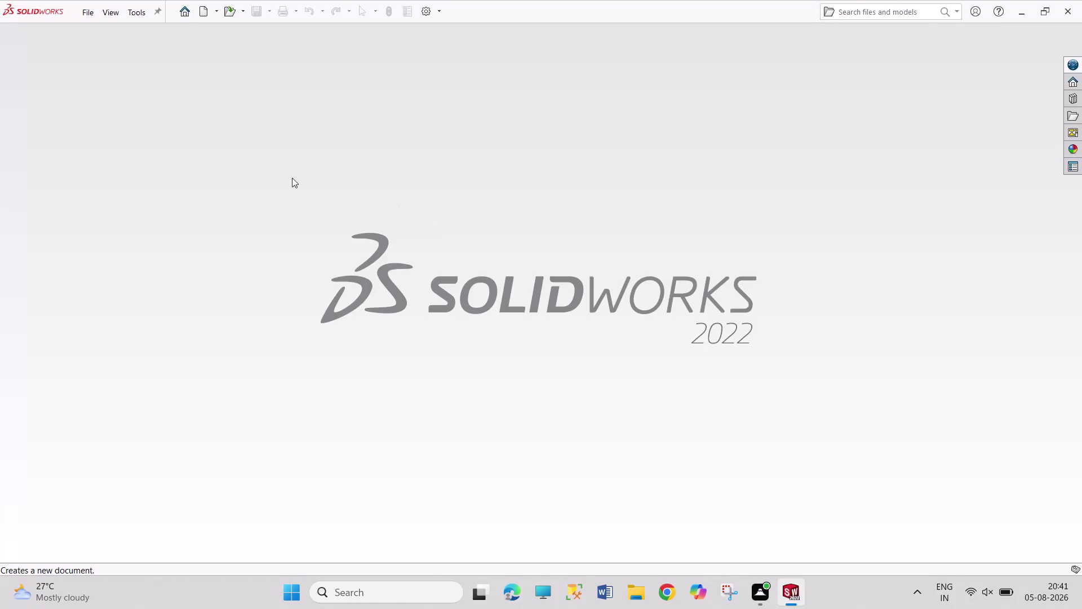
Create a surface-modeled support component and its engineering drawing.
Create a new blank Part document, Part1.
click(202, 15)
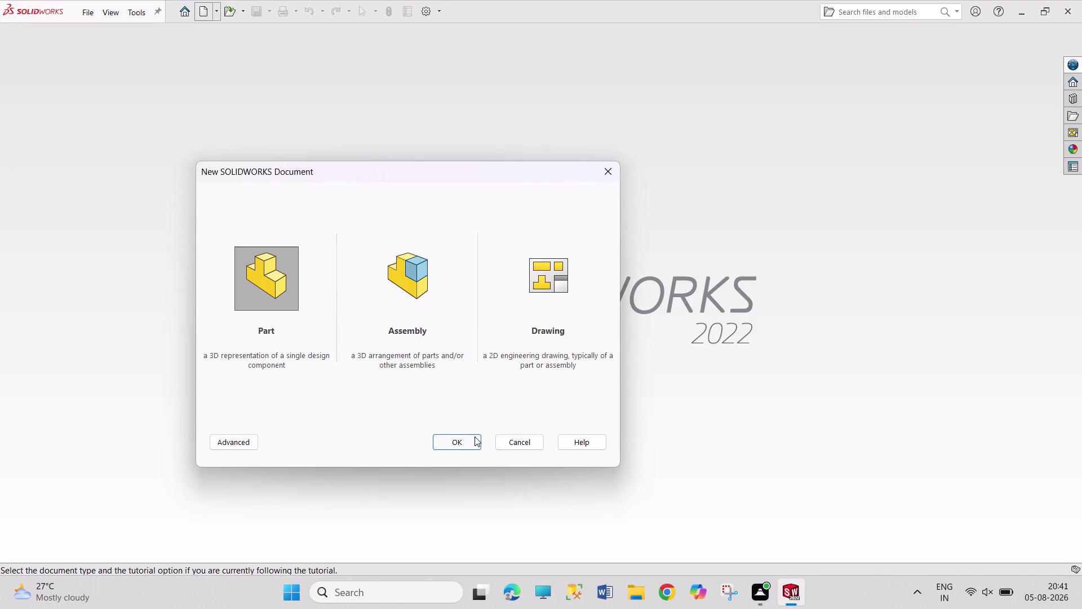
click(473, 437)
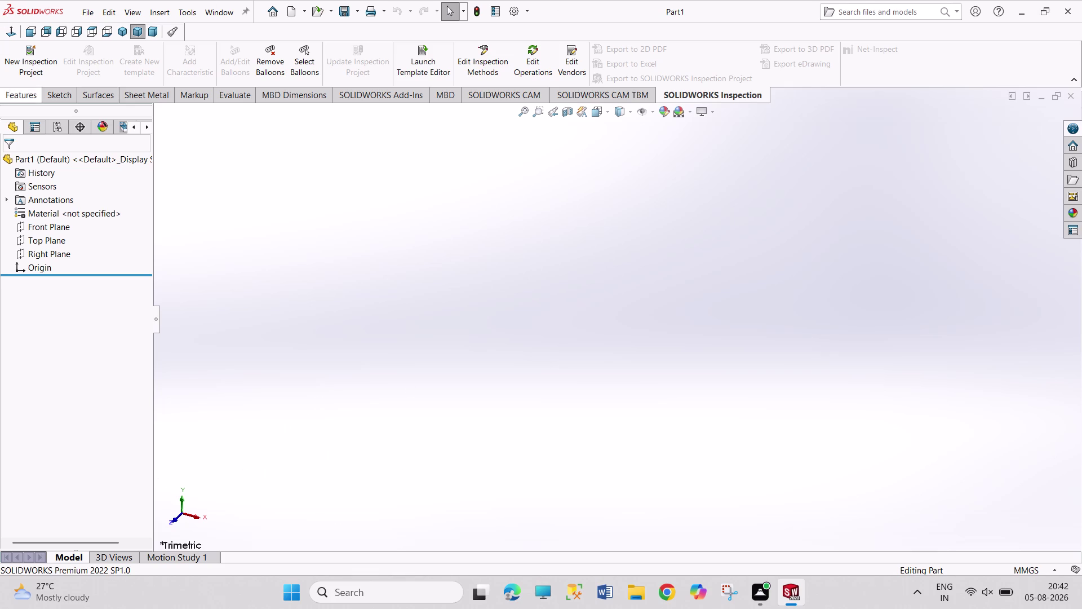
drag(327, 198, 558, 359)
drag(347, 170, 353, 198)
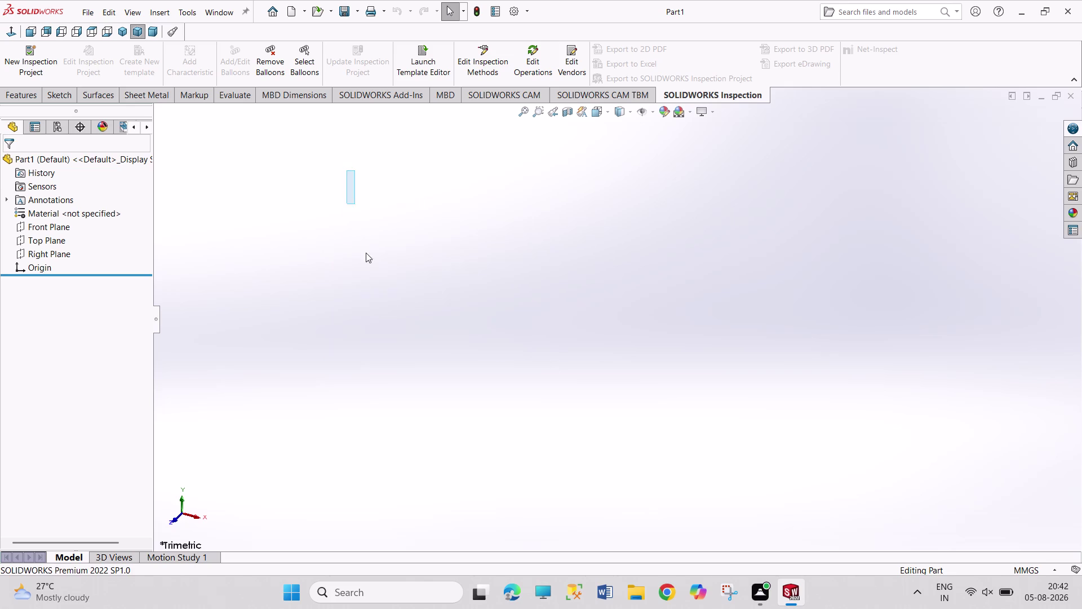
drag(353, 198, 585, 390)
drag(304, 200, 572, 398)
drag(350, 186, 349, 187)
drag(350, 187, 636, 412)
drag(331, 147, 593, 482)
drag(371, 277, 544, 497)
drag(306, 148, 448, 376)
drag(272, 198, 481, 394)
drag(258, 181, 681, 457)
drag(294, 154, 364, 336)
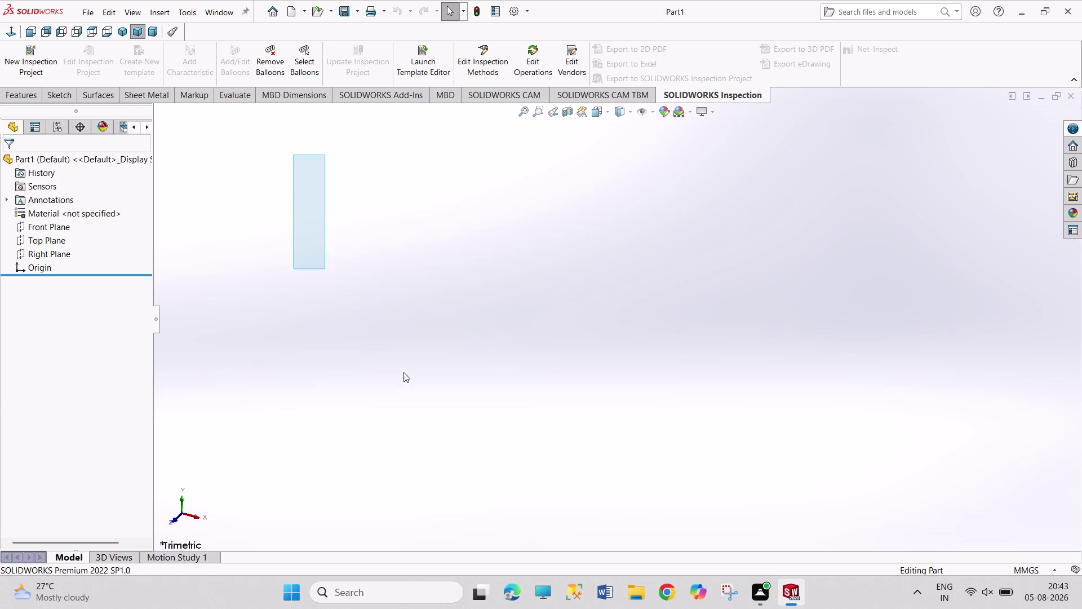
drag(364, 335, 644, 432)
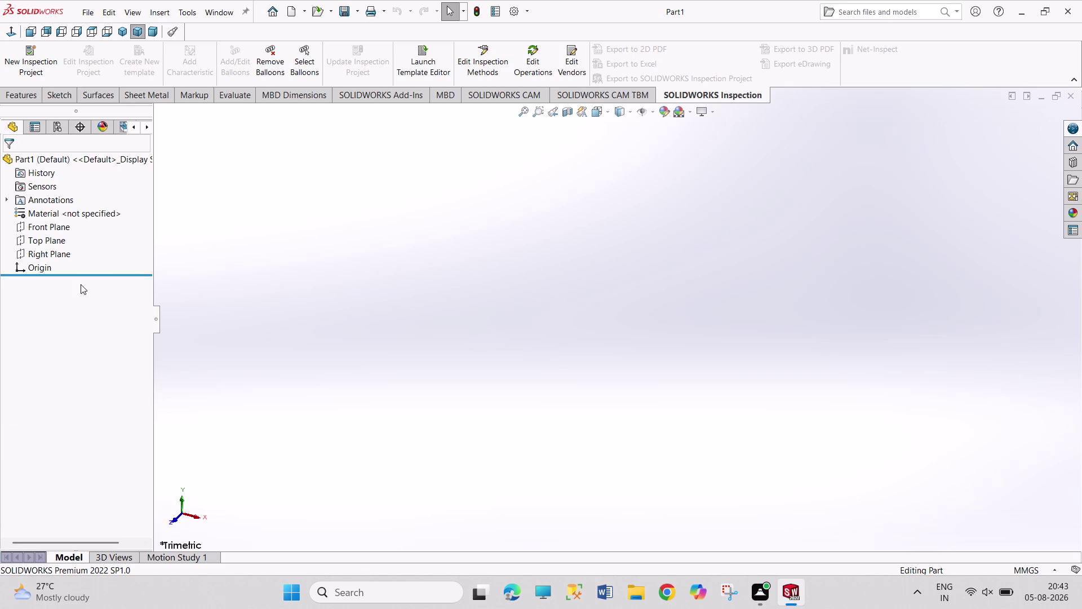
click(59, 229)
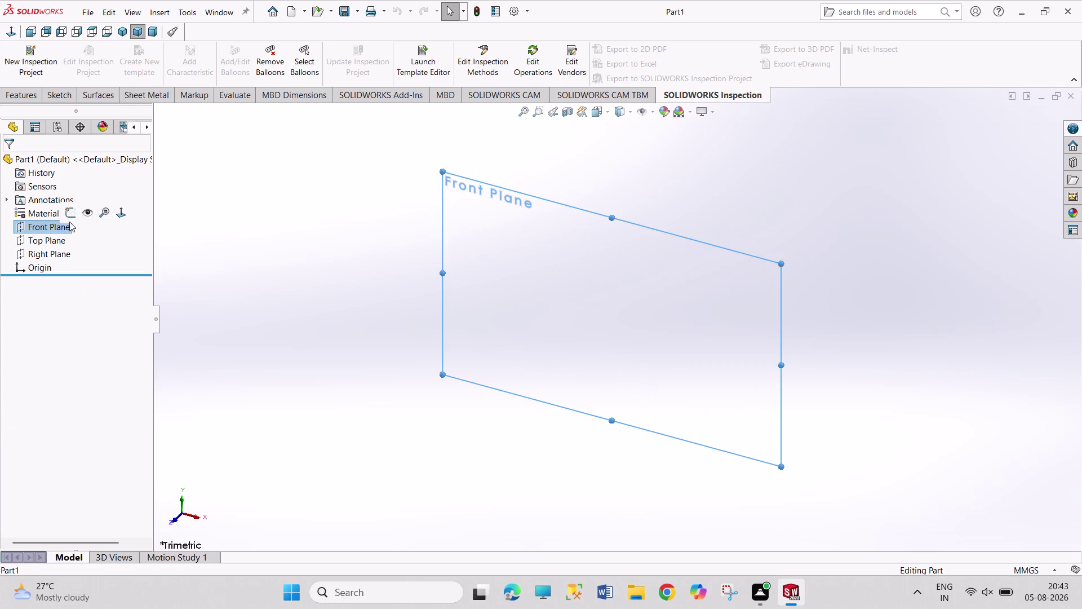
Sketch a center rectangle from the origin on the Front Plane.
click(69, 217)
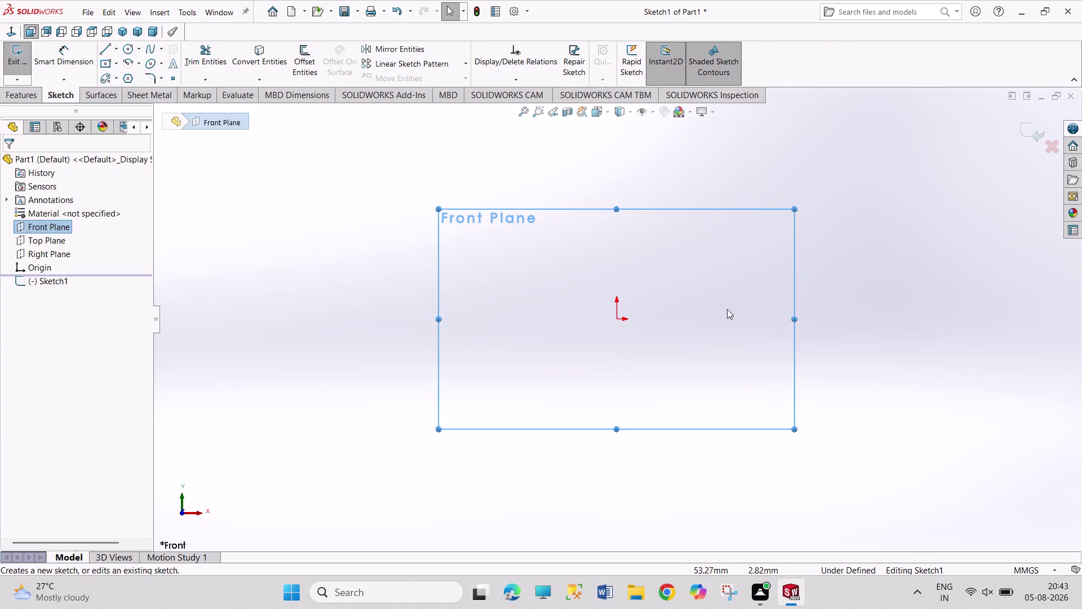
click(103, 62)
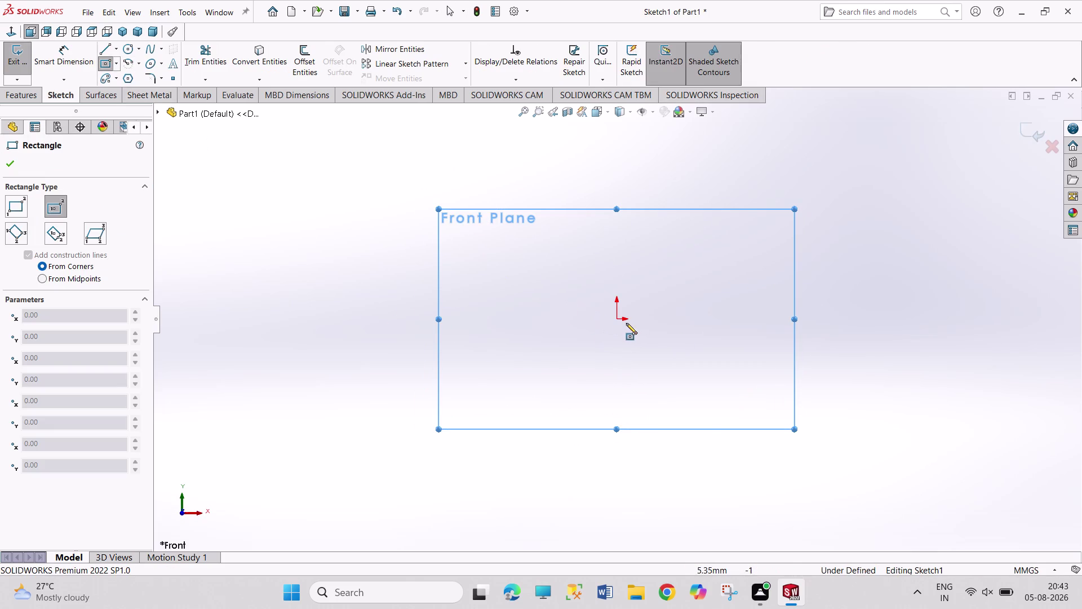
click(617, 321)
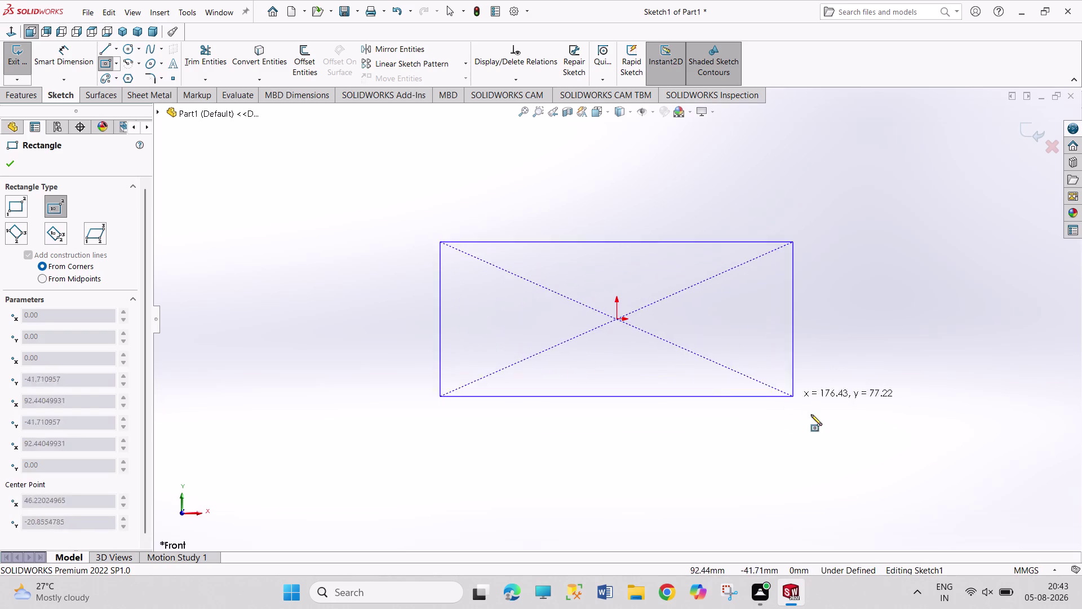
click(831, 454)
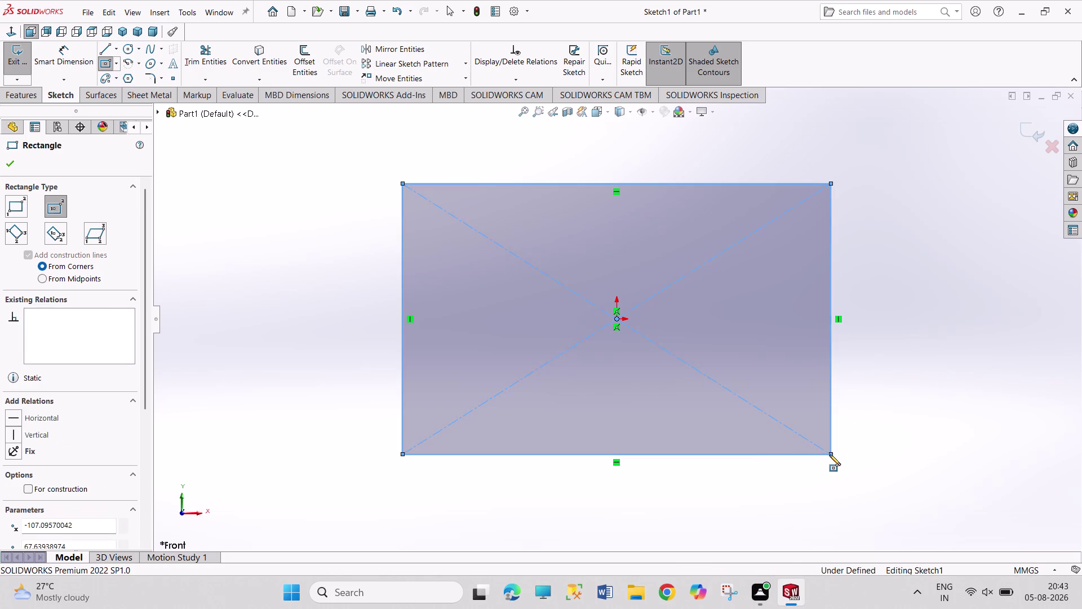
right_click(345, 265)
click(357, 276)
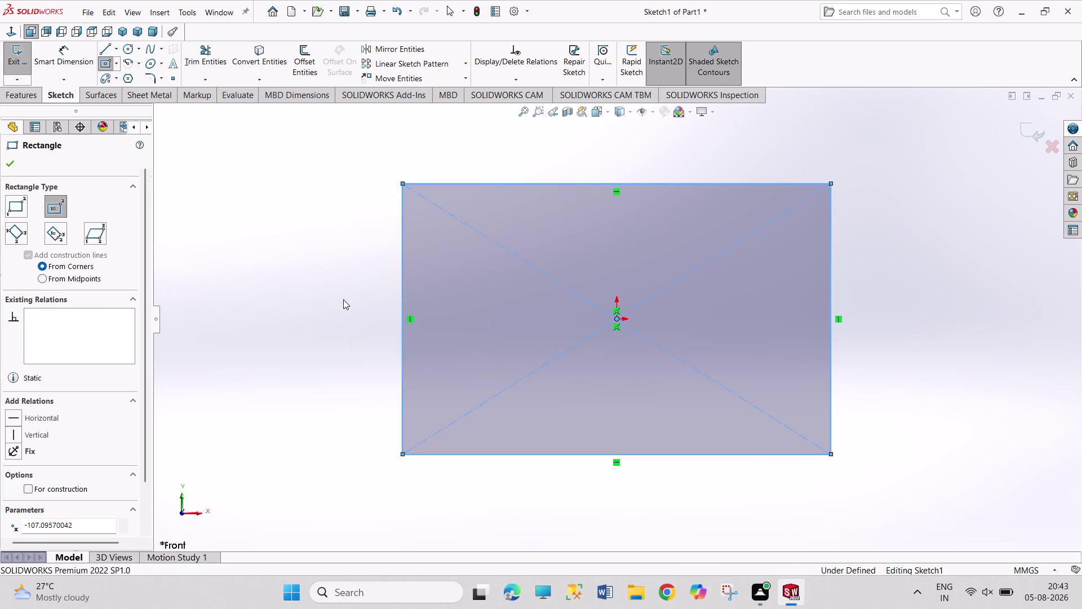
Dimension the rectangle 75 mm tall and 240-15 = 225 mm wide, then exit the sketch.
right_drag(345, 293, 325, 183)
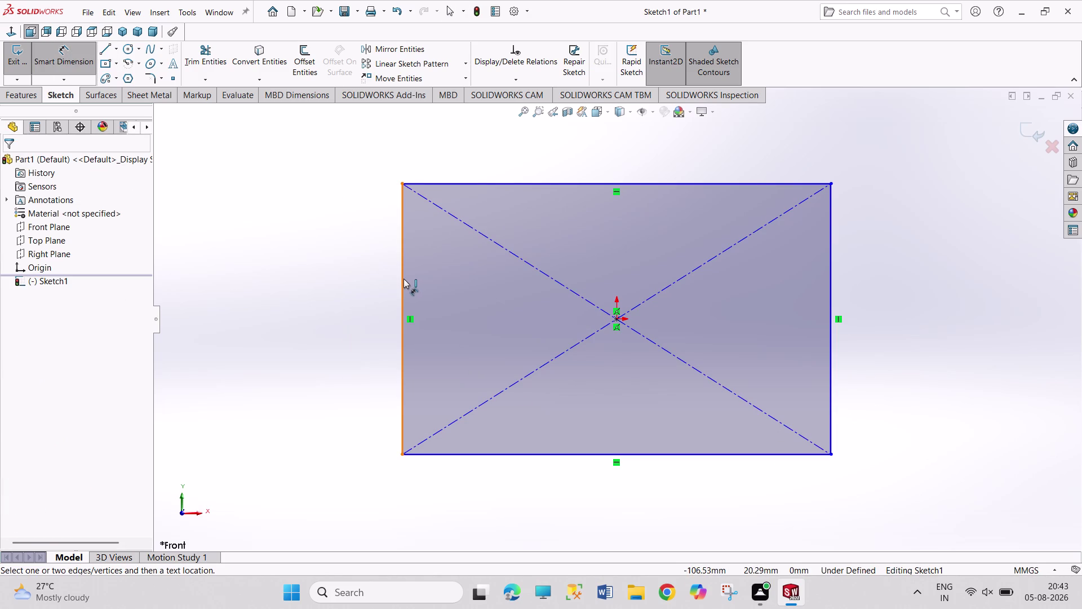
click(404, 278)
click(369, 277)
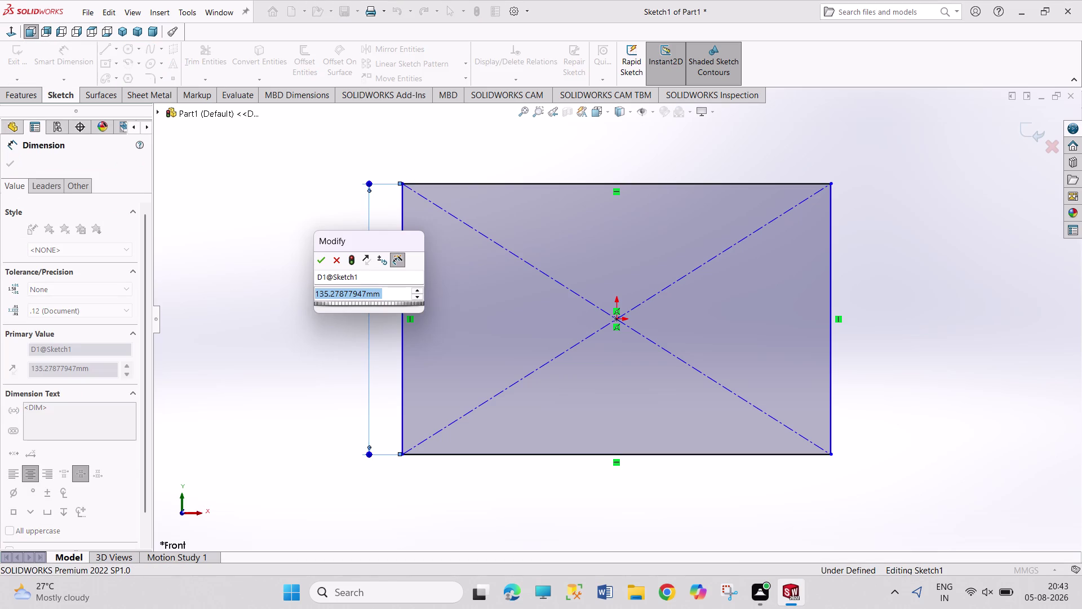
text(75)
key(Return)
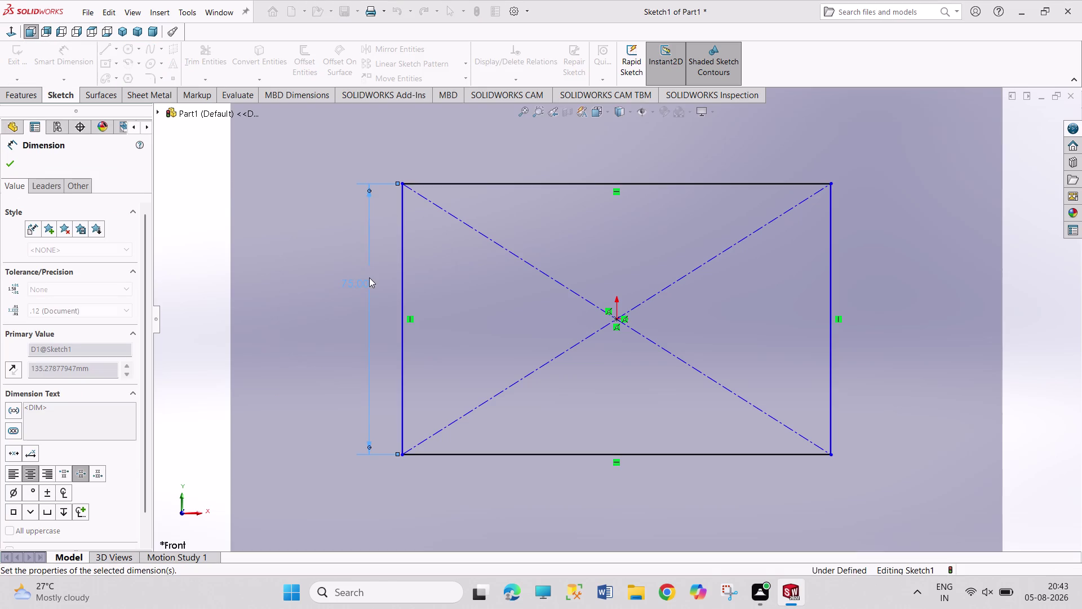
click(542, 185)
click(542, 160)
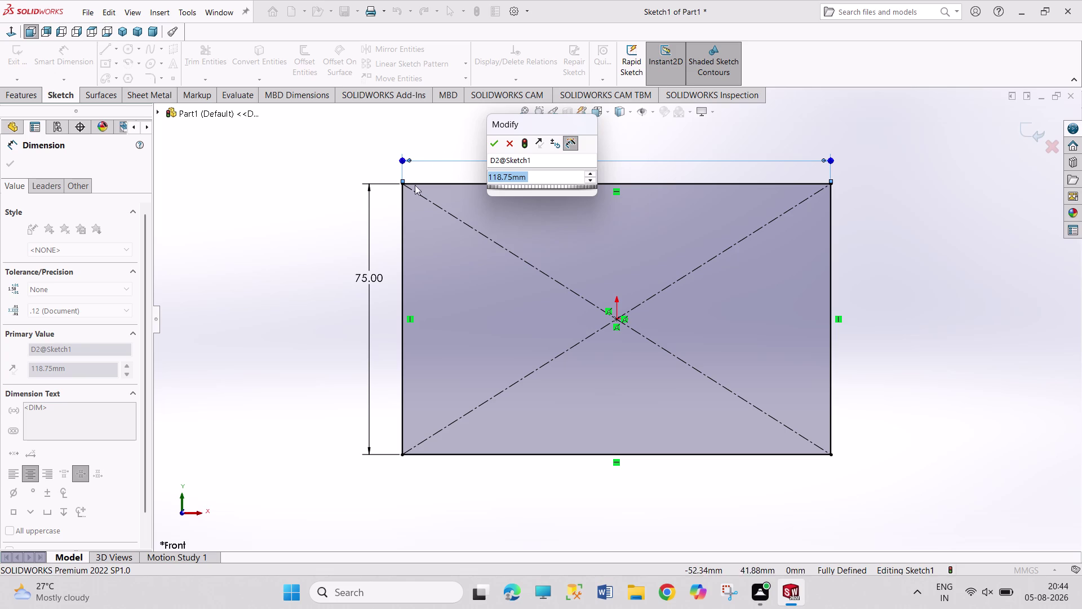
text(240)
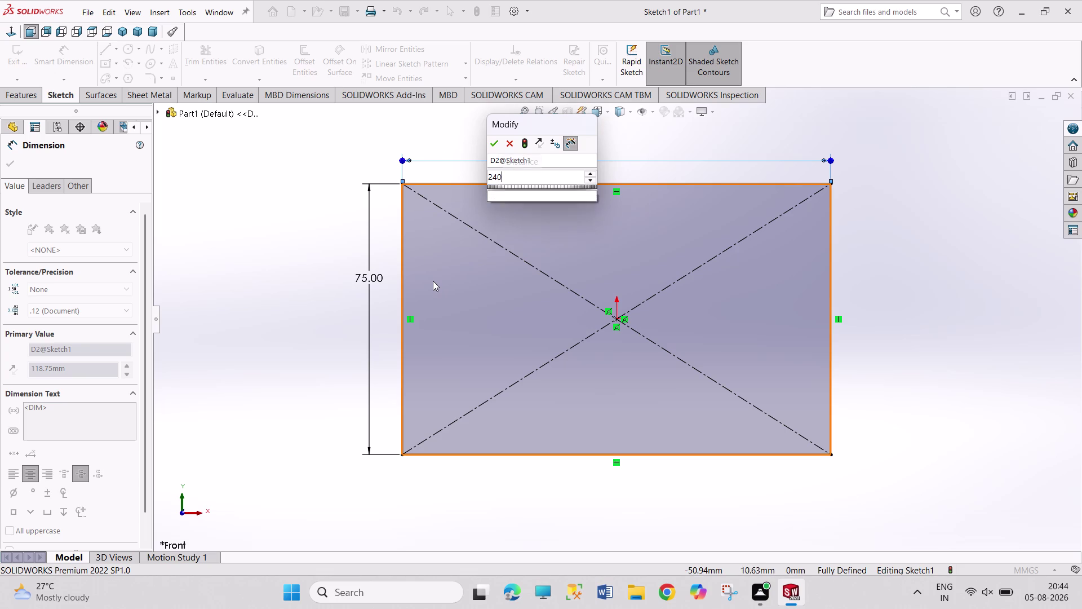
text(-15)
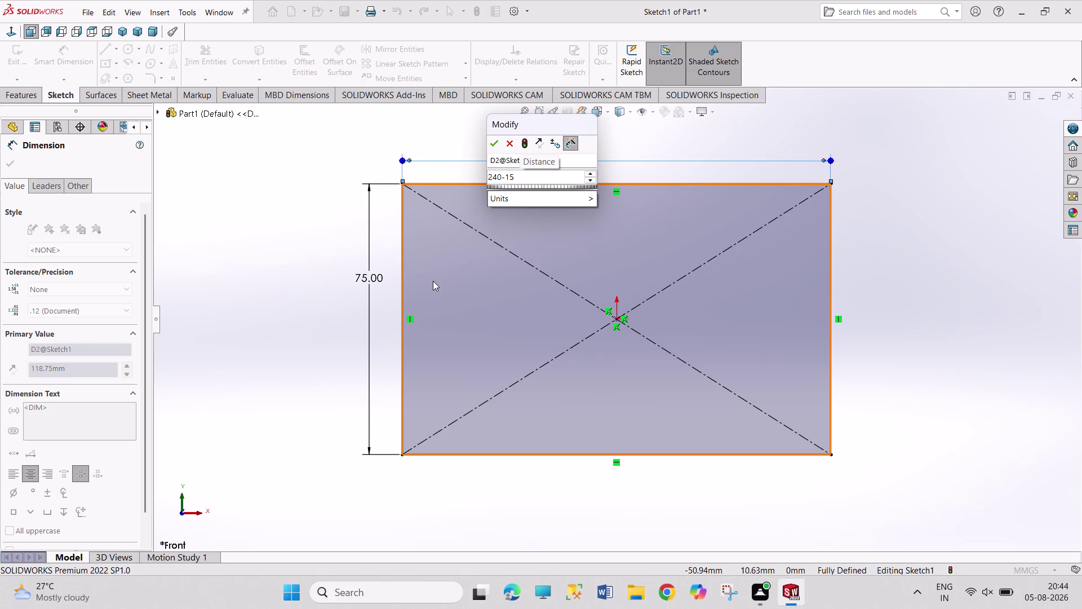
key(Return)
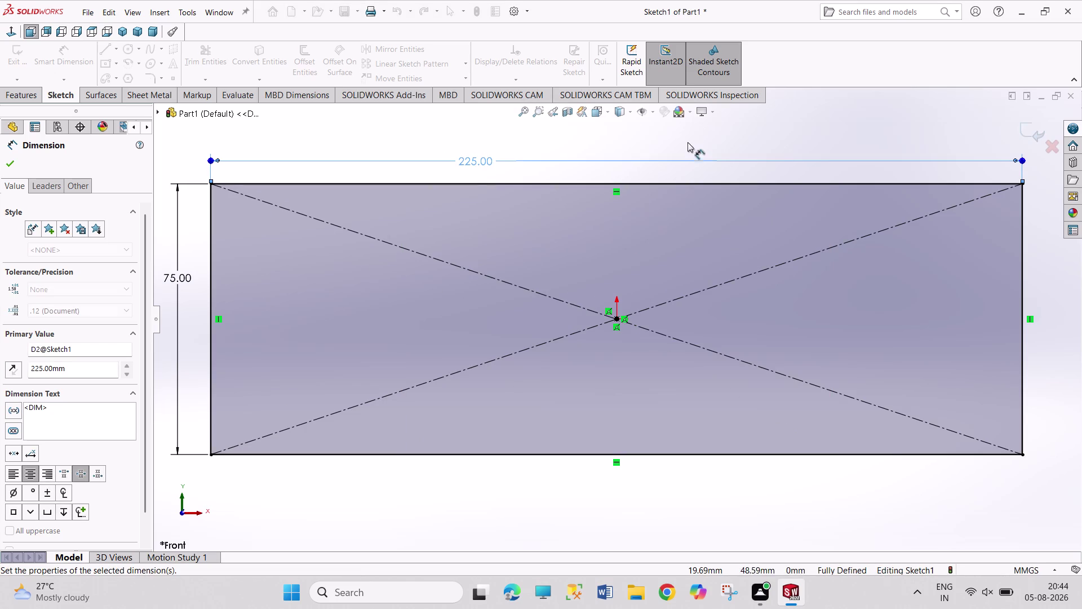
right_click(688, 140)
click(712, 179)
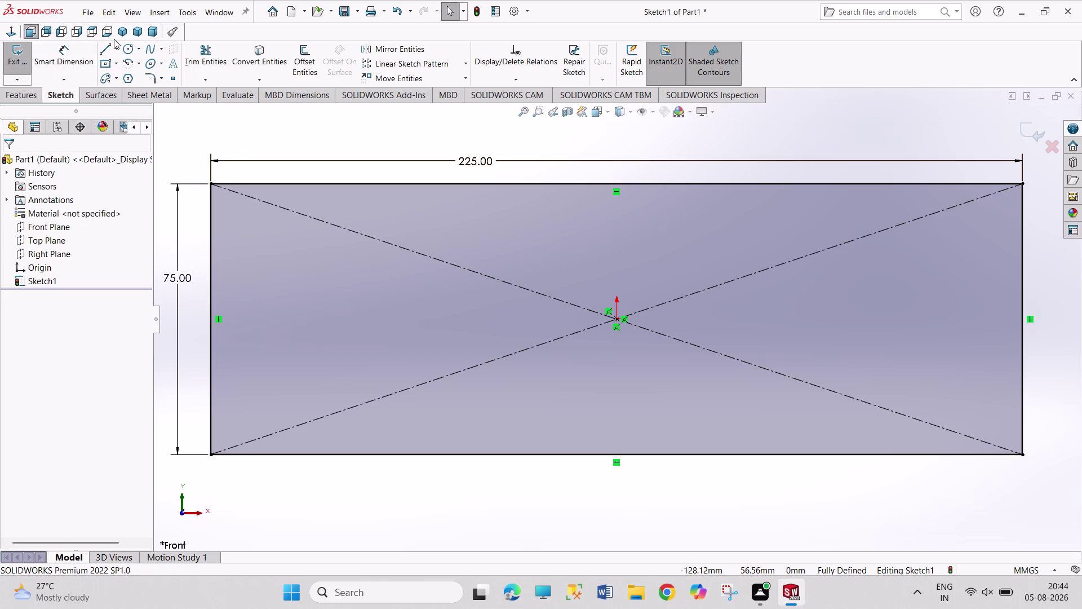
click(18, 49)
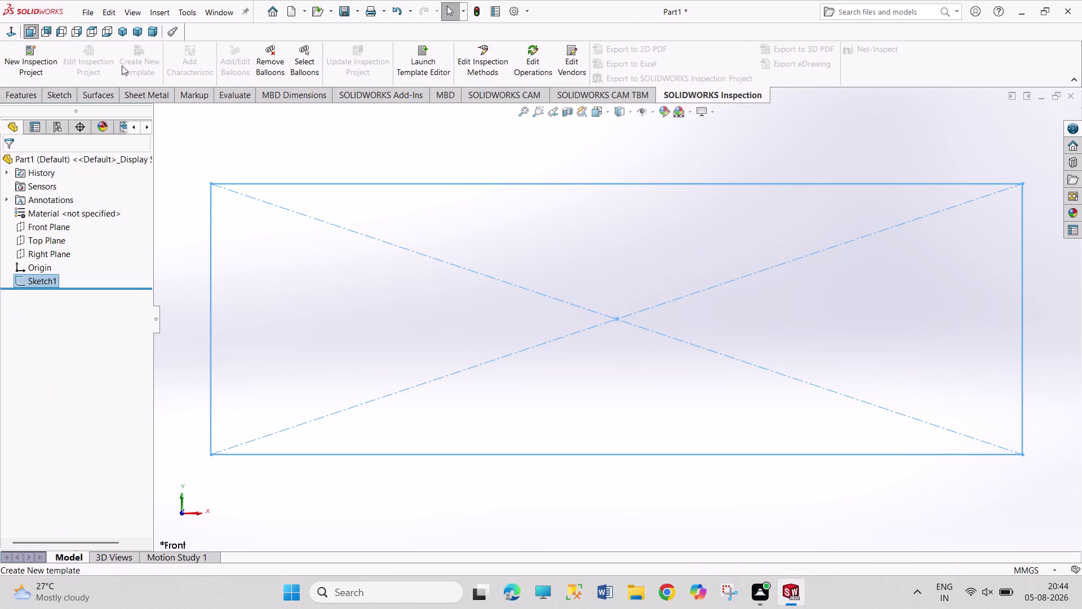
Preview a reference plane offset 7.5 mm from the Front Plane.
click(56, 227)
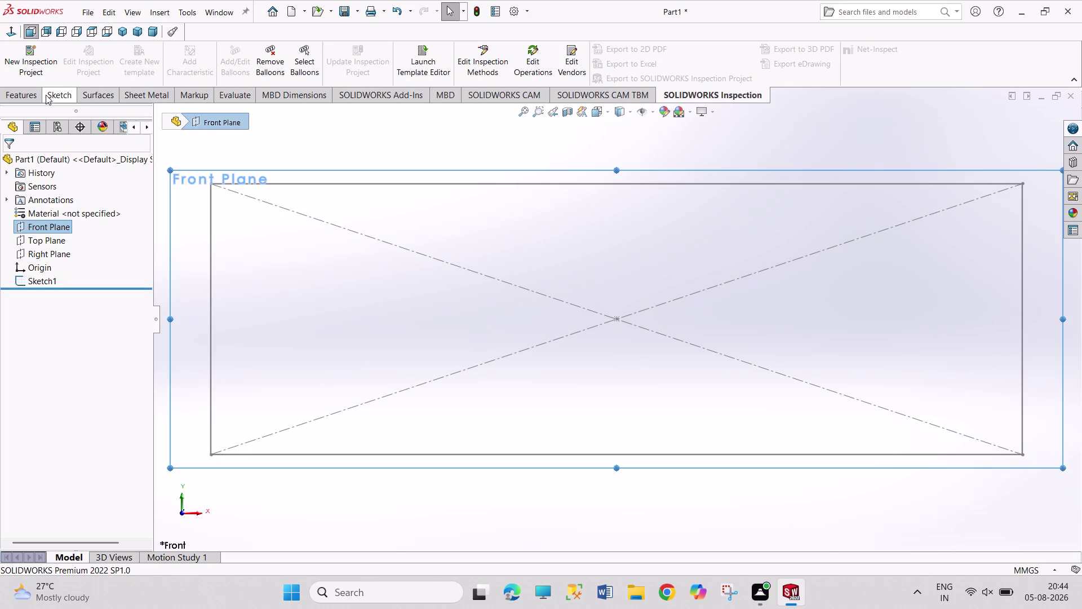
click(34, 94)
click(543, 59)
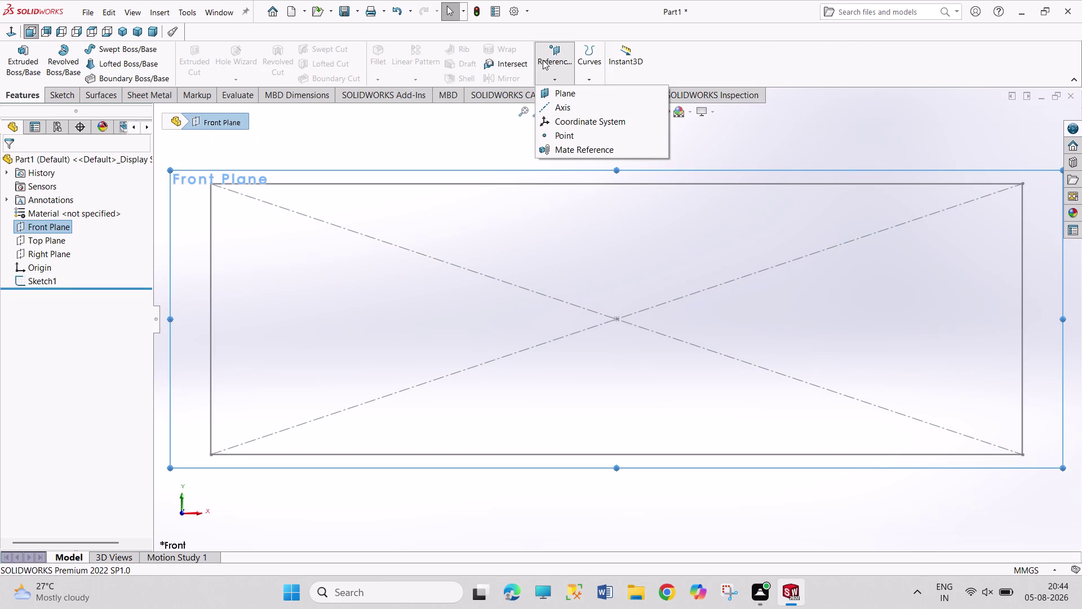
click(562, 93)
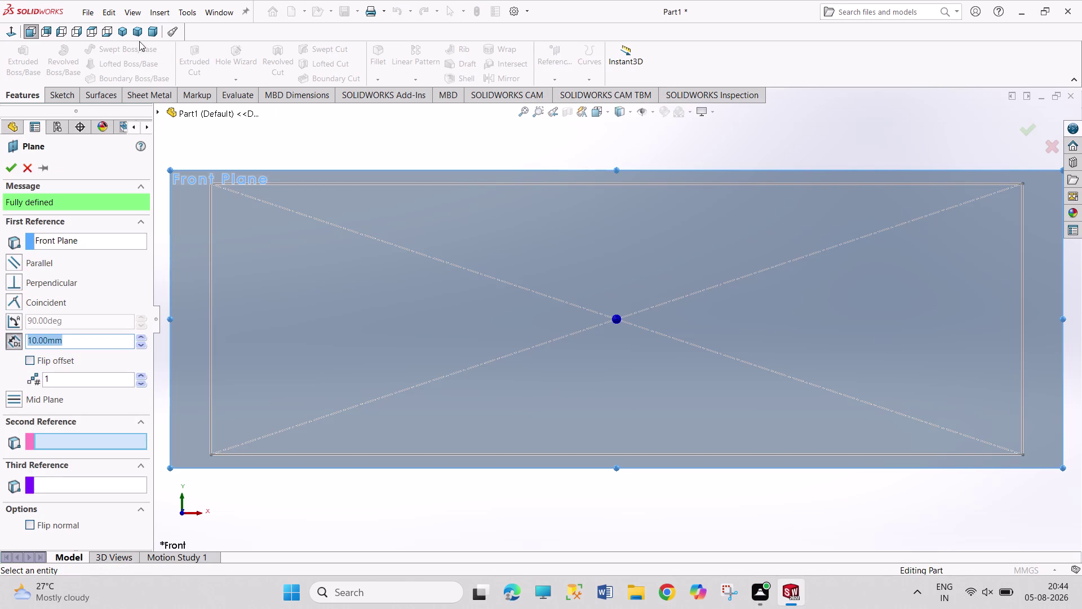
click(128, 34)
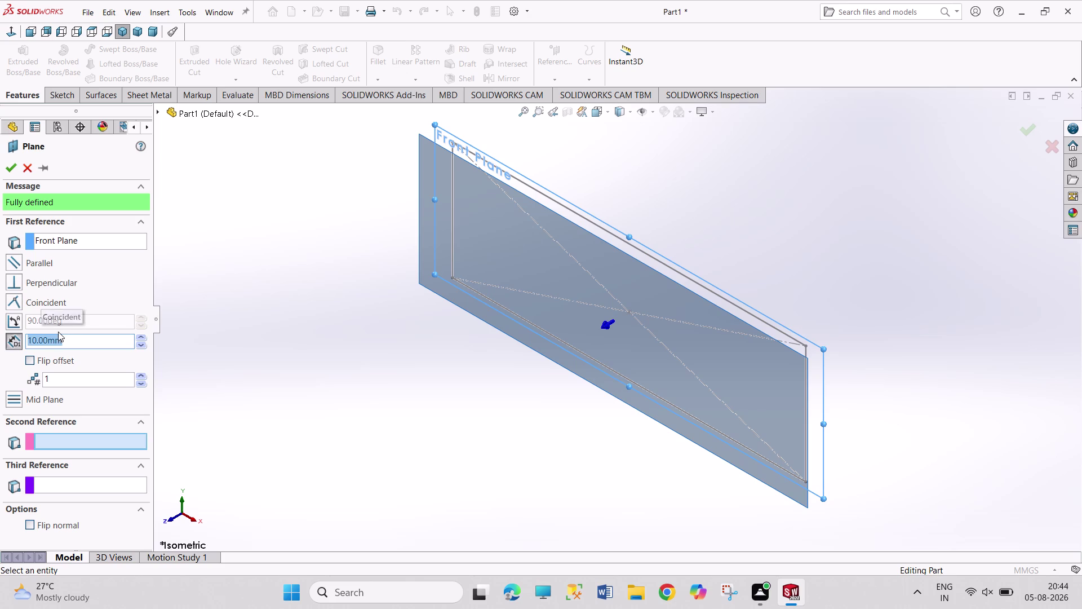
text(7.5)
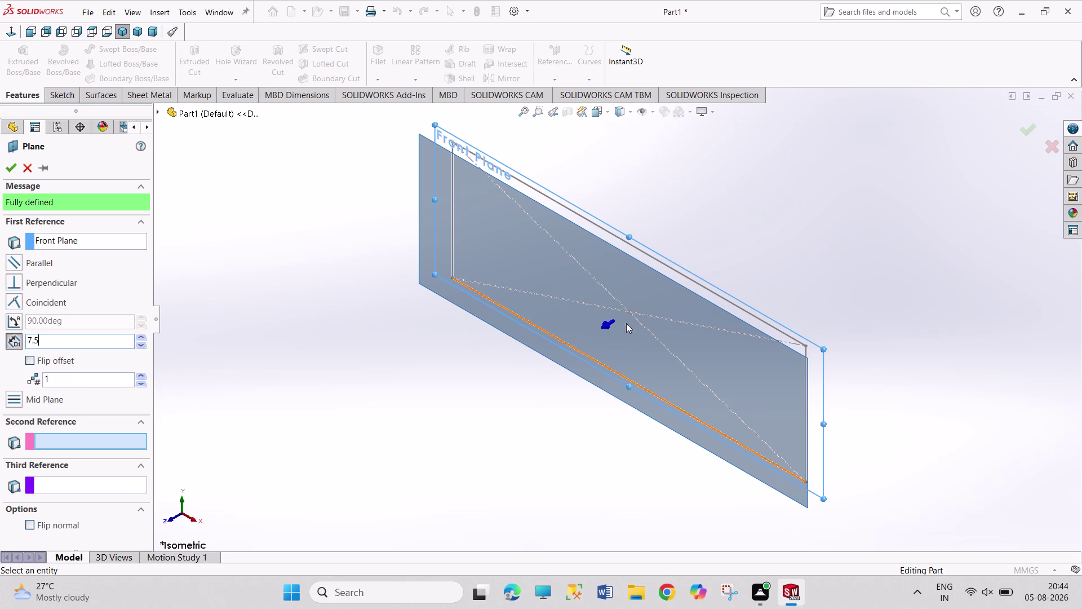
middle_drag(692, 218, 664, 252)
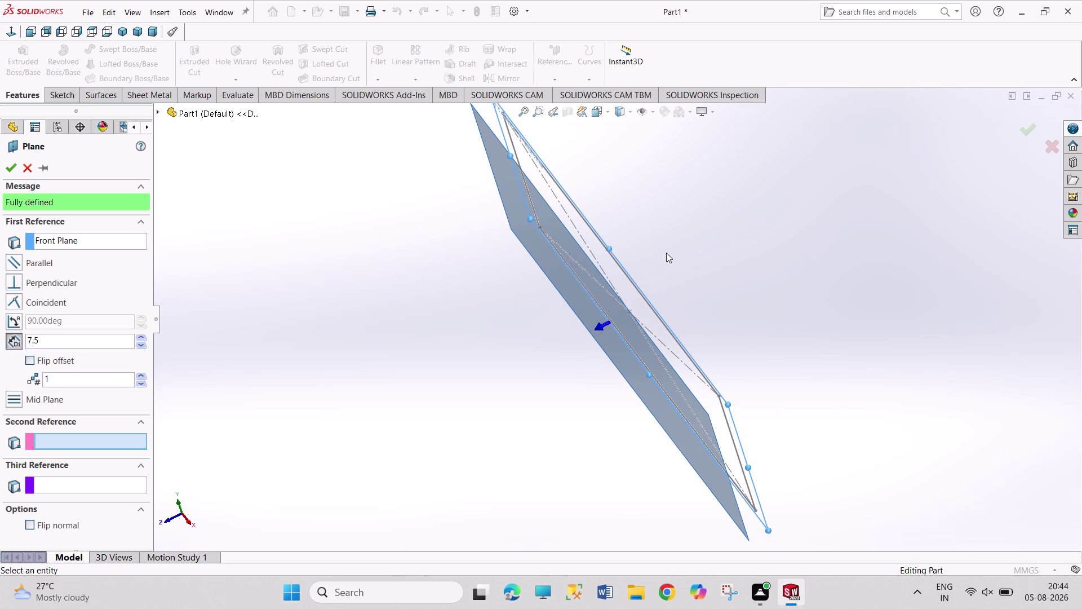
Cancel the offset plane and undo back into editing Sketch1.
key(ctrl+z)
key(ctrl+z)
key(Escape)
key(Escape)
scroll(up, 3)
key(ctrl+z)
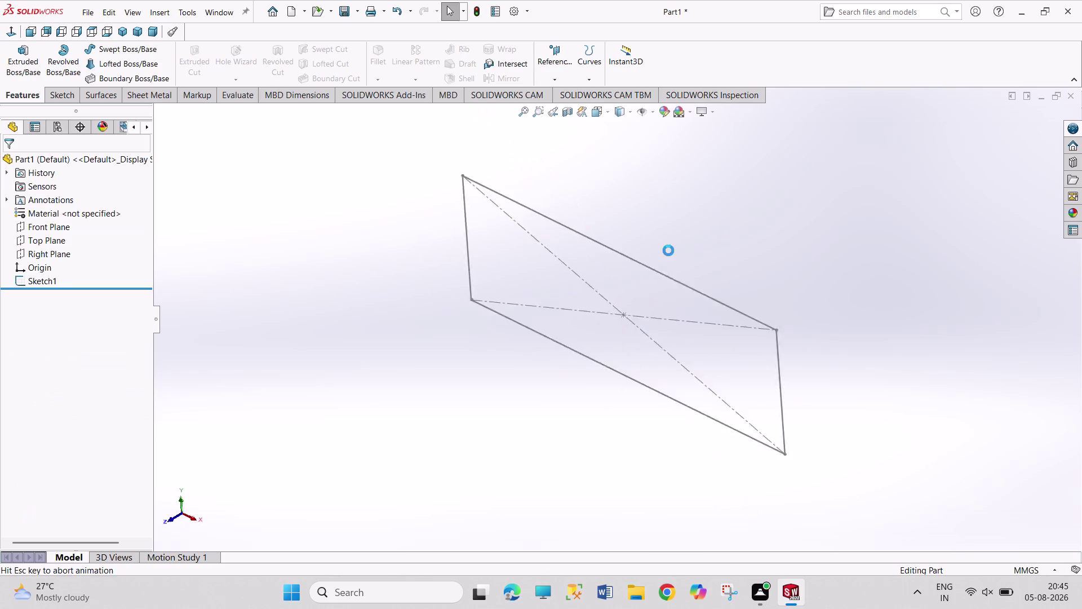
key(ctrl+z)
key(ctrl+z)
Undo the remaining sketch steps, removing the rectangle sketch.
key(ctrl+z)
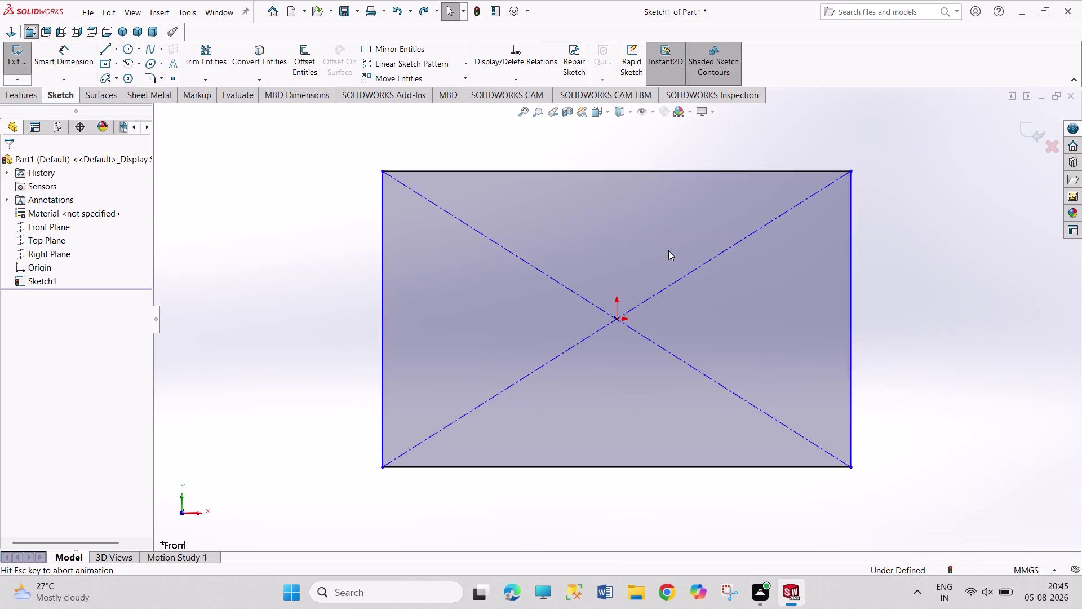
key(ctrl+z)
key(ctrl+z)
key(ctrl+z)
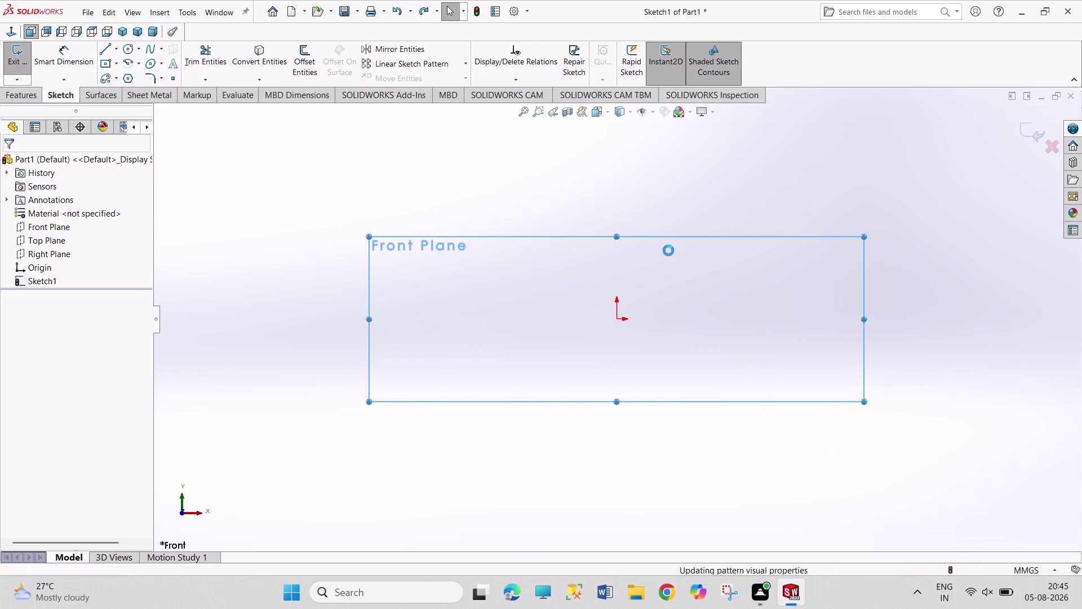
Add Plane1 offset 7.5/2 = 3.75 mm from the Front Plane.
click(62, 227)
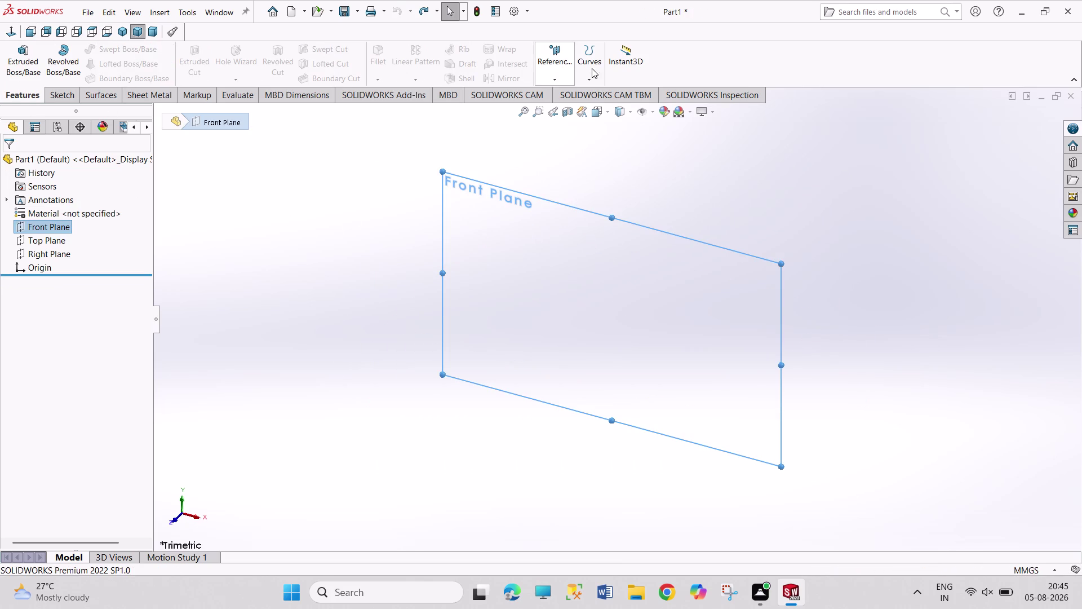
click(553, 71)
click(564, 92)
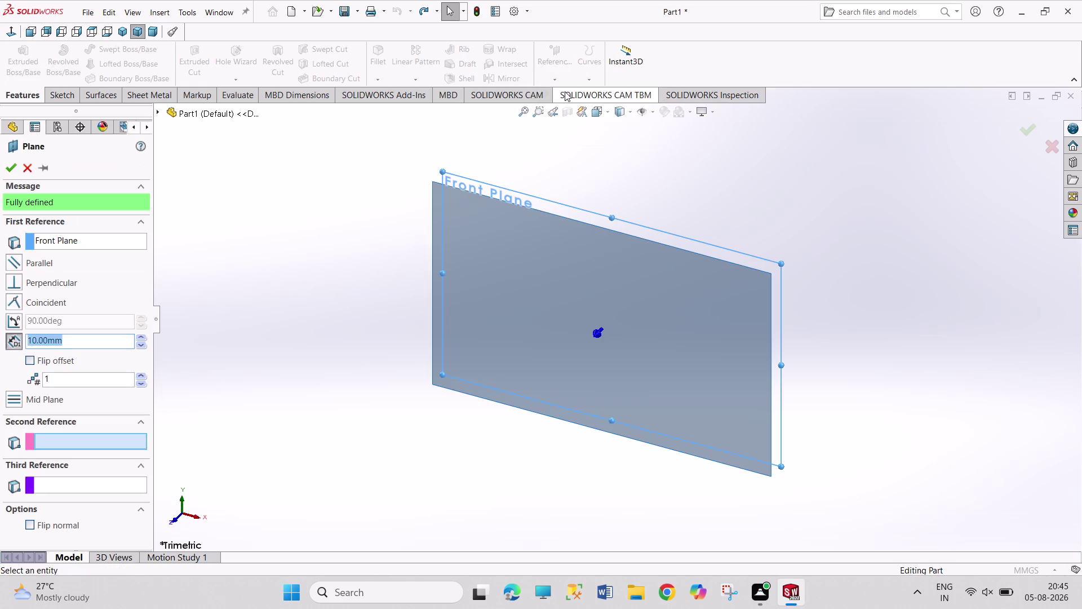
text(7)
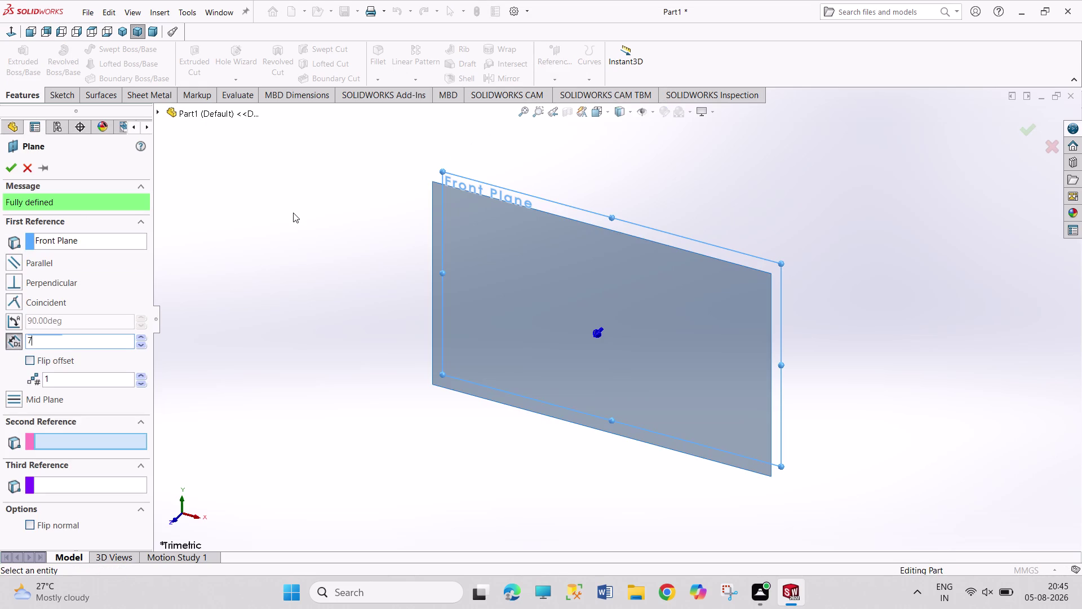
text(.5)
click(57, 344)
text(/2)
key(Return)
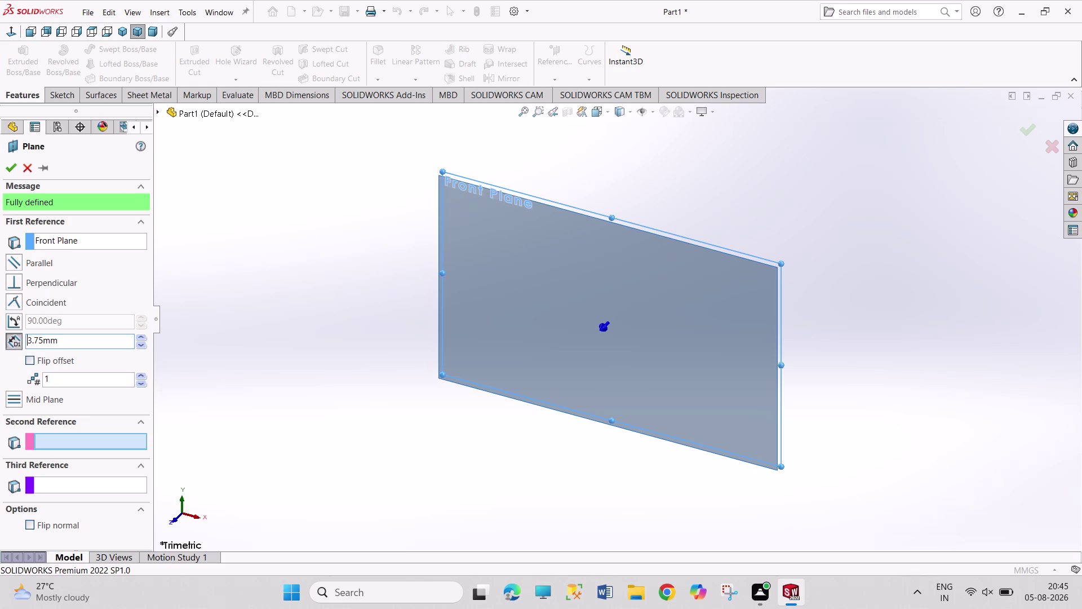
click(8, 159)
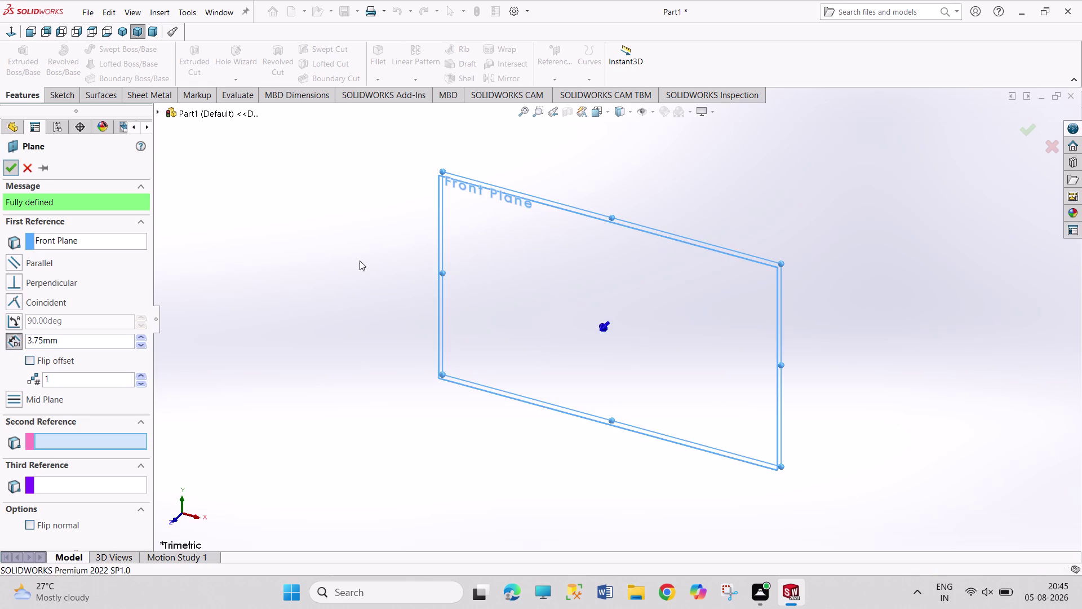
click(360, 260)
middle_drag(601, 192, 565, 221)
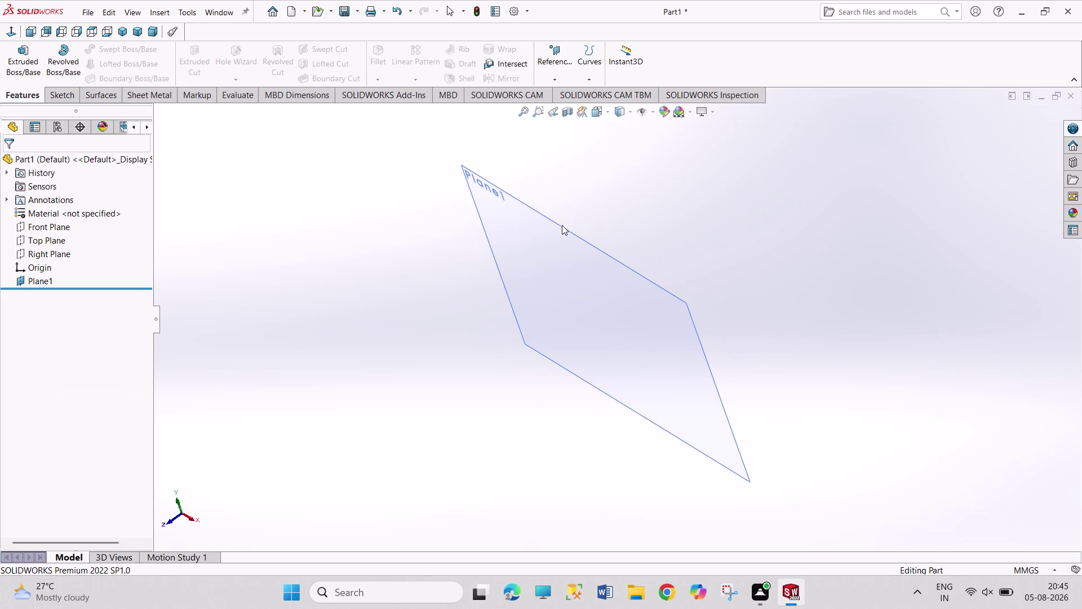
Add Plane2 at 3.75 mm from the Front Plane with the offset flipped.
click(47, 226)
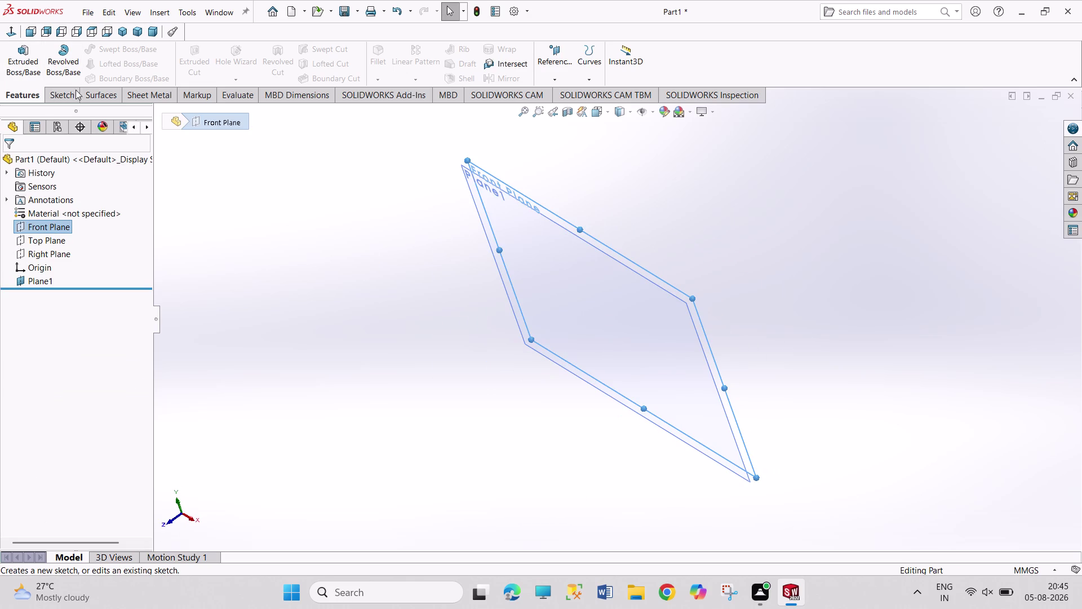
click(546, 65)
click(562, 95)
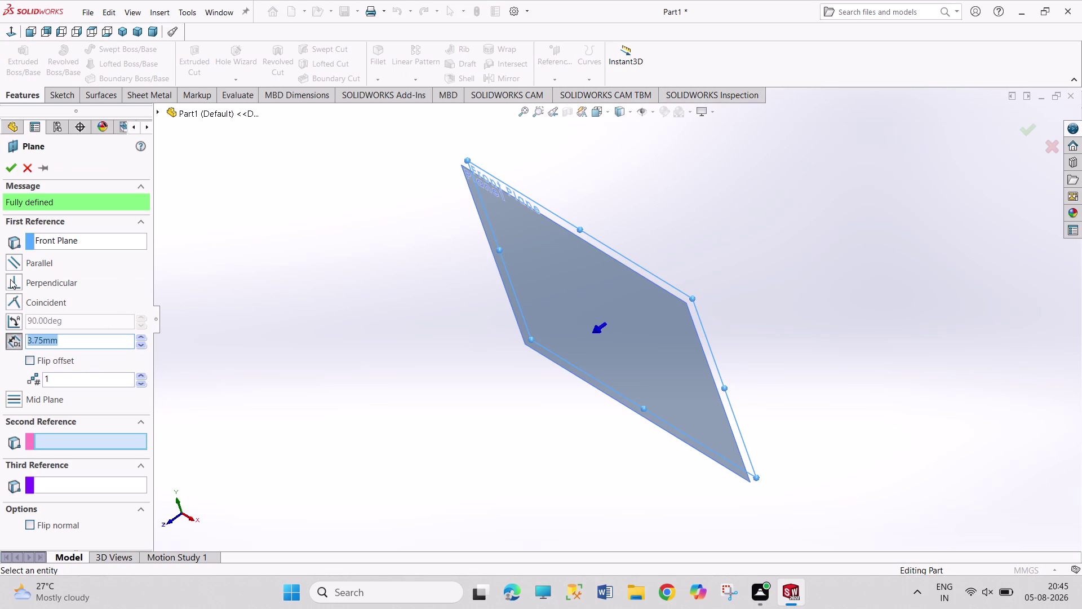
click(50, 364)
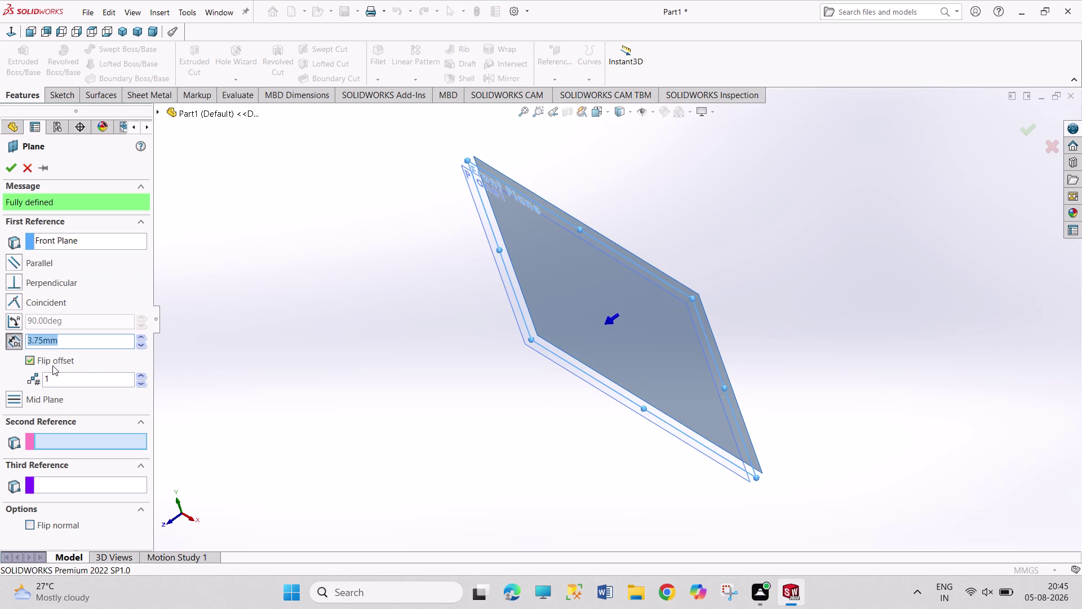
middle_drag(479, 355, 460, 376)
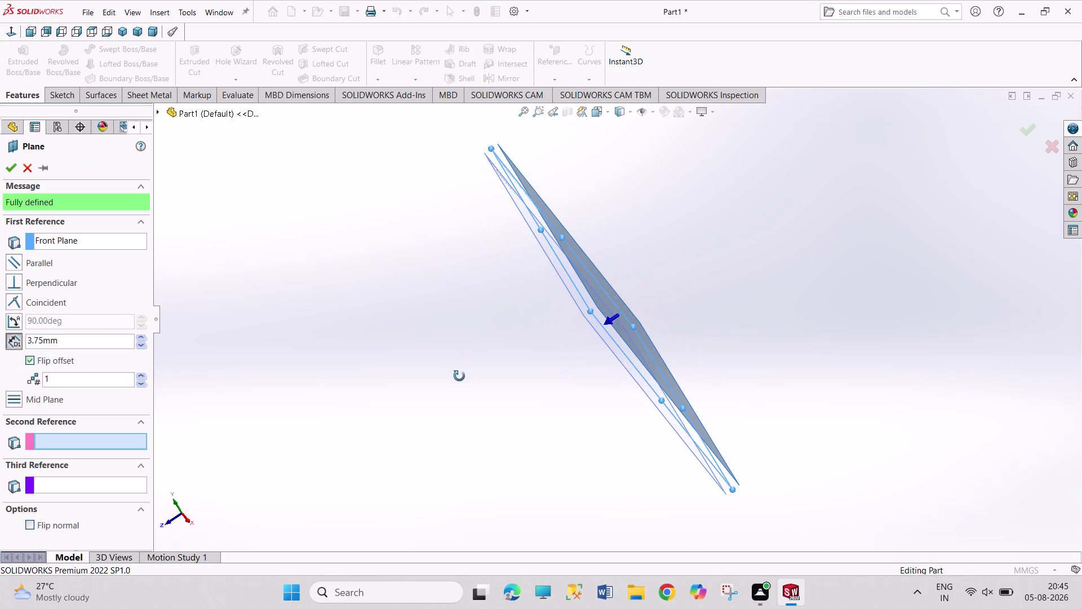
middle_drag(459, 376, 456, 379)
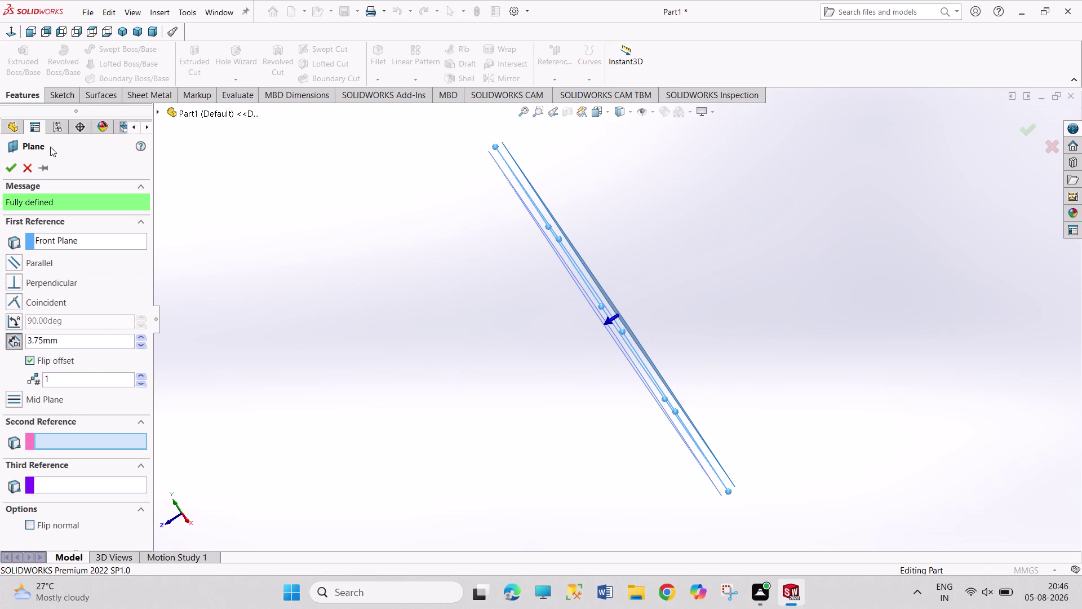
click(11, 172)
click(339, 223)
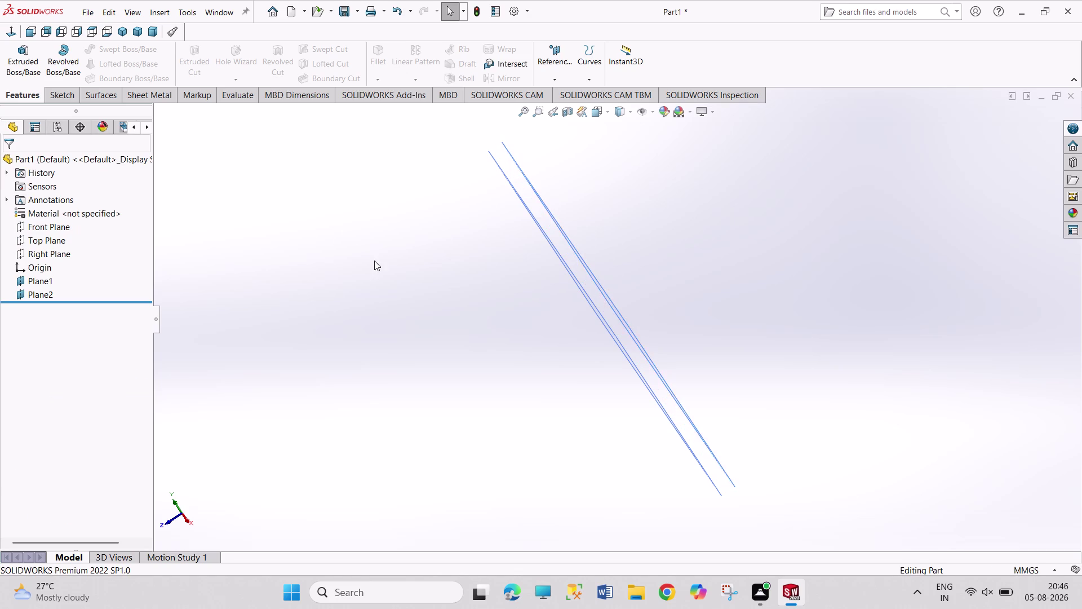
middle_drag(375, 261, 464, 196)
Sketch a center rectangle from the origin on the offset plane.
click(645, 276)
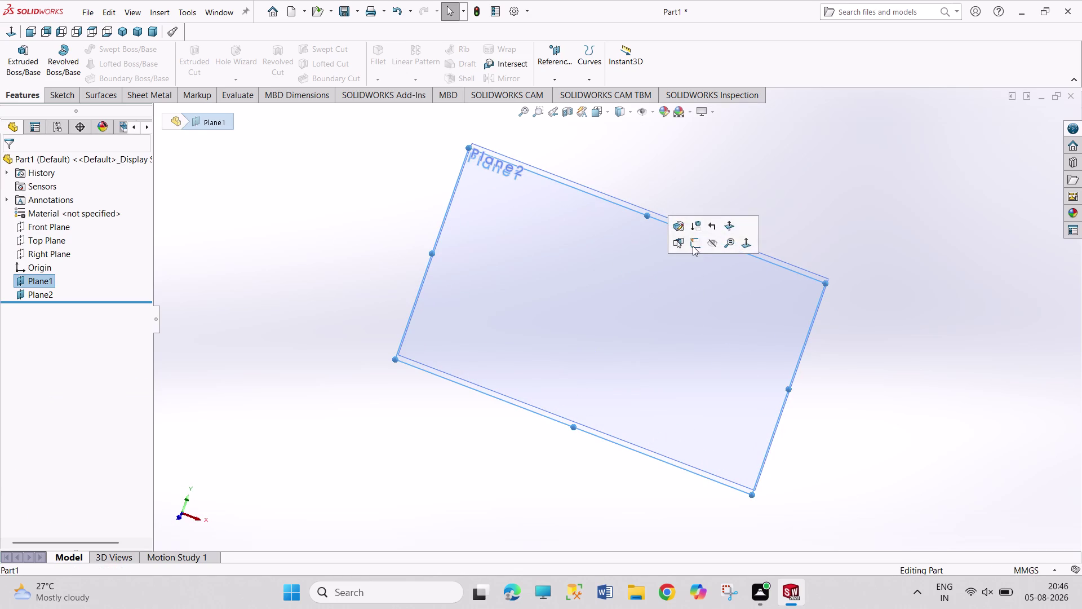
click(694, 244)
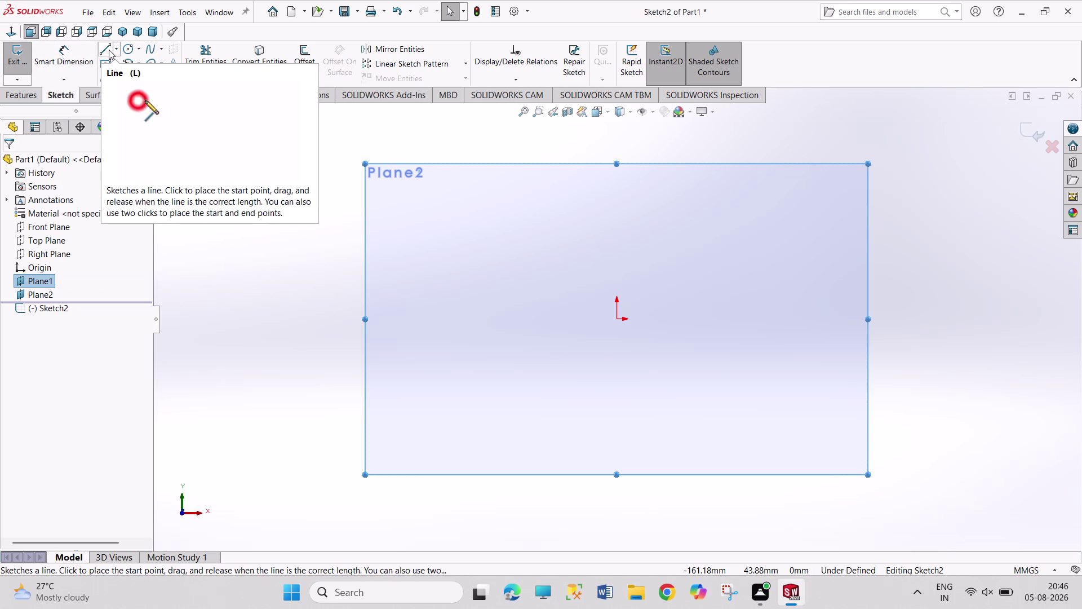
drag(106, 62, 135, 70)
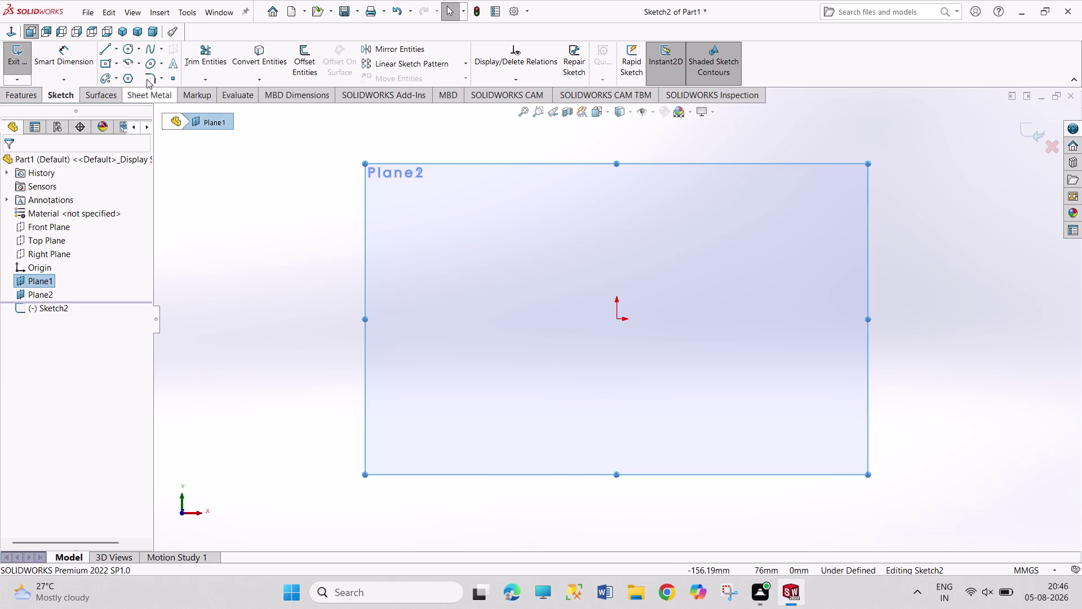
click(108, 62)
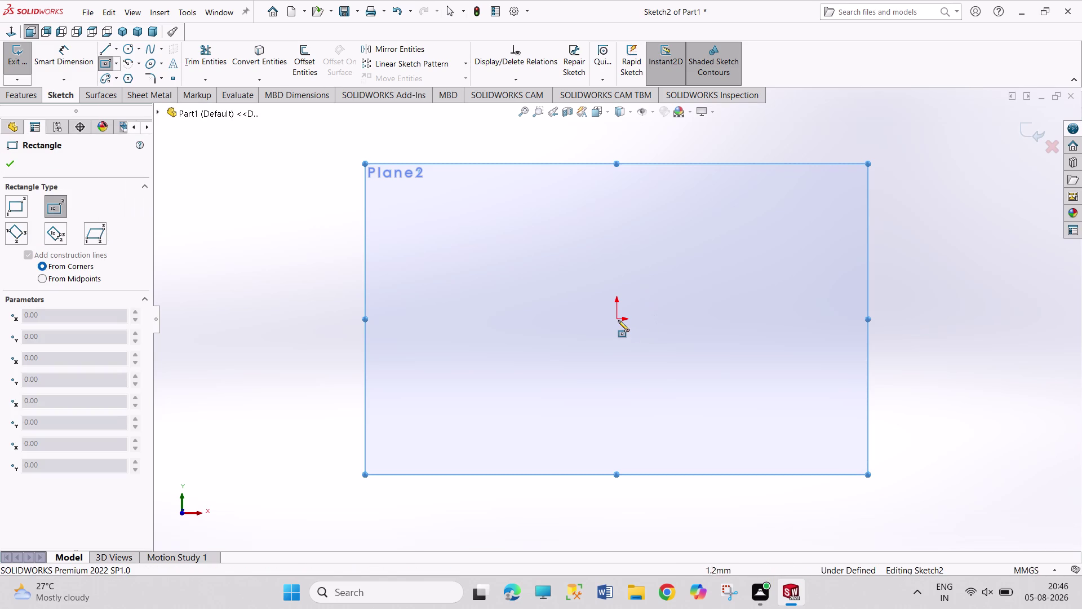
click(616, 318)
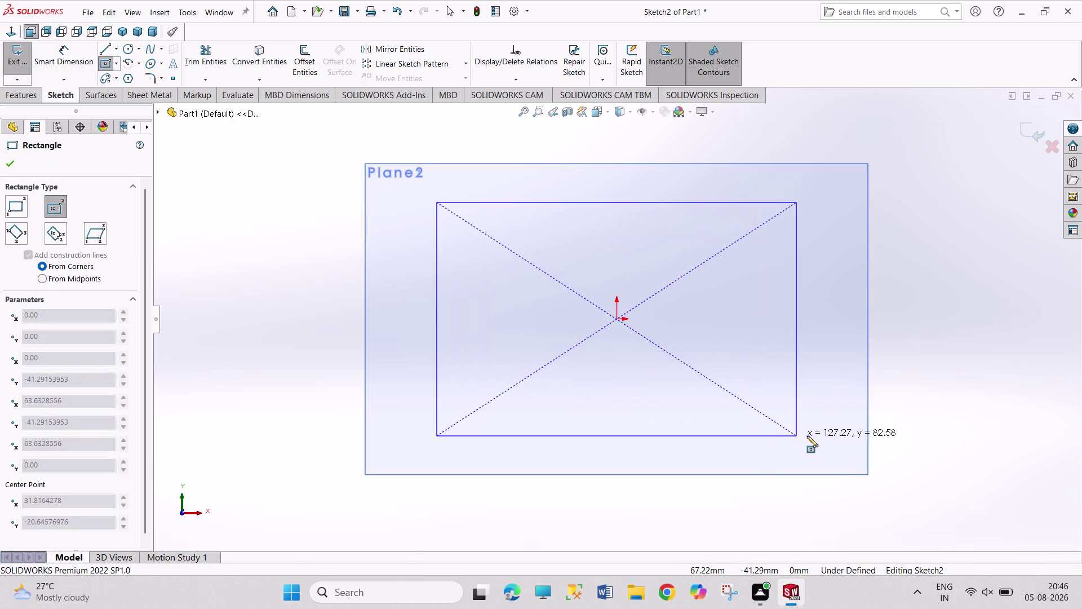
click(814, 424)
Dimension the rectangle 240 mm wide and 75 mm tall.
right_drag(943, 395, 927, 234)
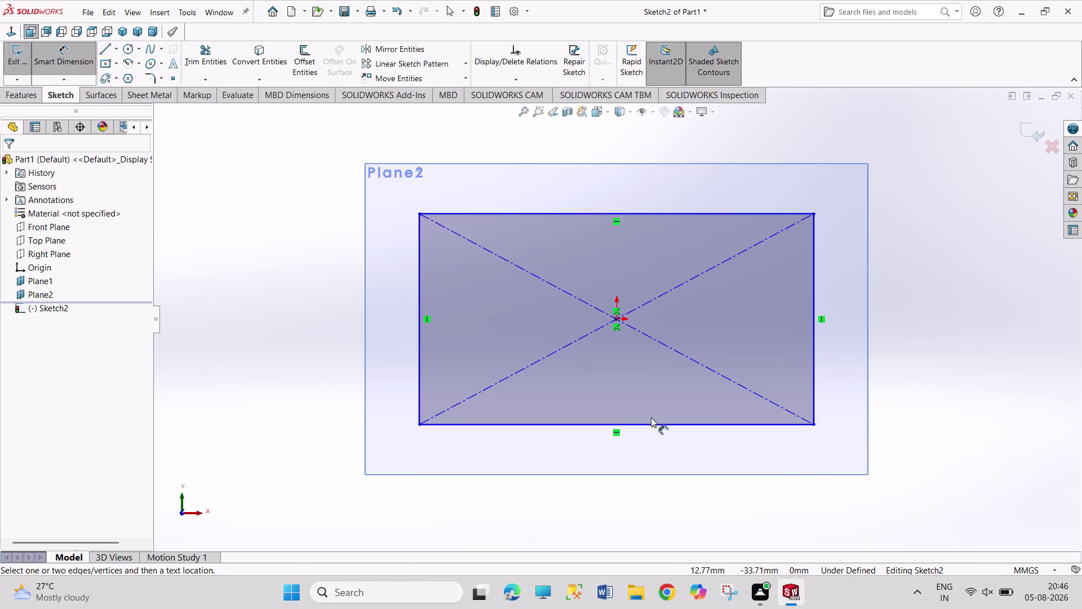
click(651, 425)
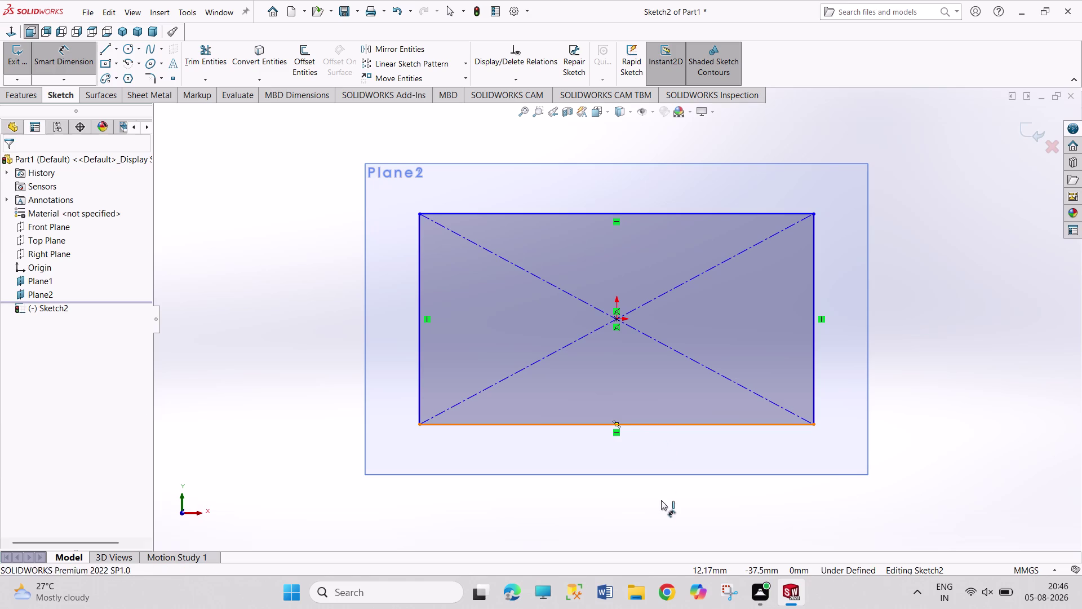
click(655, 518)
text(24)
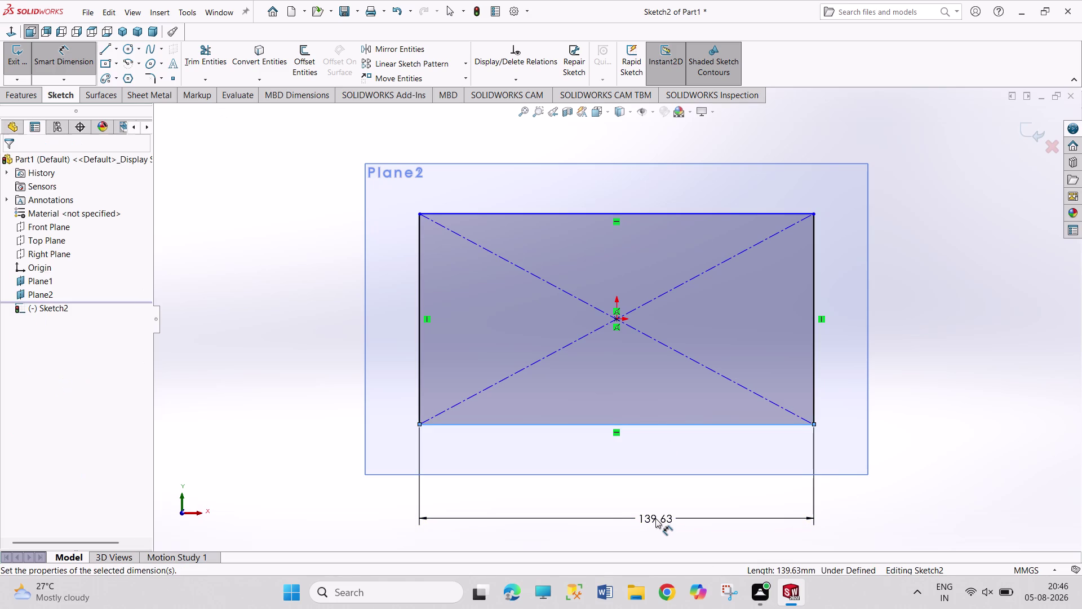
text(0)
key(Return)
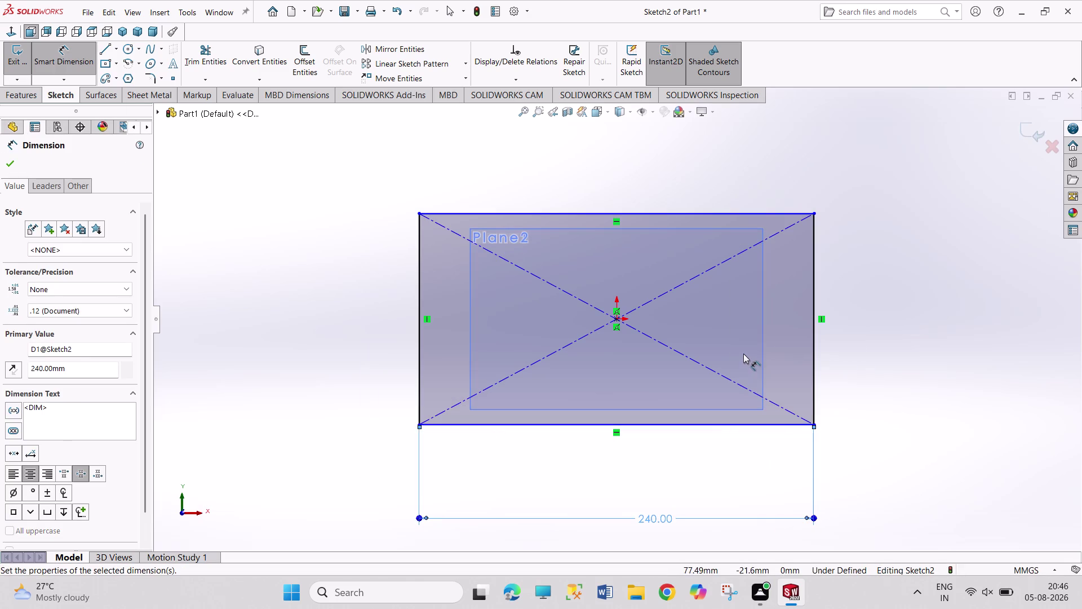
drag(765, 354, 770, 354)
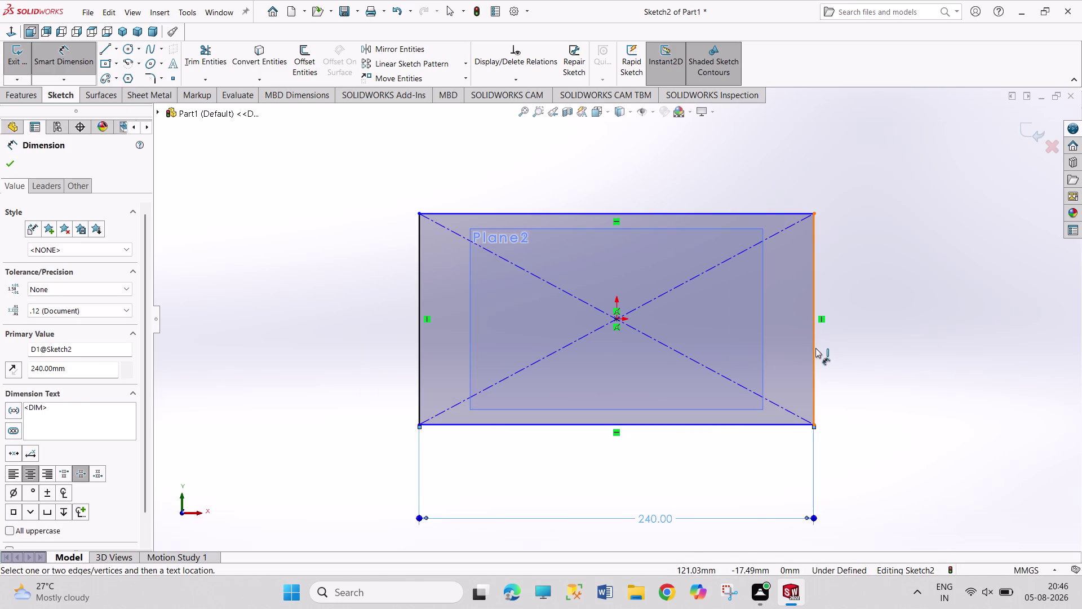
click(815, 347)
click(878, 344)
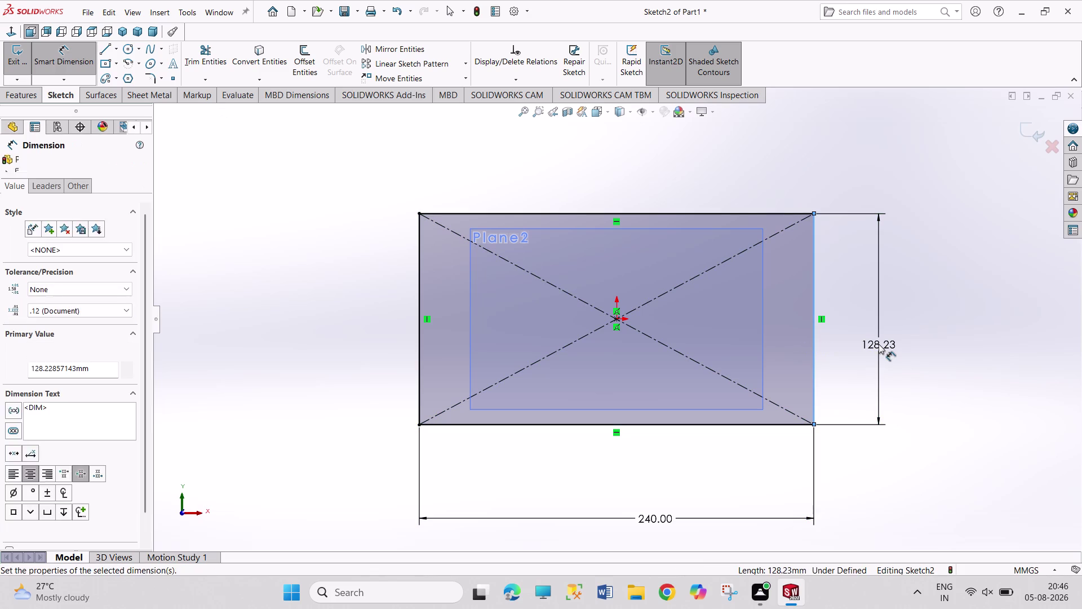
text(75)
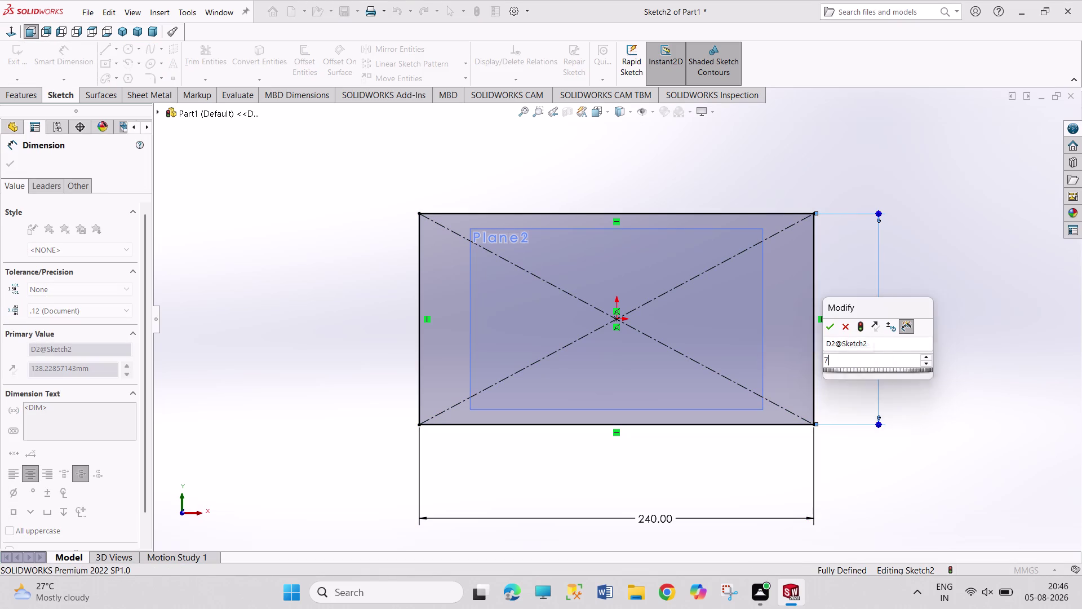
key(Return)
right_click(933, 343)
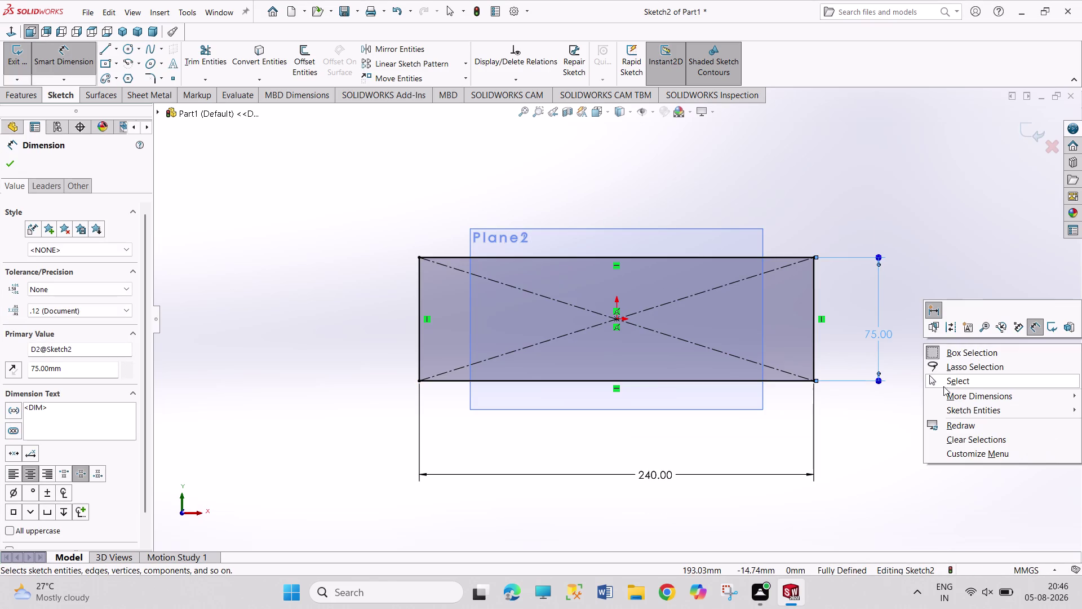
click(943, 384)
Change the width dimension from 240 to 225 mm and clear the selection.
drag(665, 483, 662, 437)
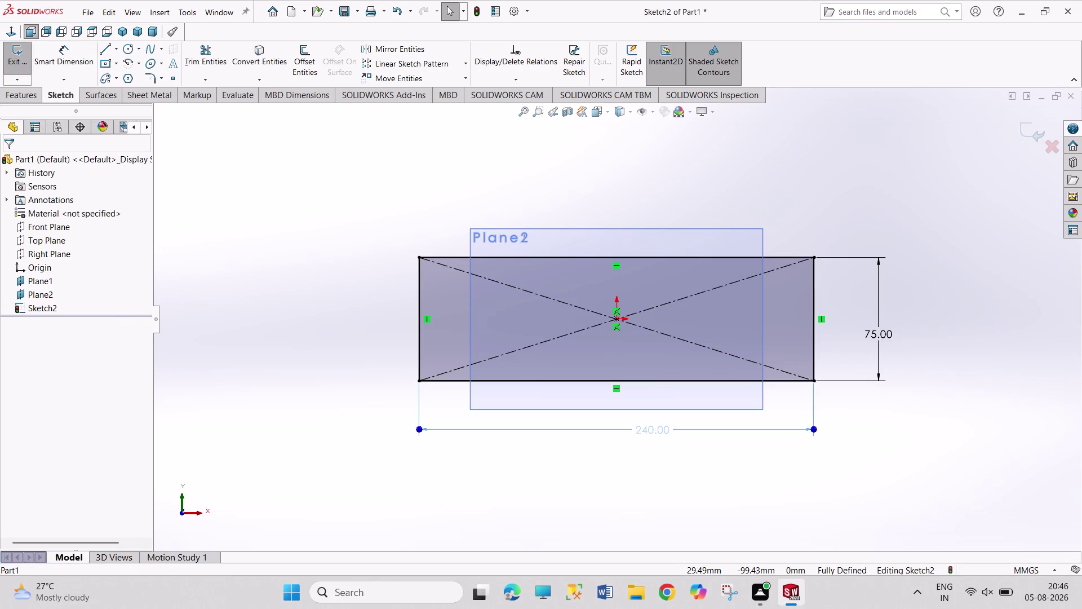
click(709, 487)
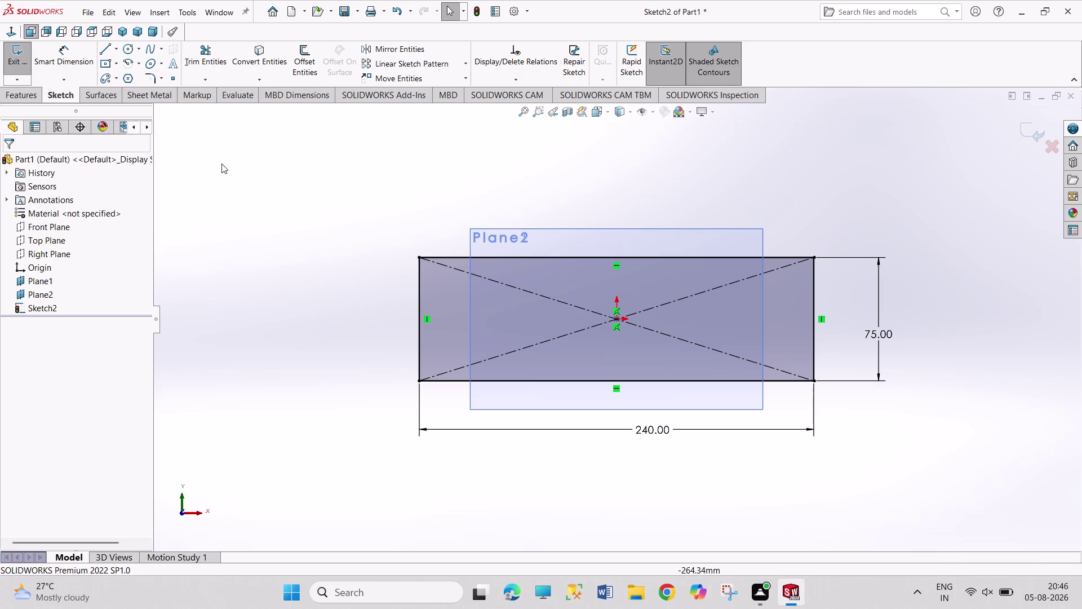
double_click(648, 427)
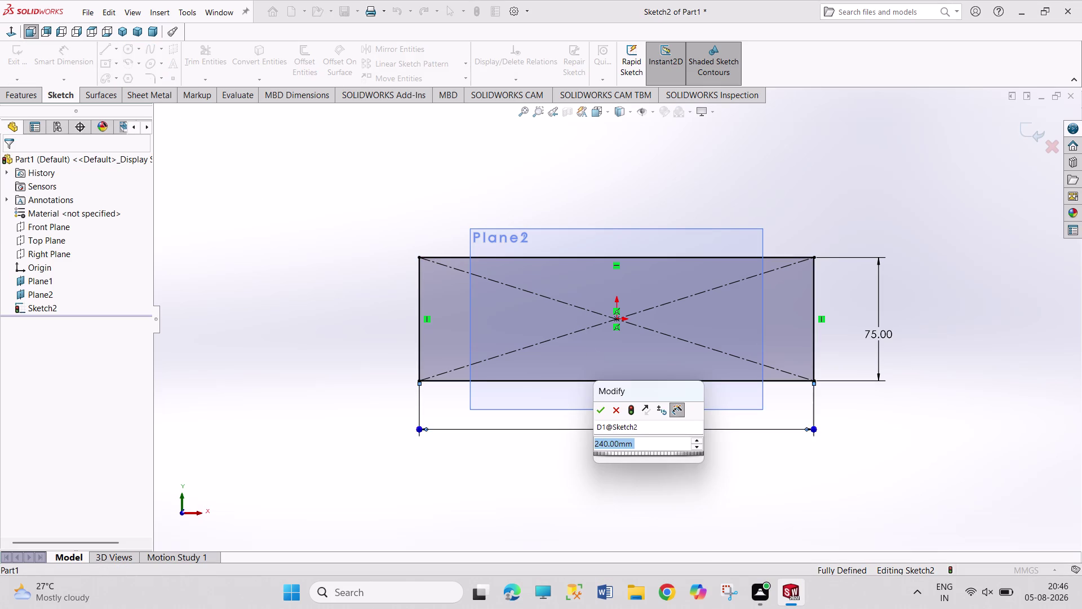
text(225)
key(Return)
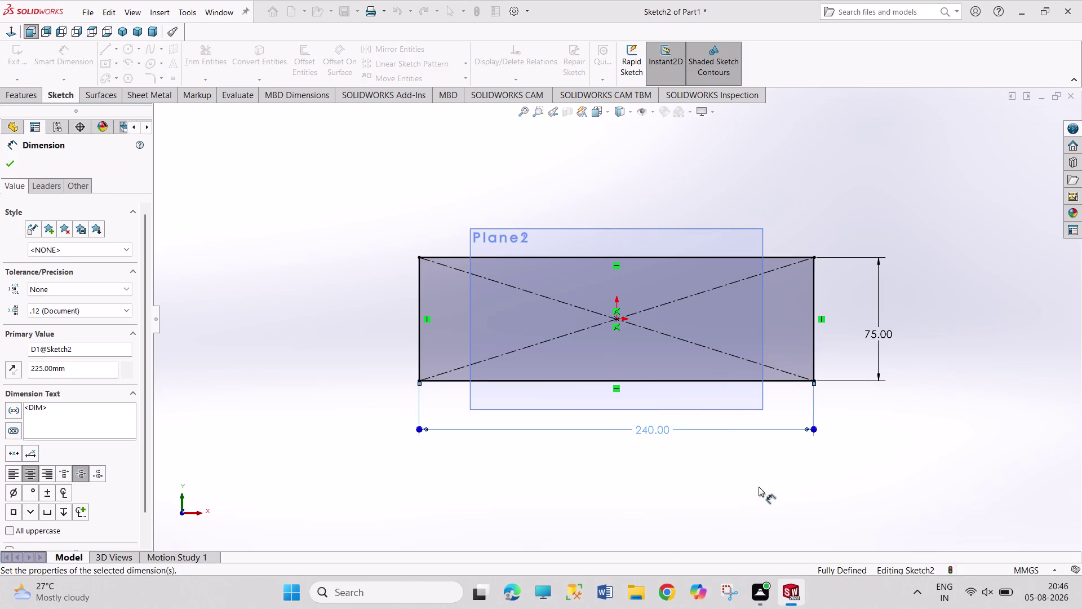
click(759, 486)
drag(282, 182, 302, 253)
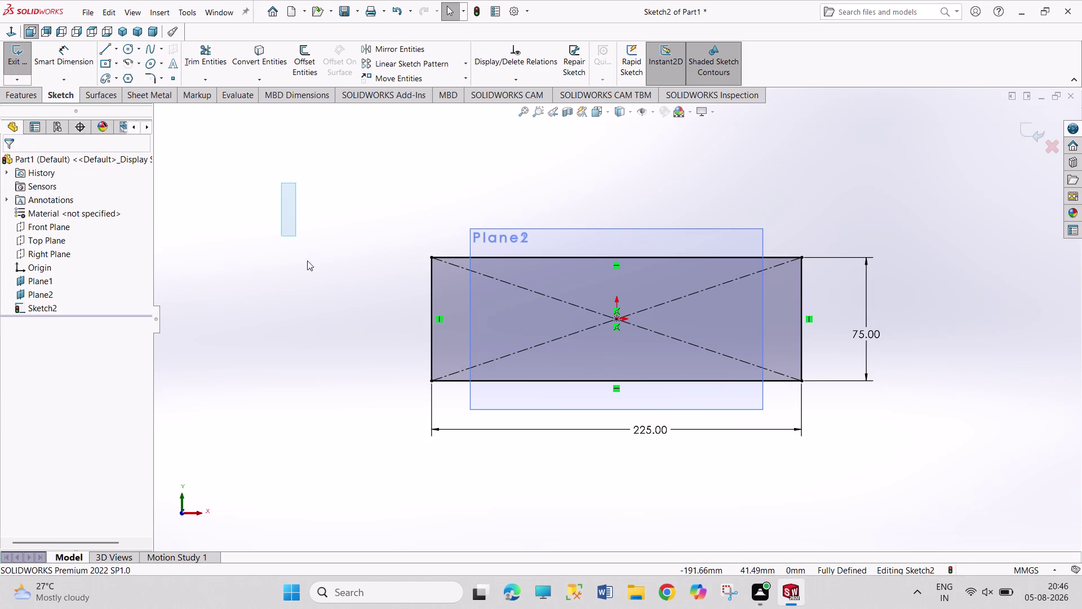
drag(303, 252, 345, 289)
drag(277, 188, 330, 278)
click(12, 60)
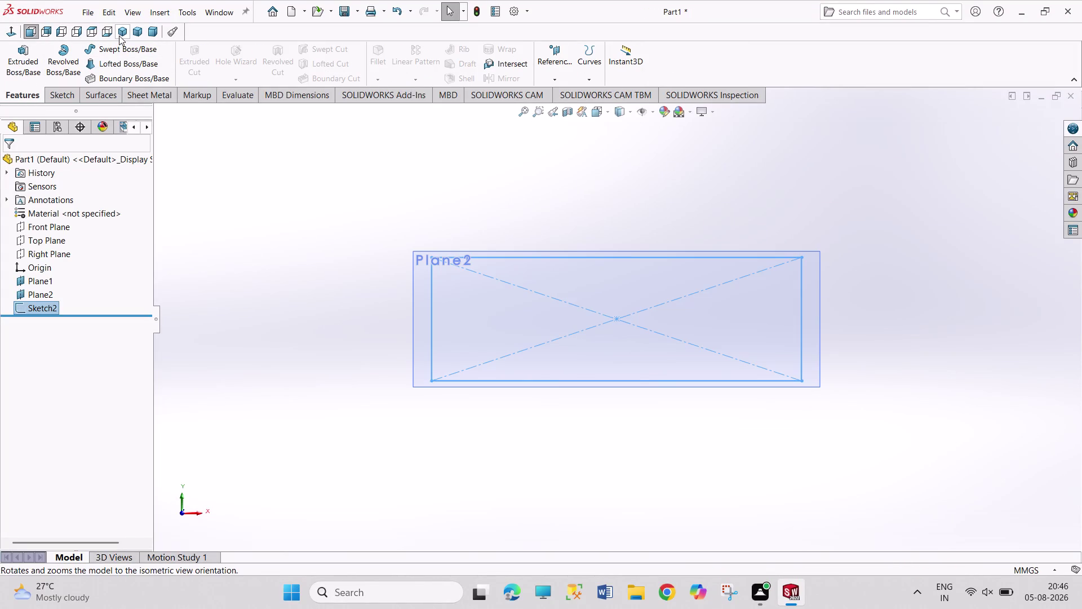
Orbit to the planes in isometric and start a new sketch on Plane2.
click(119, 36)
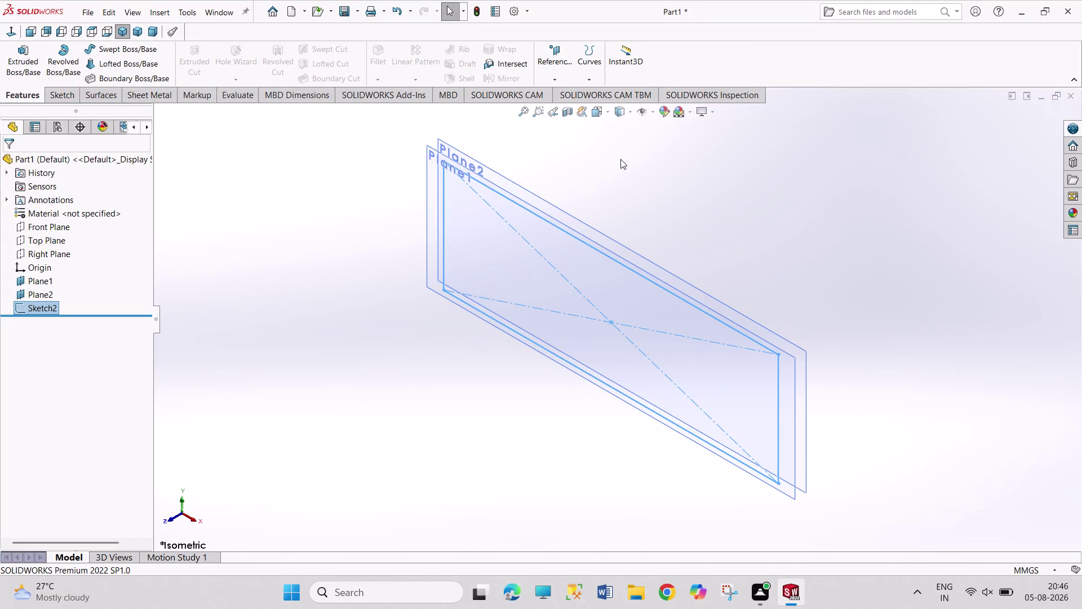
middle_drag(618, 160, 593, 184)
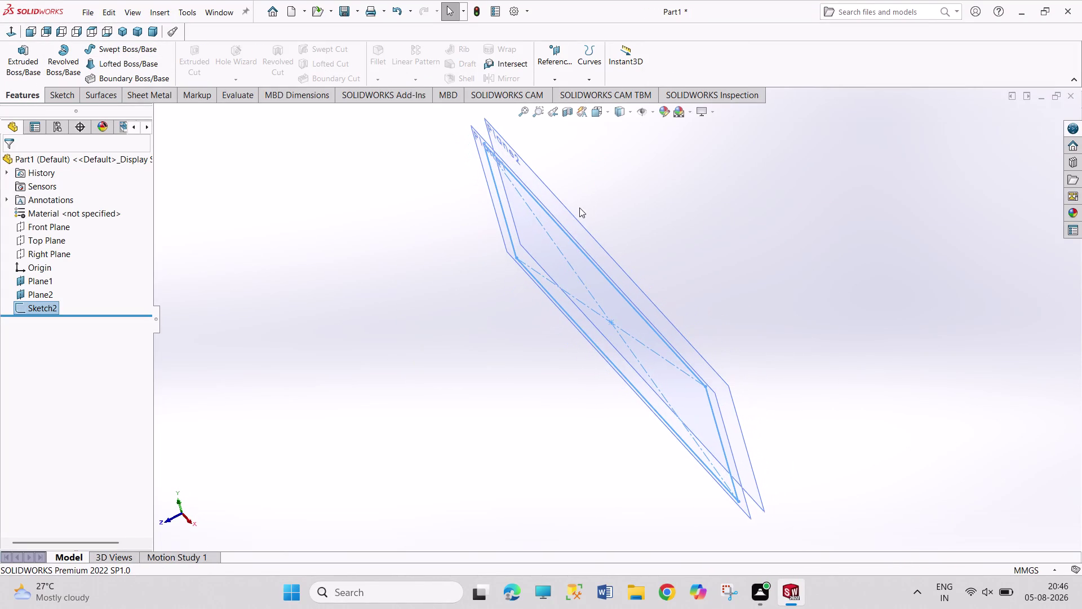
middle_click(579, 207)
middle_drag(624, 216, 601, 211)
middle_drag(620, 277, 601, 280)
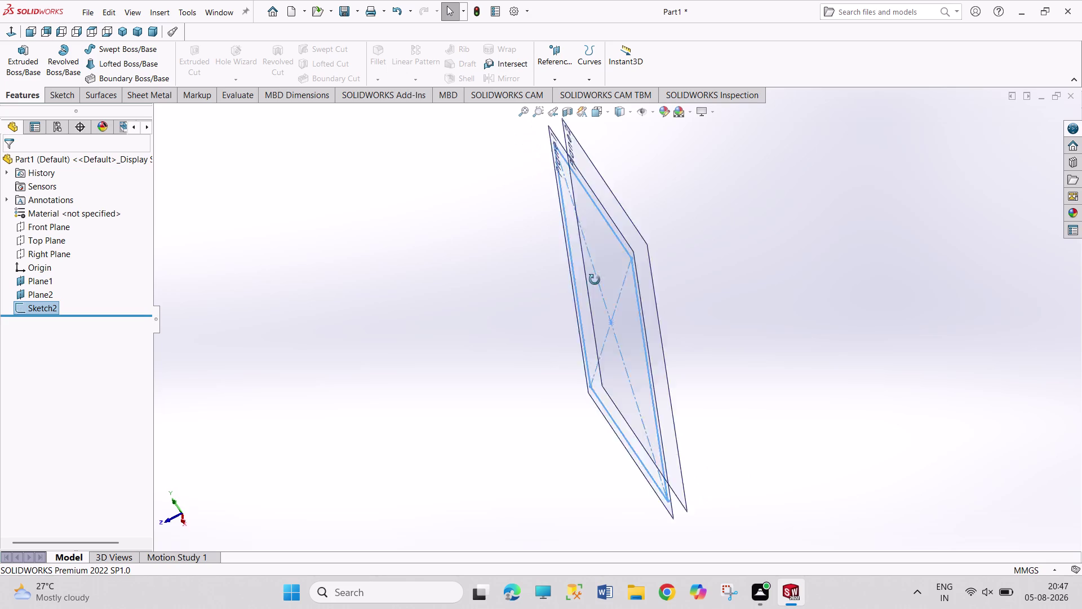
middle_drag(600, 279, 583, 281)
click(598, 288)
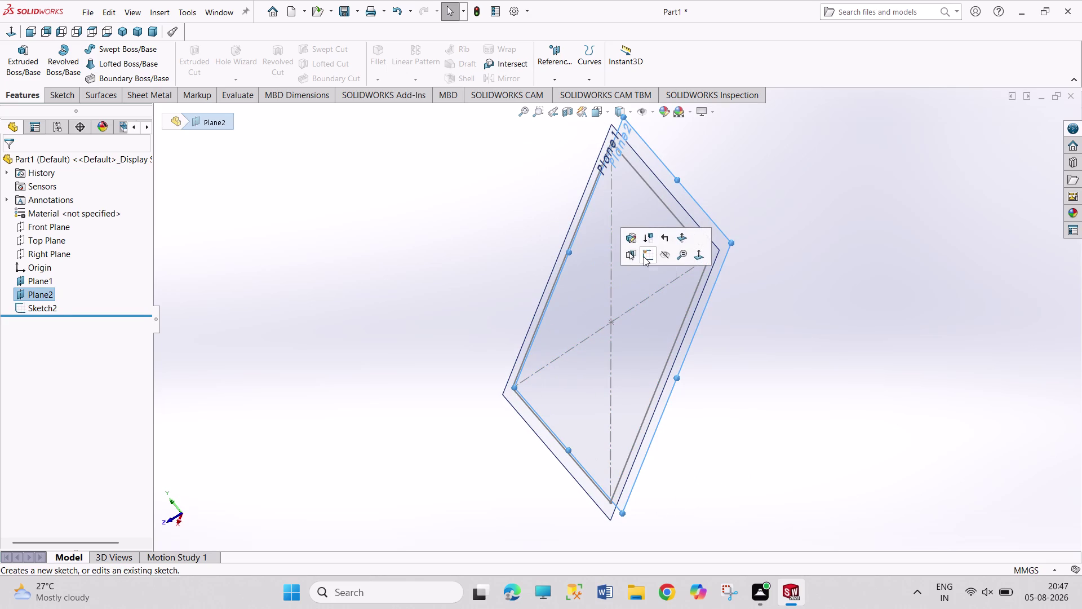
click(644, 256)
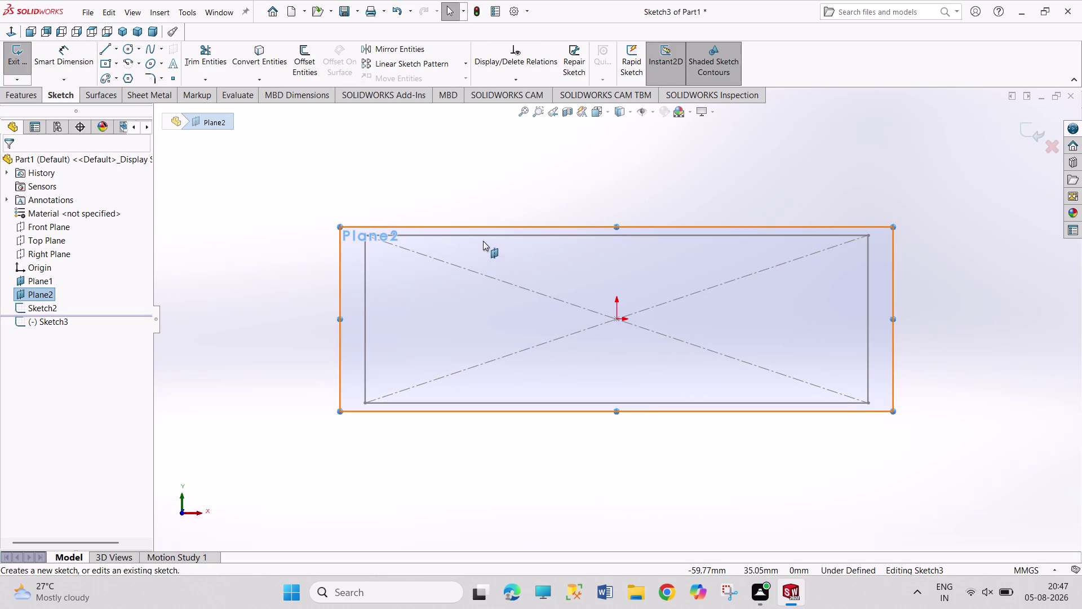
Convert Sketch2's left, top and right lines into the sketch and exit it.
click(252, 58)
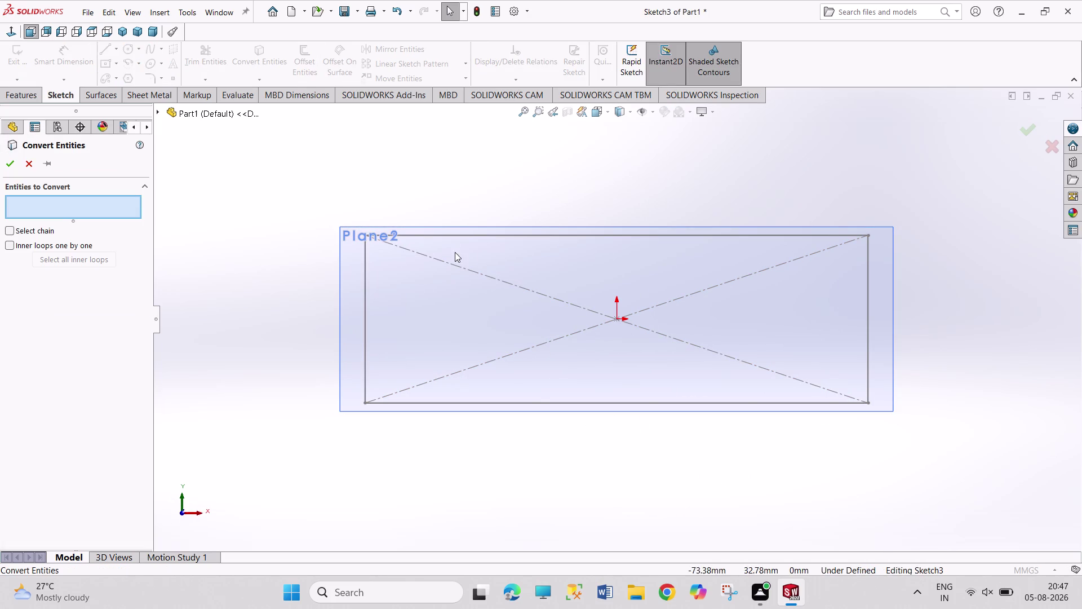
click(459, 236)
click(365, 316)
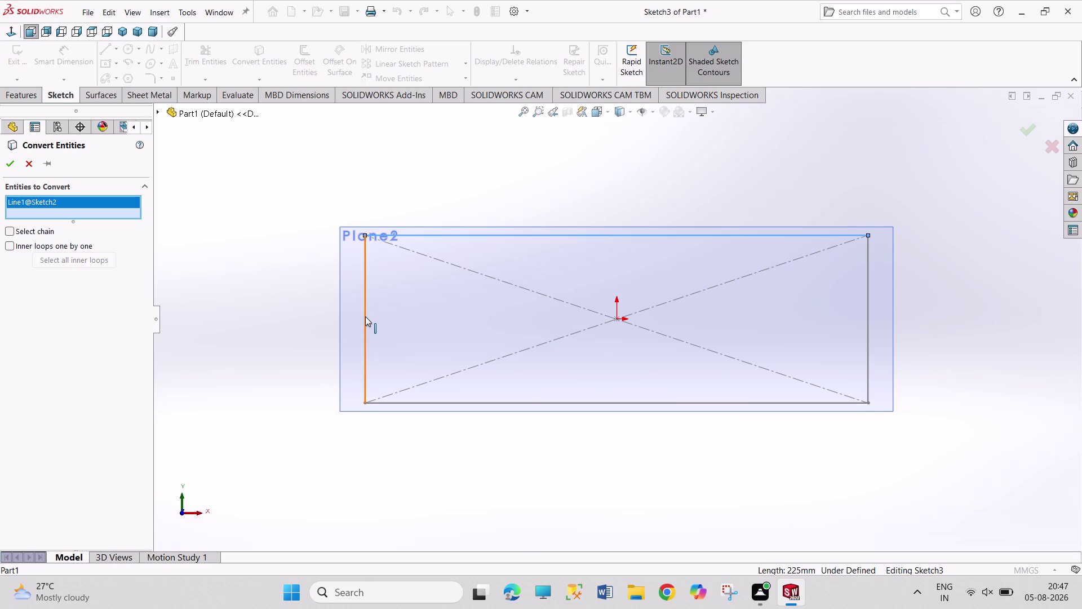
click(868, 334)
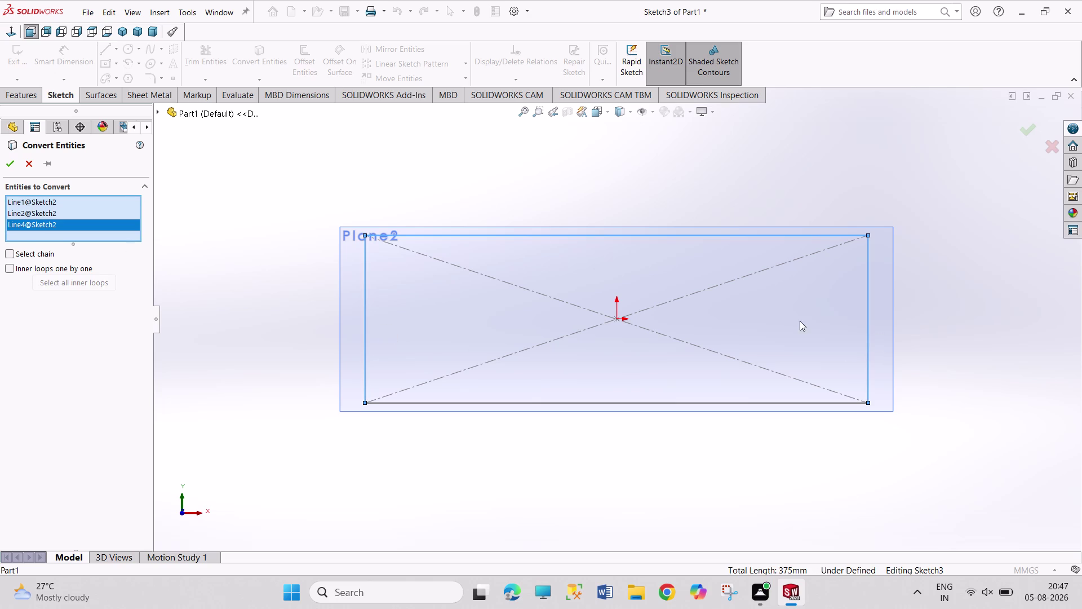
click(13, 162)
click(301, 185)
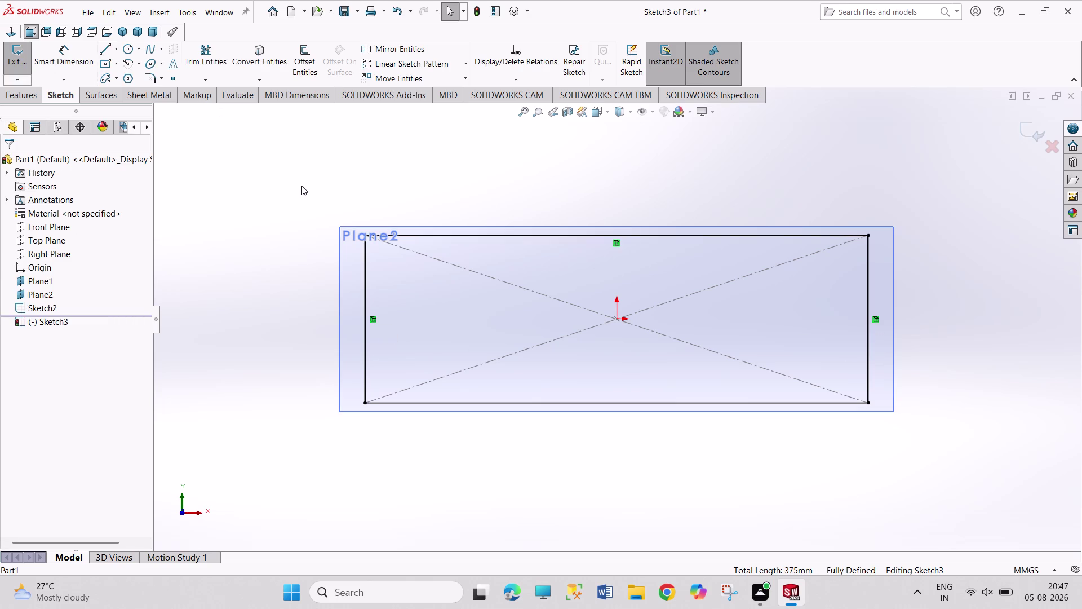
click(20, 56)
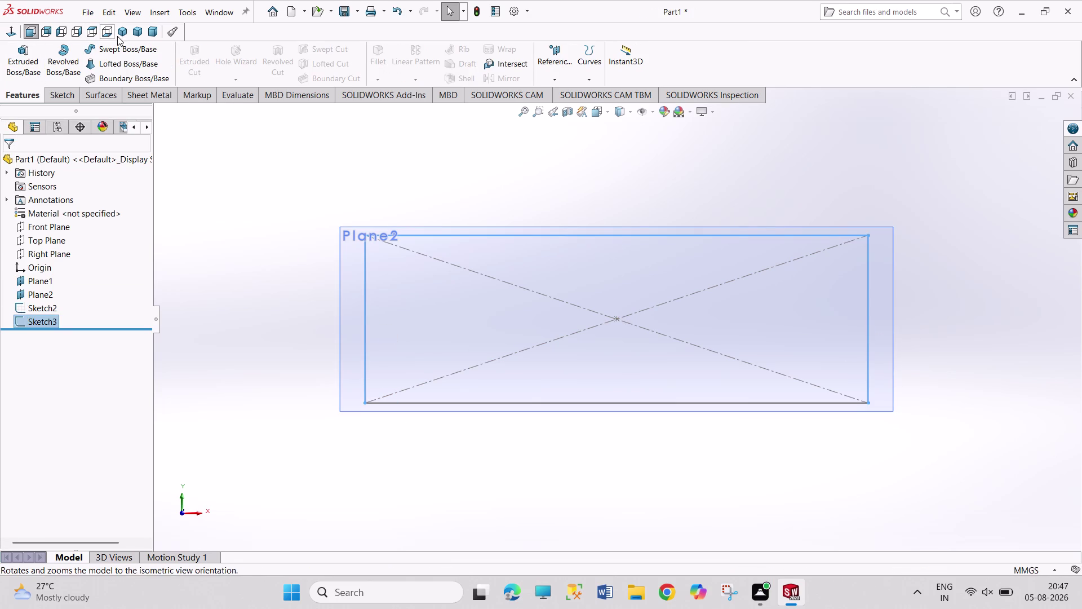
Edit Sketch2 and make its bottom line a construction line.
click(45, 313)
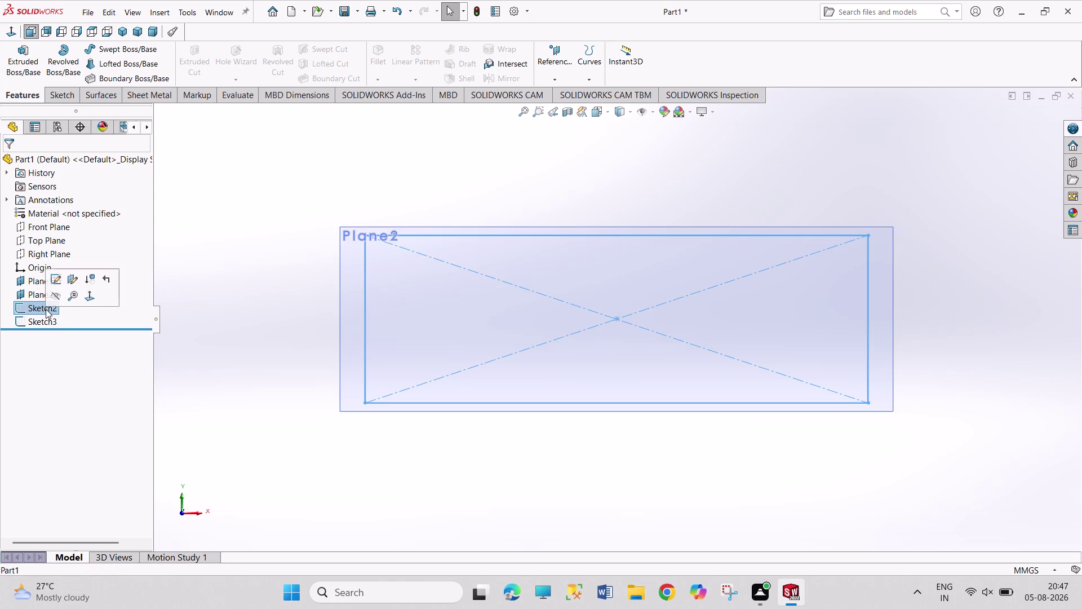
click(57, 273)
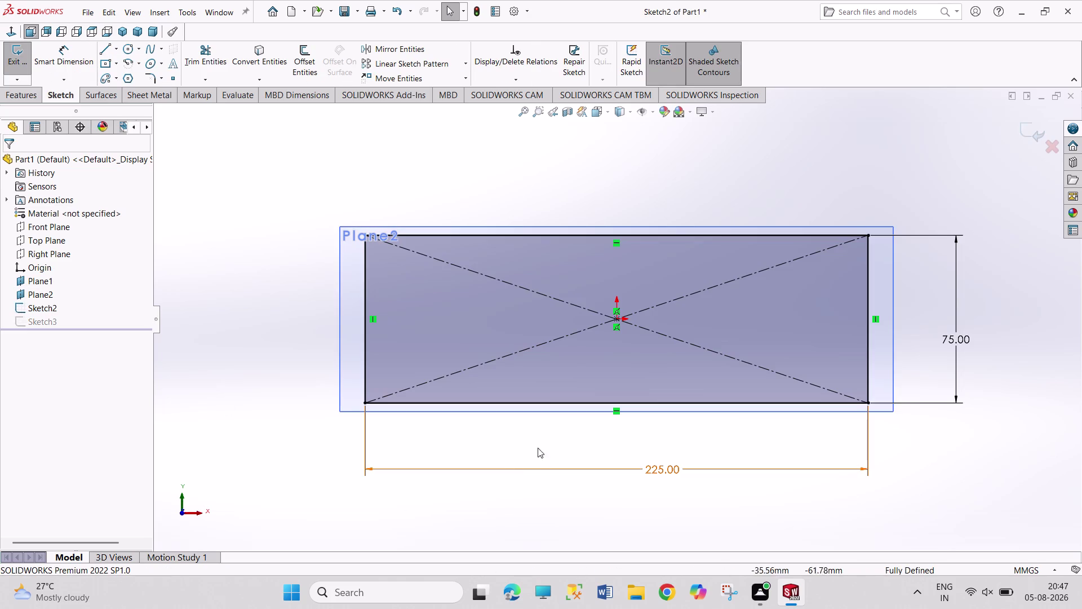
click(543, 402)
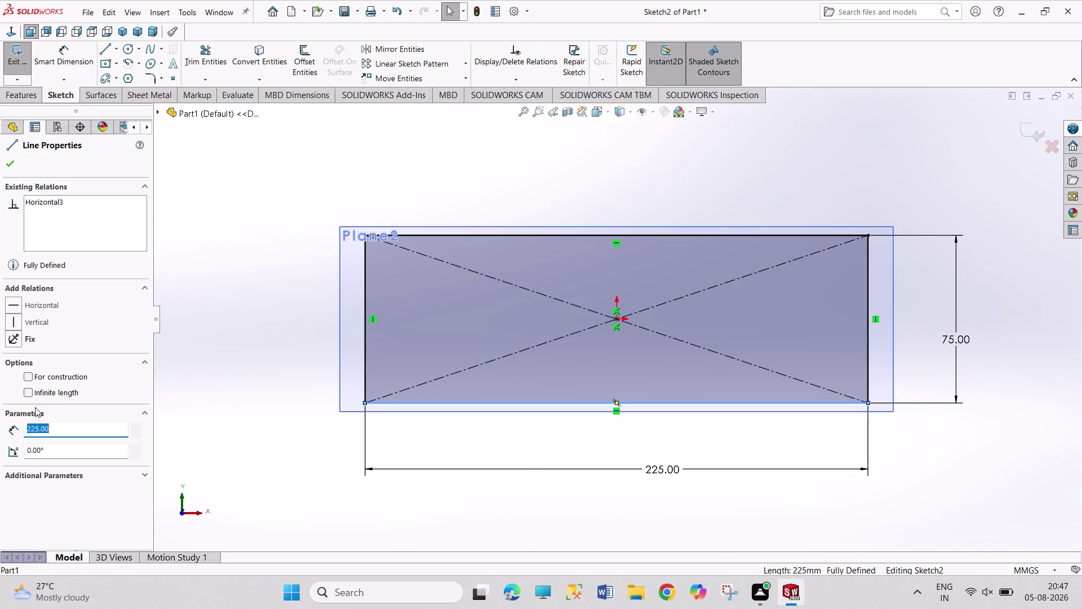
click(34, 379)
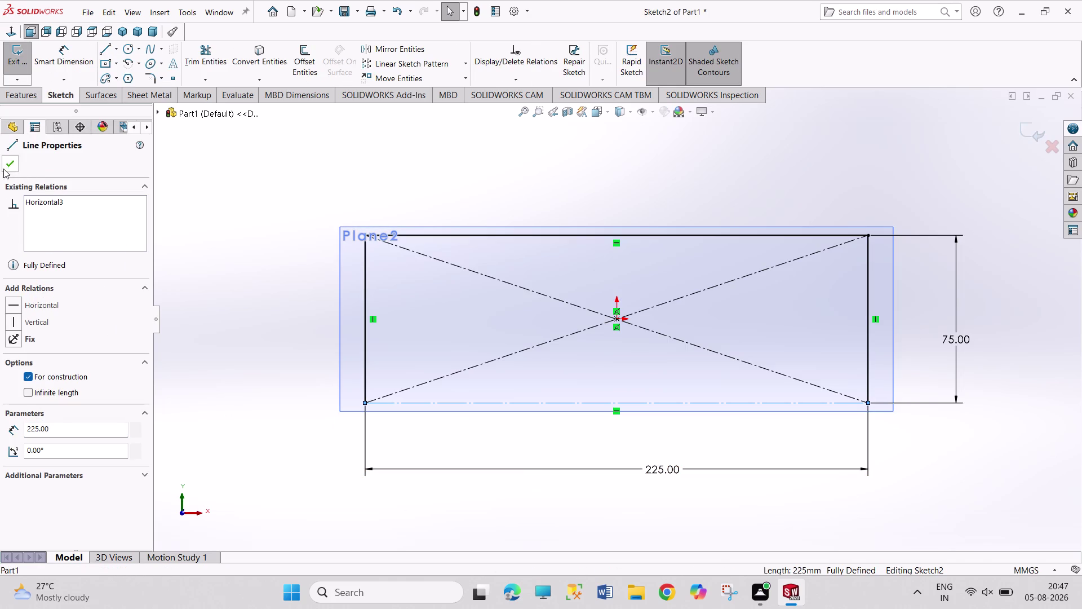
click(7, 164)
click(166, 167)
click(212, 151)
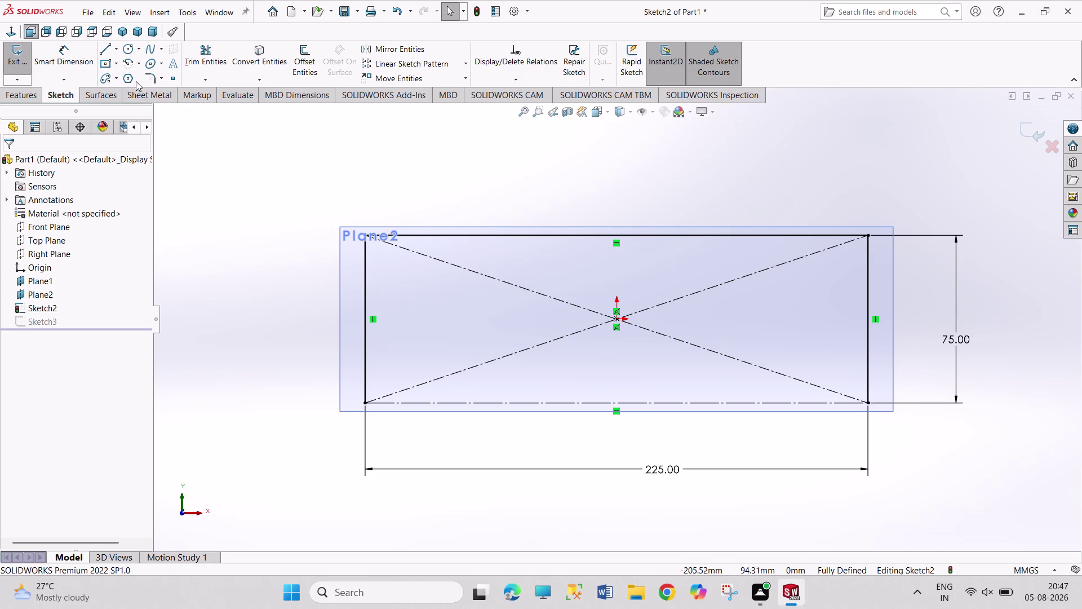
Switch to isometric view and hide Plane1 and Plane2.
click(118, 33)
scroll(down, 3)
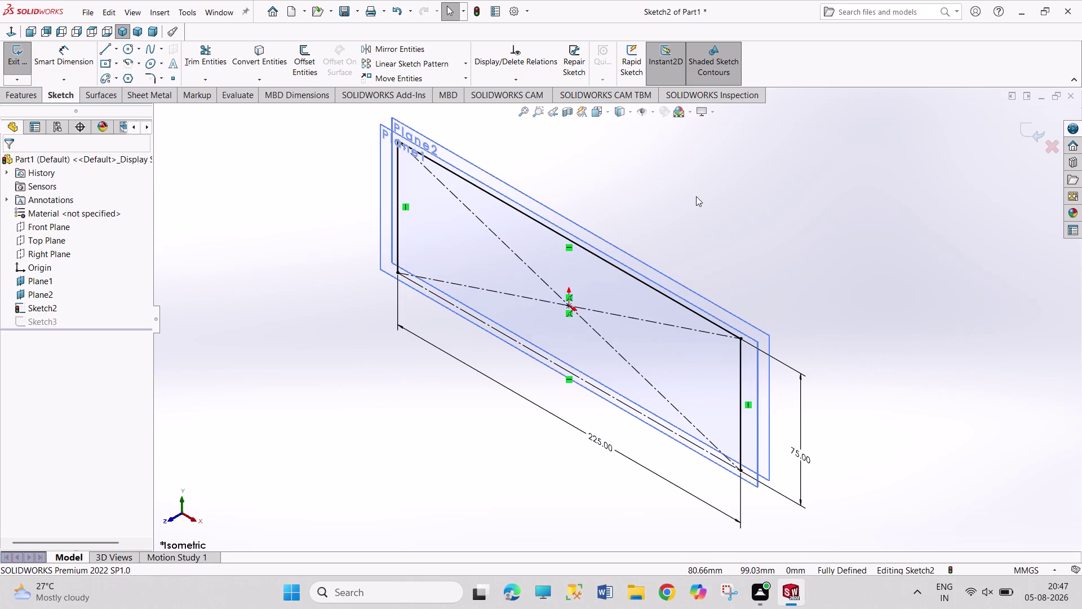
click(46, 282)
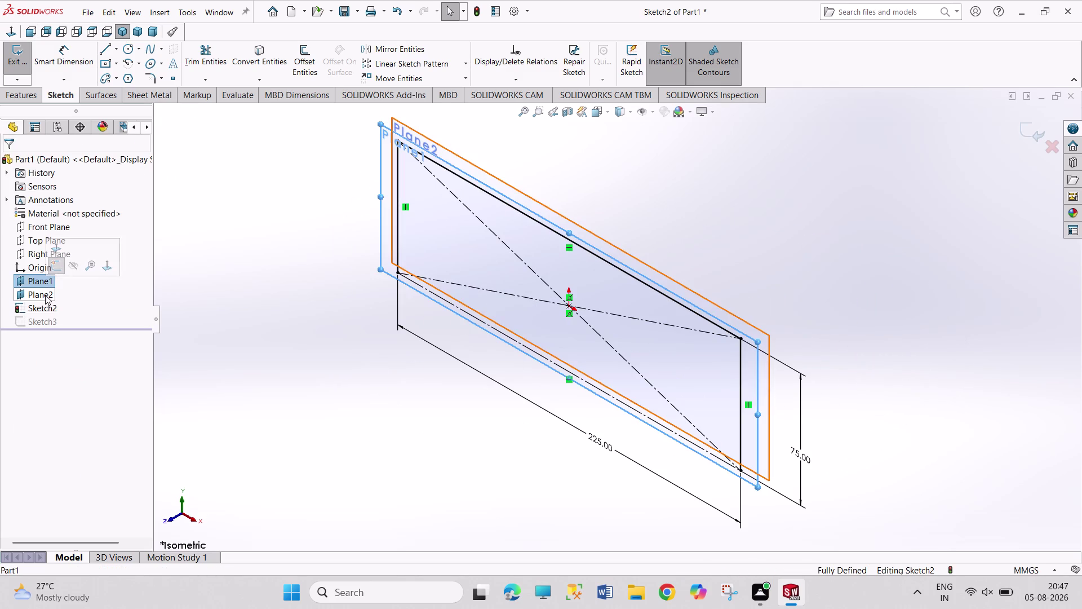
click(45, 297)
click(53, 286)
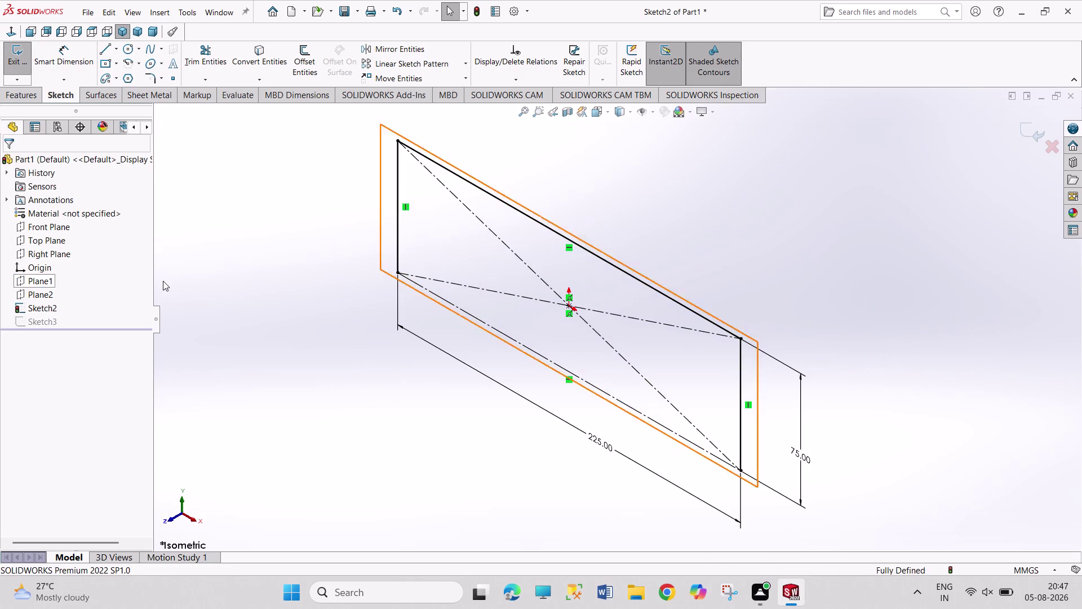
click(164, 280)
Orbit around Sketch2 and exit the sketch.
middle_drag(242, 310, 204, 342)
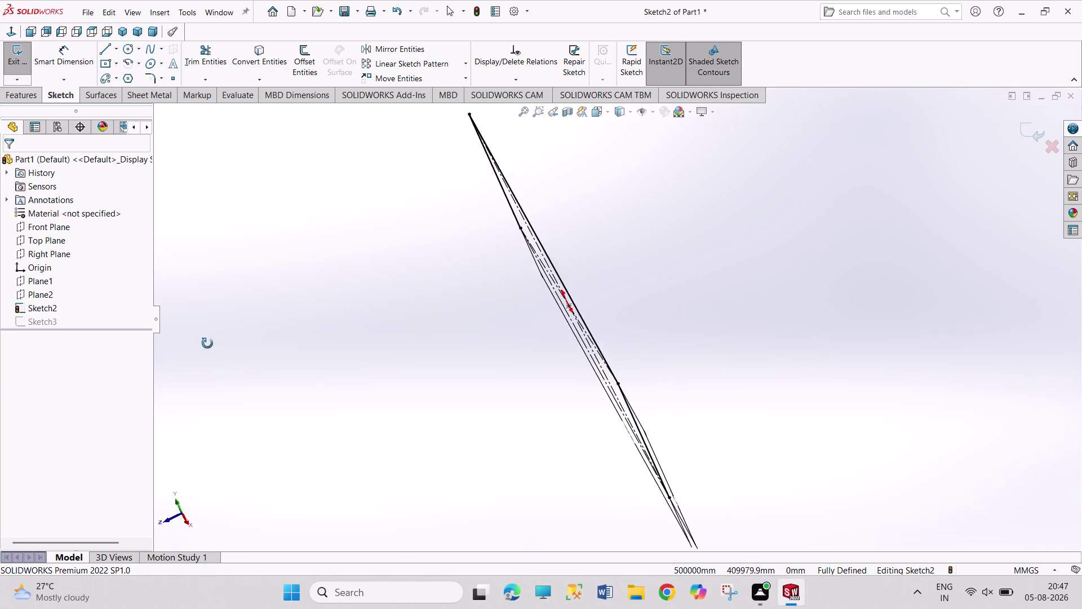
middle_drag(205, 342, 213, 346)
middle_drag(272, 359, 244, 336)
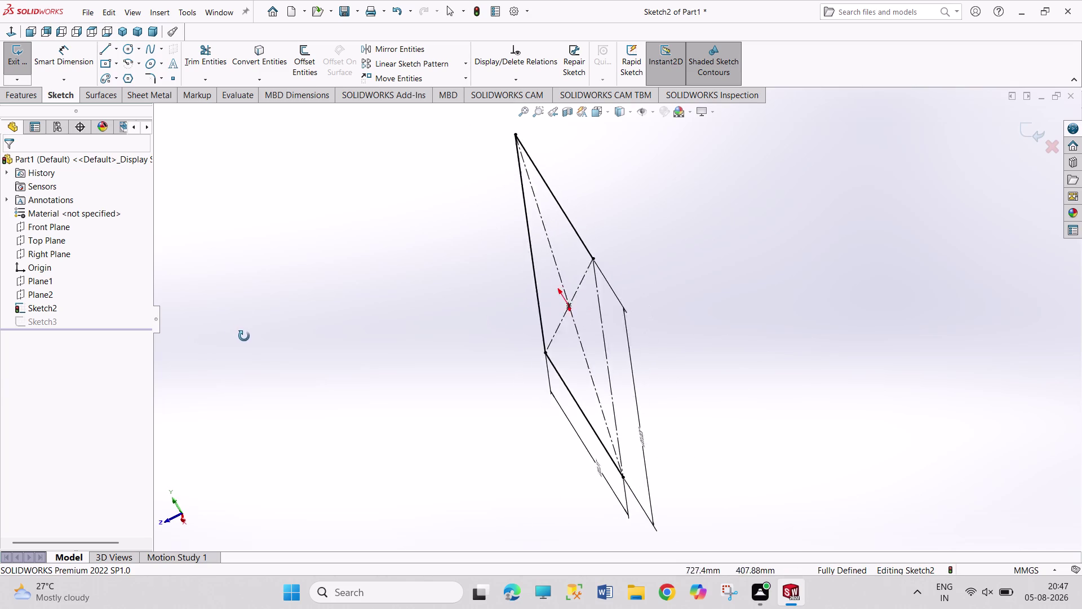
middle_drag(244, 336, 253, 338)
click(13, 59)
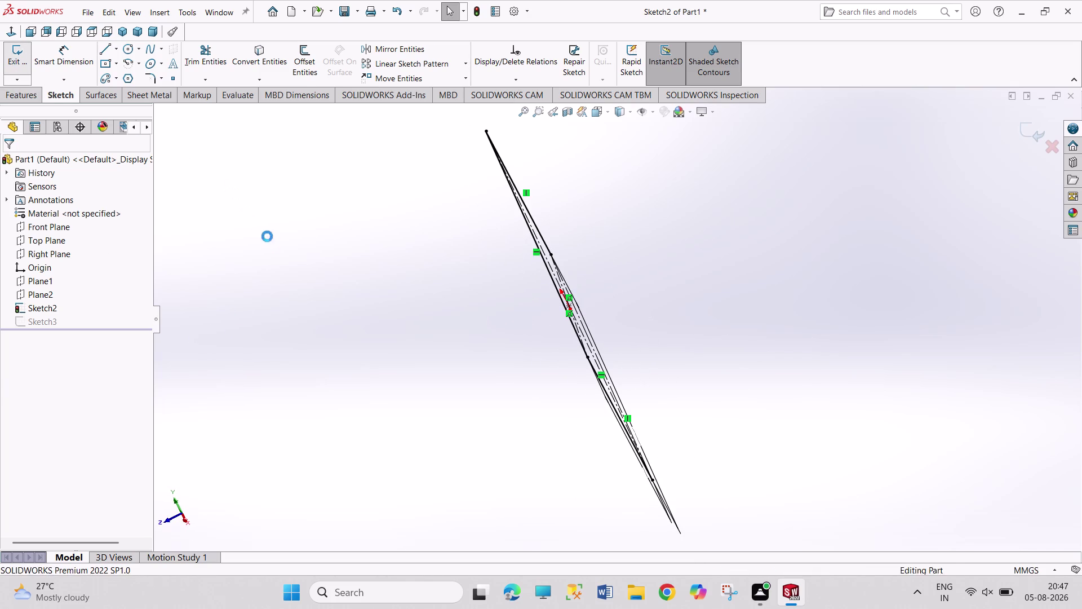
Orbit to compare both sketches, then reopen Sketch2 with Edit Sketch.
click(267, 288)
middle_drag(310, 309, 347, 282)
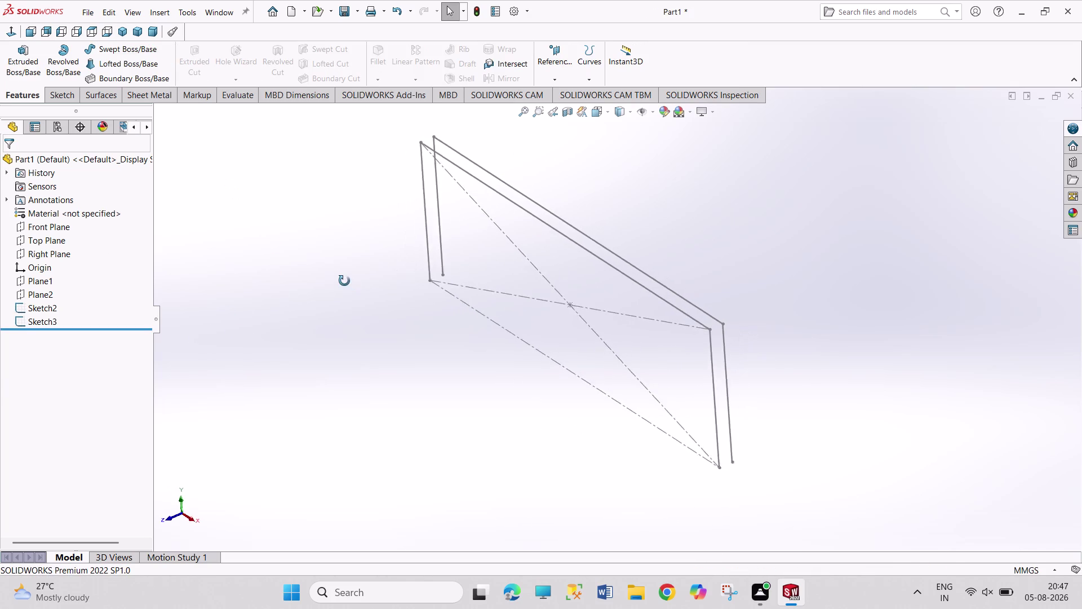
middle_drag(346, 282, 333, 287)
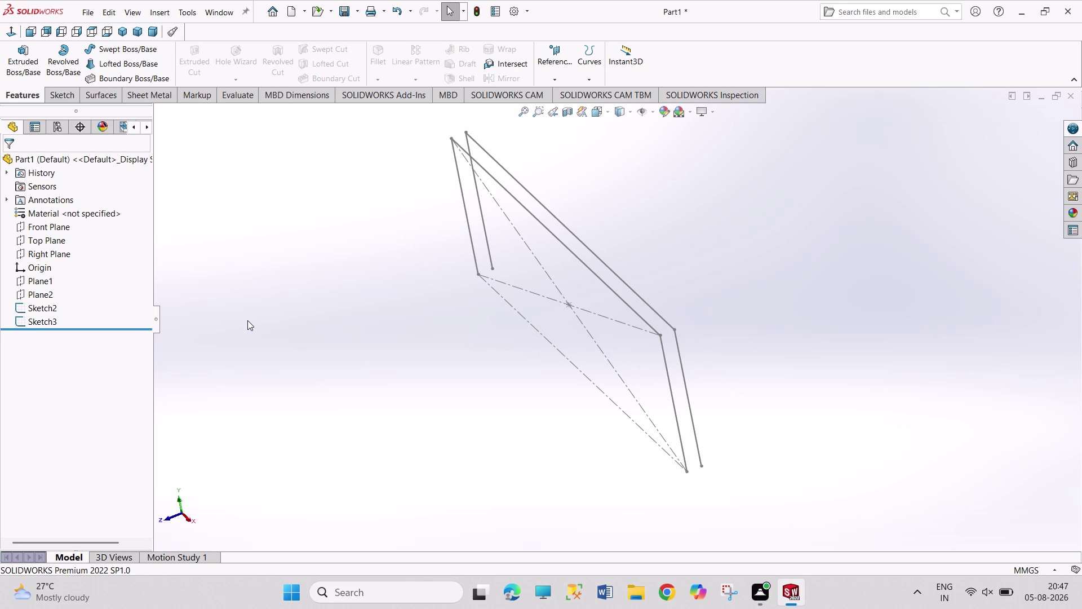
double_click(518, 203)
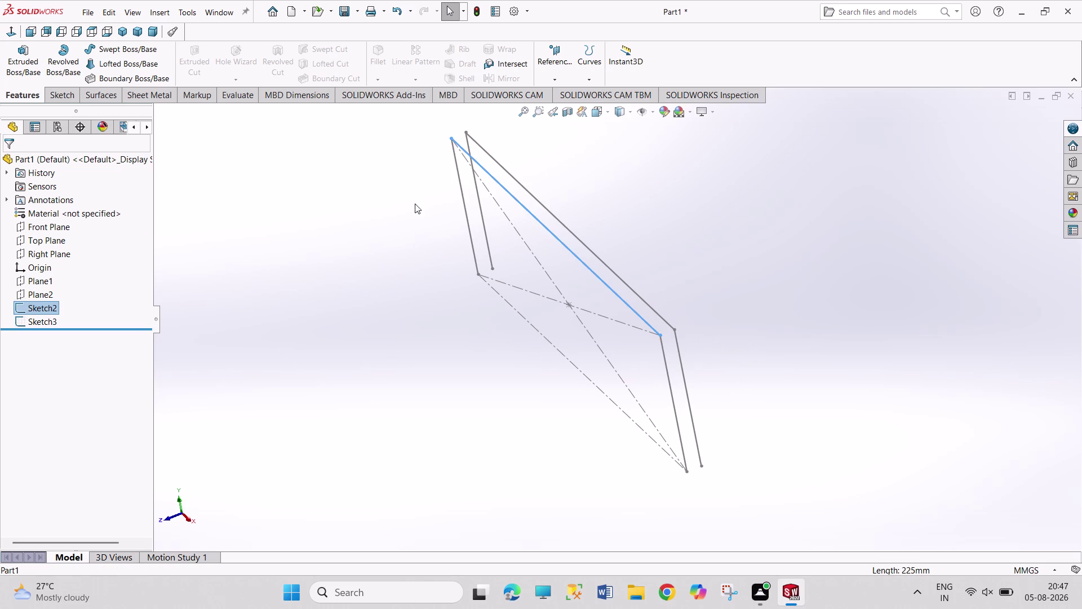
click(48, 309)
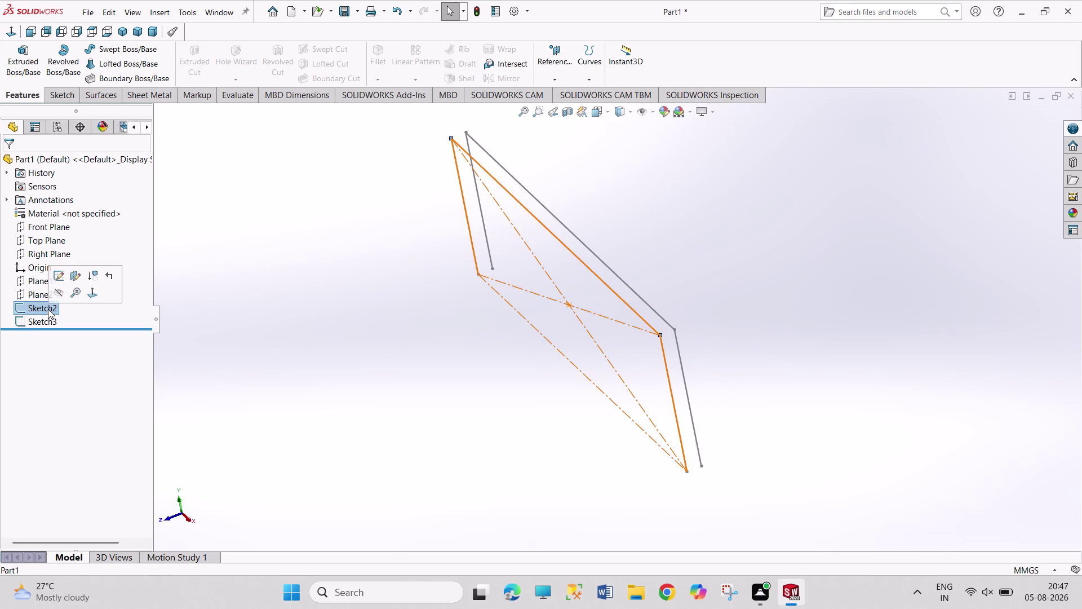
right_click(48, 309)
click(61, 275)
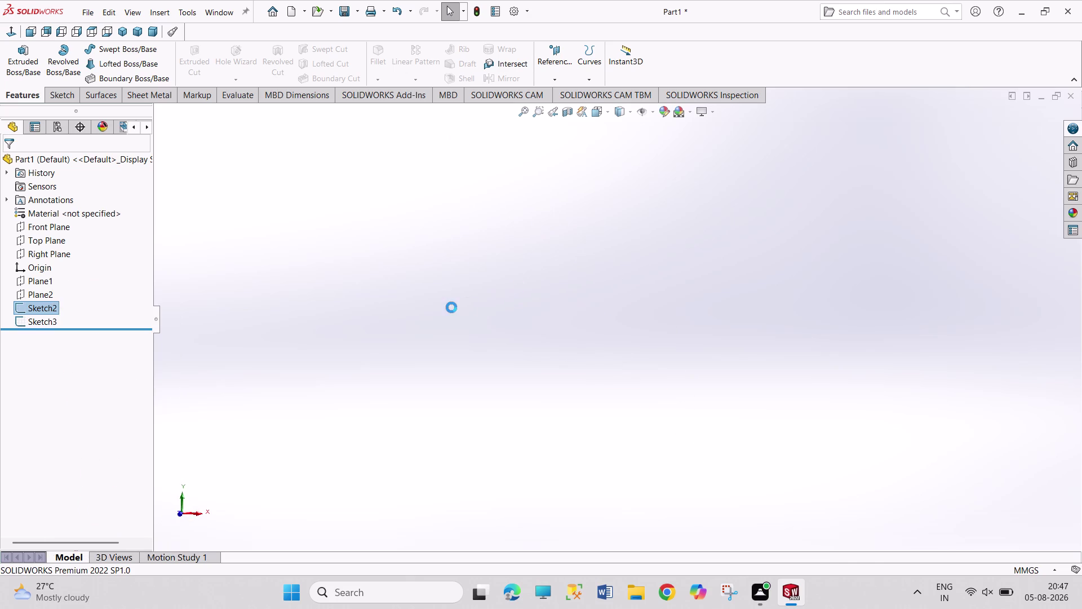
scroll(down, 3)
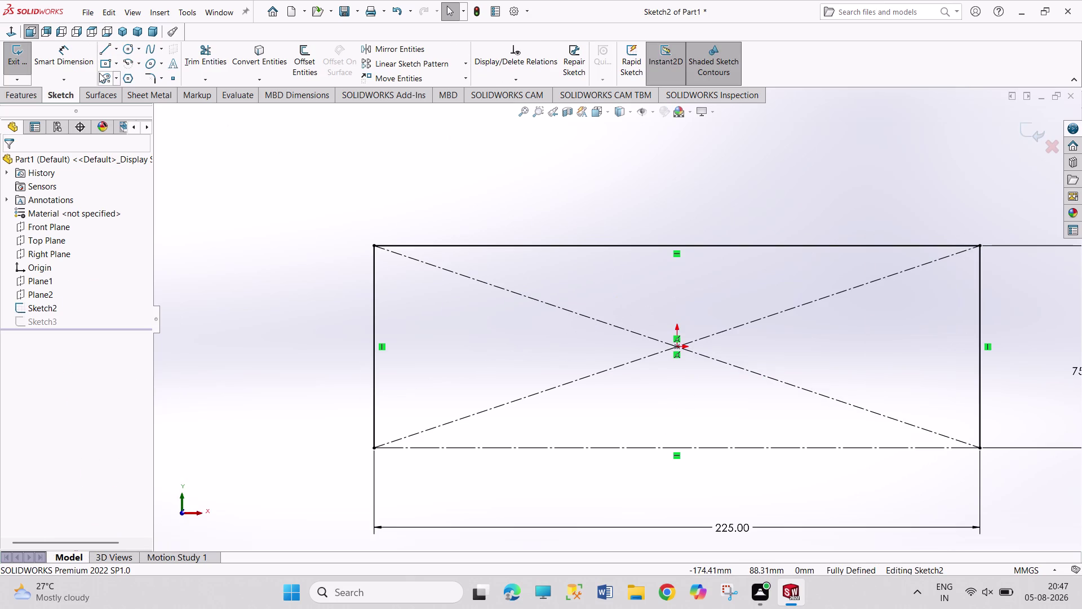
Fillet Sketch2's two top corners with an 18 mm radius and exit the sketch.
click(146, 73)
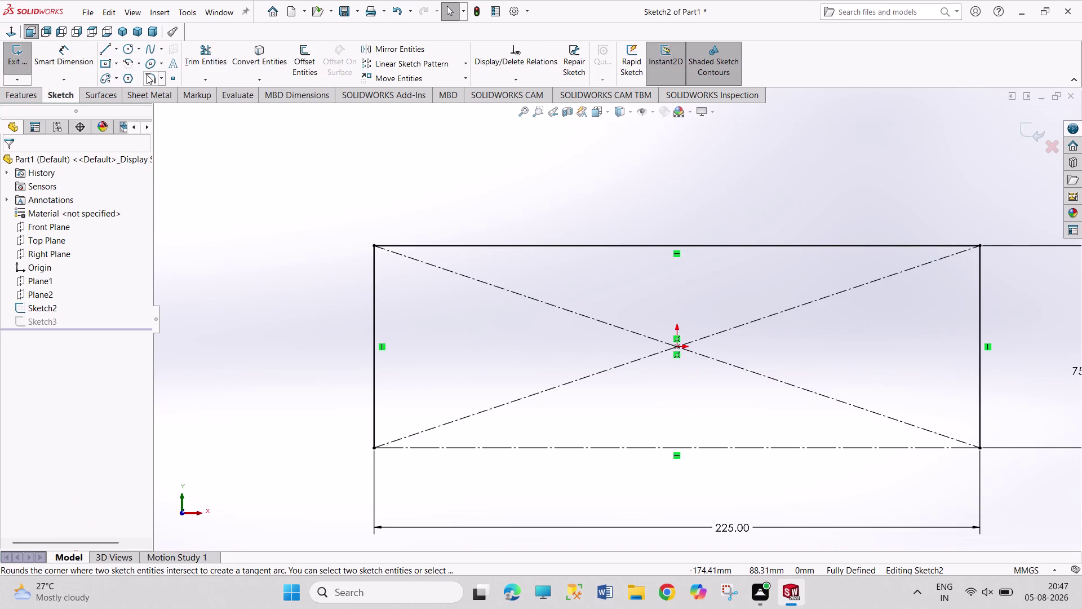
drag(341, 210, 941, 309)
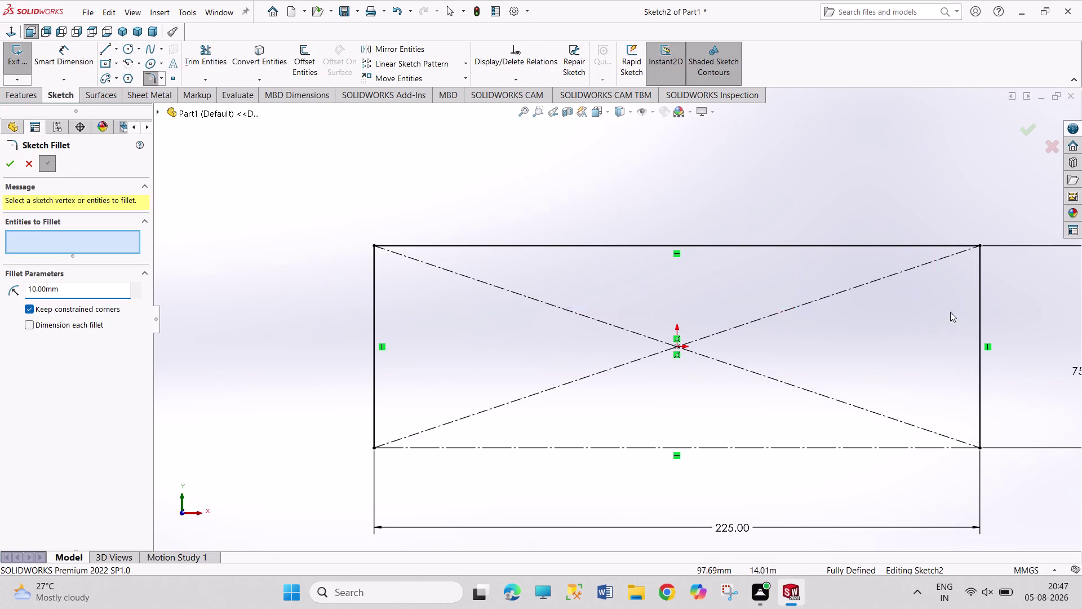
drag(941, 309, 999, 310)
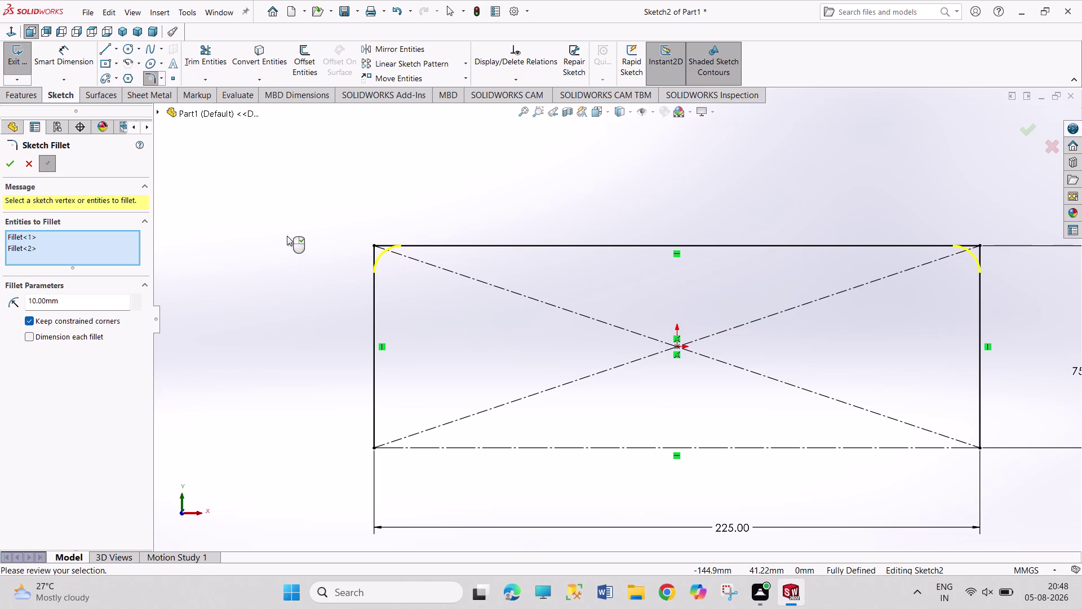
drag(71, 297, 0, 297)
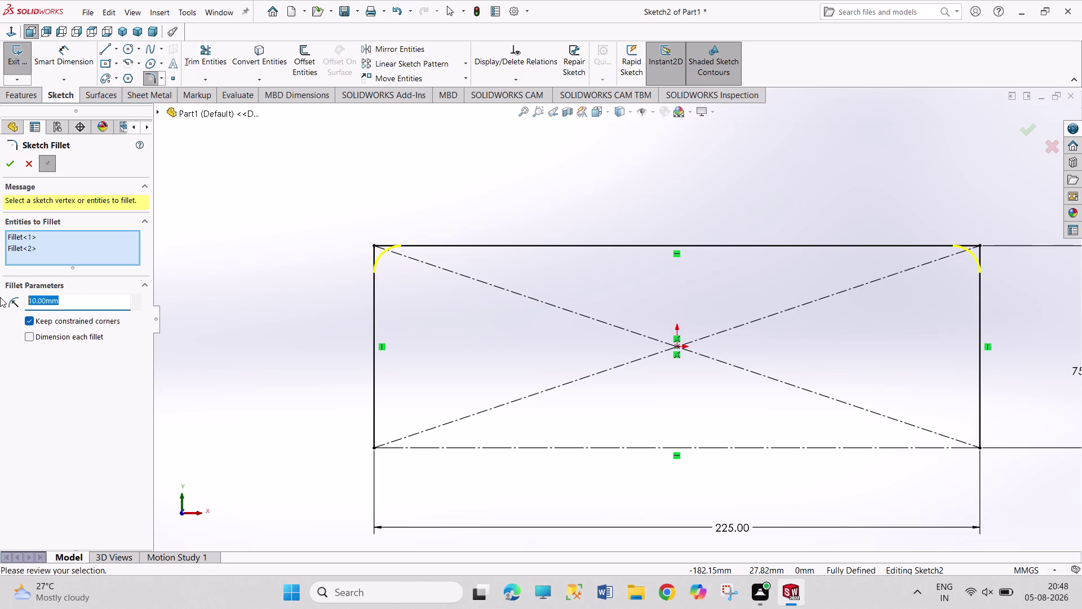
text(18)
key(Return)
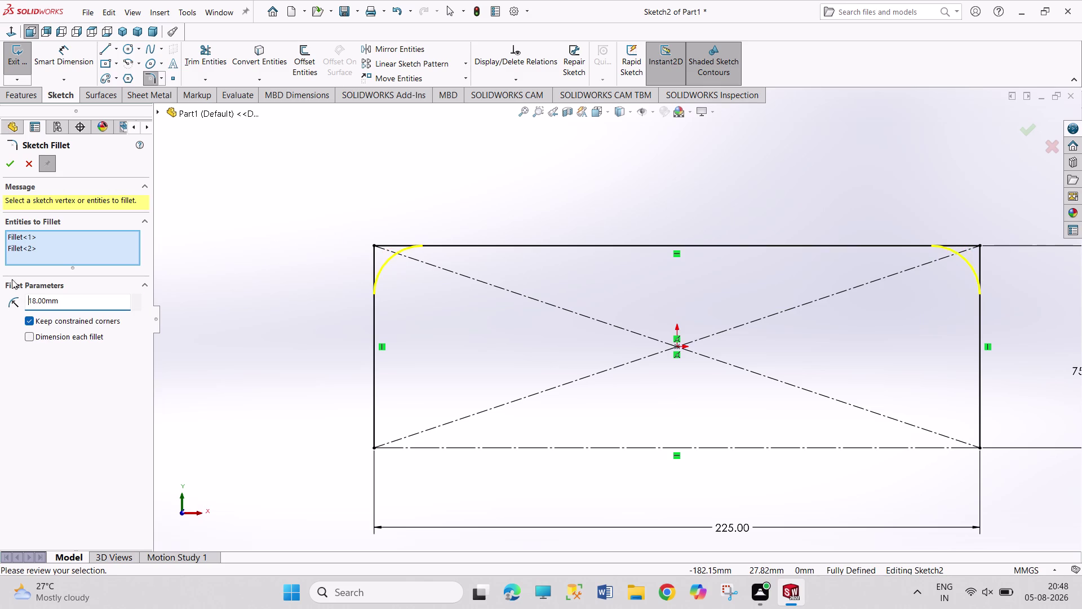
click(7, 166)
click(204, 185)
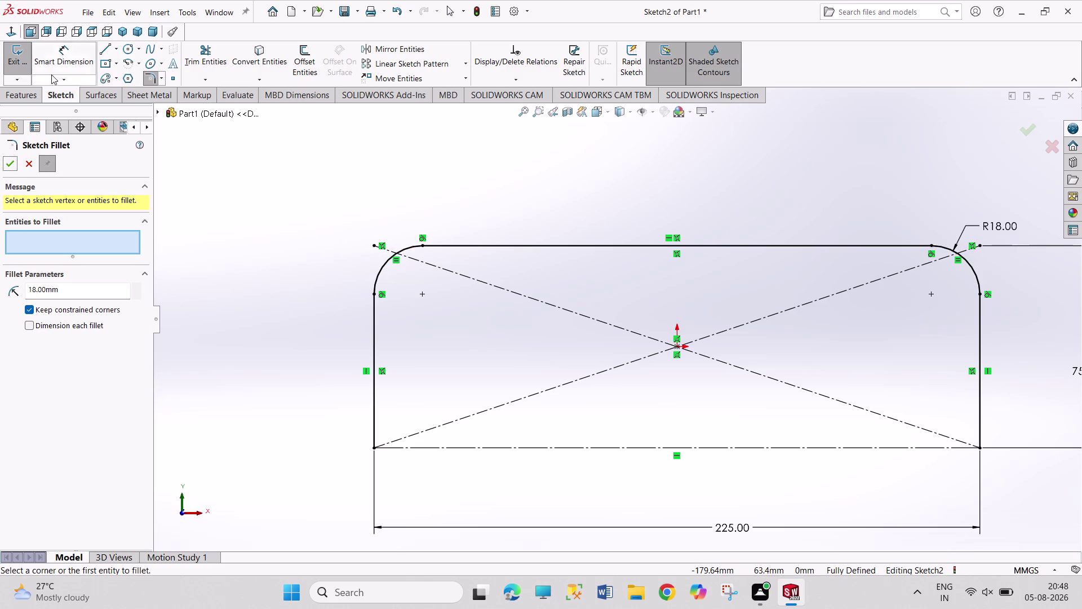
click(27, 61)
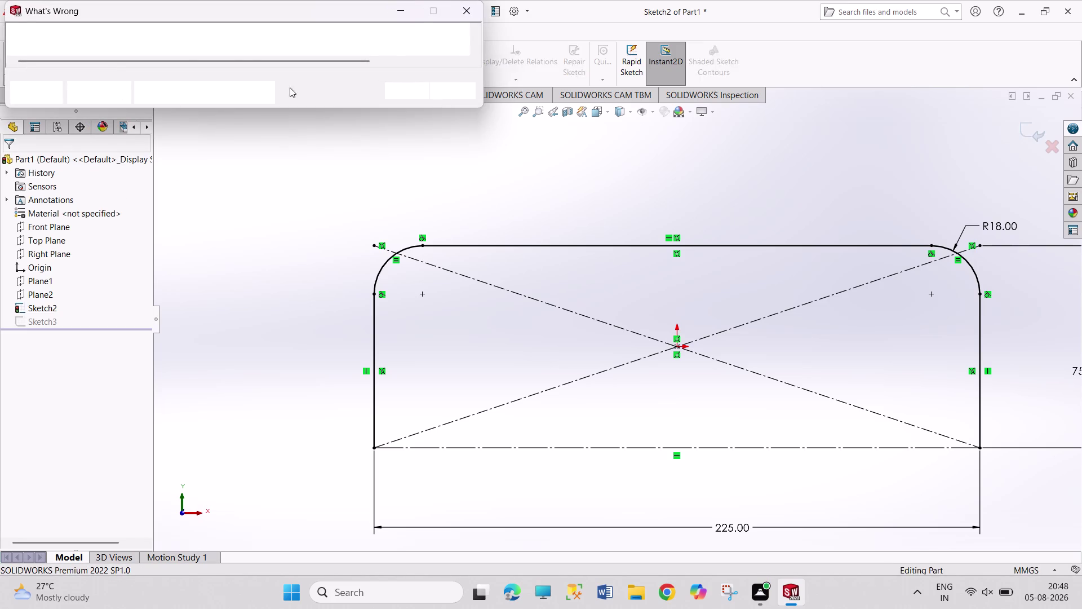
Dismiss the error report, undo the last change, exit the rectangle sketch and rebuild.
click(467, 9)
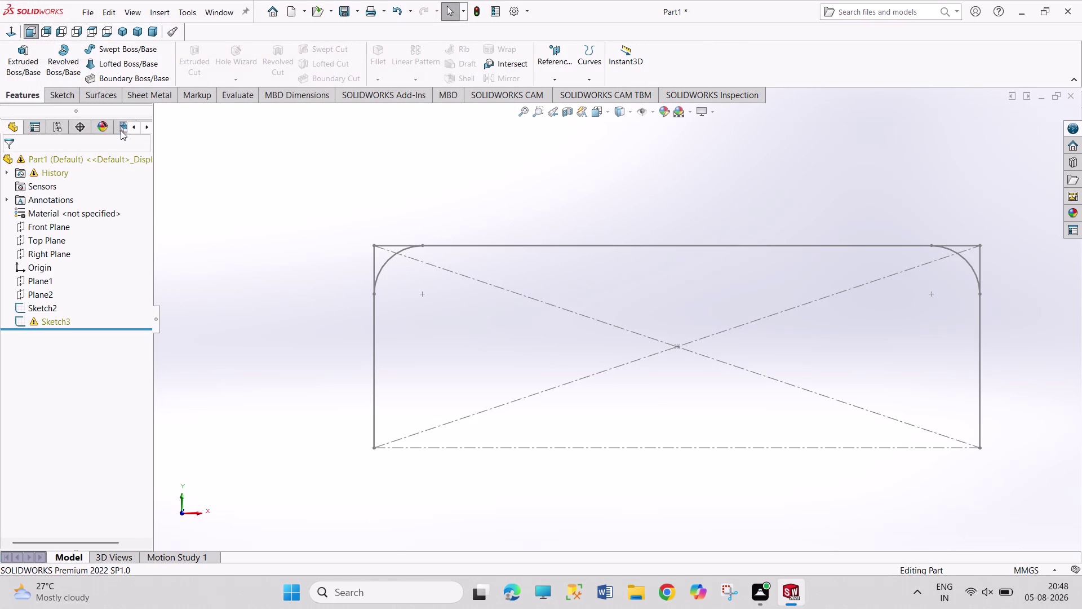
key(ctrl+z)
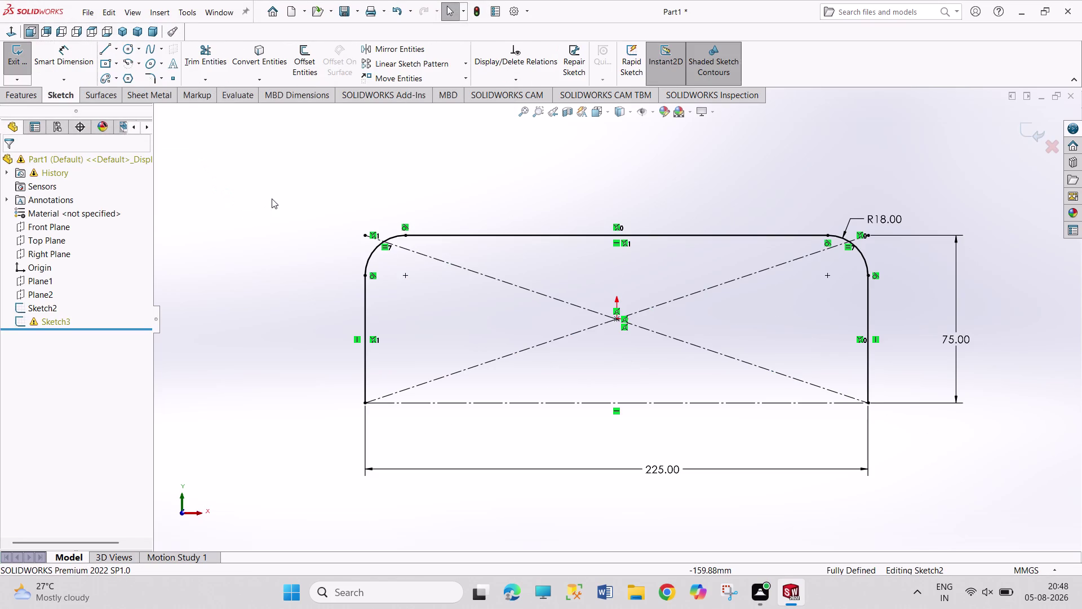
click(272, 198)
click(19, 58)
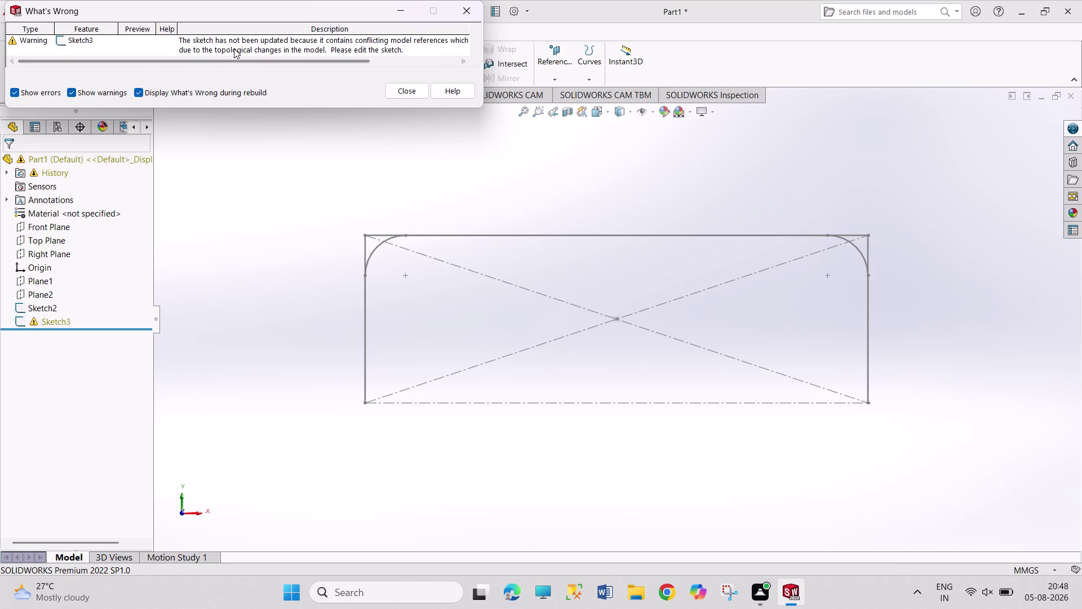
Close the Sketch3 rebuild warning and undo the sketch's corner changes back to sharp corners.
click(467, 13)
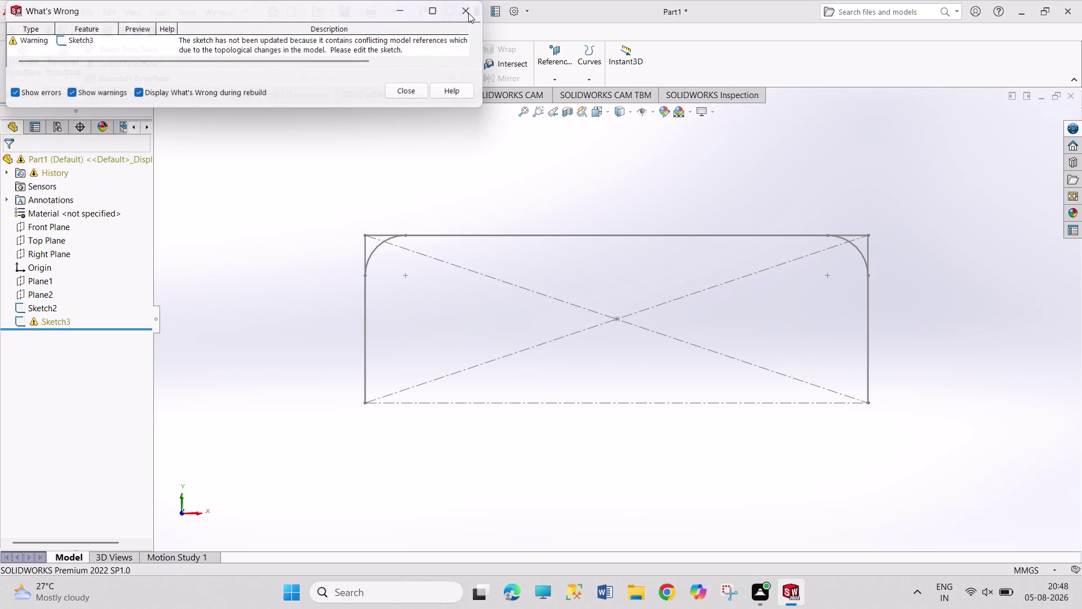
click(472, 16)
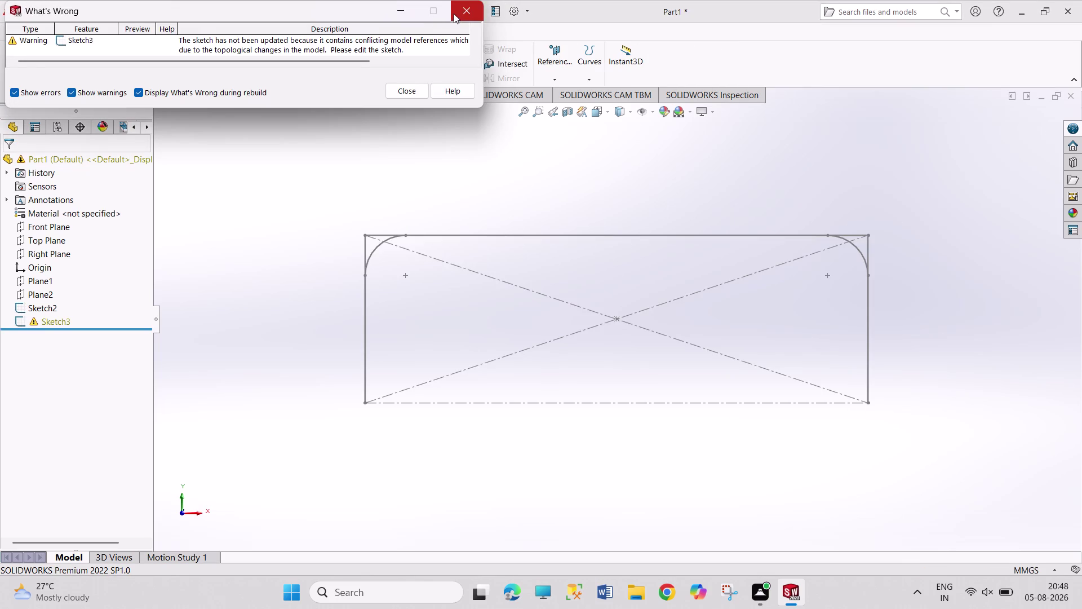
click(454, 13)
click(368, 130)
key(ctrl+z)
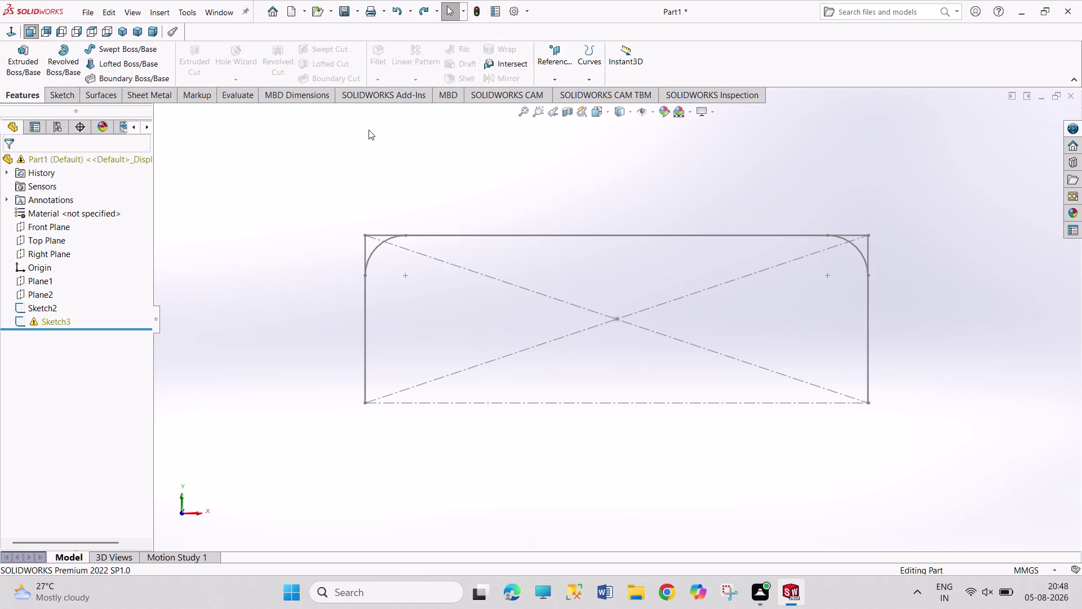
key(ctrl+z)
Undo the corner fillets, view the sketch isometrically and exit it.
key(ctrl+z)
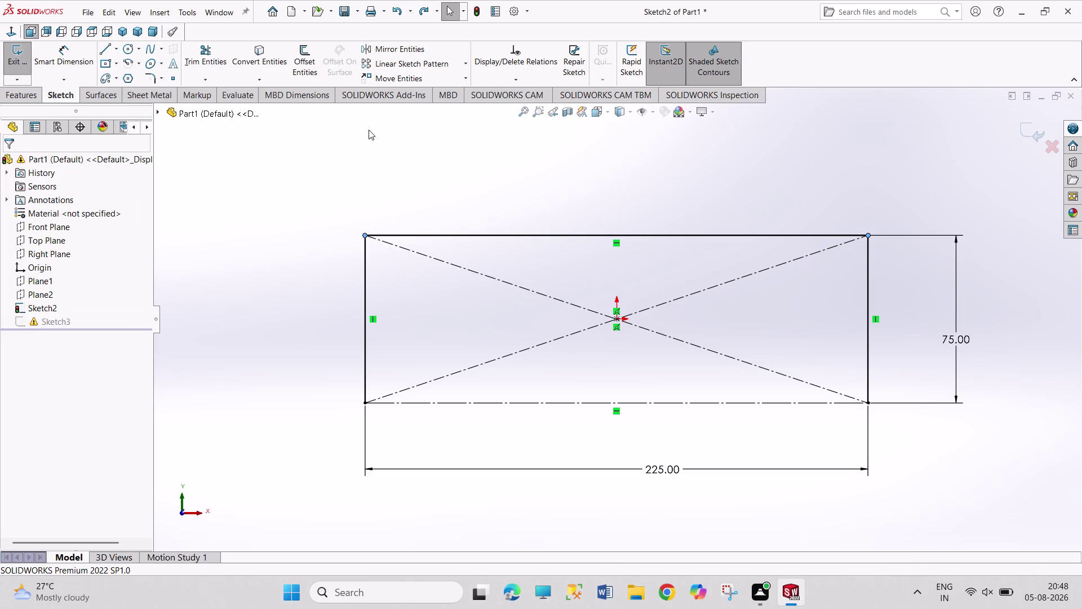
key(ctrl+z)
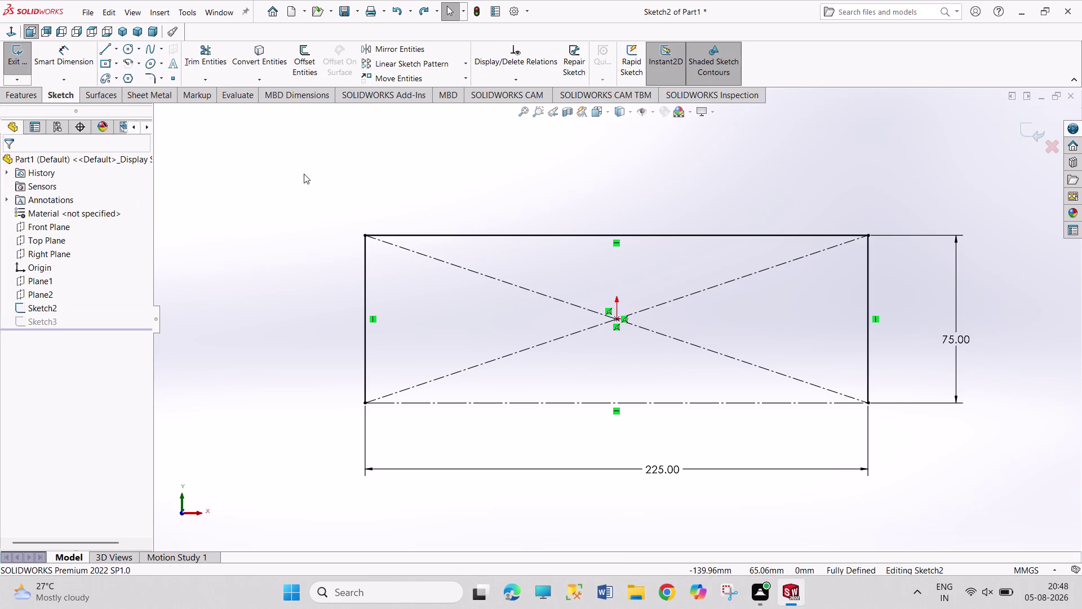
click(128, 32)
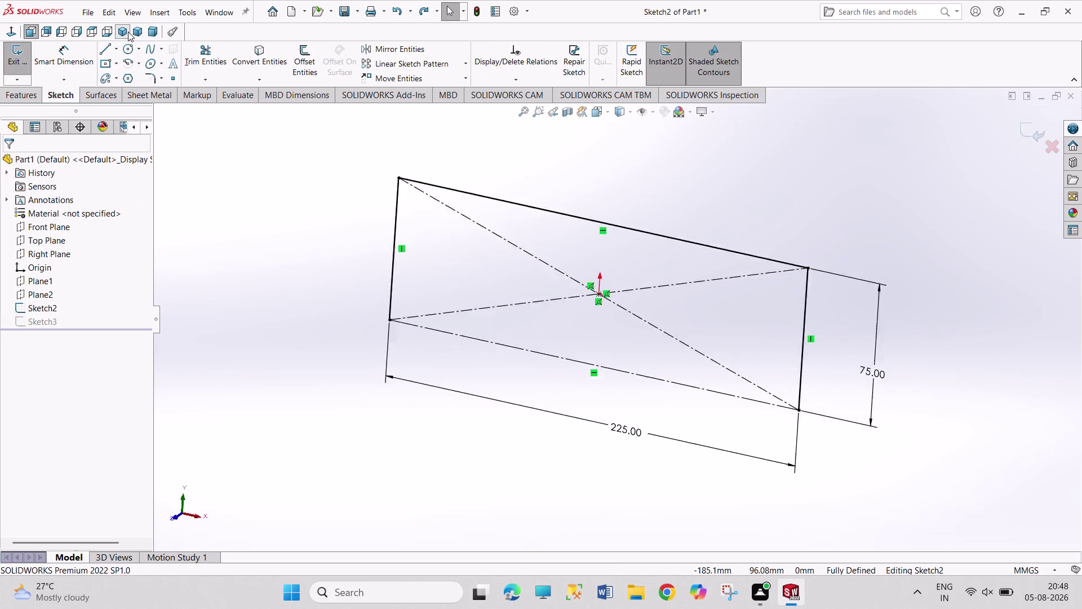
click(17, 53)
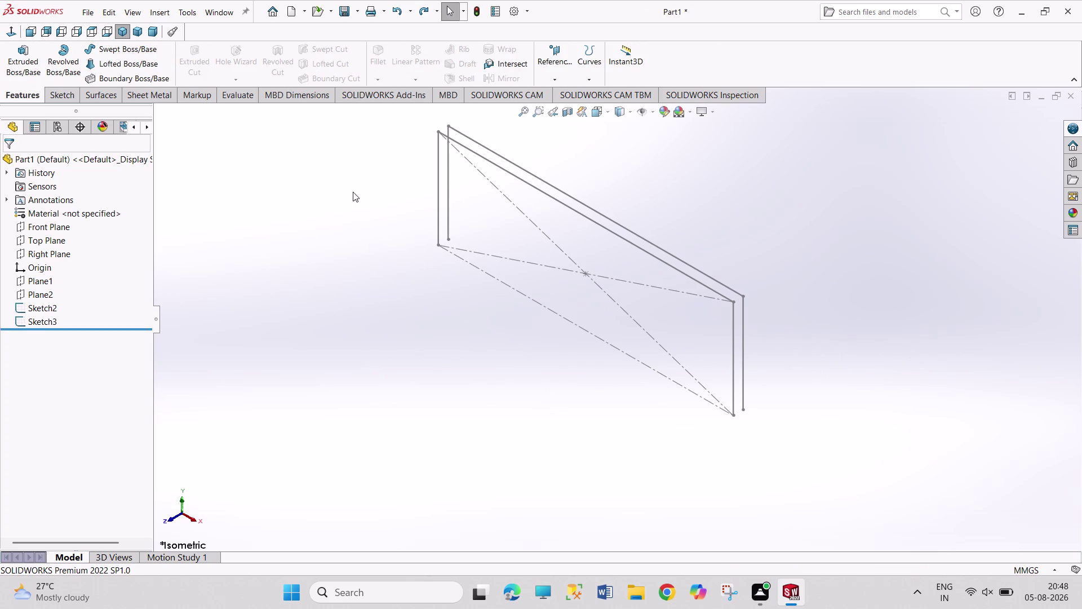
Undo repeatedly back through earlier edits to remove Sketch3.
key(ctrl+z)
key(ctrl+z)
key(ctrl+z)
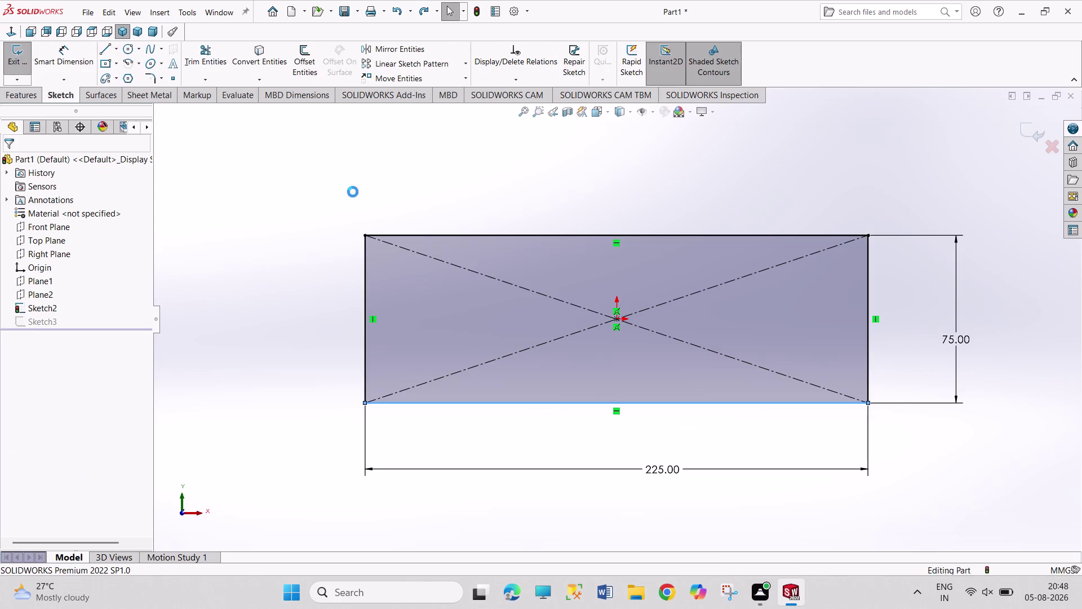
key(ctrl+z)
key(ctrl+z)
key(ctrl+z)
key(ctrl+z)
key(ctrl+z)
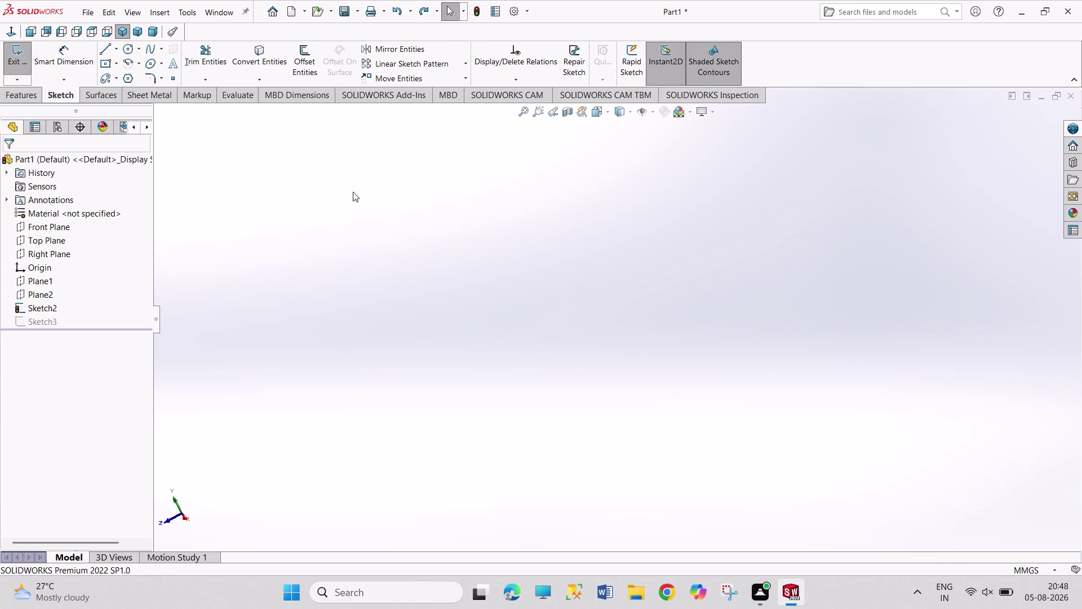
key(ctrl+z)
key(ctrl+z)
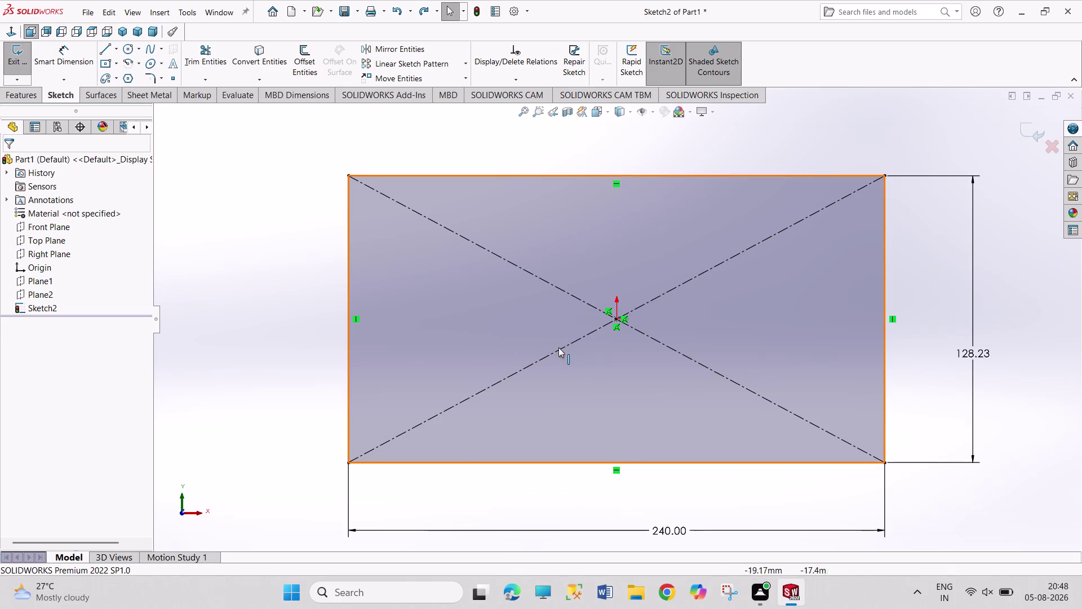
Clear the rectangle selection, set Part1 aside and start a new document.
click(1072, 97)
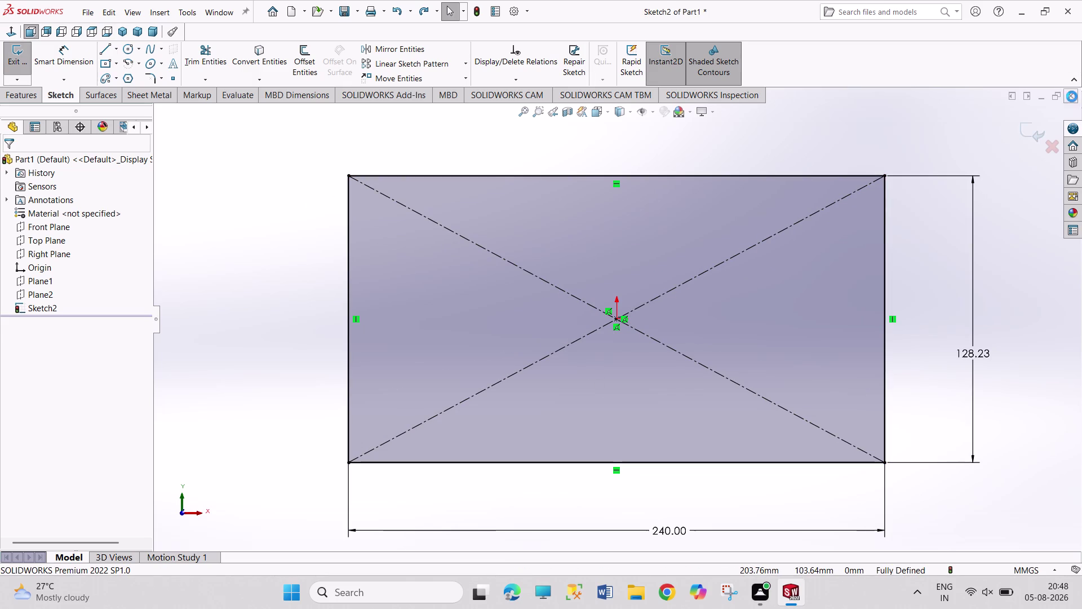
click(604, 313)
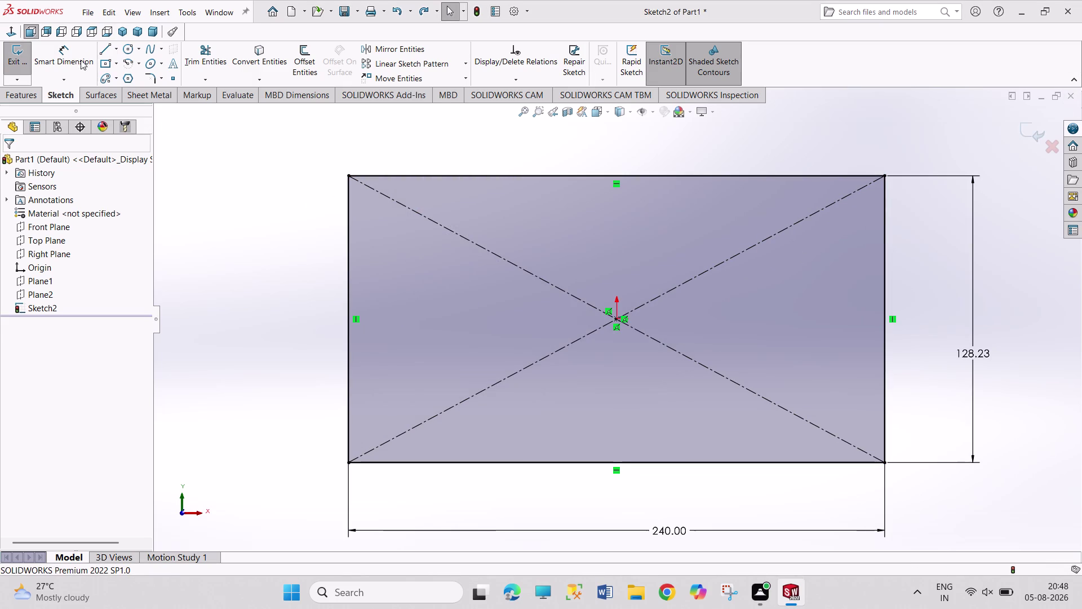
click(202, 9)
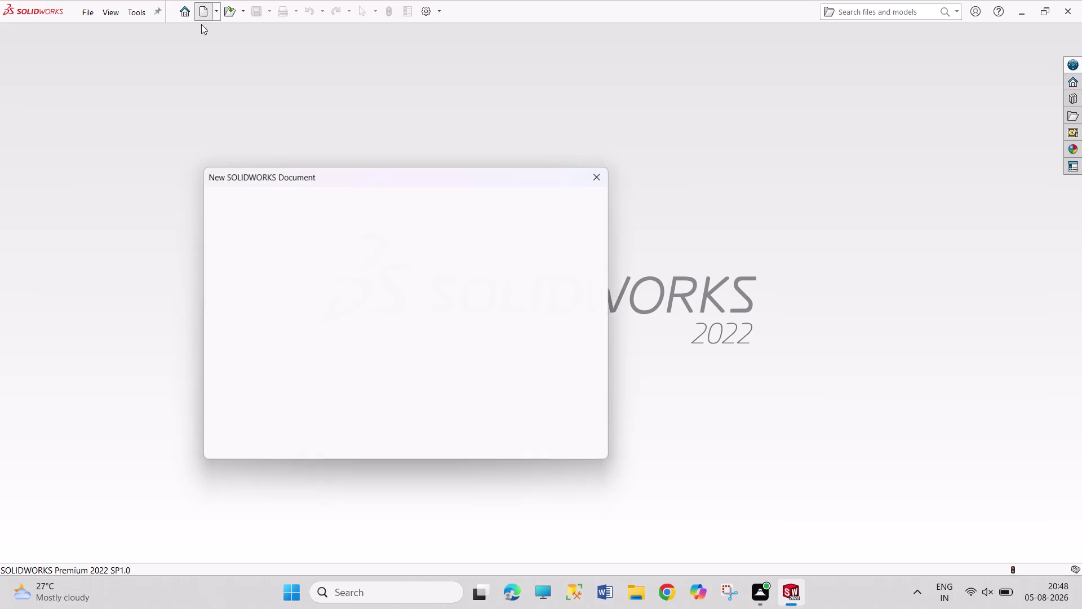
Create a new part and draw a trial centre rectangle on the Front Plane.
click(470, 444)
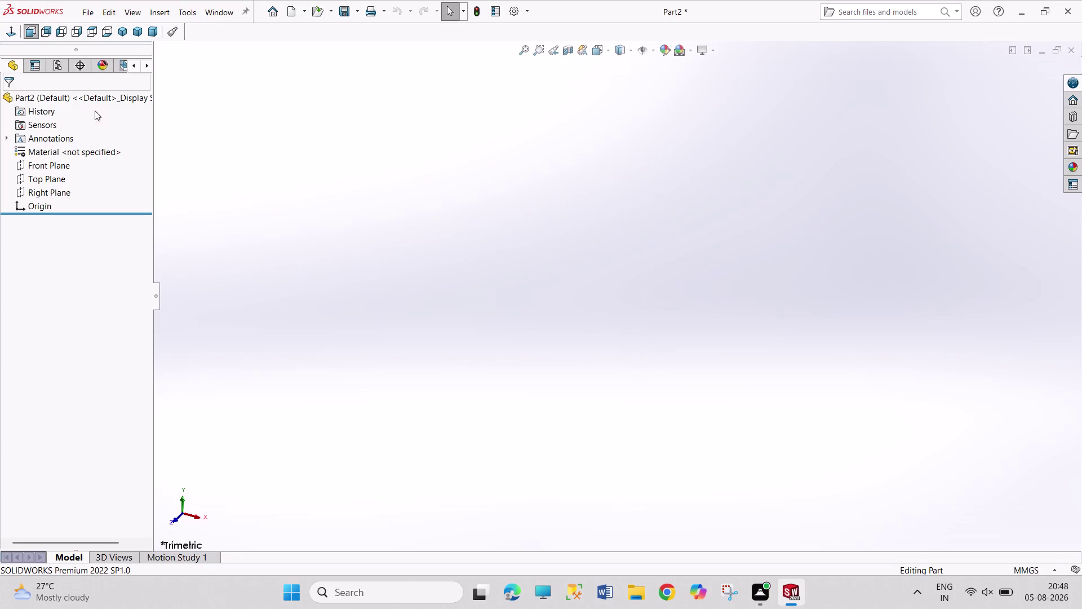
click(51, 223)
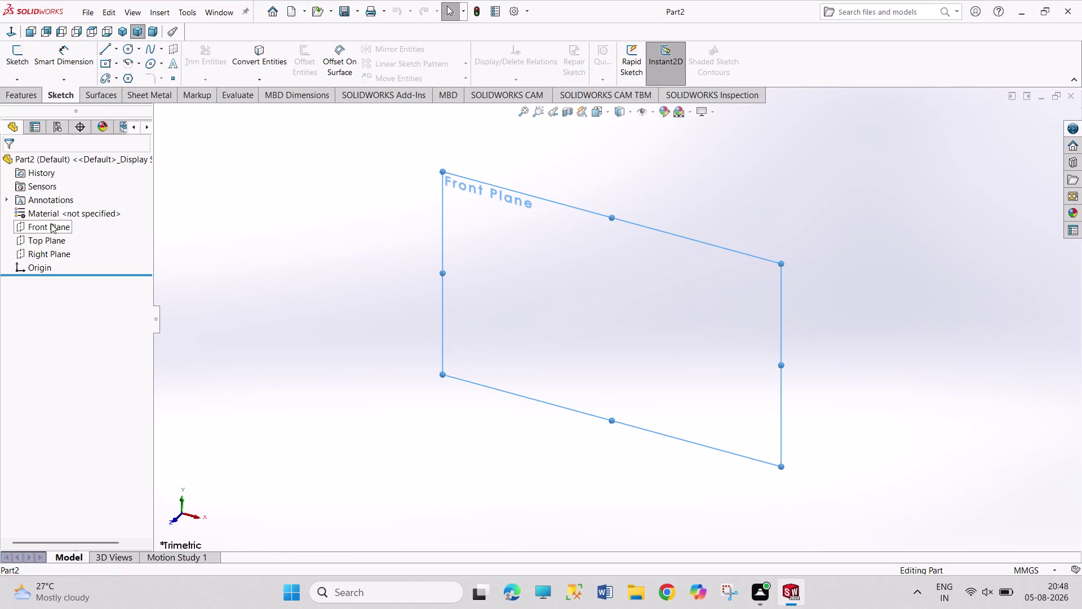
click(60, 210)
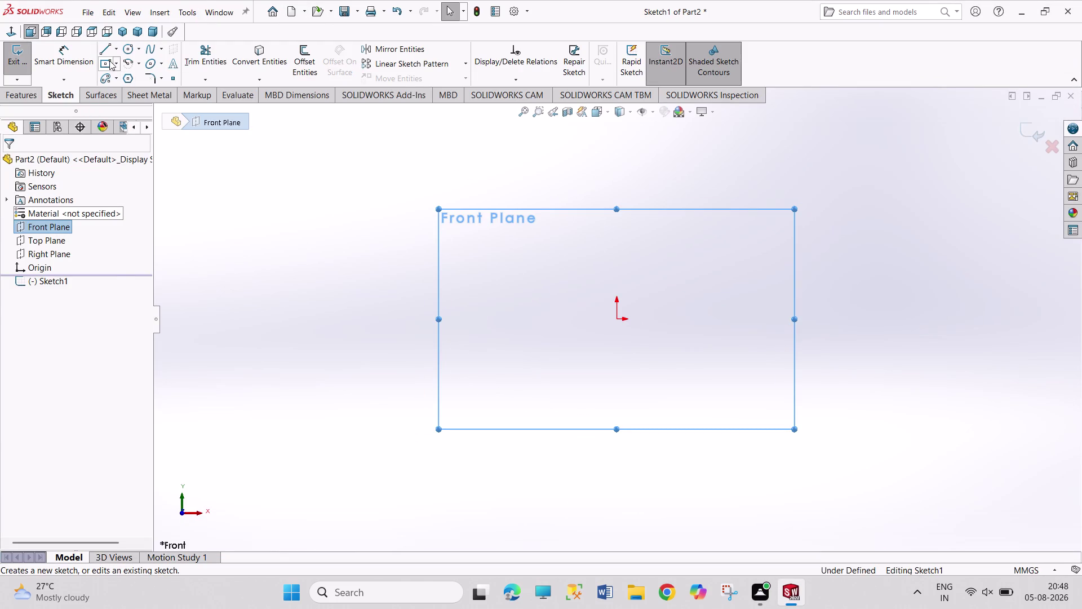
click(109, 60)
drag(616, 319, 617, 325)
click(825, 434)
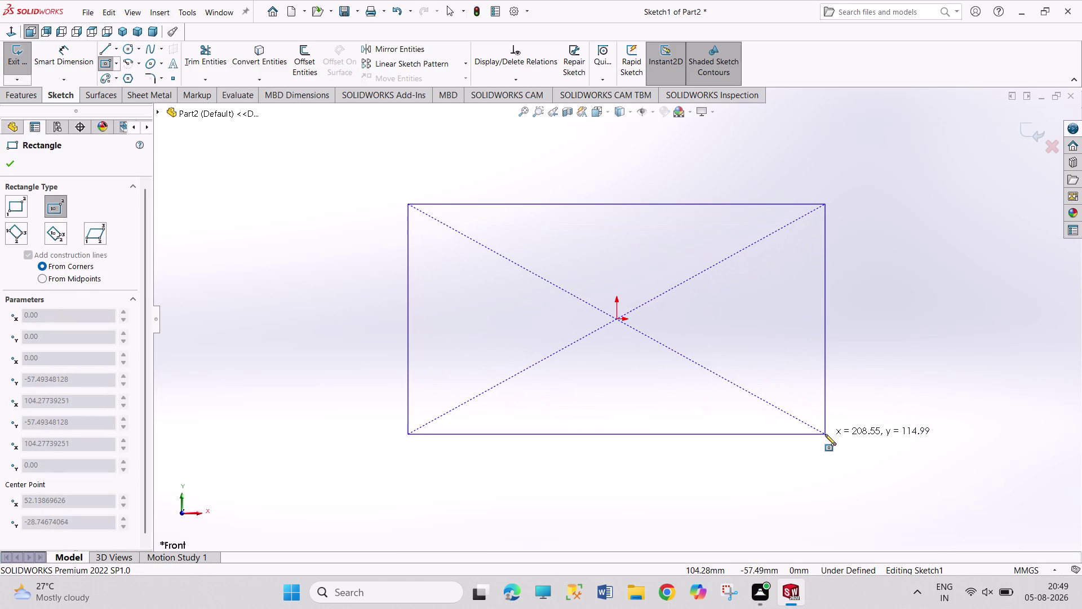
Undo the trial rectangle and discard the empty sketch, leaving Part2 without features.
key(Escape)
key(Escape)
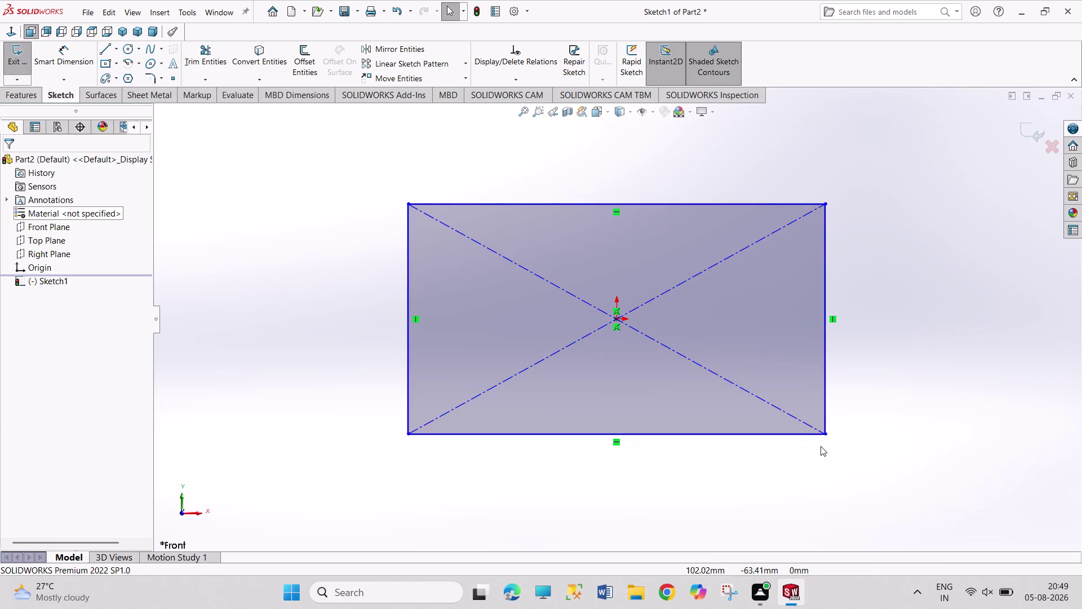
key(ctrl+z)
key(Escape)
key(Escape)
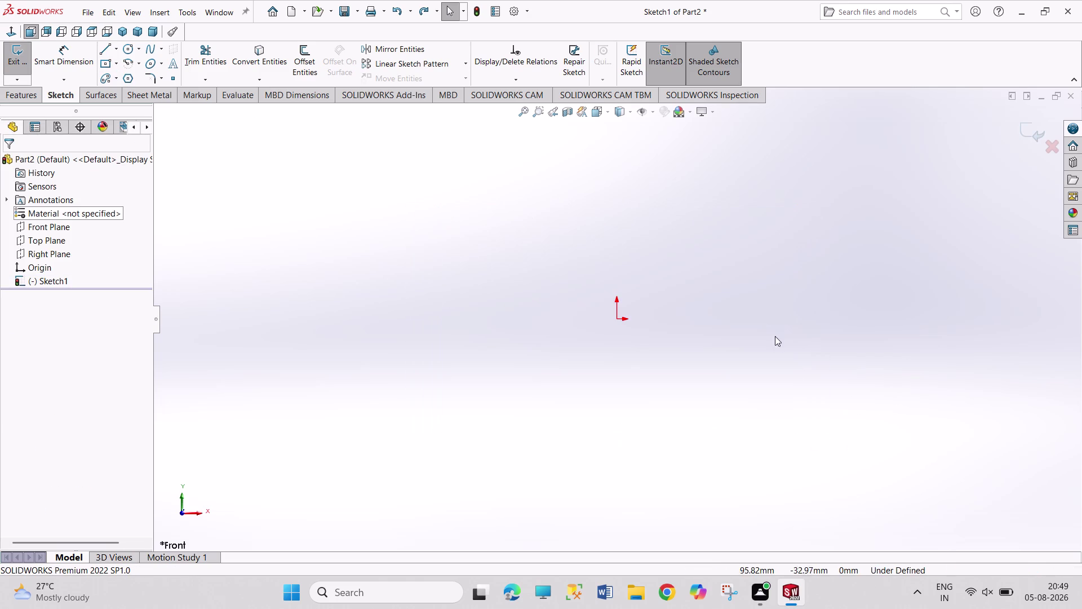
click(21, 49)
click(56, 222)
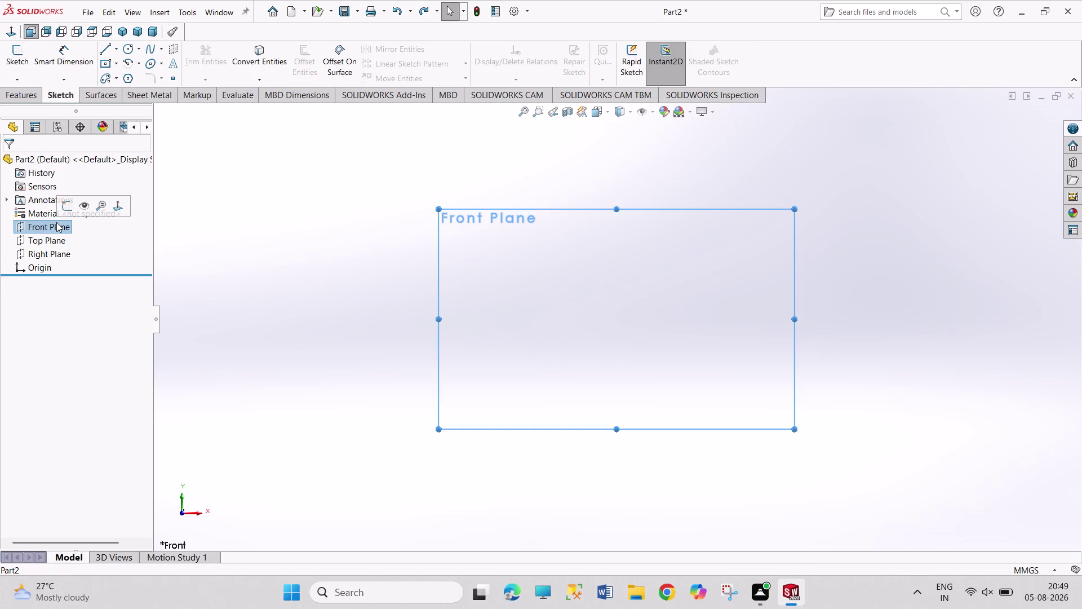
Add Plane1 offset 3.75 mm from the Front Plane.
click(41, 98)
click(570, 63)
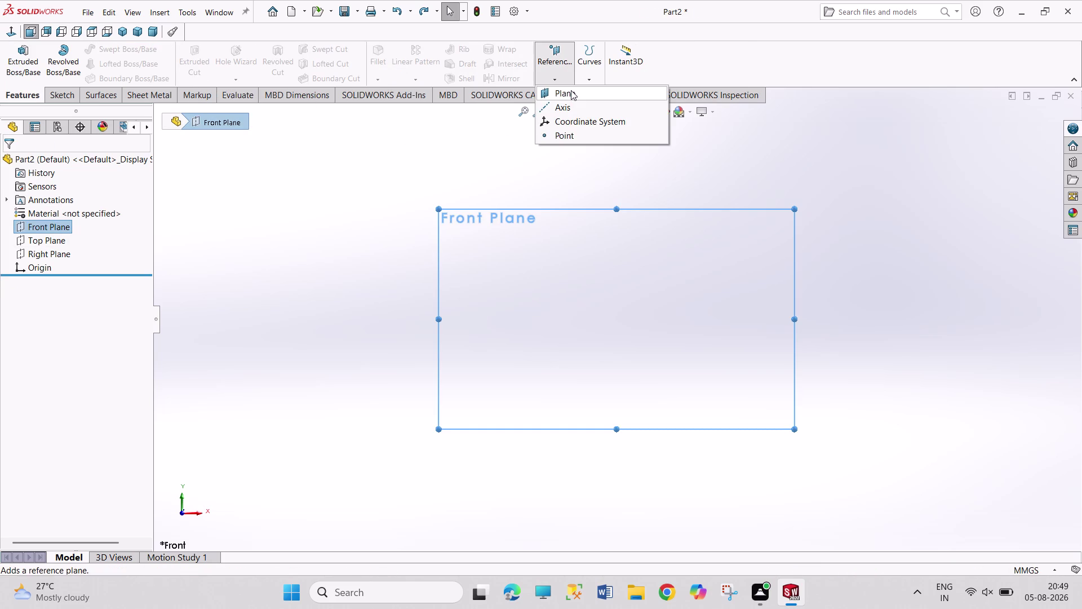
click(571, 93)
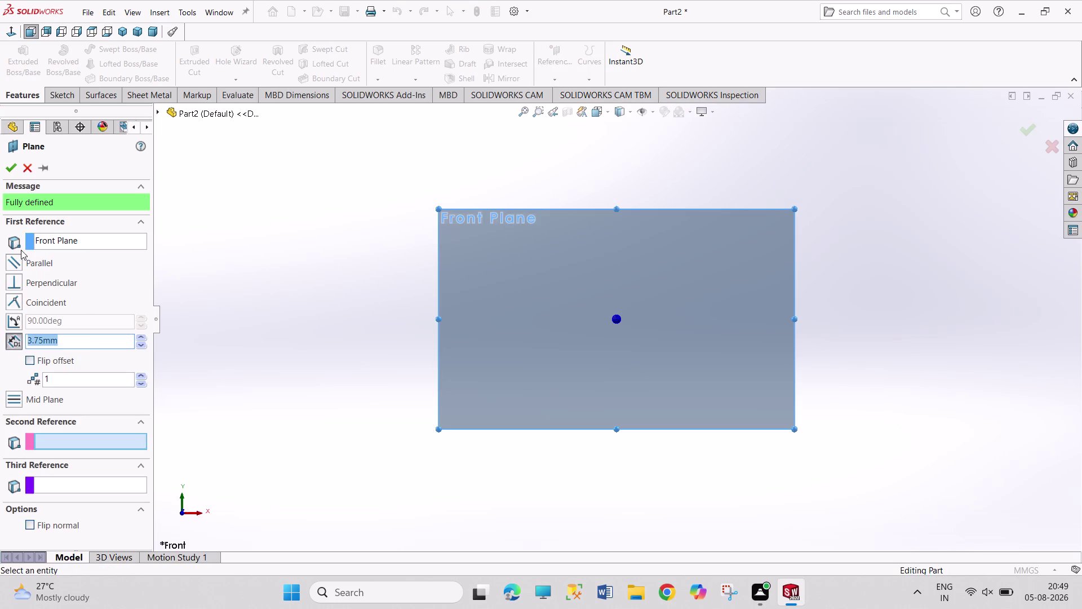
click(13, 166)
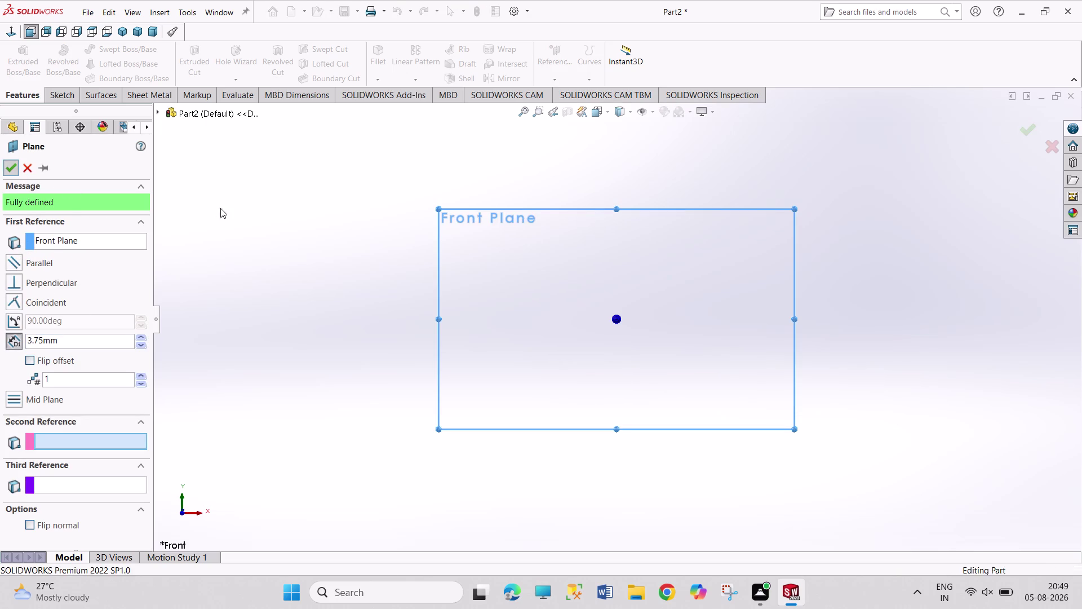
click(249, 212)
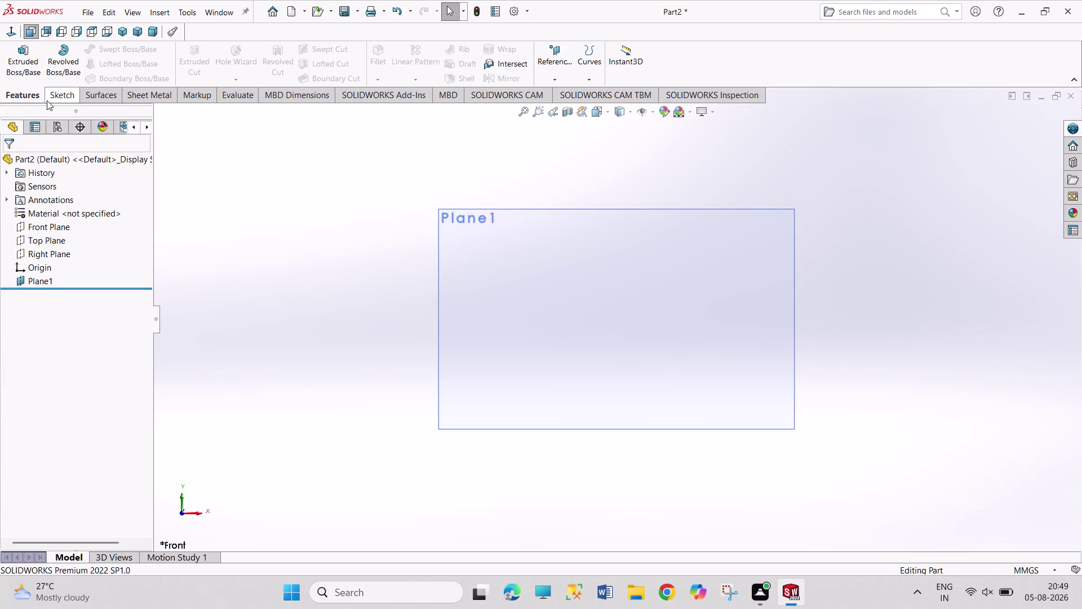
Add Plane2 3.75 mm from the Front Plane with flipped offset, then view isometrically.
click(45, 226)
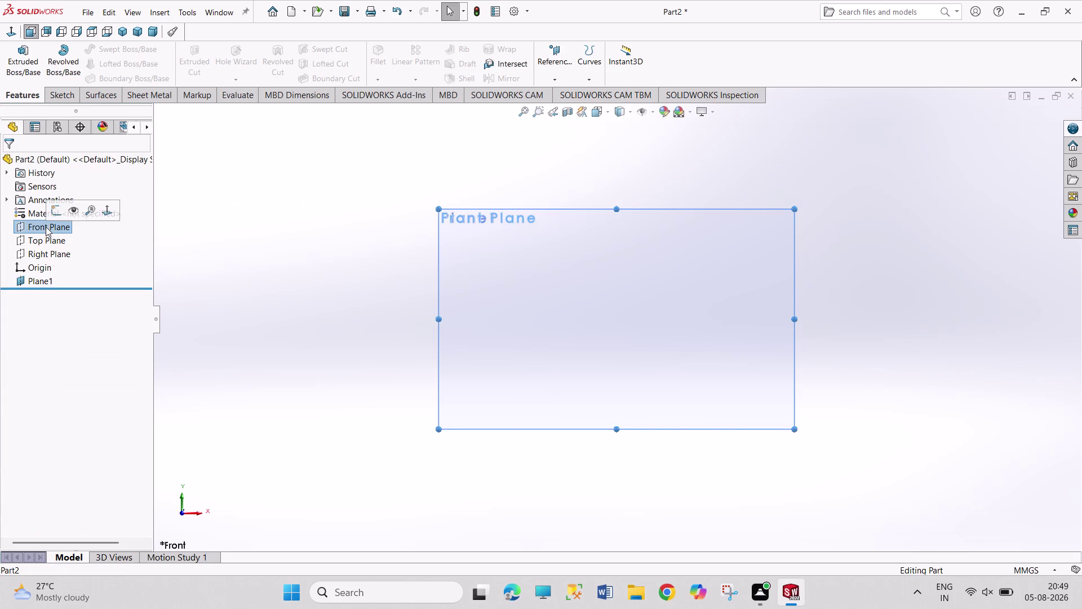
click(555, 44)
click(559, 95)
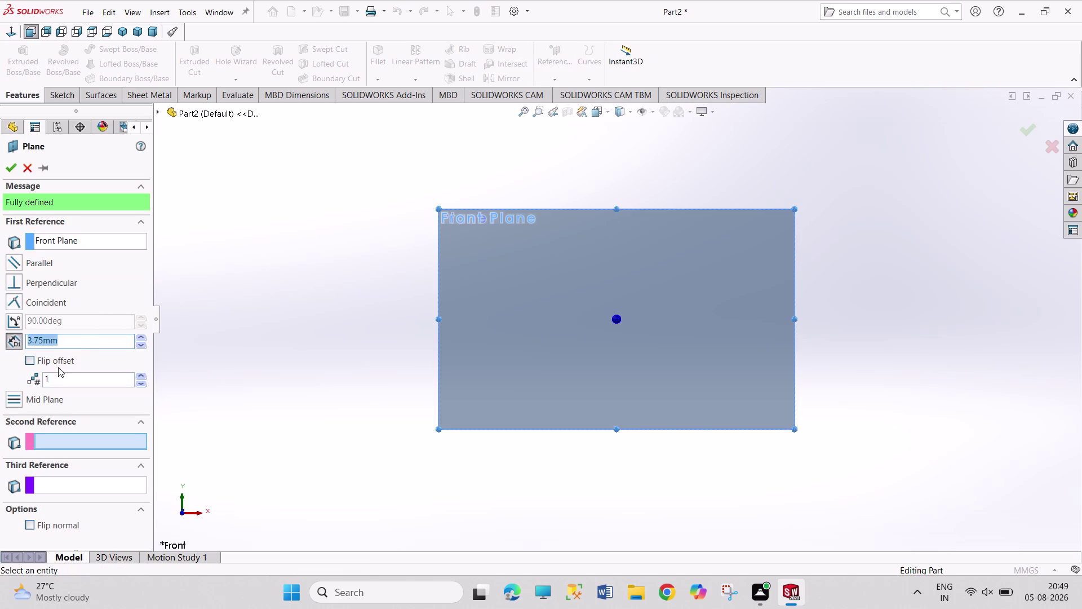
click(61, 361)
click(15, 167)
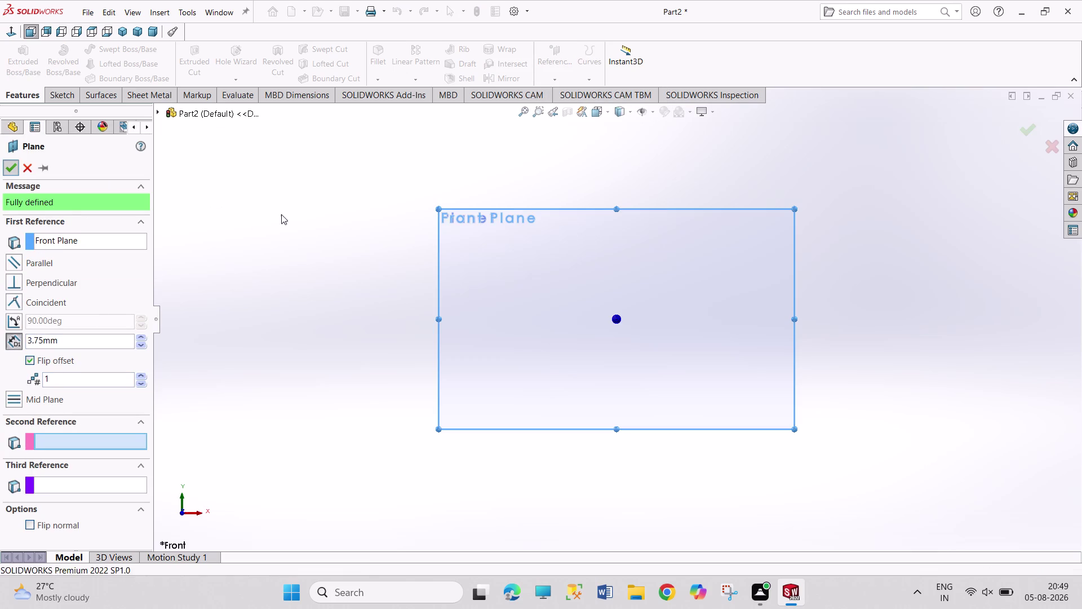
click(281, 214)
click(125, 32)
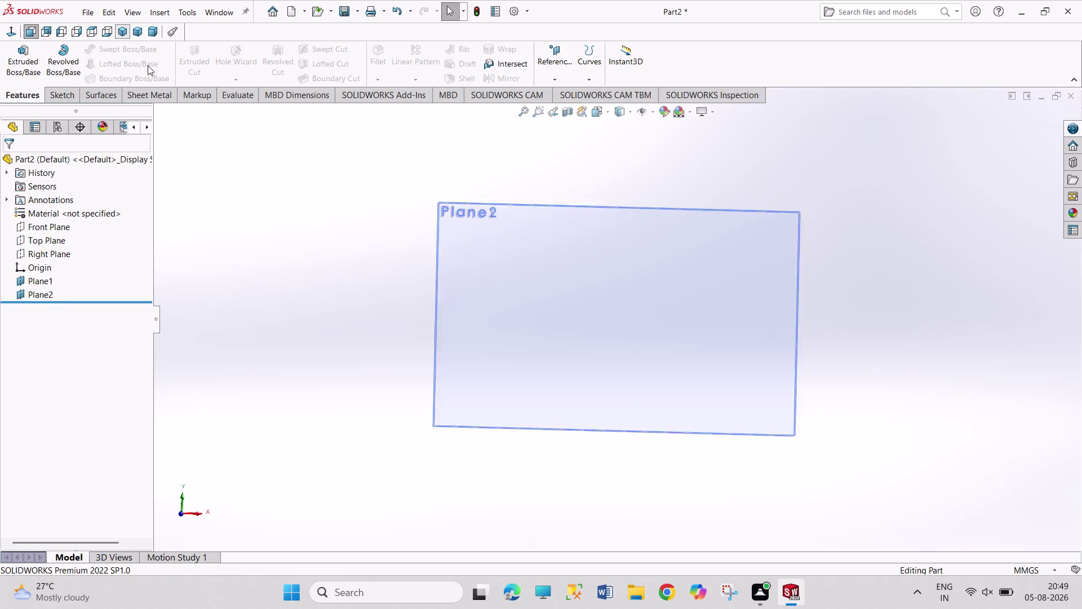
click(311, 257)
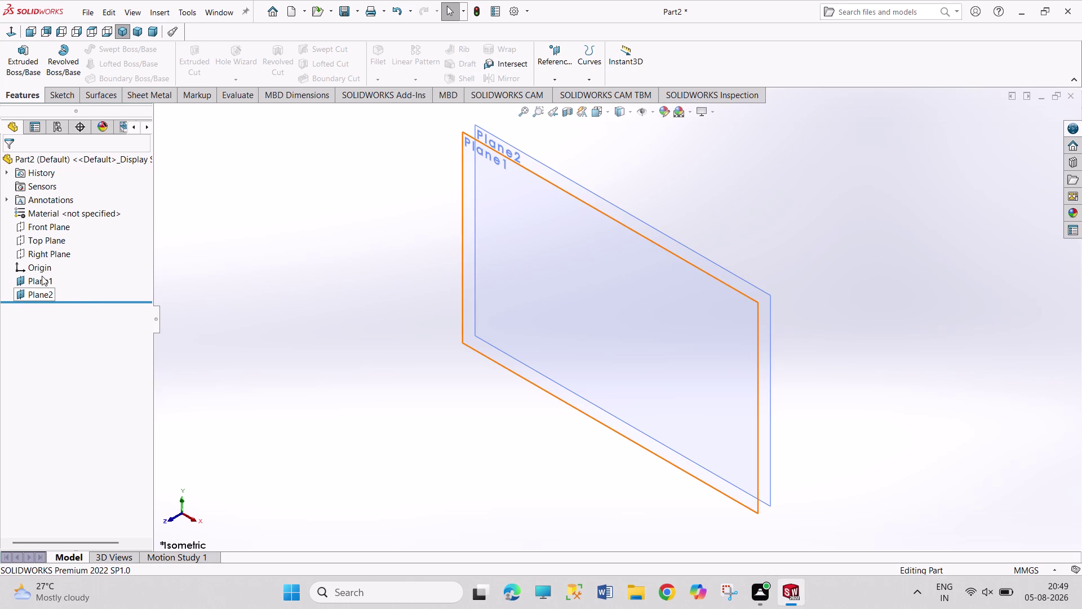
Start a sketch on the offset plane and draw a centre rectangle at the origin.
click(42, 275)
click(54, 257)
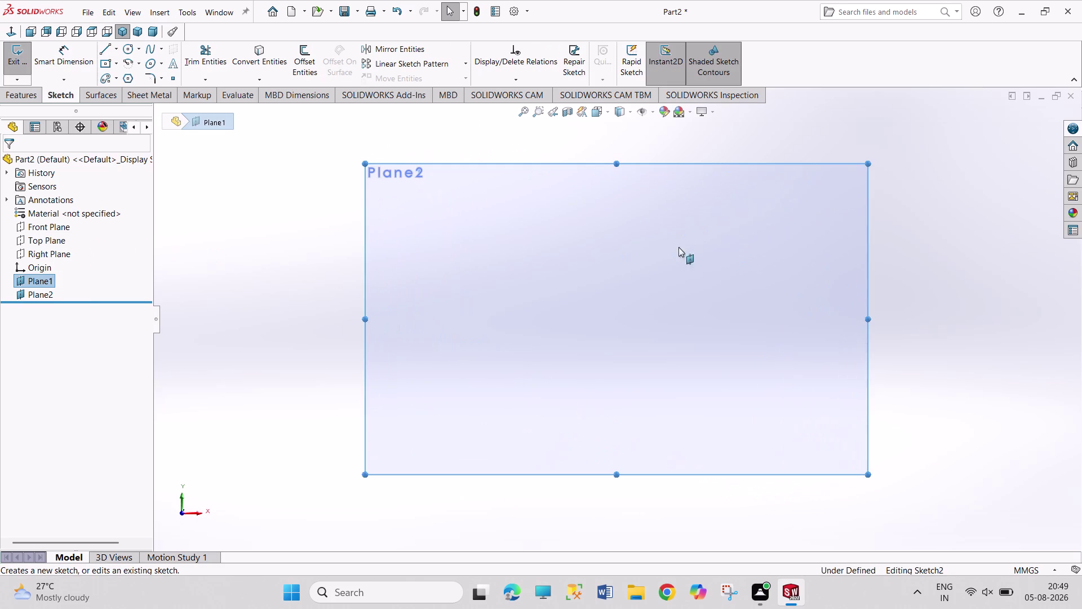
click(102, 58)
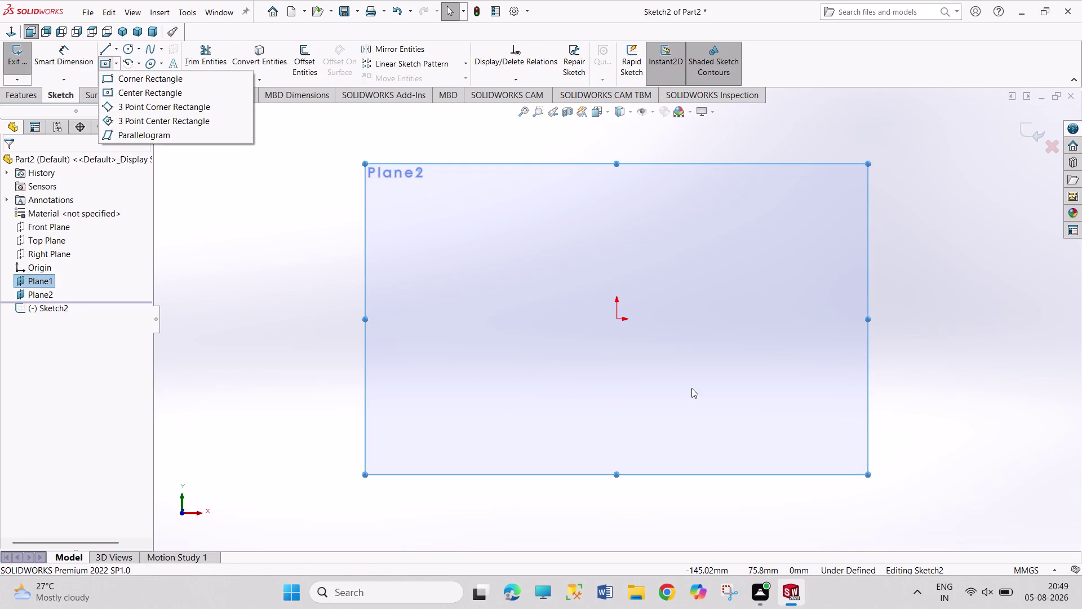
click(169, 93)
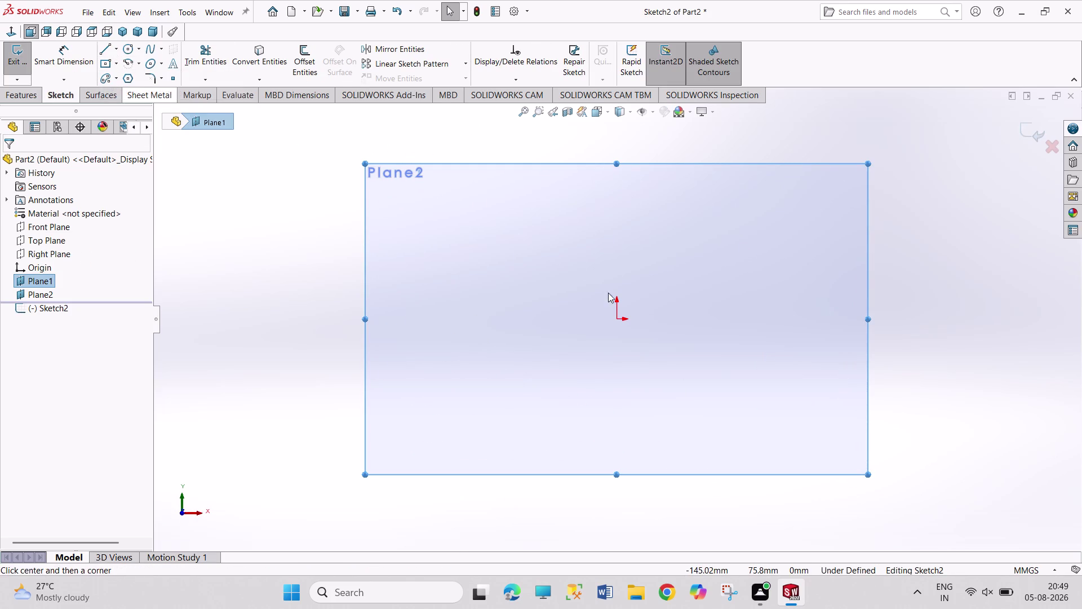
click(617, 318)
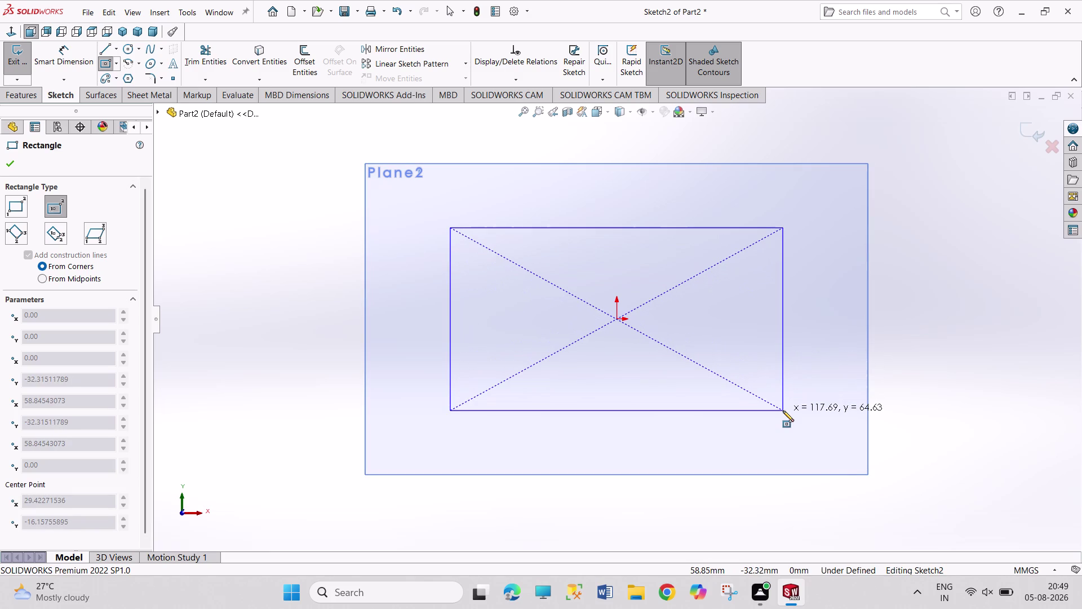
click(782, 411)
Dimension the rectangle 225 mm wide and 75 mm tall.
right_drag(938, 366, 910, 203)
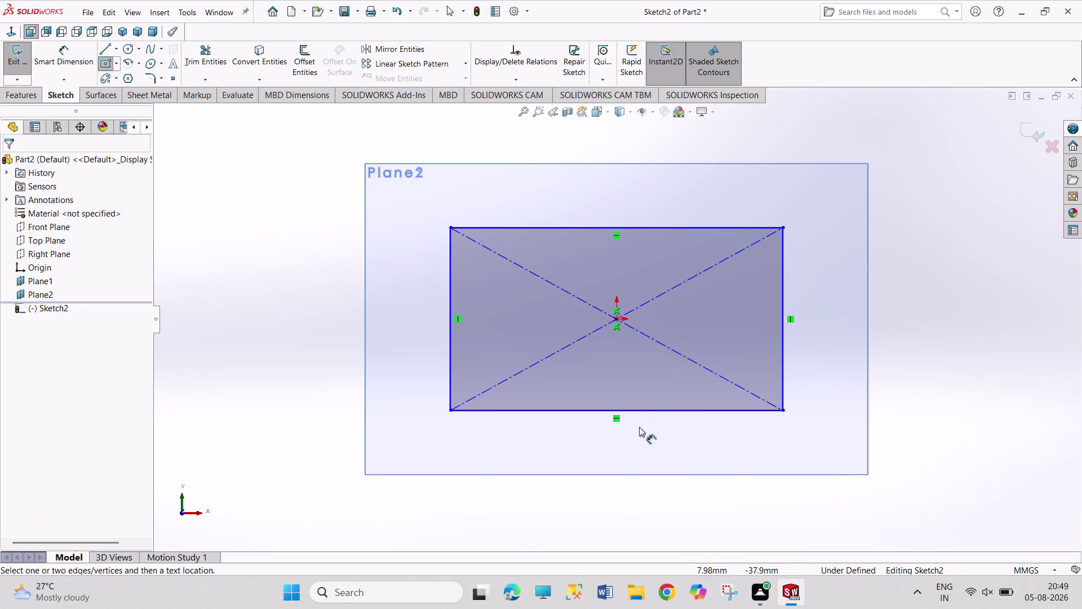
click(644, 413)
click(642, 445)
text(2)
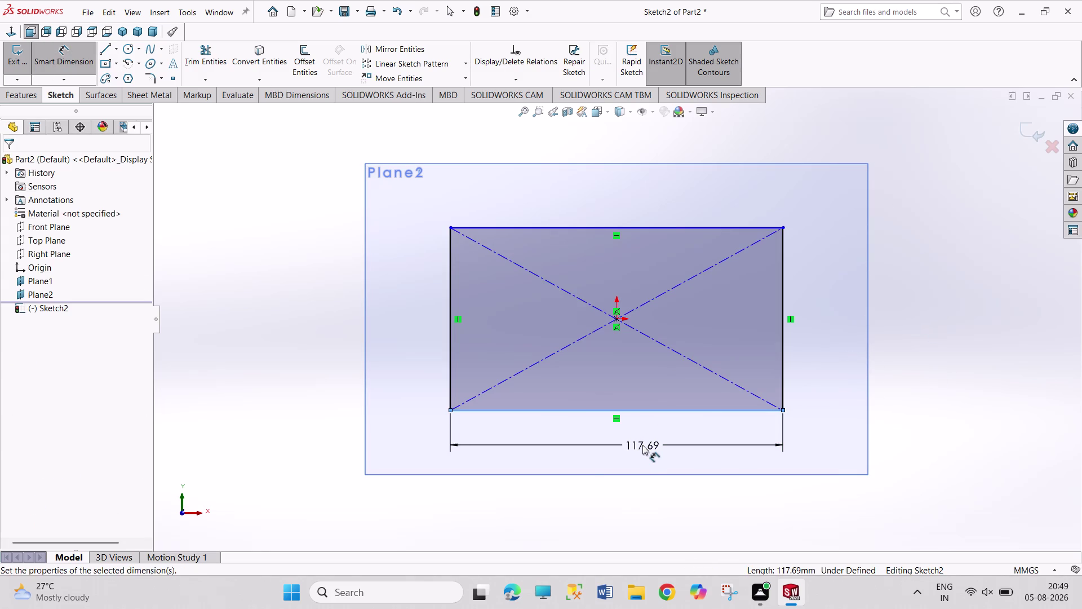
text(25)
key(Return)
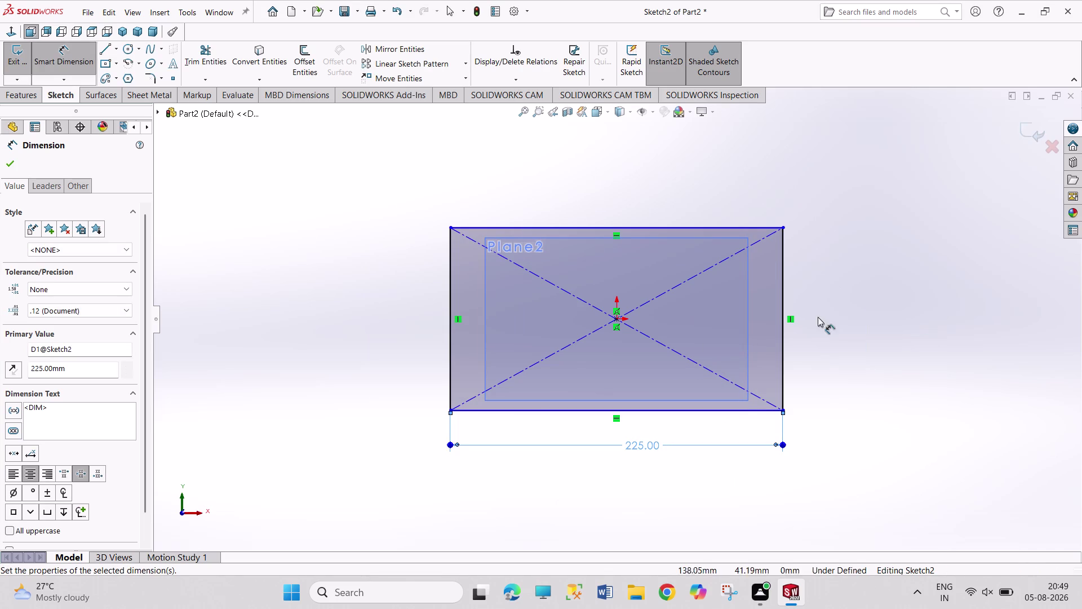
click(783, 358)
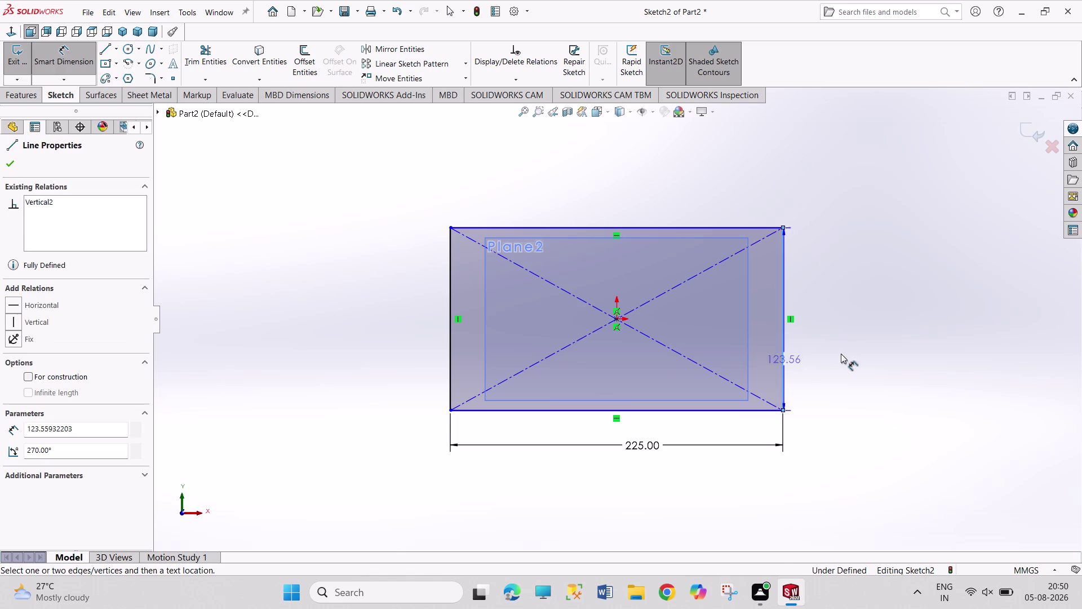
click(843, 352)
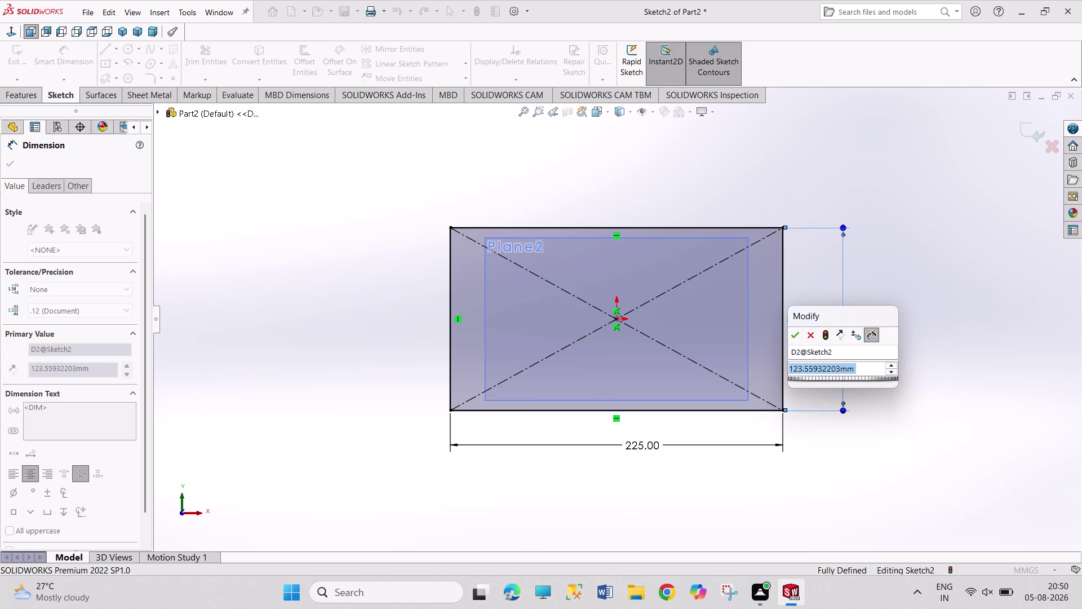
text(75)
key(Return)
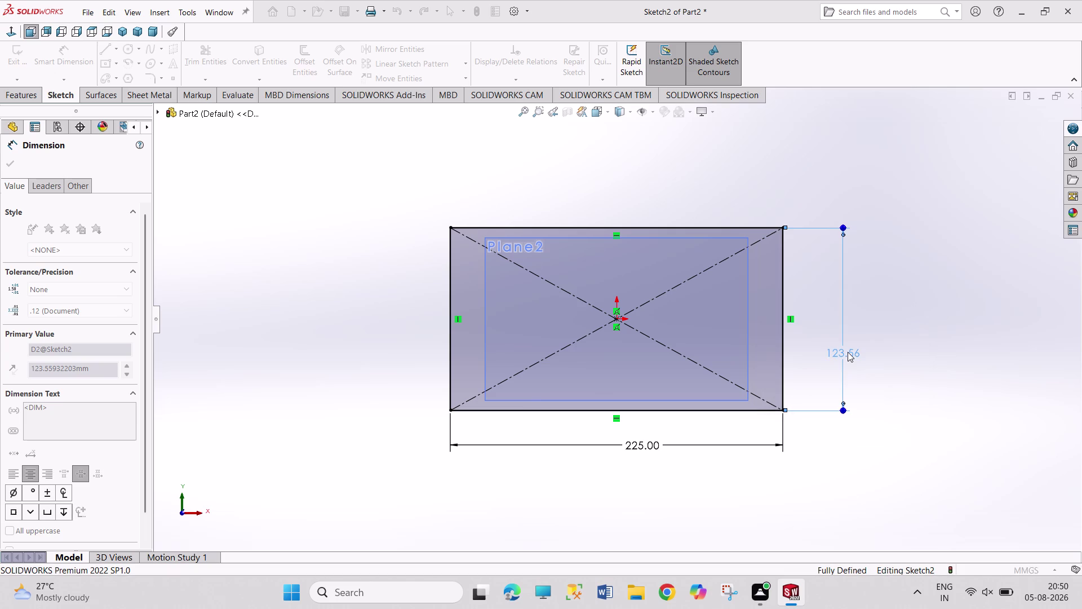
right_click(950, 309)
click(959, 351)
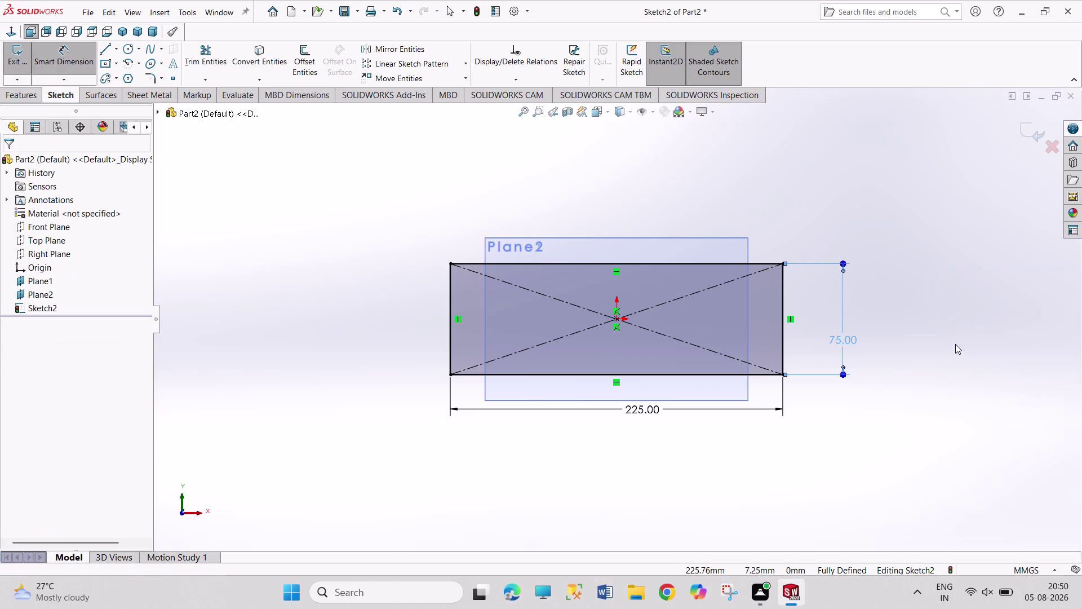
Set the rectangle's bottom edge as construction geometry and select the top edge.
click(873, 193)
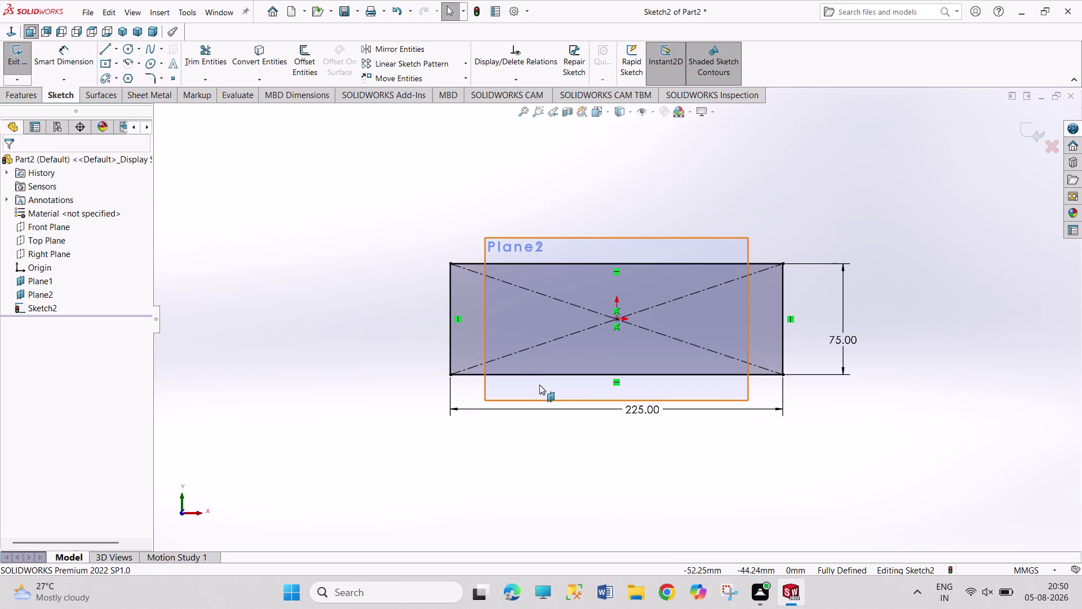
click(542, 377)
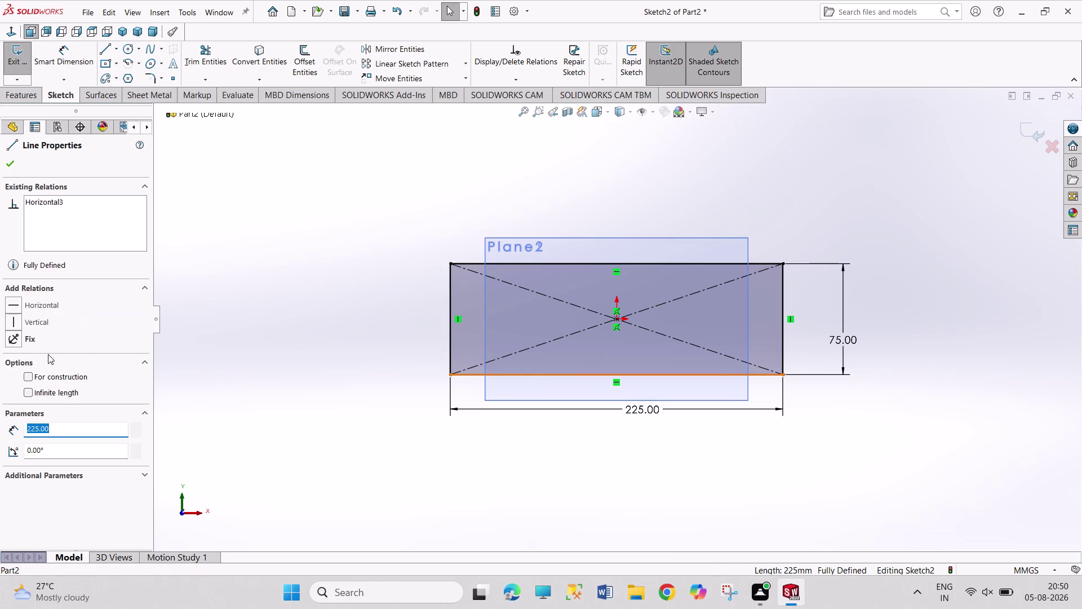
click(51, 378)
click(179, 323)
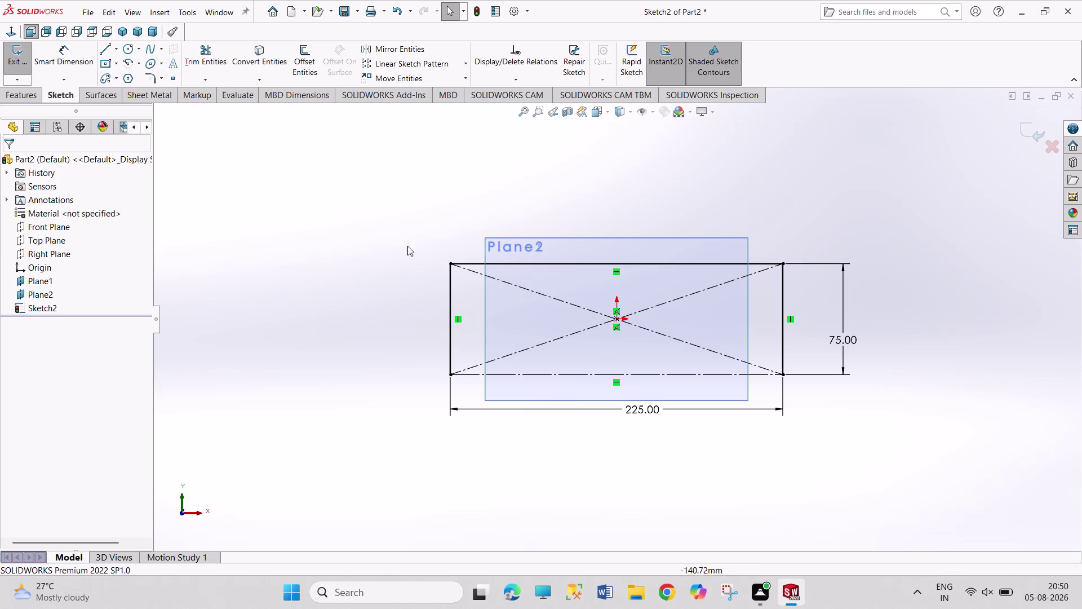
drag(414, 217, 854, 308)
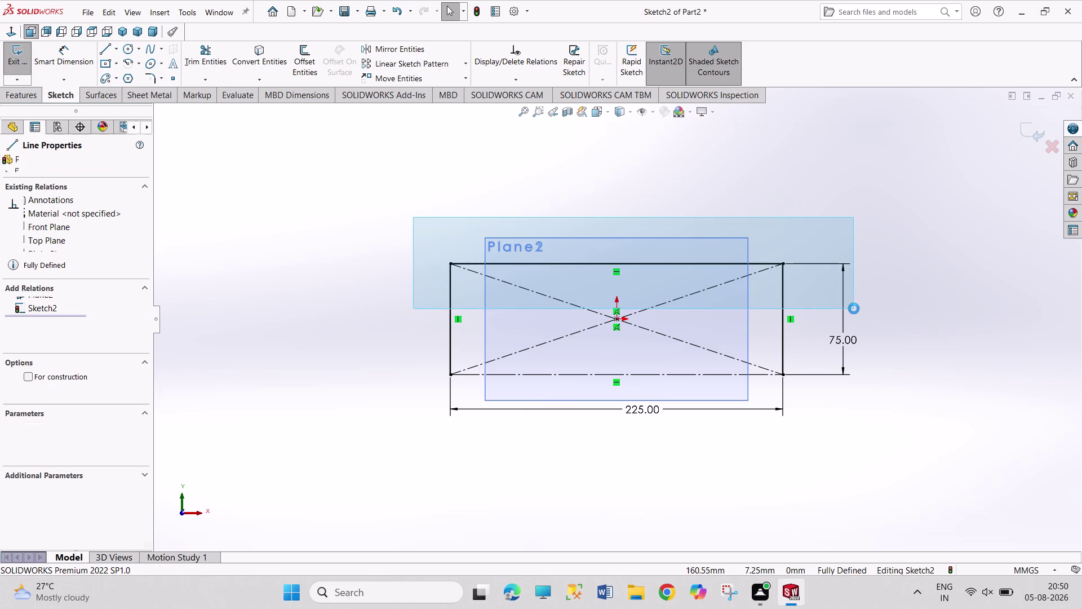
click(215, 170)
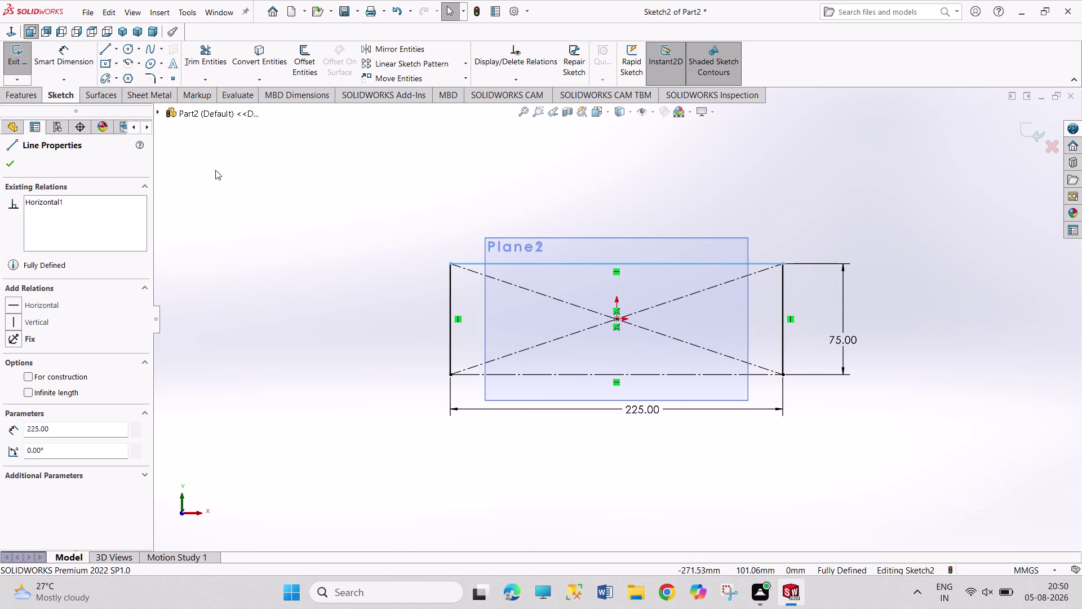
click(148, 77)
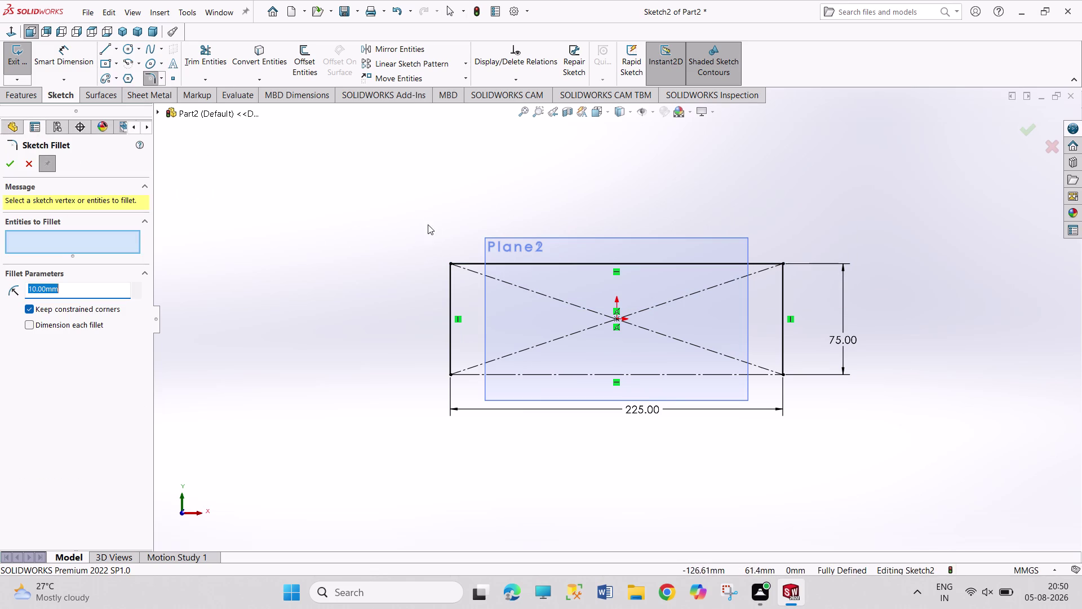
Fillet the rectangle's two top corners at 18 mm and exit Sketch2.
drag(425, 219, 853, 325)
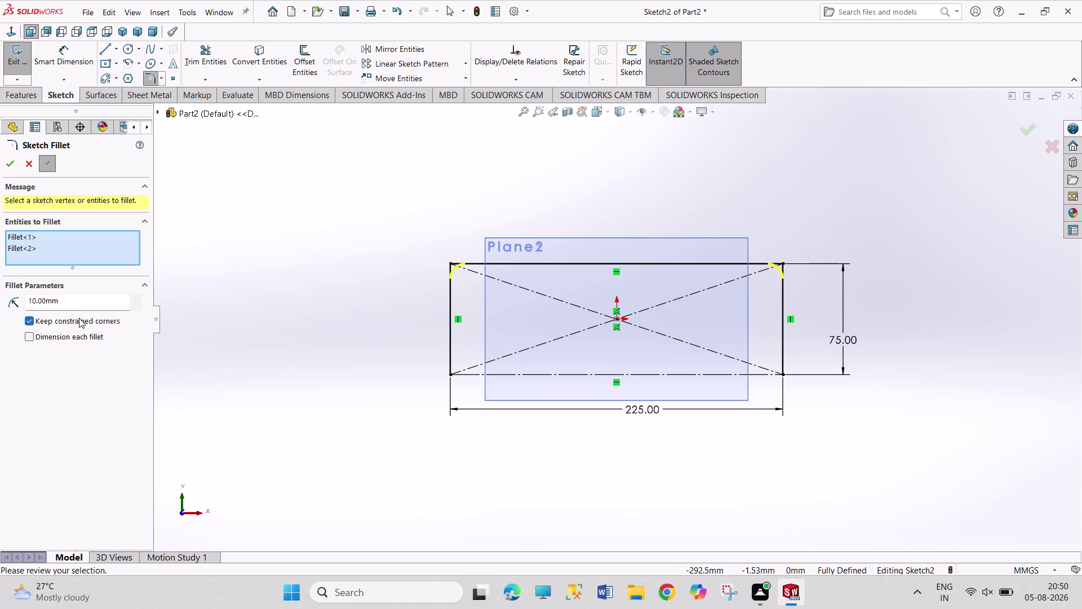
click(36, 303)
key(8)
key(Return)
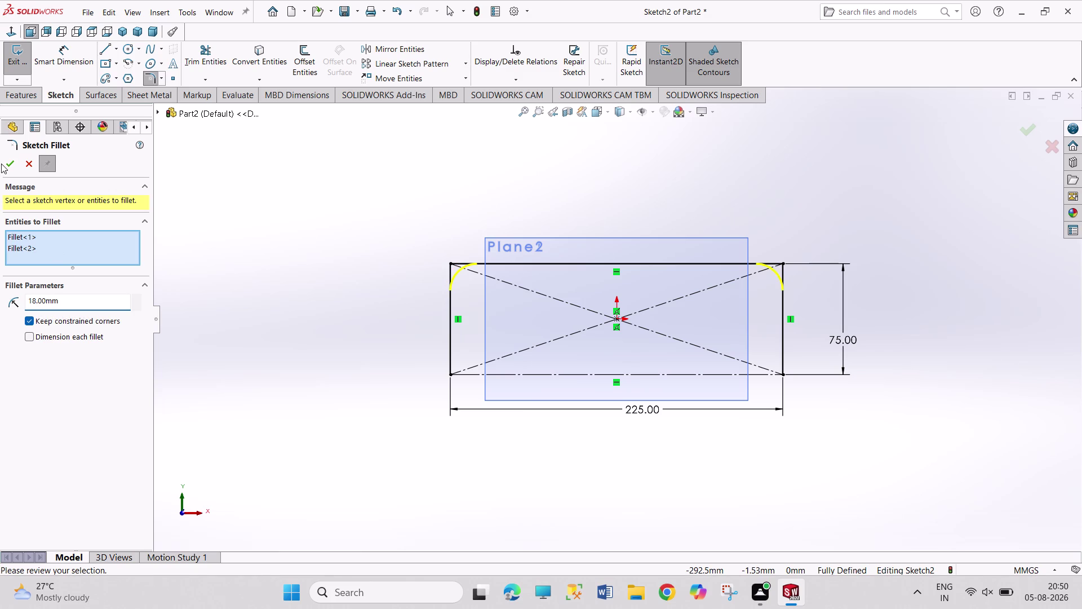
click(1, 163)
click(6, 164)
click(345, 221)
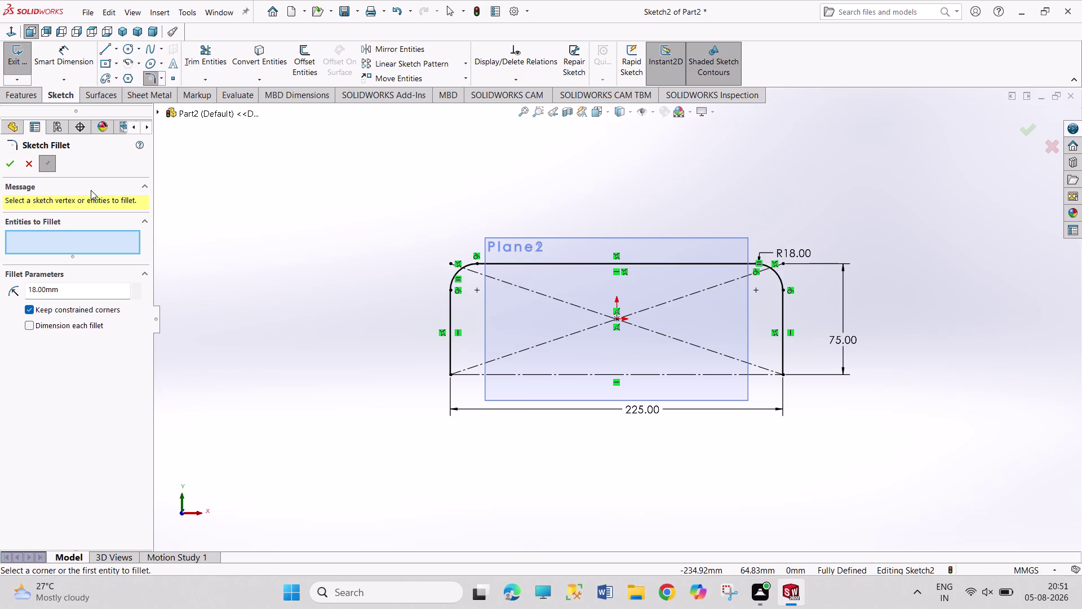
click(12, 164)
click(341, 186)
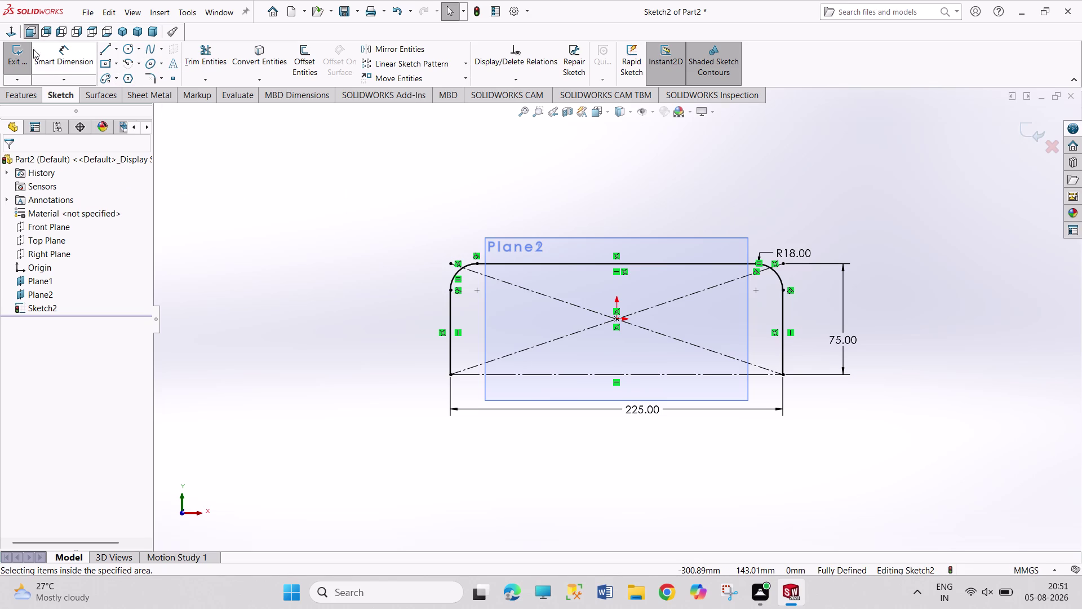
click(25, 57)
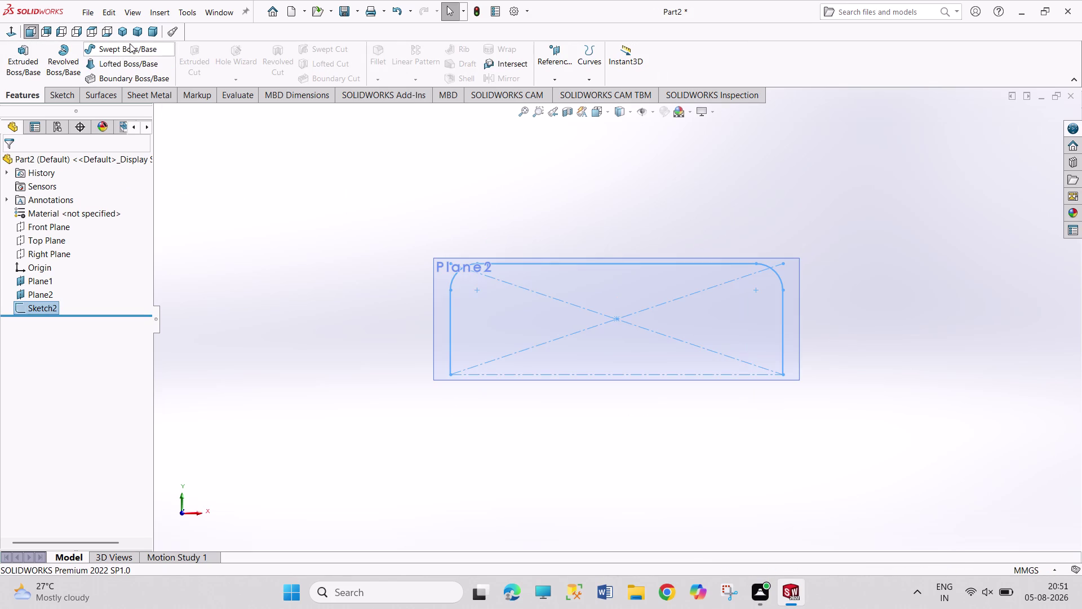
Start a new sketch on Plane2 in isometric view and pick the outline's left side.
click(120, 33)
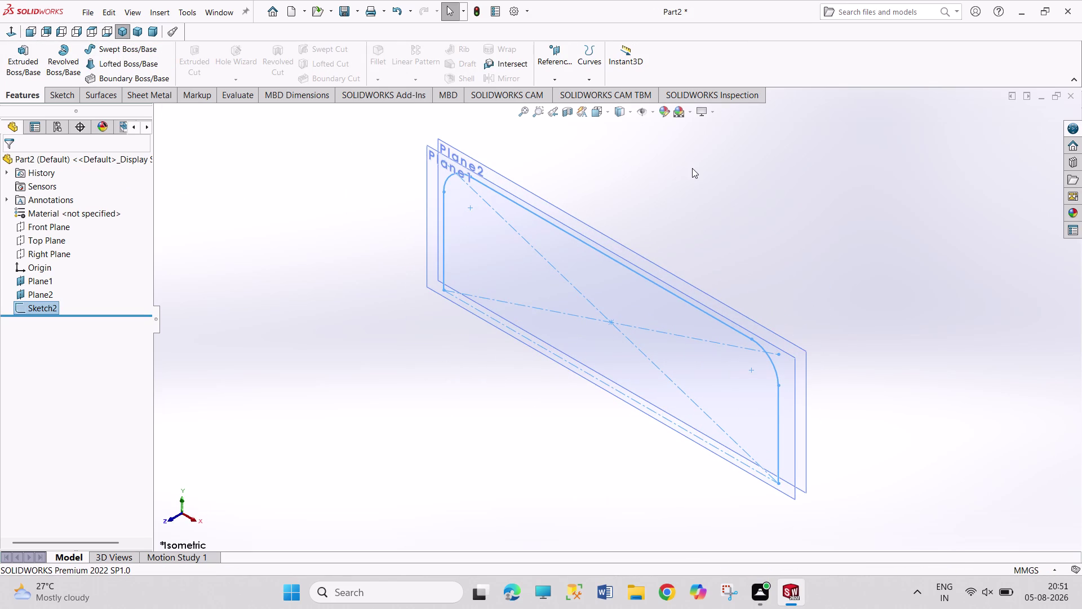
click(596, 237)
click(642, 202)
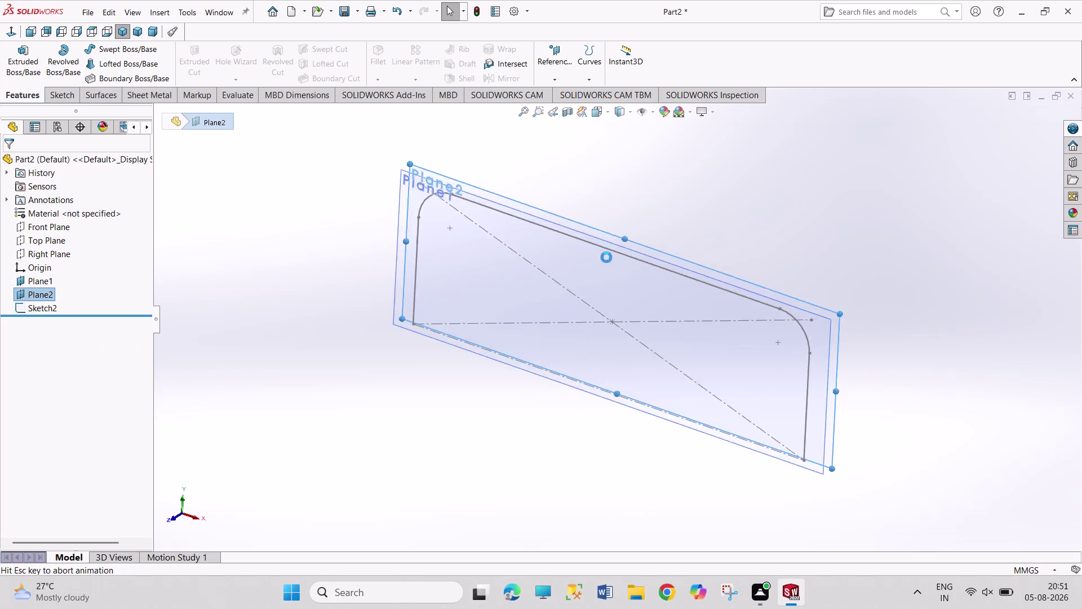
click(367, 356)
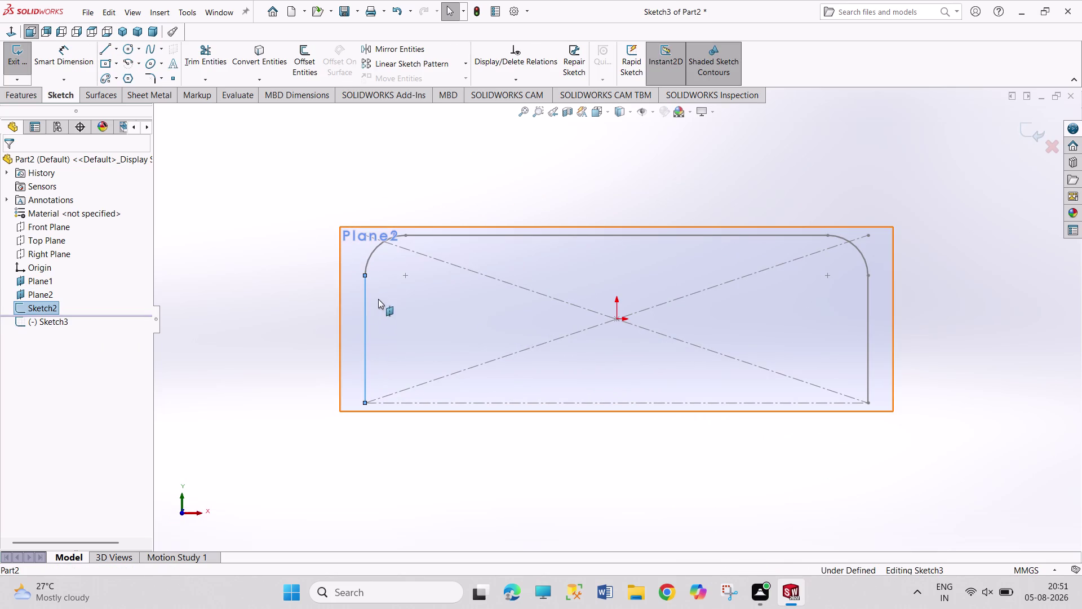
click(280, 244)
click(253, 50)
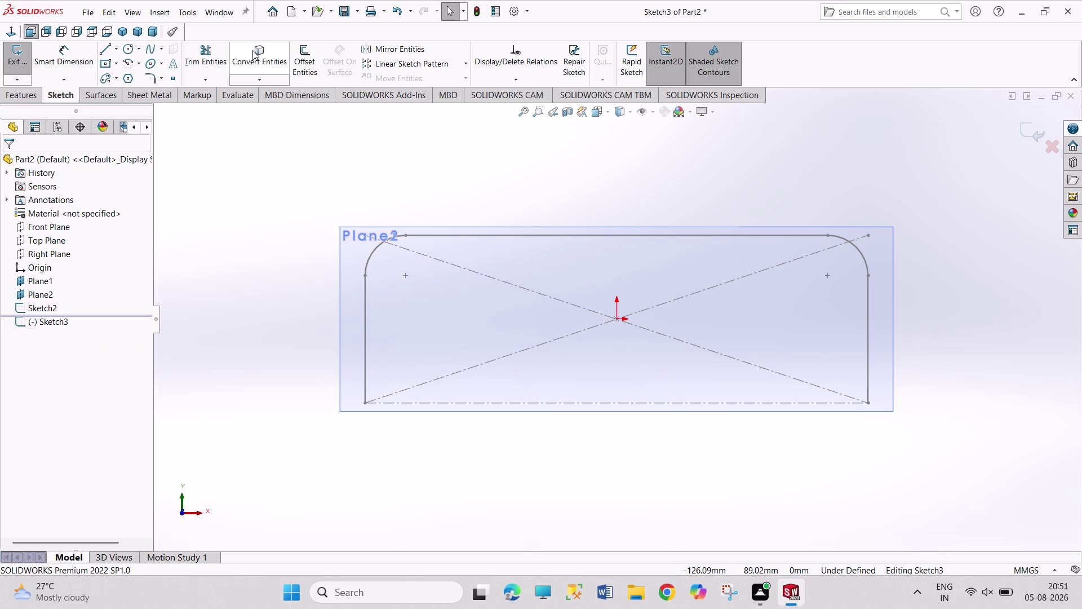
Convert Sketch2's left side, top arcs, top edge and right side, then close Sketch3.
click(365, 325)
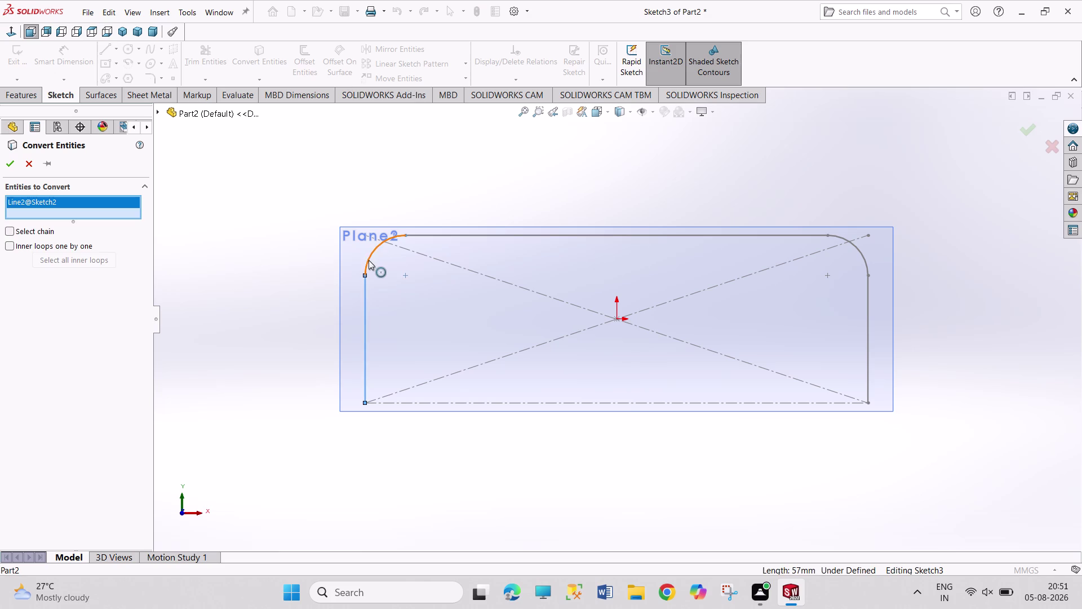
click(369, 260)
click(527, 235)
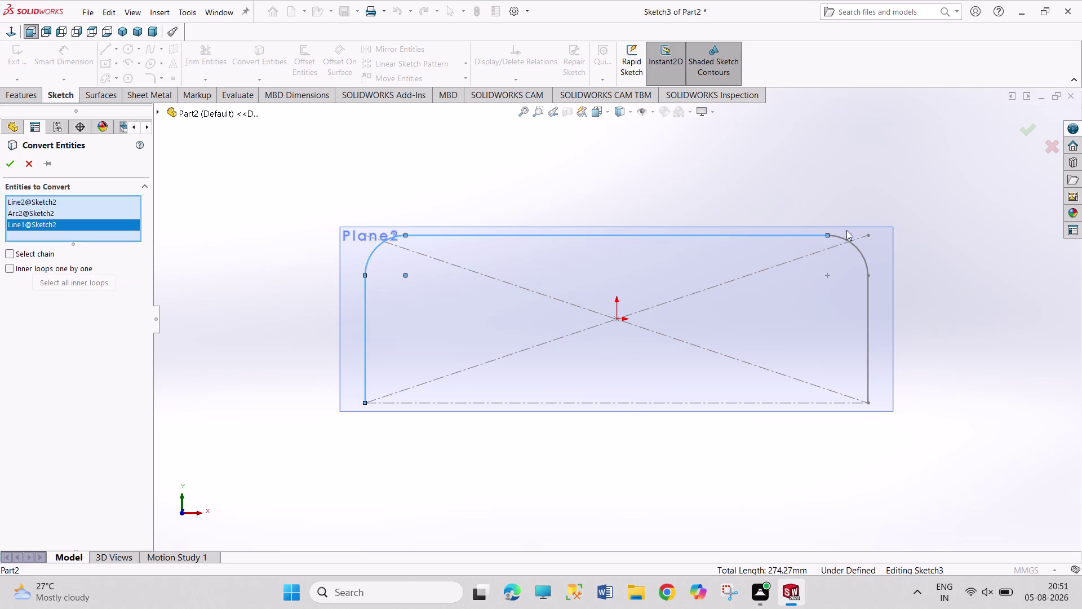
drag(861, 254, 866, 259)
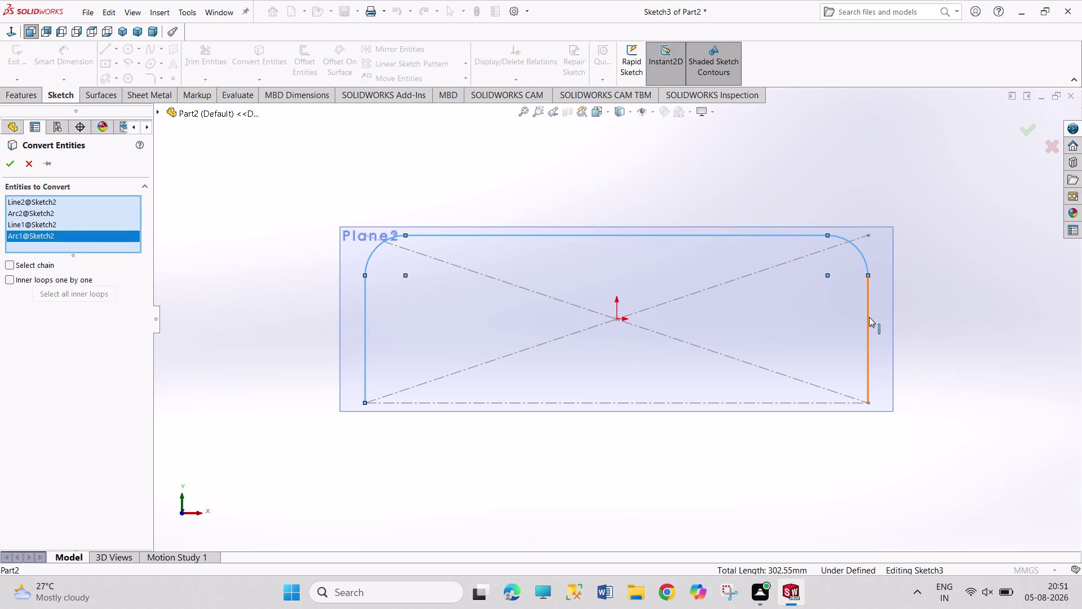
click(869, 315)
click(12, 161)
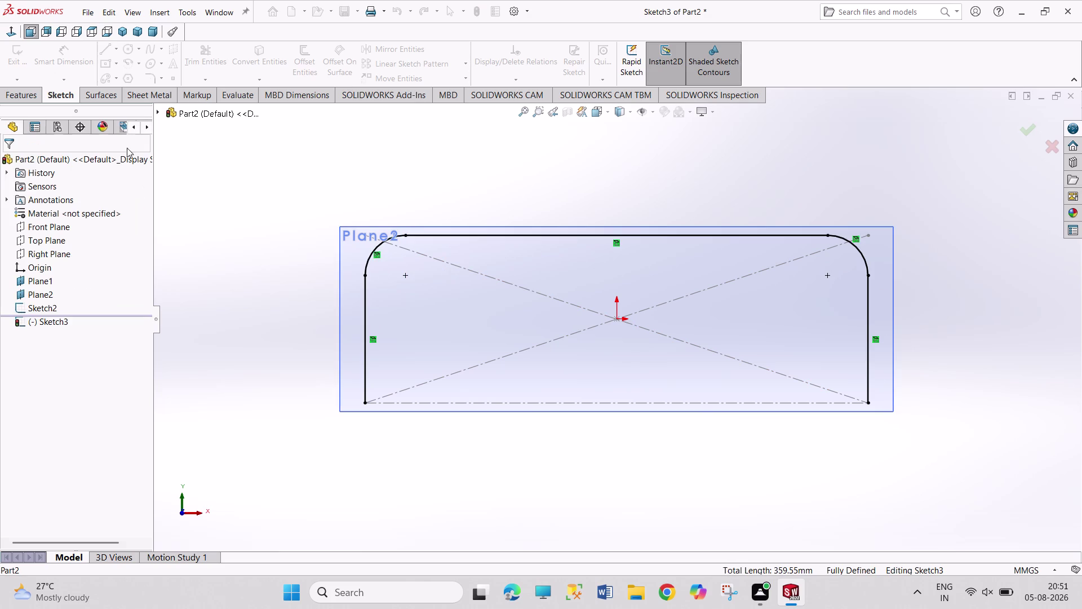
click(259, 161)
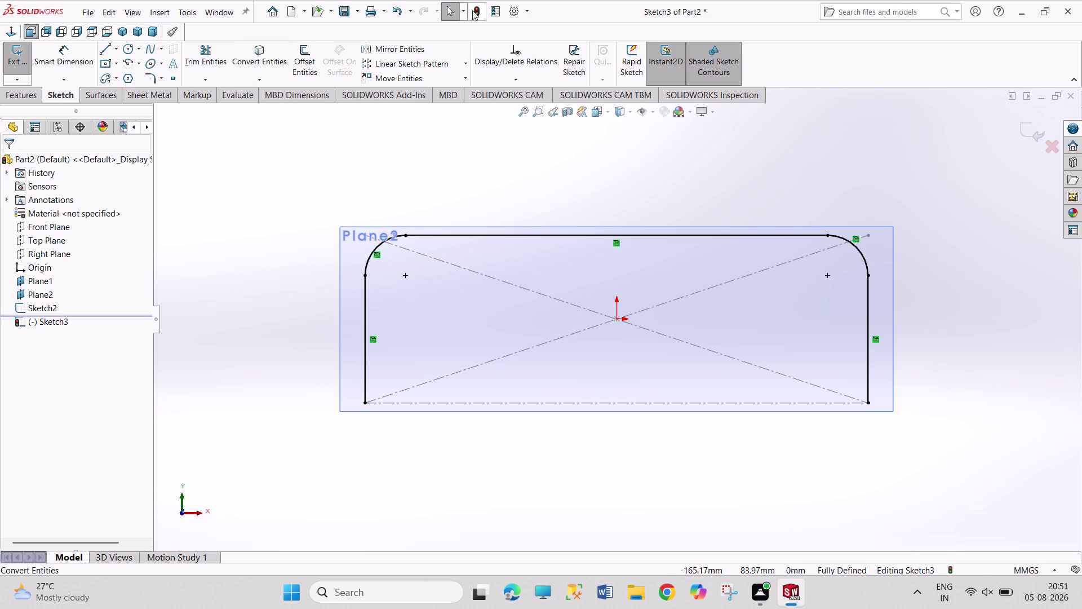
click(475, 10)
click(286, 169)
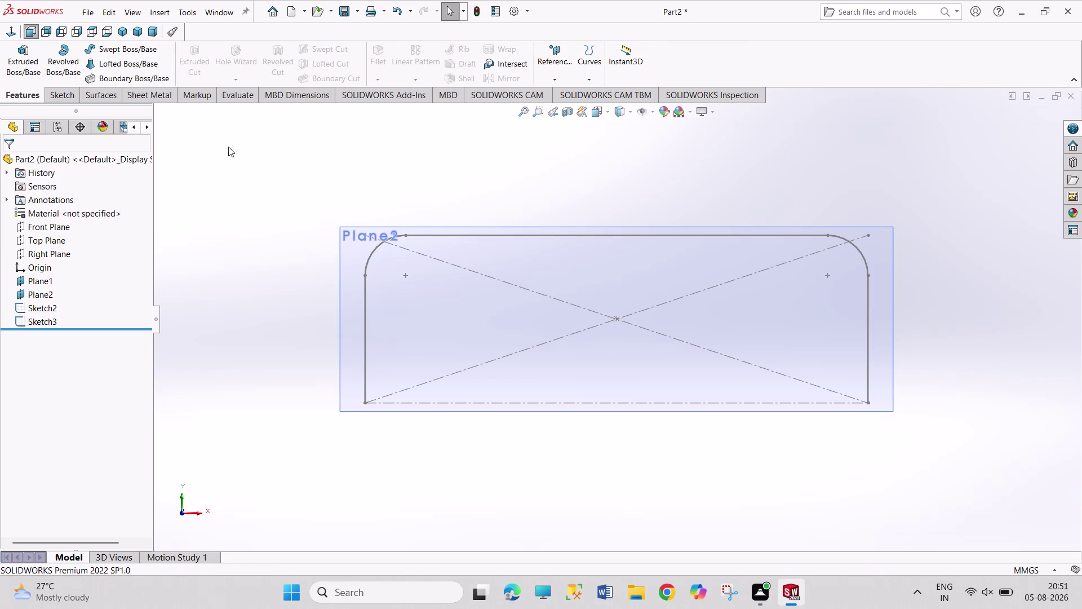
Orbit the model and hide Plane1 and Plane2.
click(125, 34)
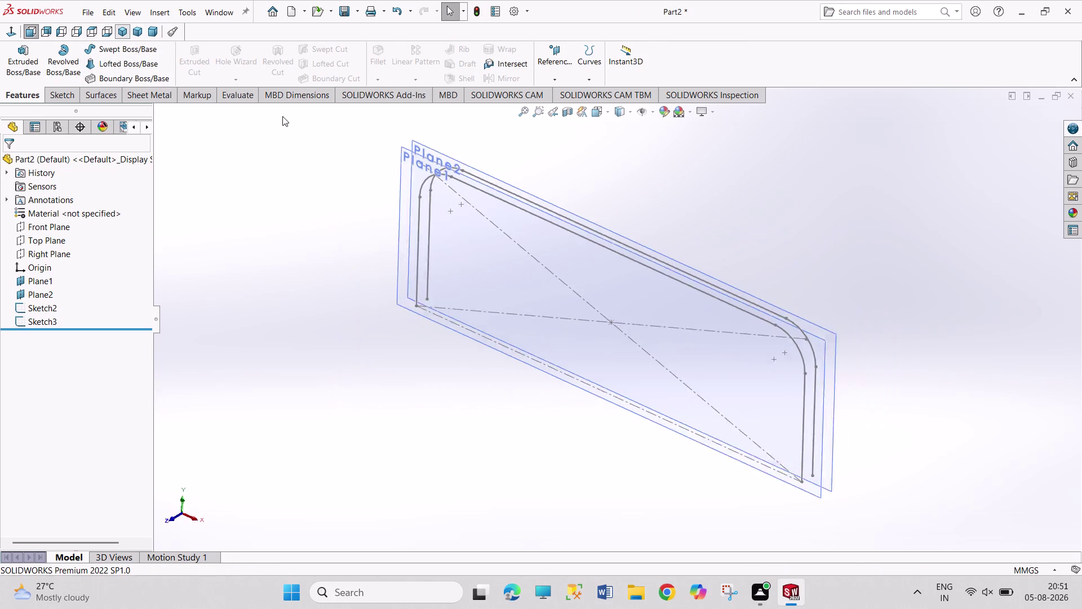
click(753, 253)
middle_drag(808, 269, 804, 269)
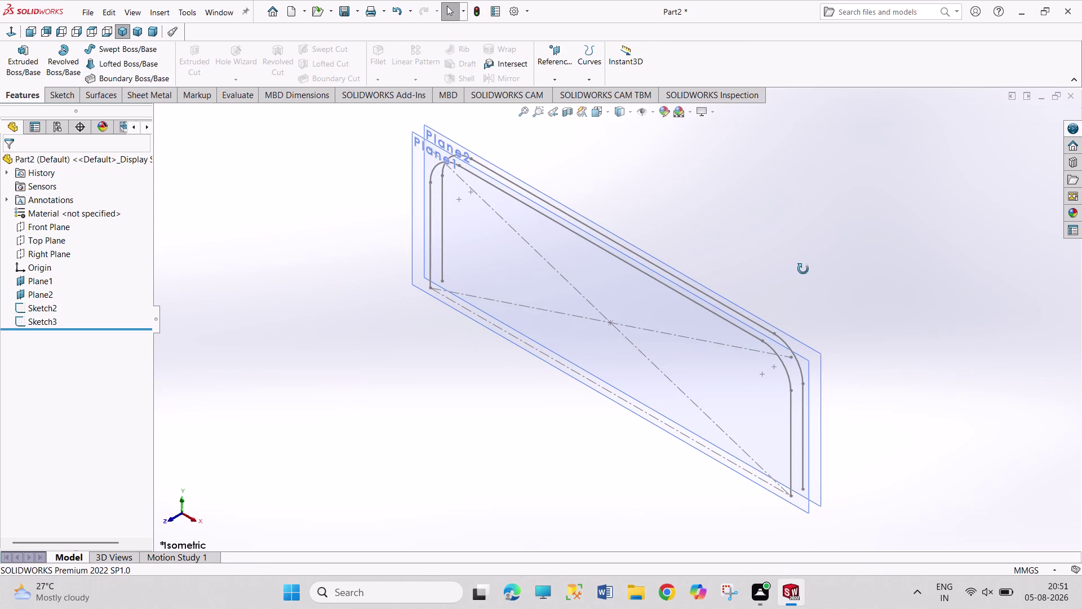
middle_drag(804, 269, 777, 279)
click(24, 294)
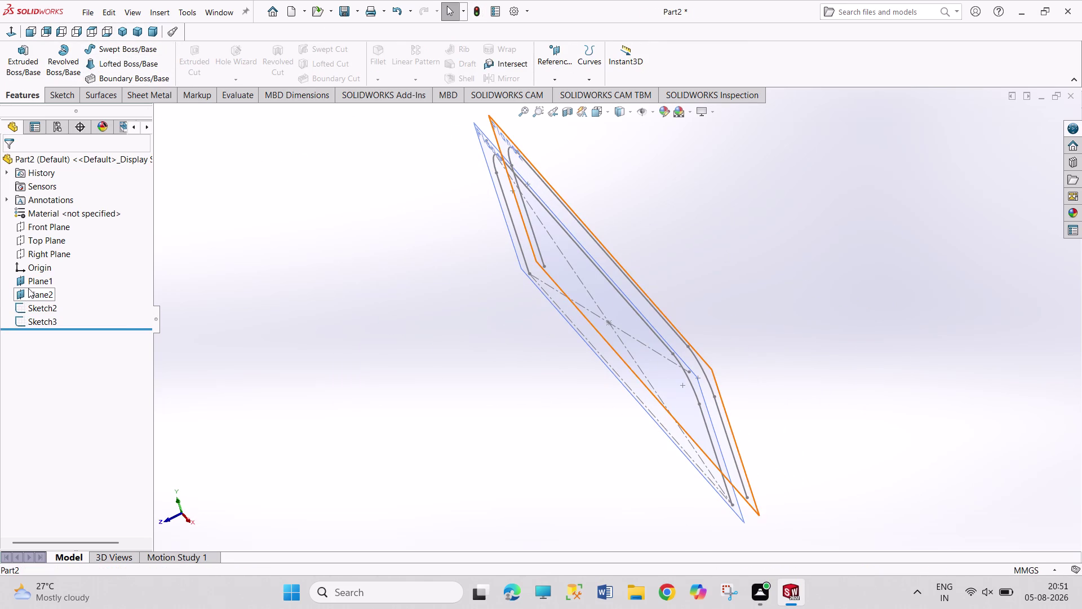
click(29, 279)
click(39, 263)
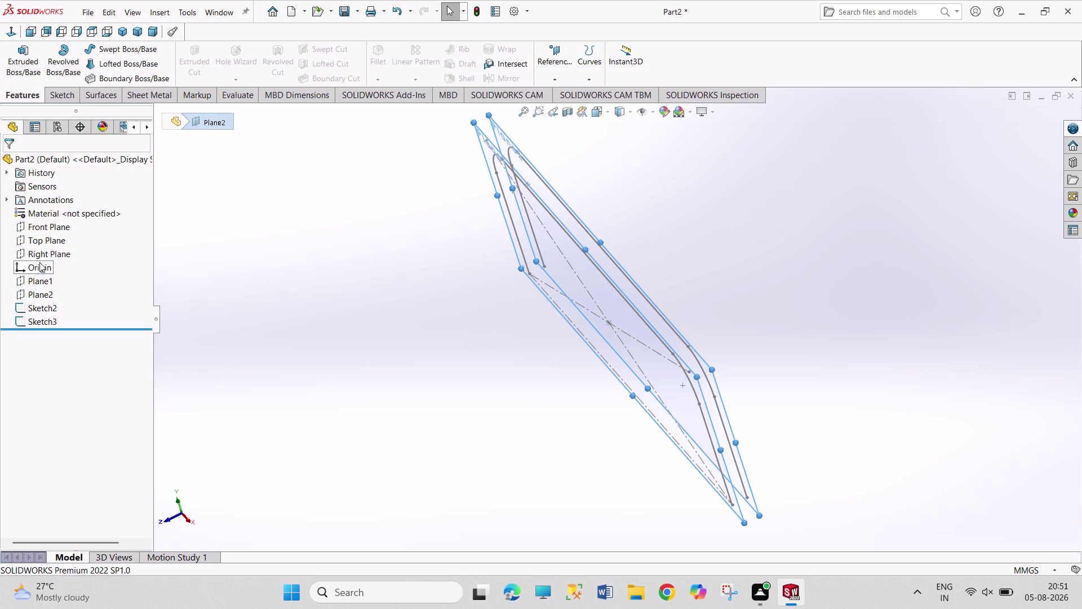
click(324, 308)
click(124, 33)
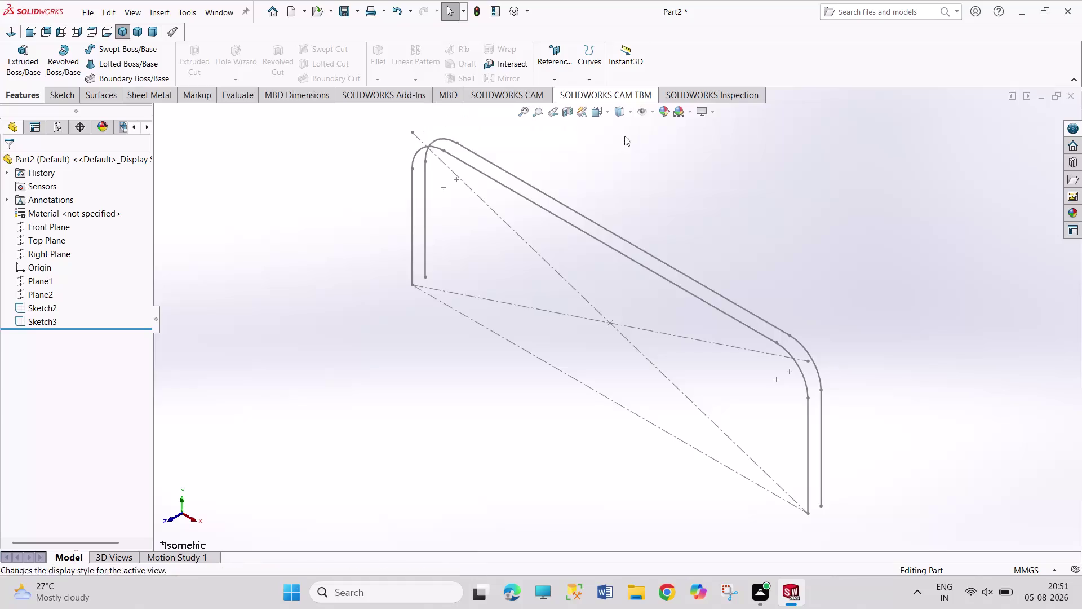
Open a new sketch on the Right Plane.
middle_drag(875, 430, 856, 404)
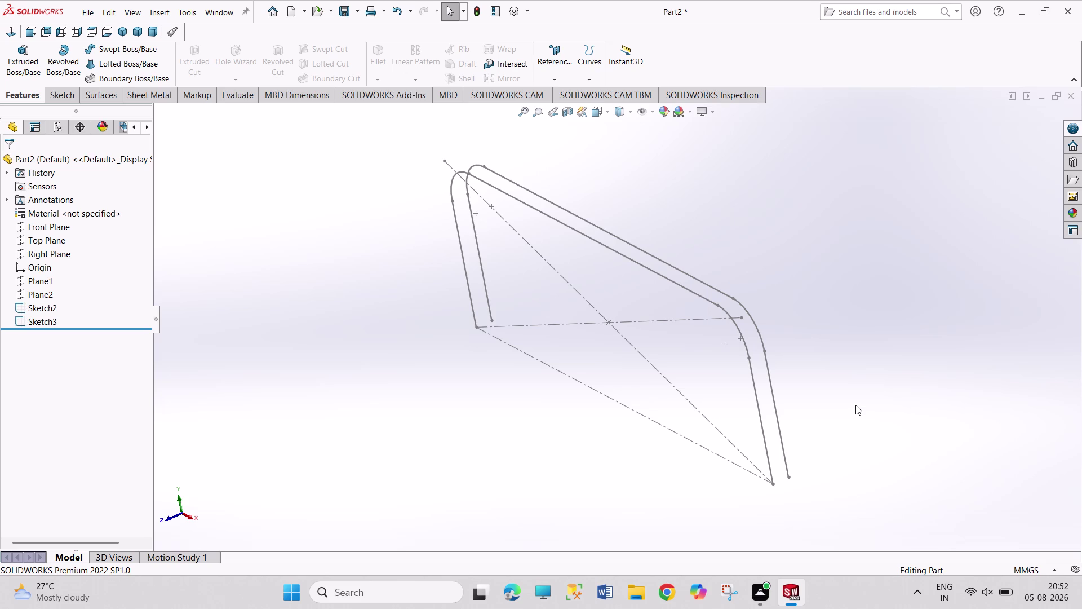
click(44, 257)
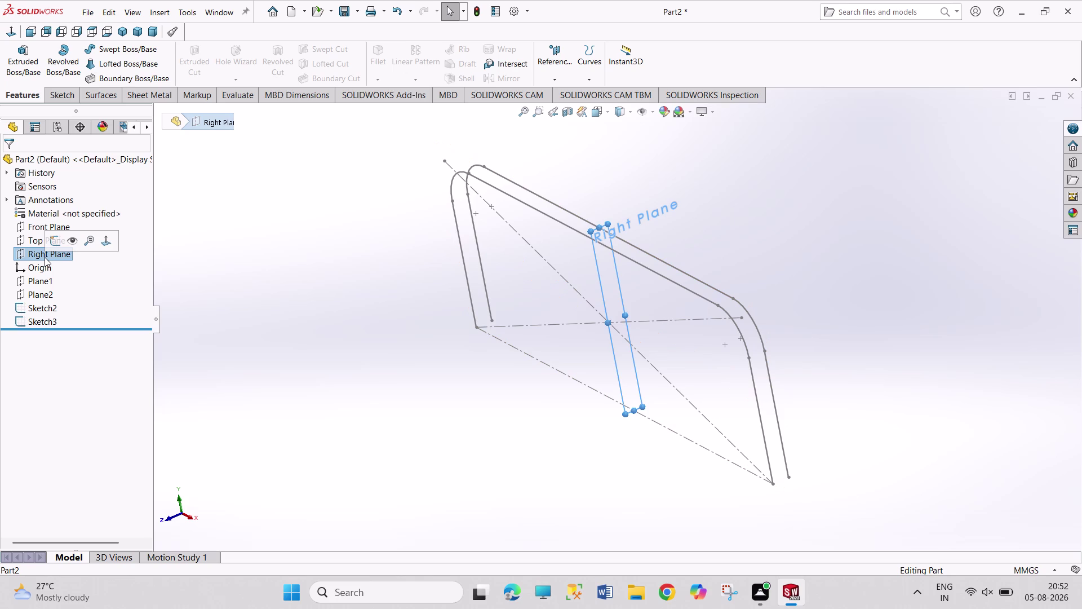
click(53, 241)
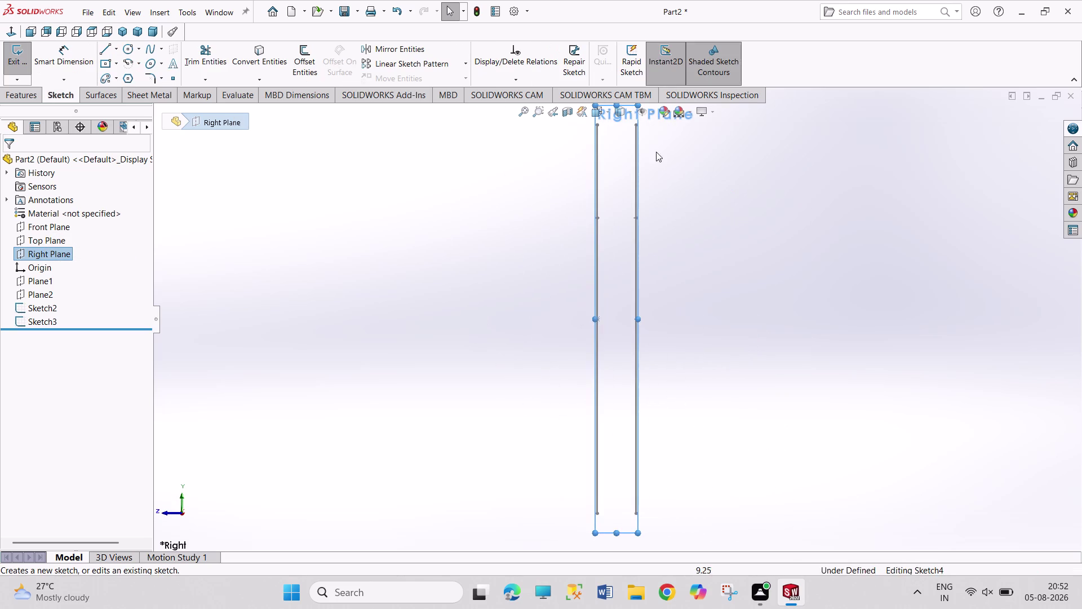
Draw a centrepoint arc from the right line's top end to the left line's top end.
scroll(down, 3)
scroll(up, 3)
scroll(down, 3)
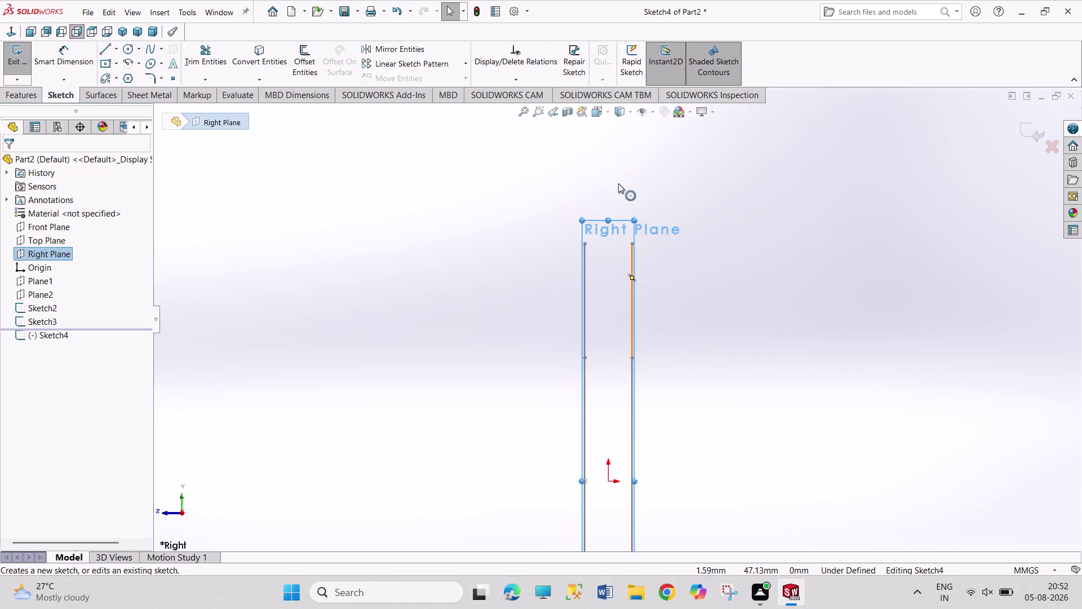
scroll(down, 3)
scroll(down, 3)
scroll(down, 3)
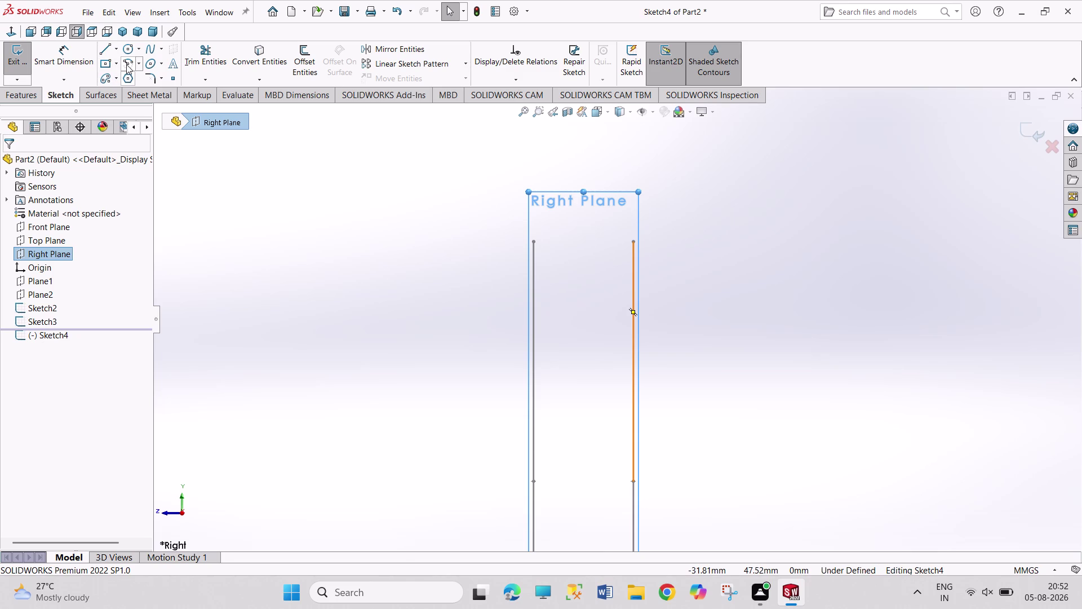
click(140, 65)
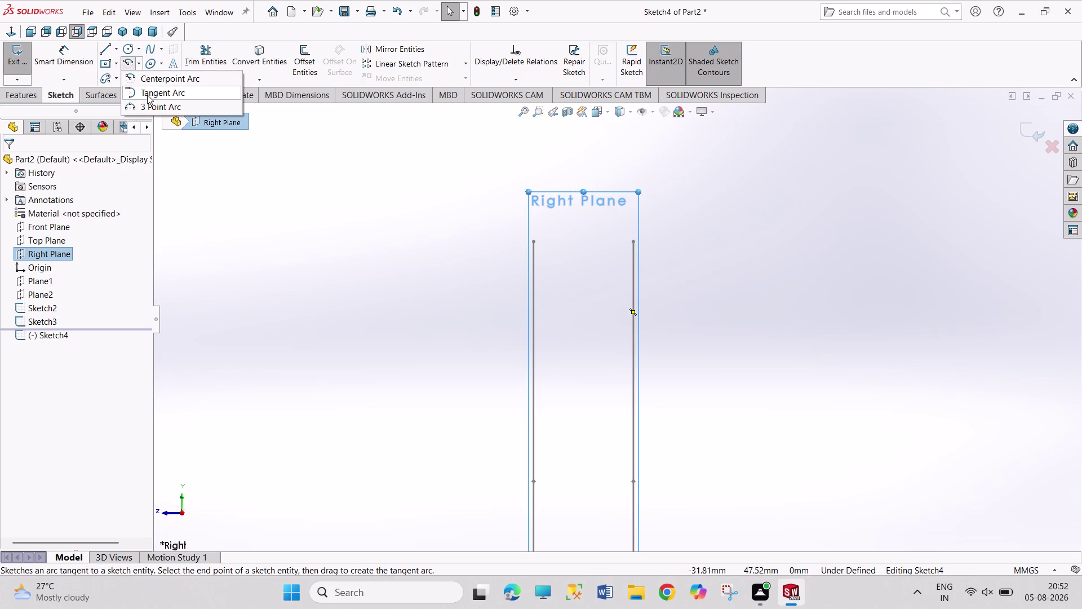
click(147, 79)
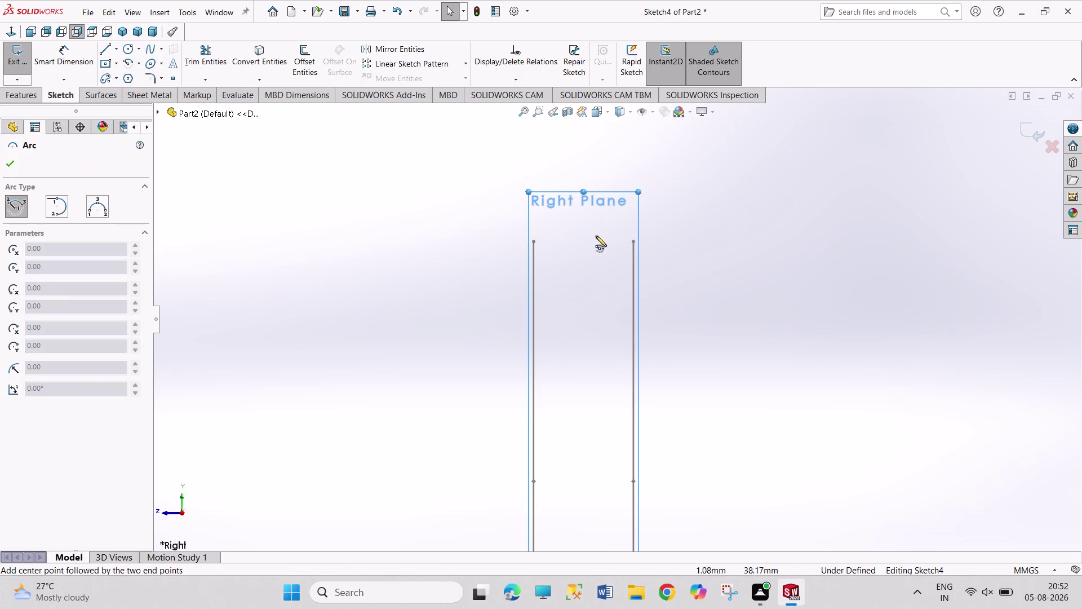
click(581, 240)
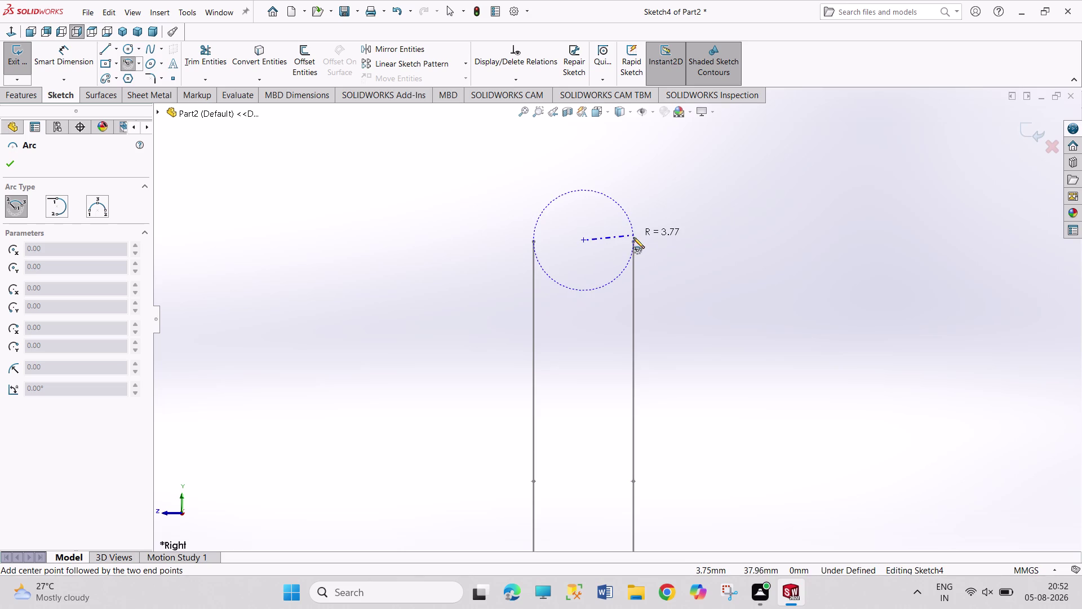
drag(633, 240, 629, 235)
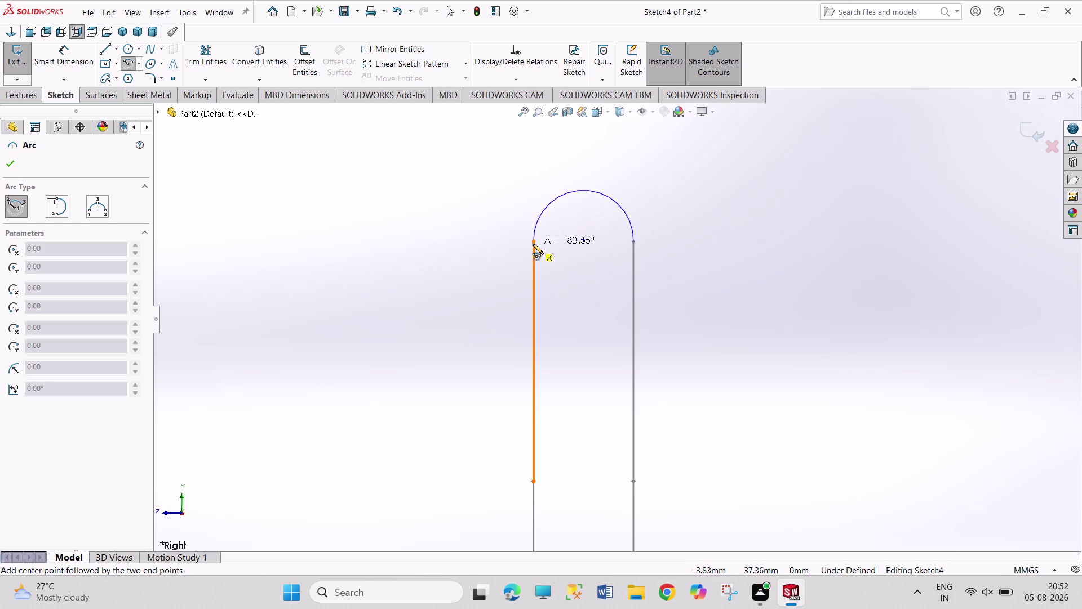
click(533, 241)
right_drag(466, 214, 453, 145)
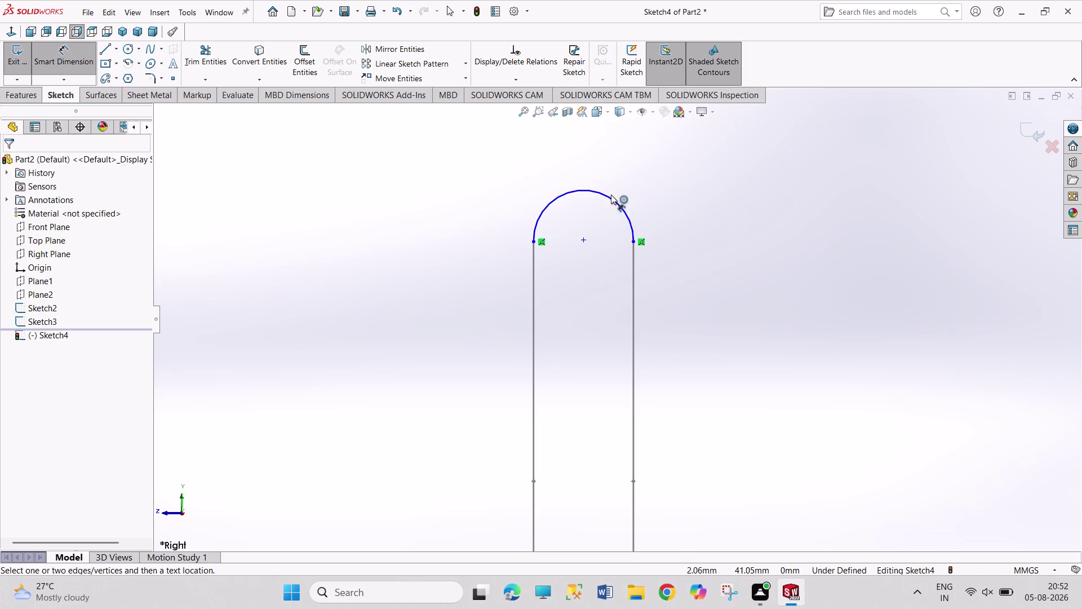
Dimension the arc with a 7.50 mm radius using Smart Dimension.
click(610, 197)
click(653, 160)
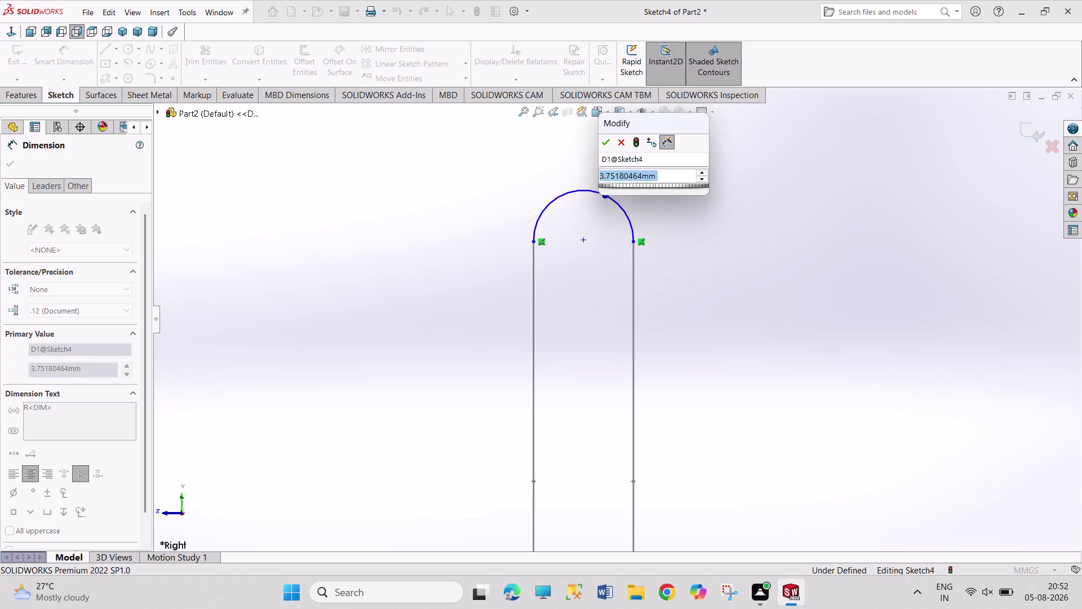
key(7)
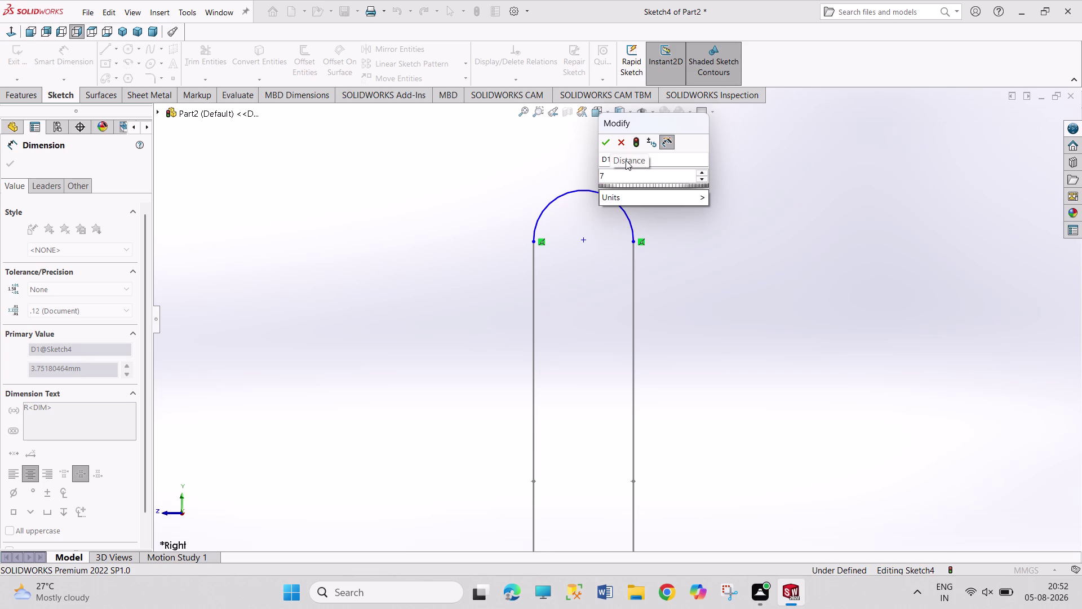
key(period)
key(5)
key(Return)
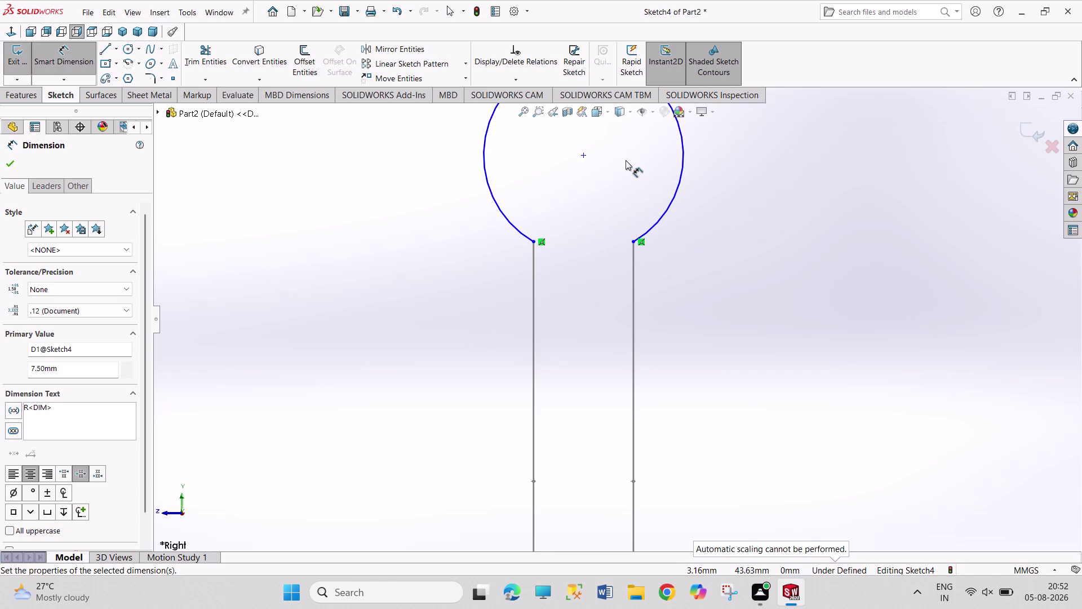
right_click(748, 214)
click(760, 253)
Reopen the R7.50 value, cancel without changes, and close Sketch4.
scroll(up, 3)
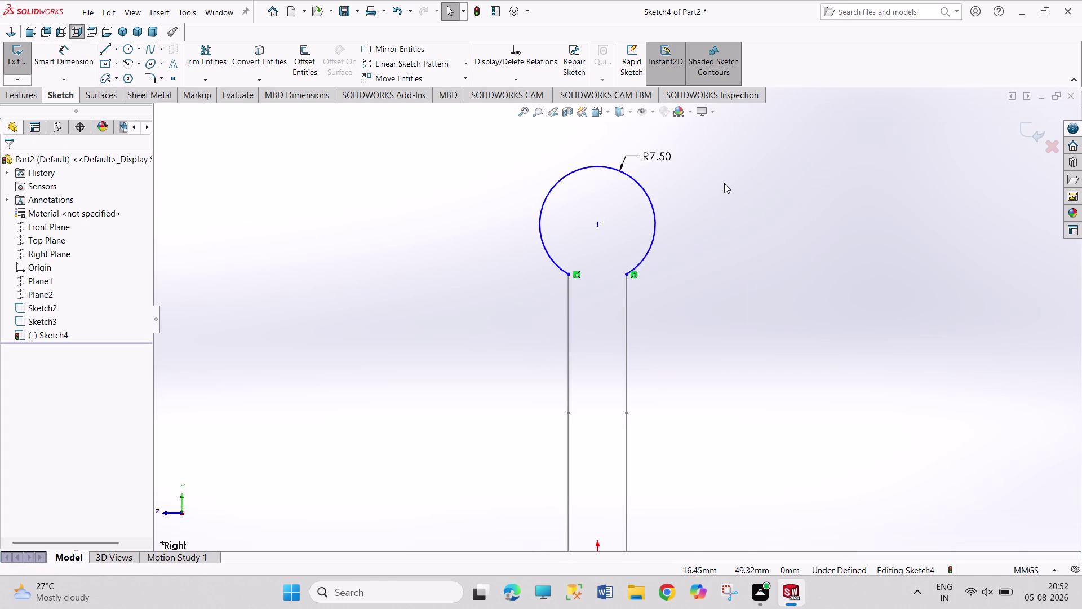
double_click(670, 157)
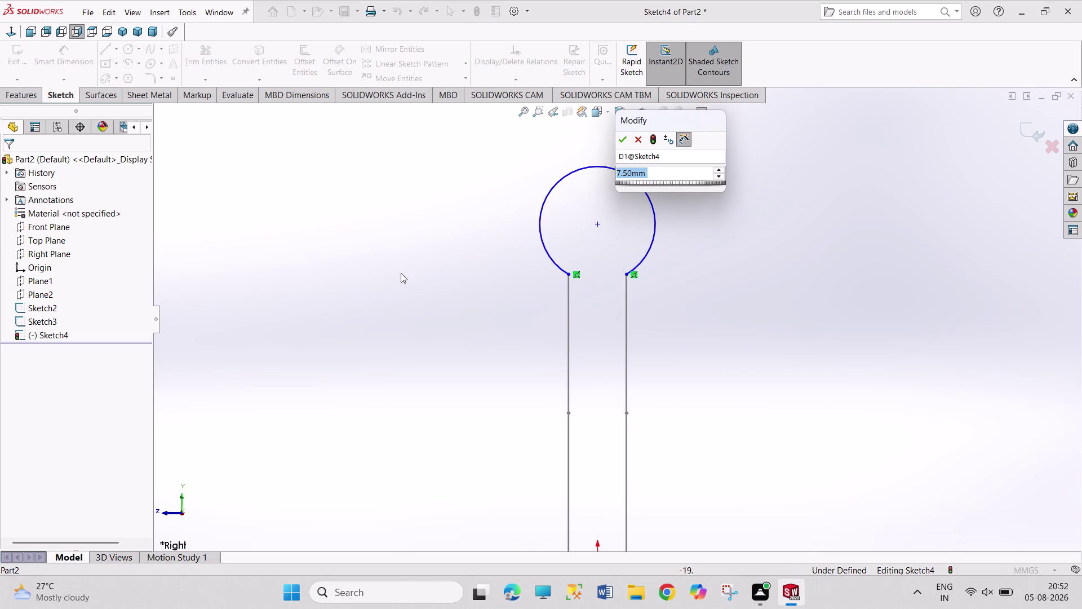
click(425, 274)
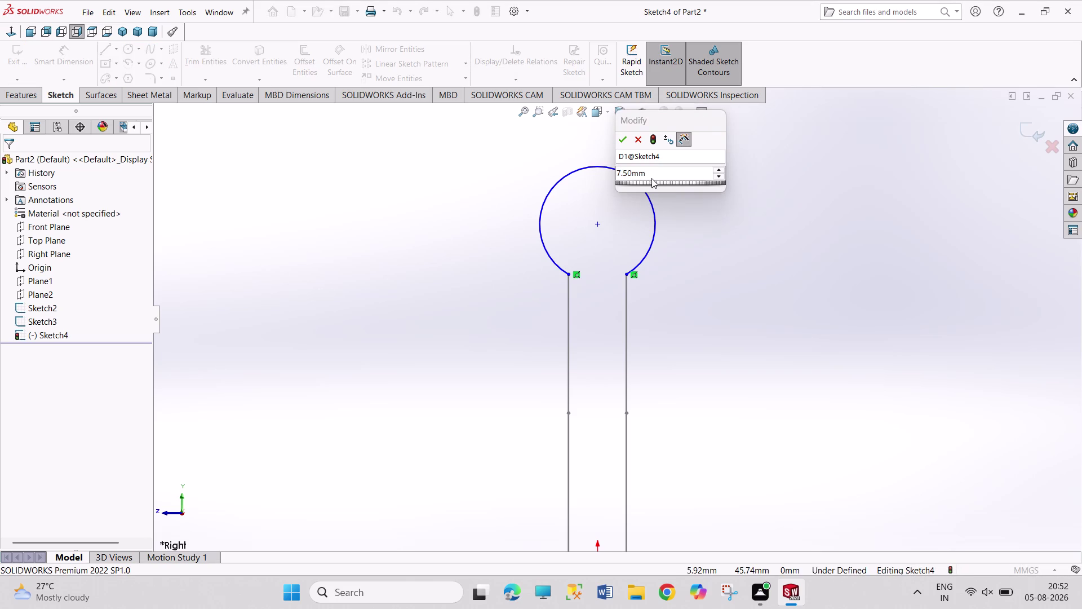
click(637, 142)
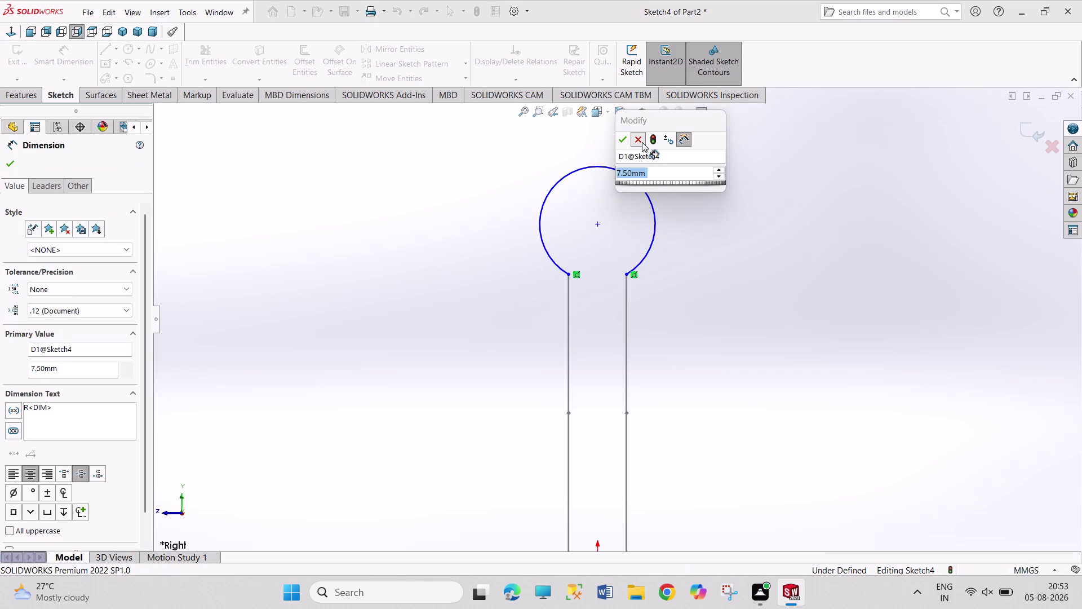
click(642, 142)
click(727, 219)
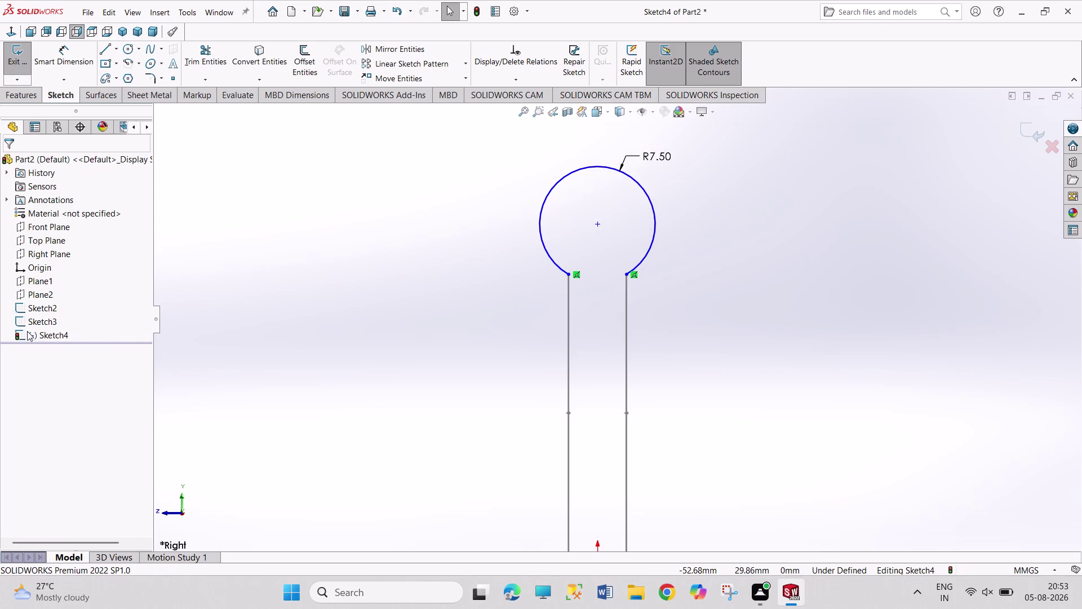
click(35, 281)
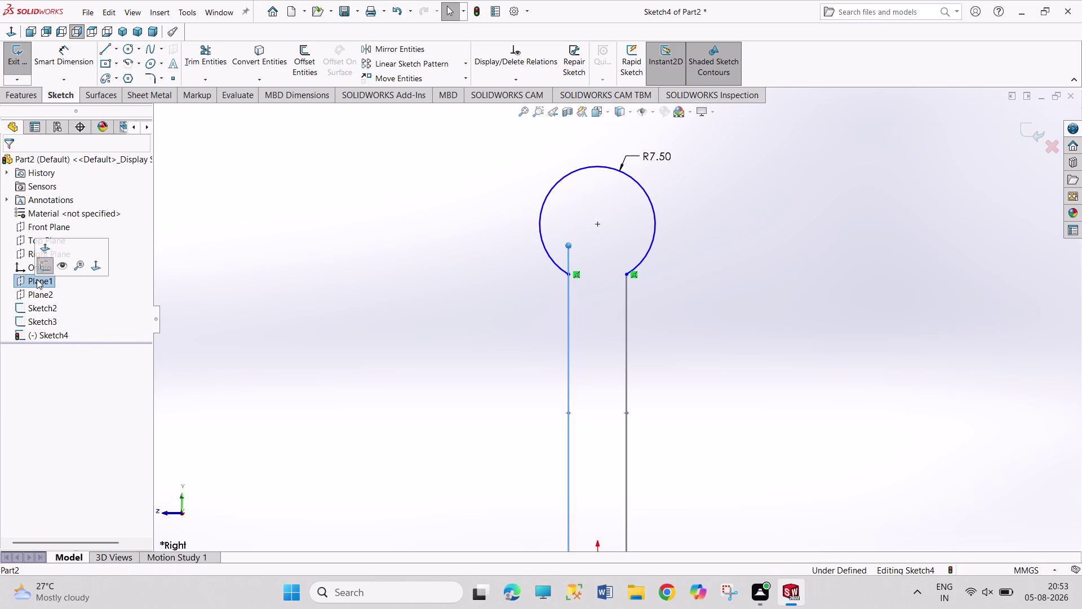
click(45, 267)
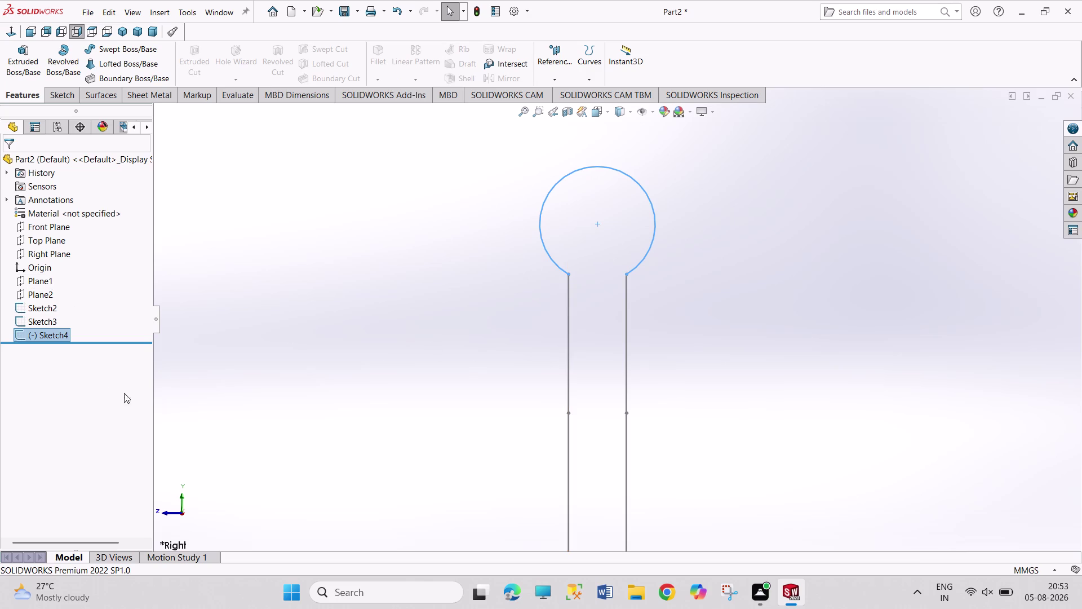
click(47, 284)
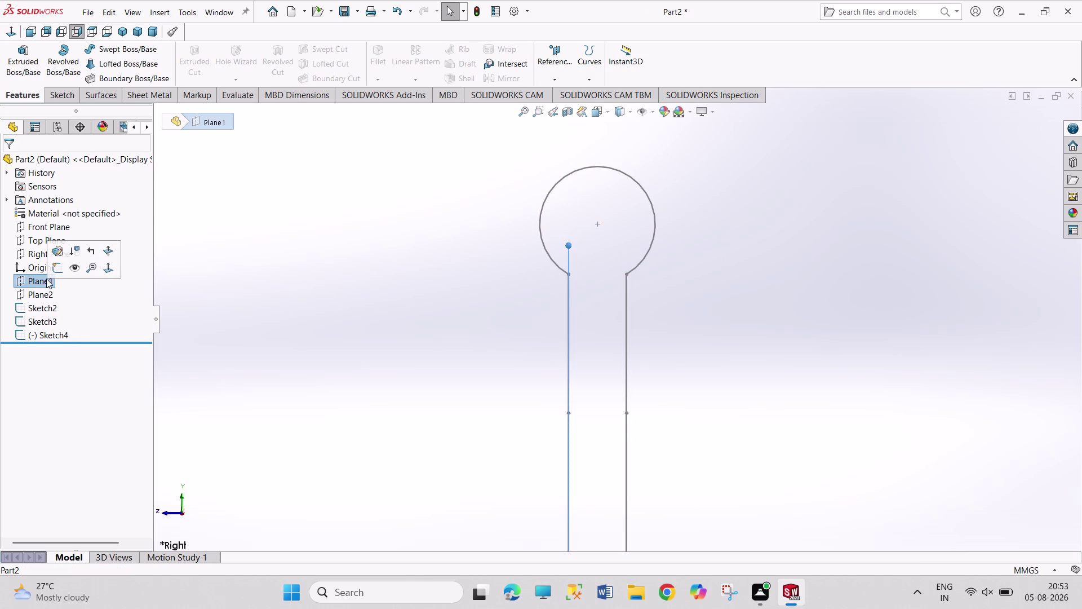
Change Plane1's offset from the Front Plane to 7.5 mm.
click(60, 250)
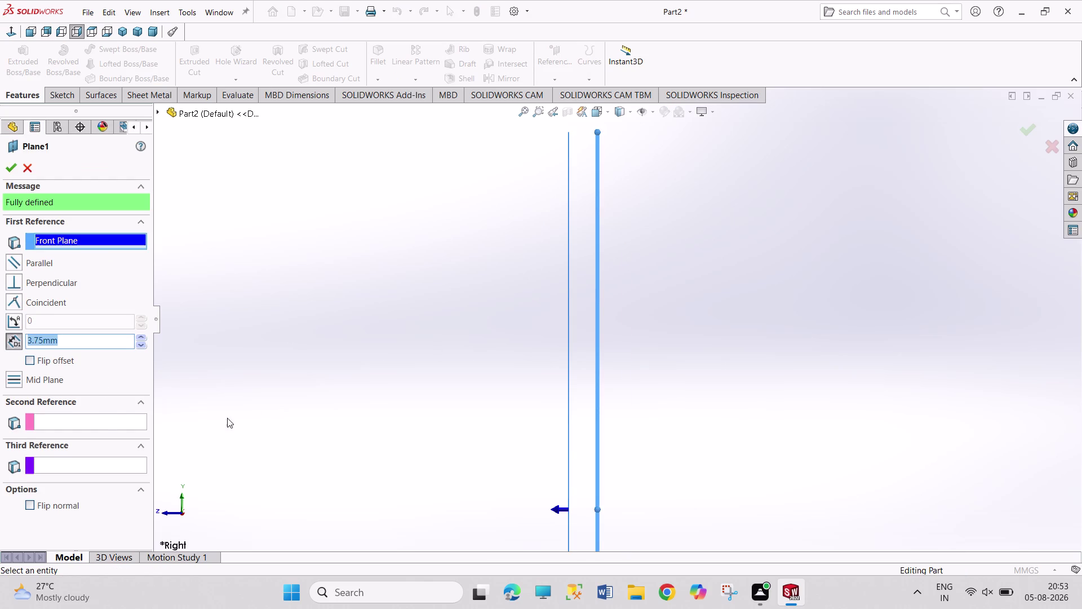
text(7.5)
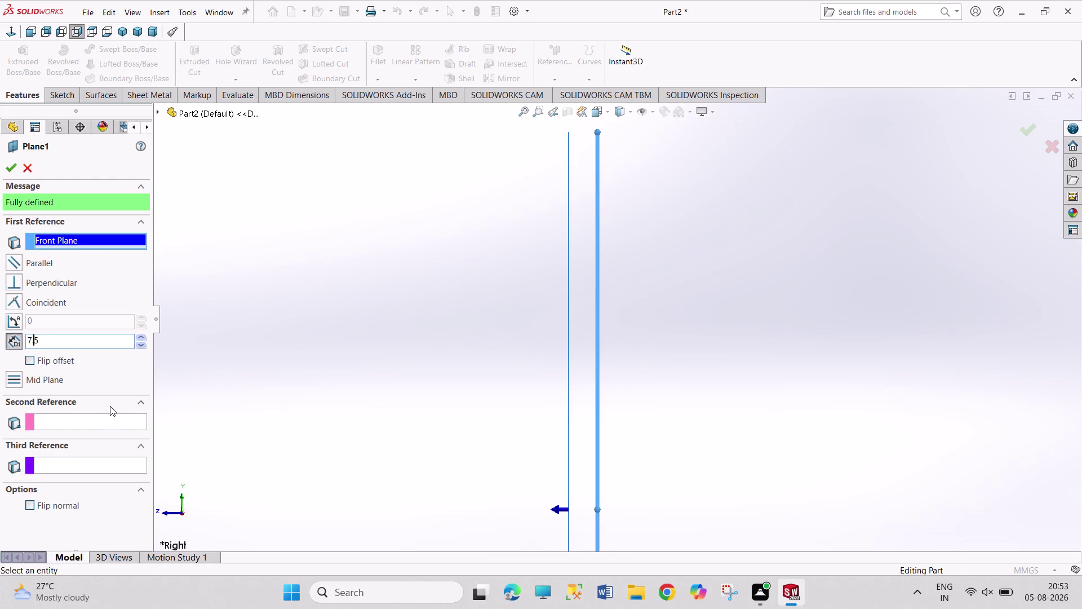
key(Return)
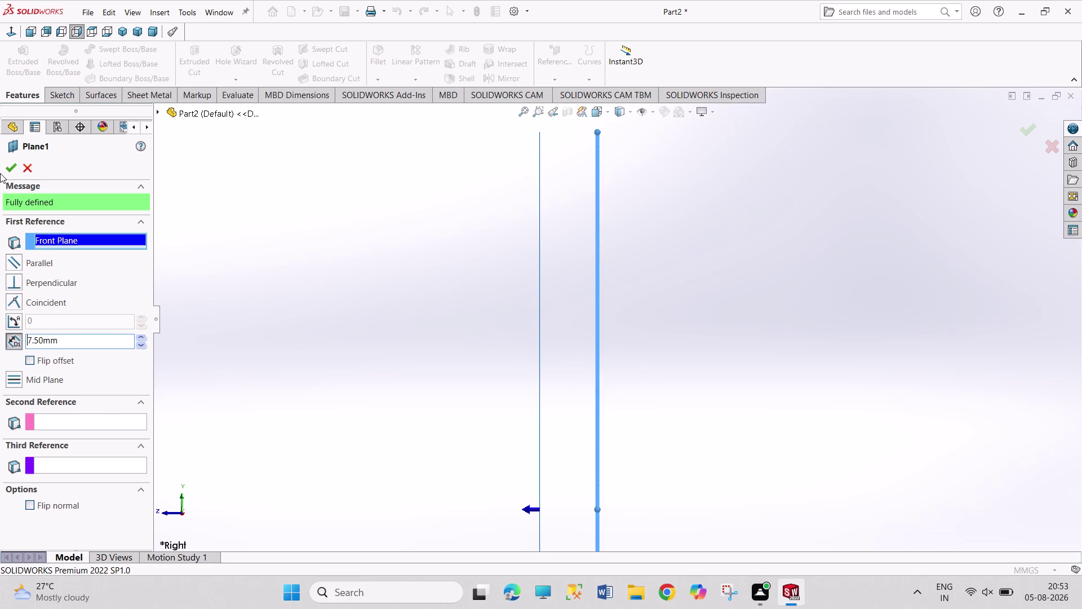
click(9, 173)
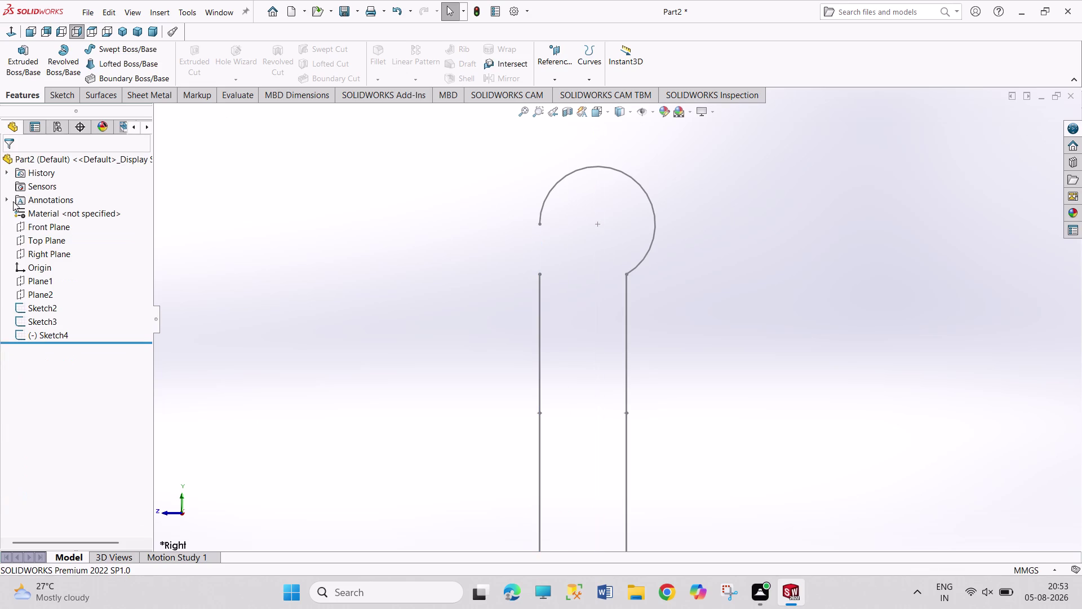
Change Plane2's offset from the Front Plane to 7.5 mm.
click(44, 296)
click(57, 264)
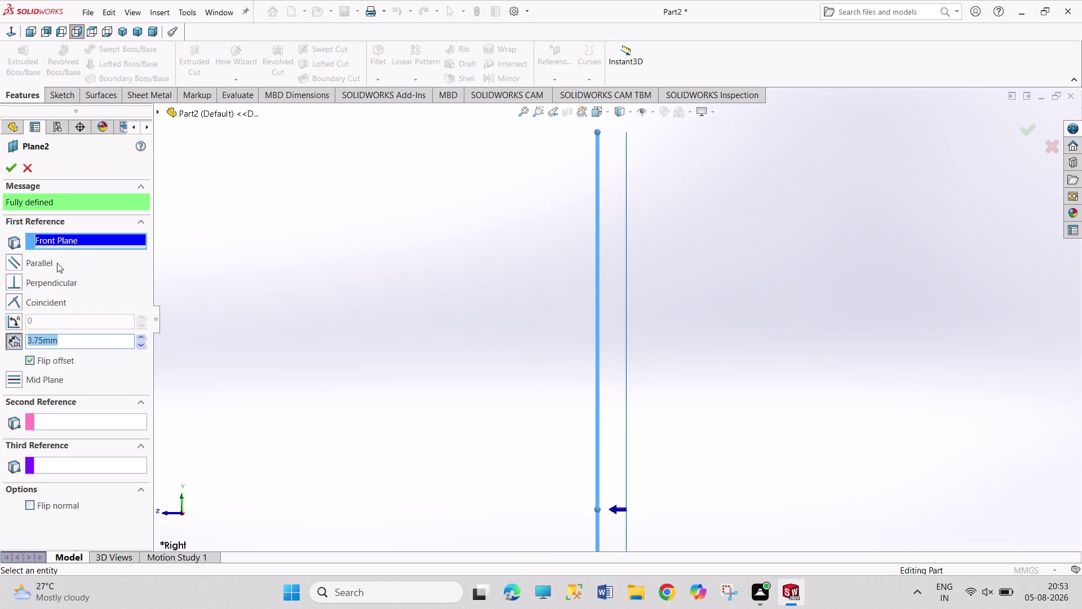
text(7.5)
key(Return)
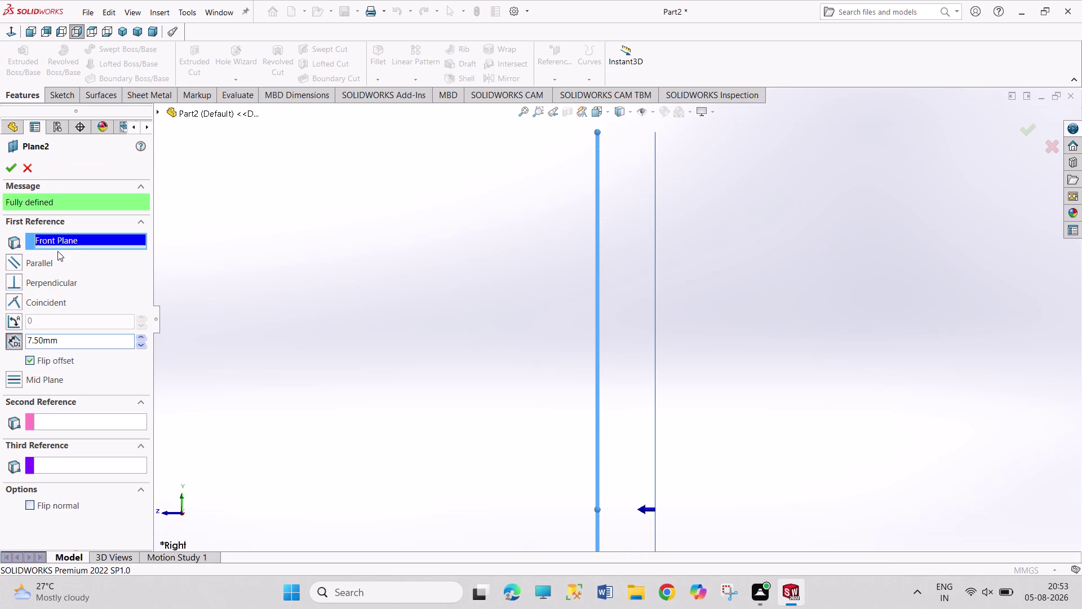
click(9, 168)
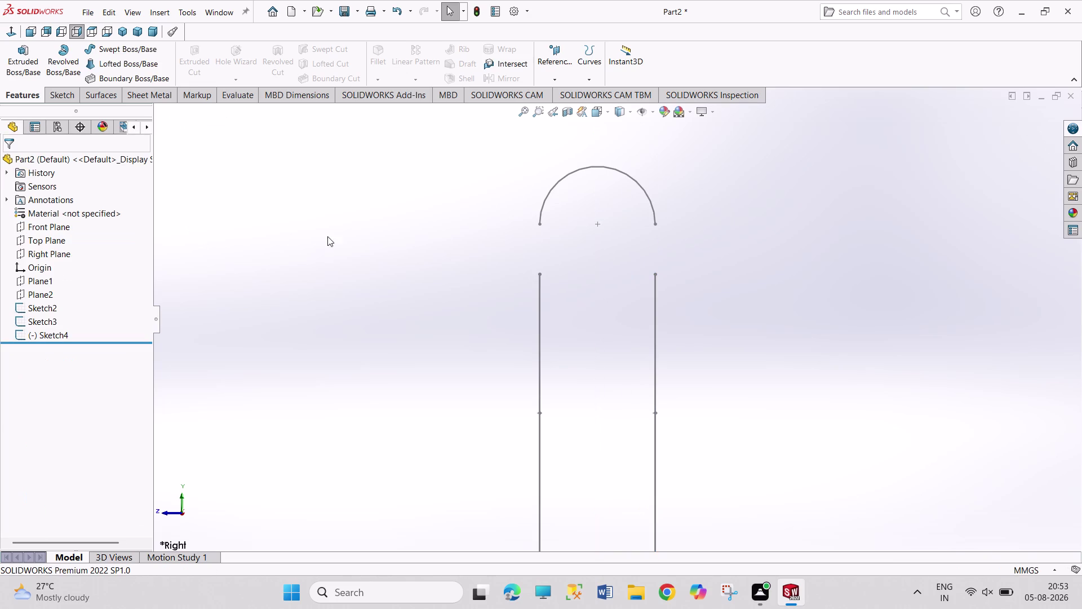
click(539, 226)
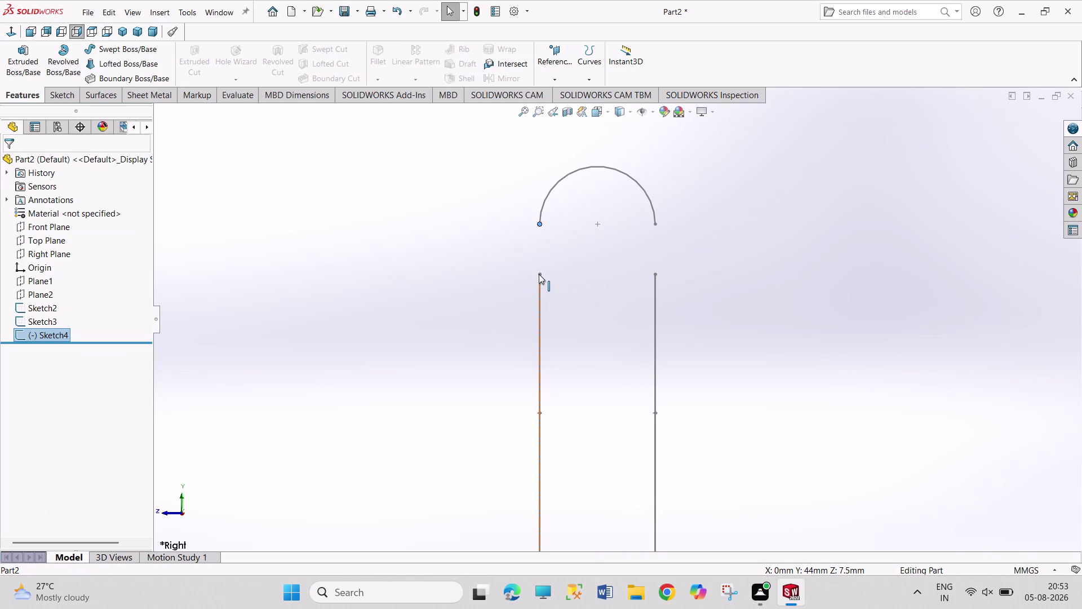
Delete Sketch4 through its right-click menu and confirm the deletion.
click(538, 274)
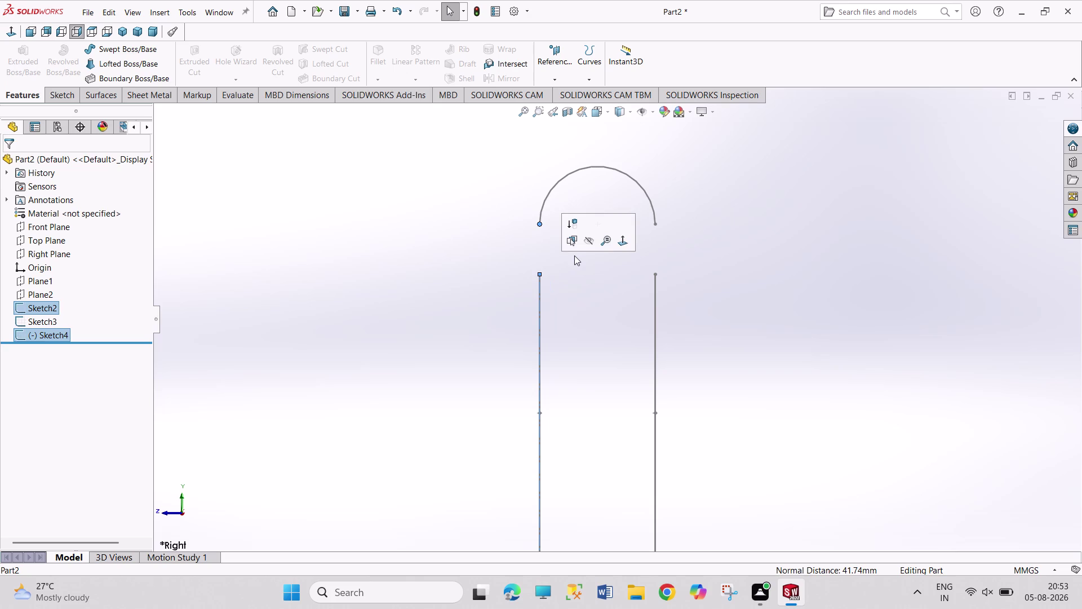
click(578, 276)
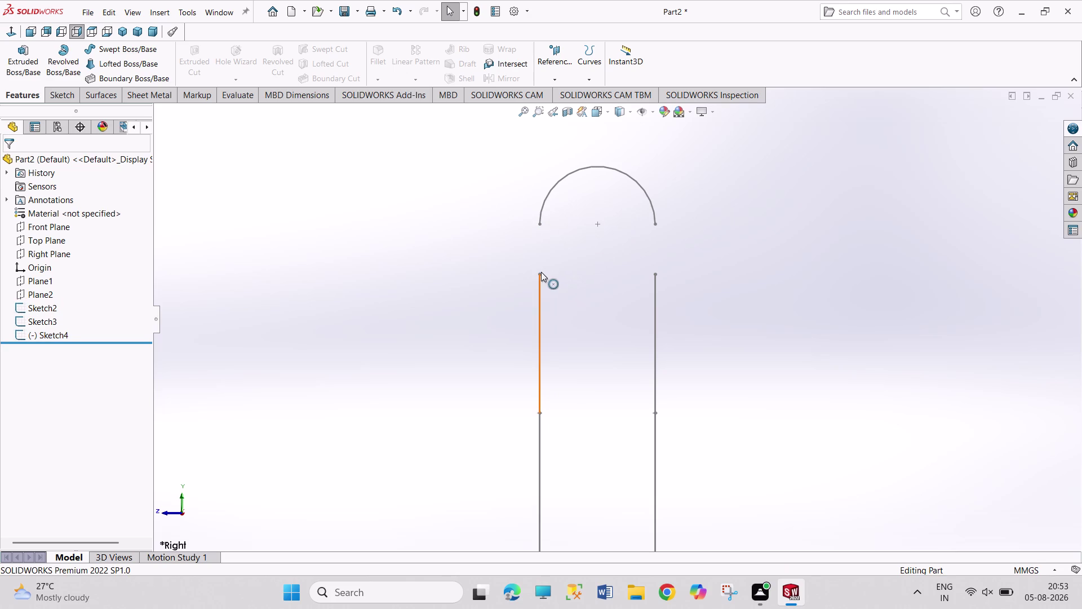
click(127, 35)
right_click(617, 236)
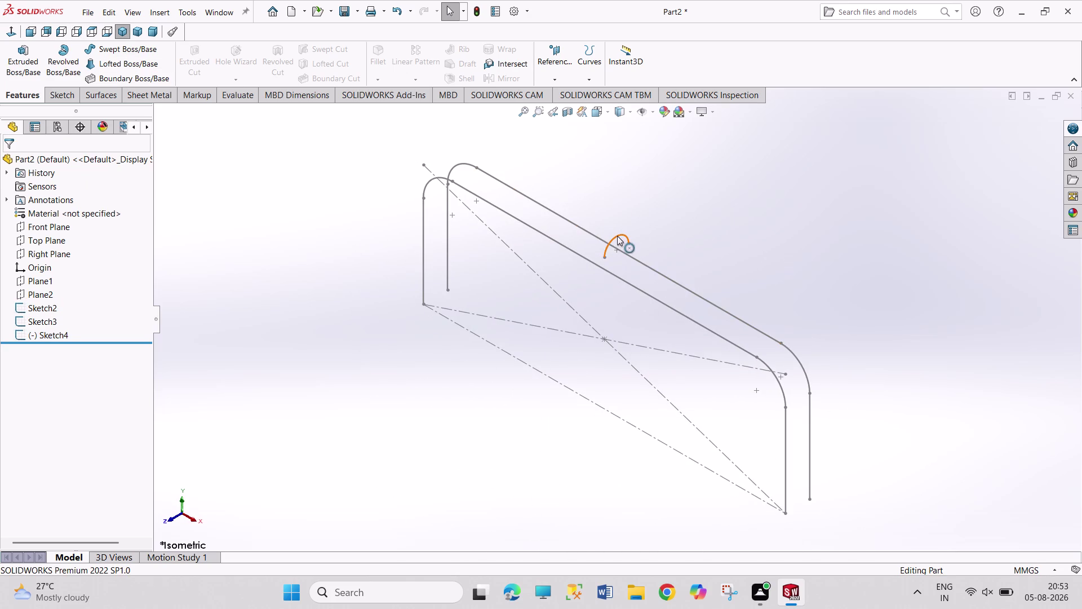
click(650, 386)
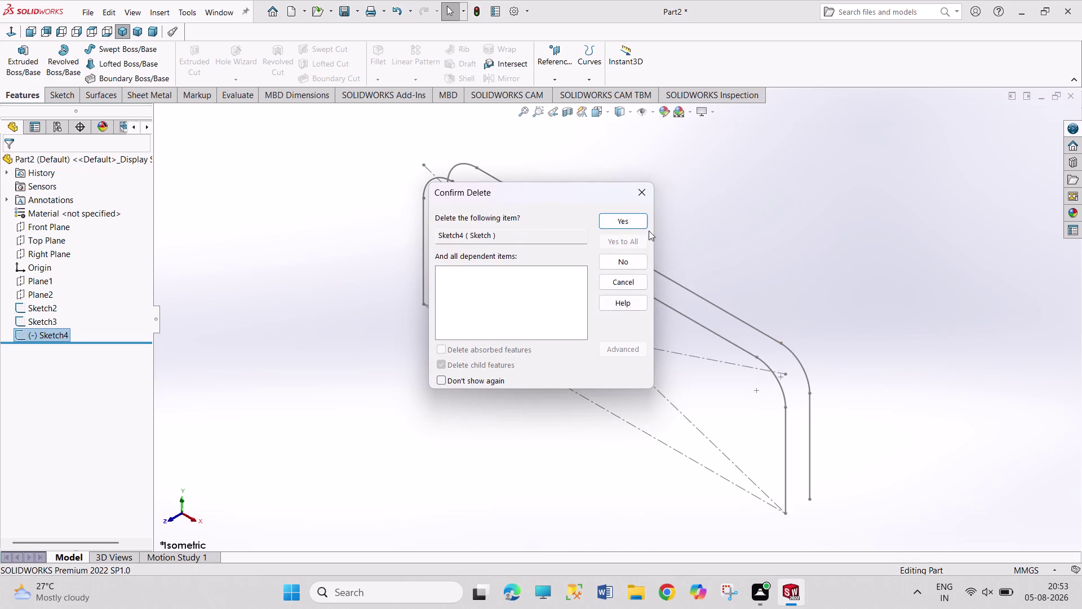
click(642, 224)
click(712, 223)
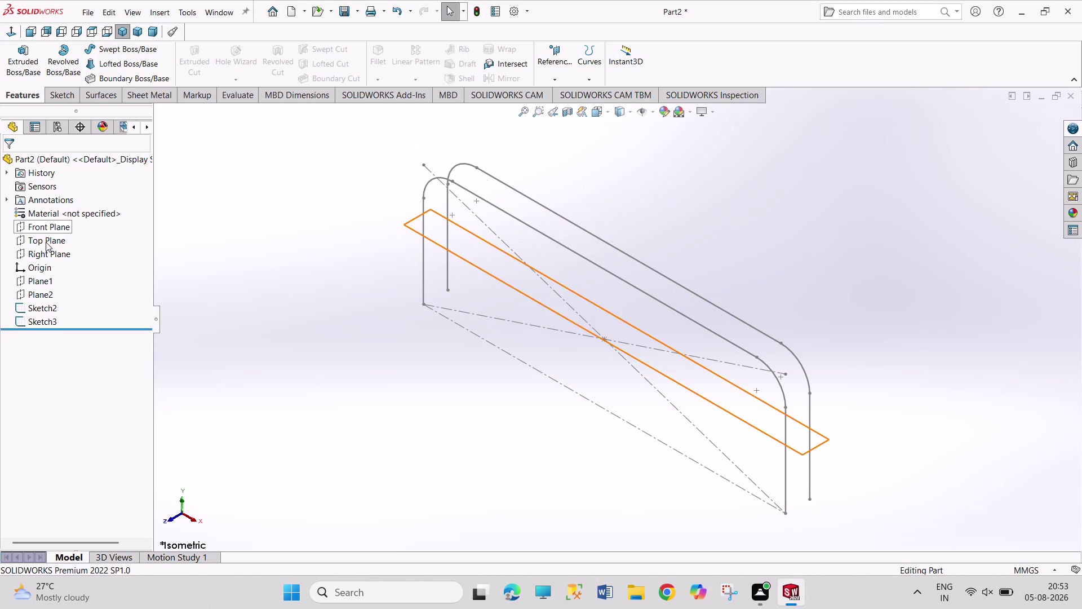
click(50, 254)
Open a new sketch on the Right Plane.
click(62, 241)
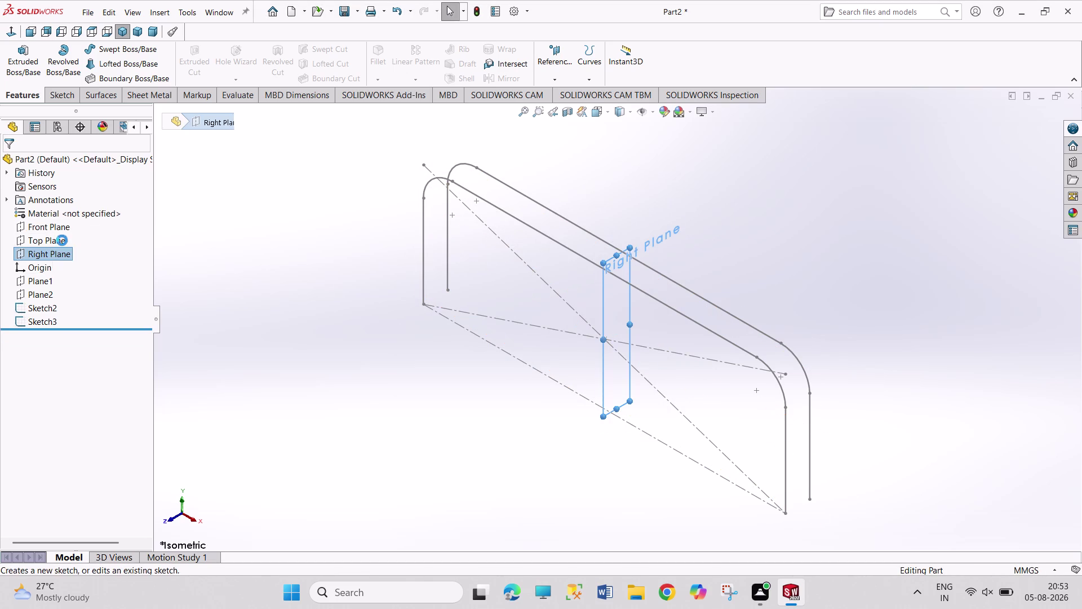
scroll(up, 3)
scroll(down, 3)
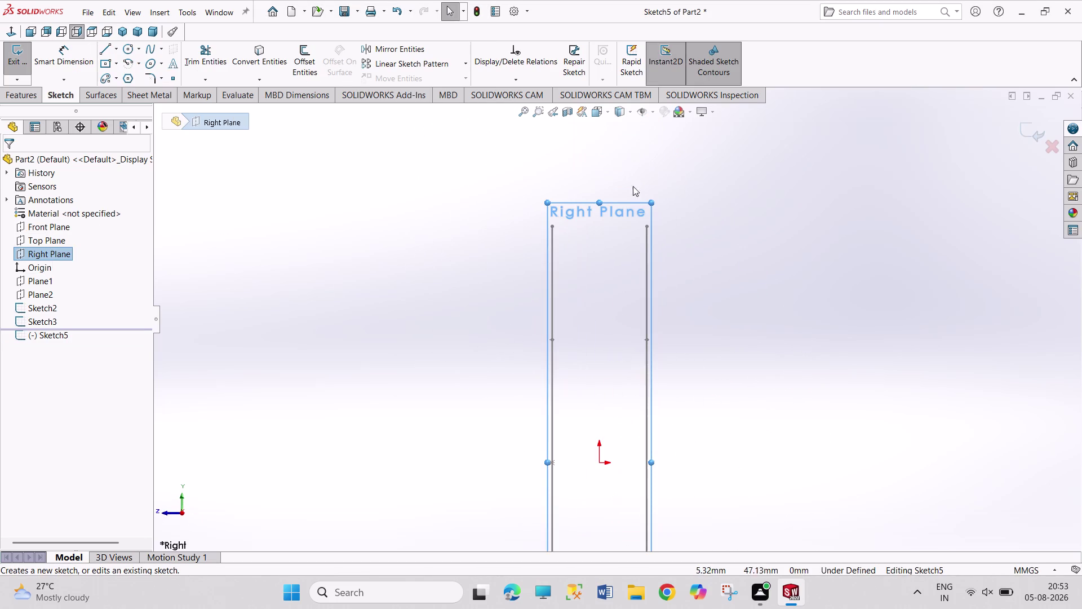
scroll(down, 3)
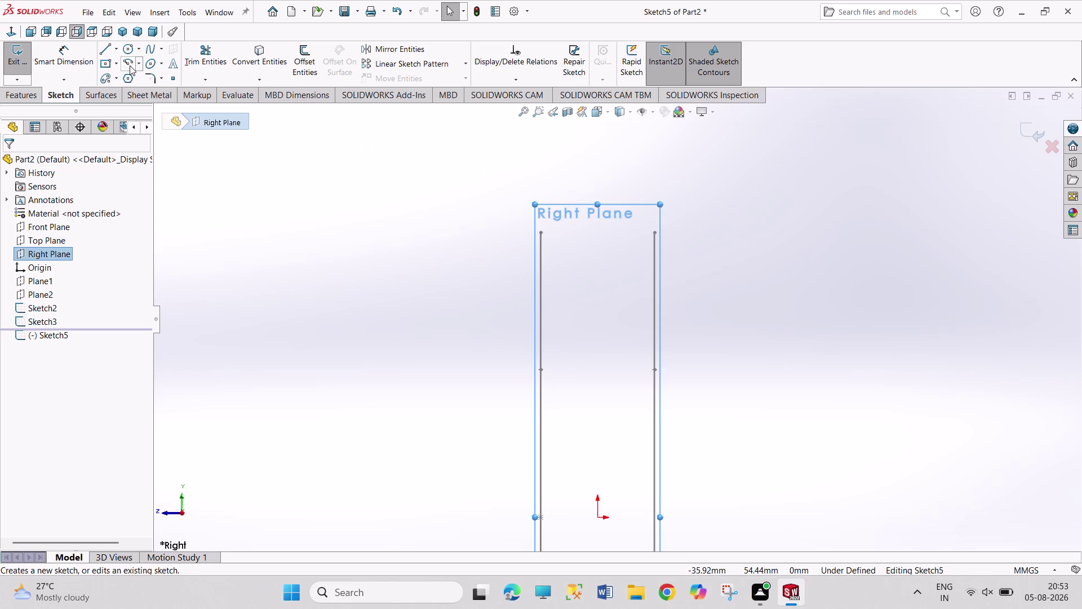
Draw a centerpoint arc from the right line's top to the left line's top.
click(128, 65)
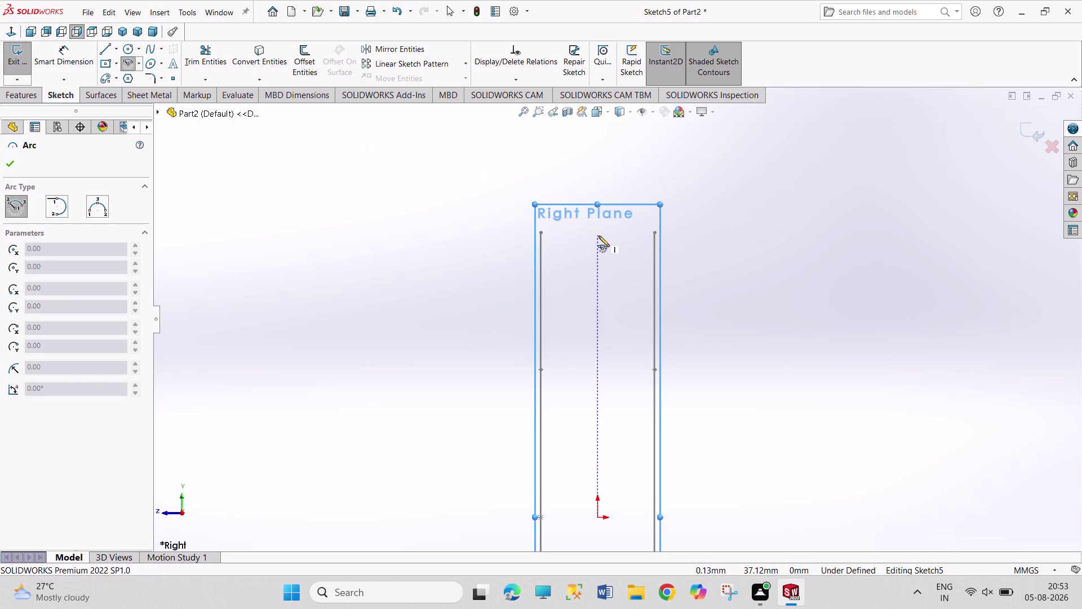
click(599, 236)
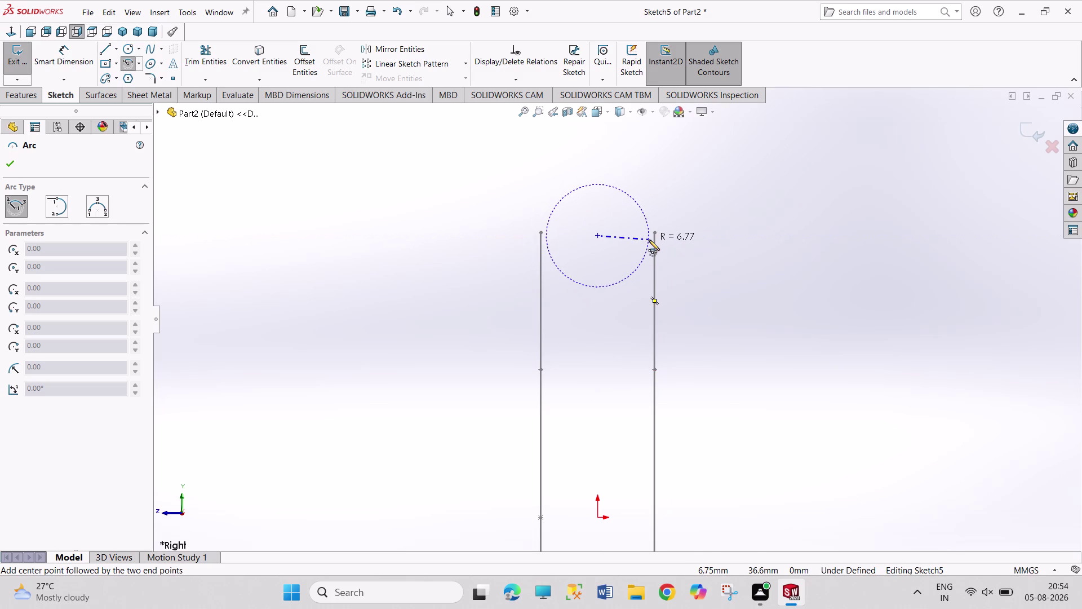
click(649, 237)
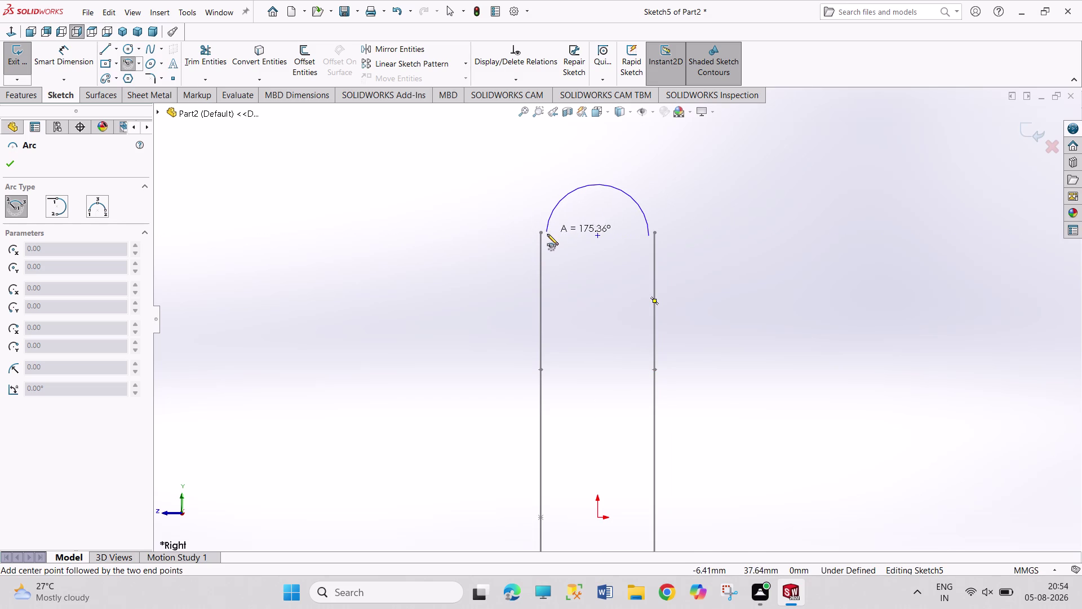
click(547, 234)
Add Coincident relations joining both arc endpoints to the vertical line tops.
right_click(686, 204)
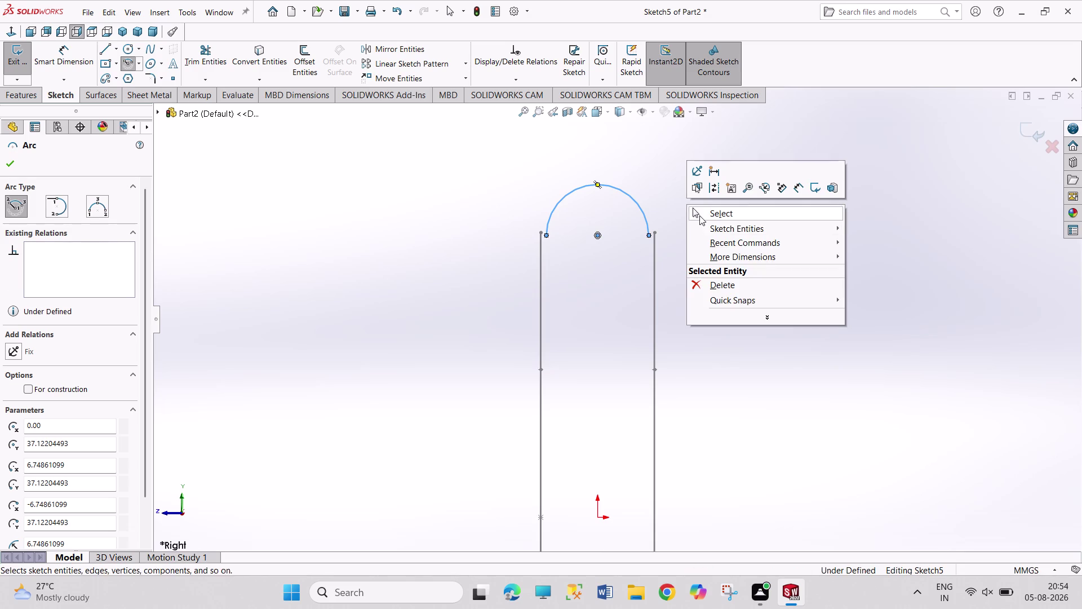
click(700, 215)
click(651, 237)
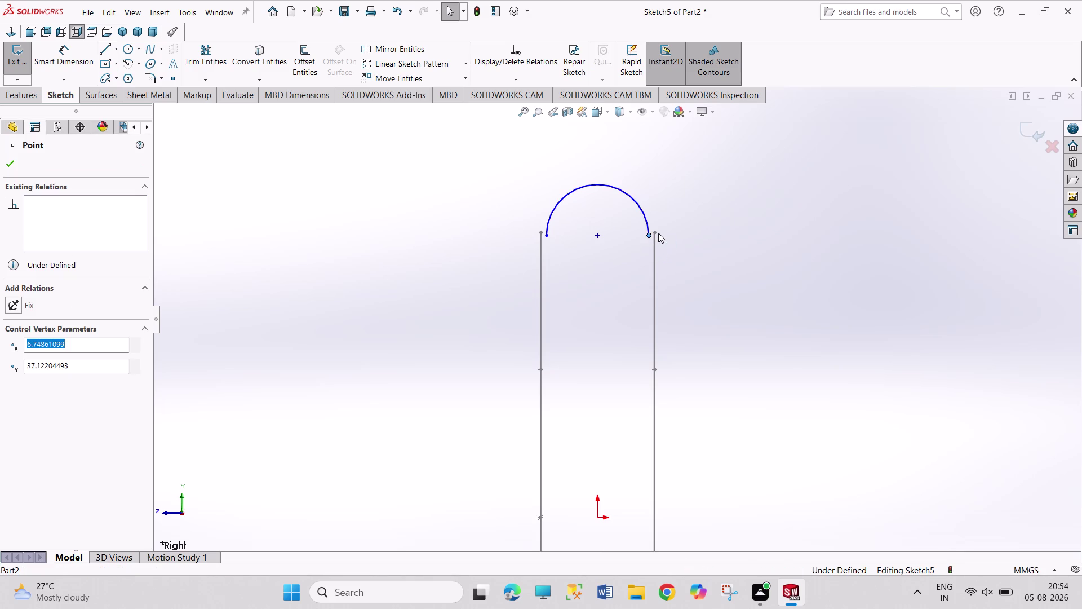
click(655, 230)
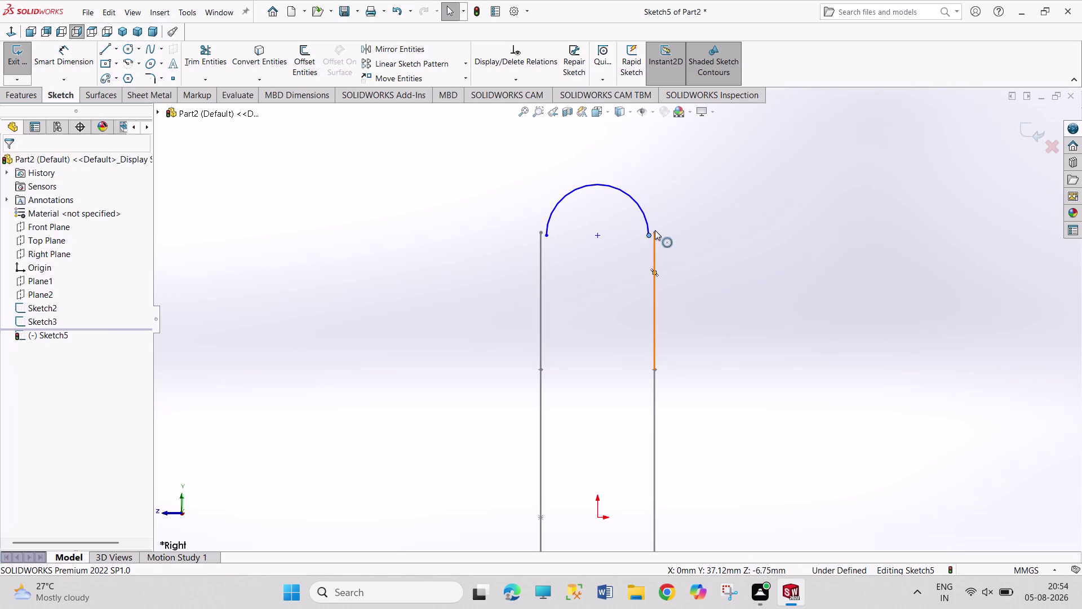
click(34, 397)
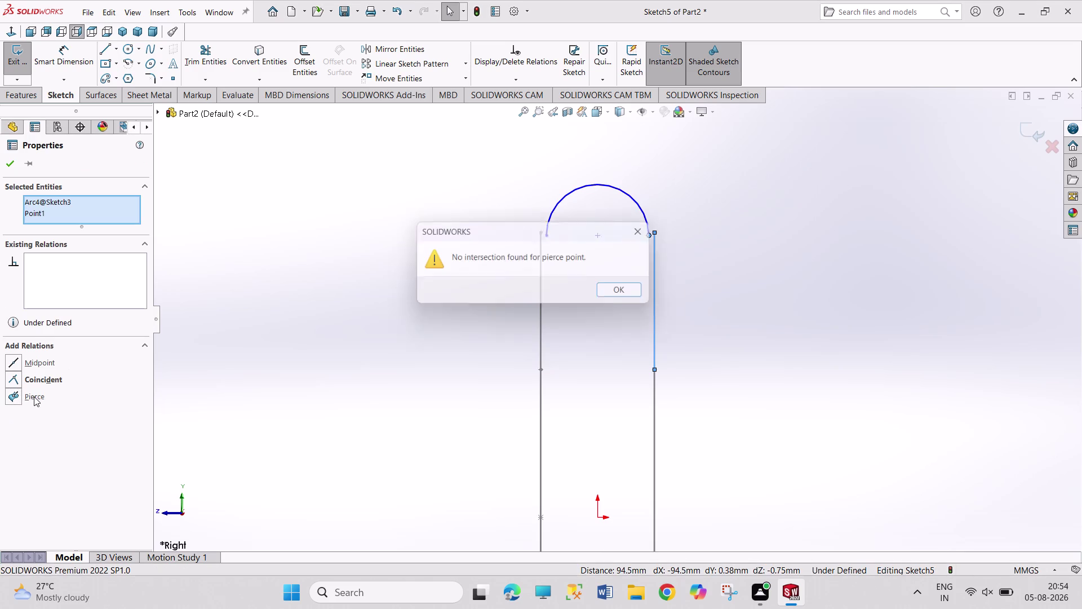
click(650, 227)
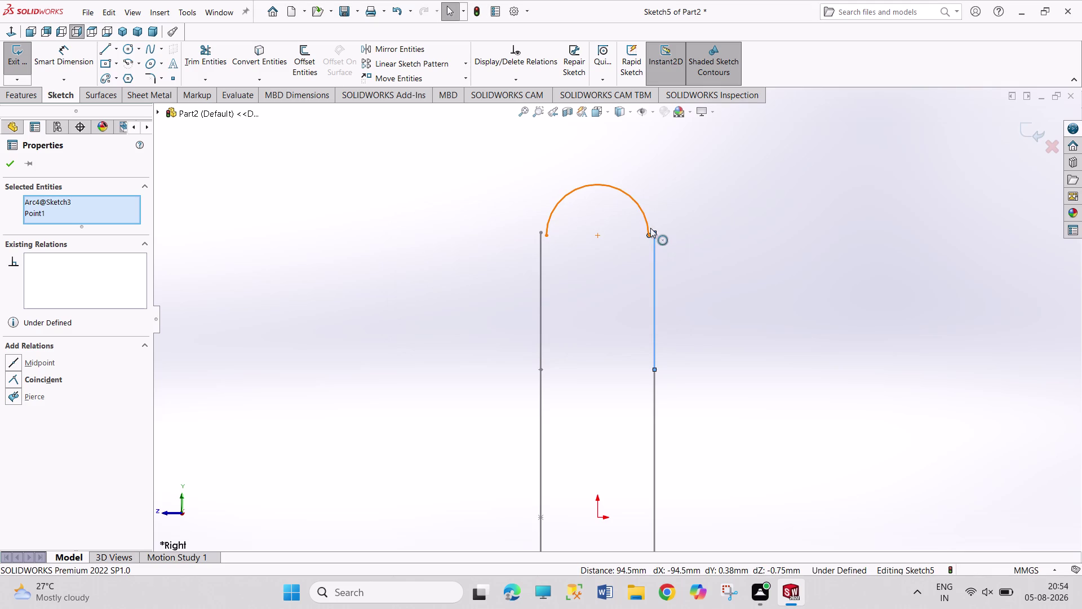
click(49, 378)
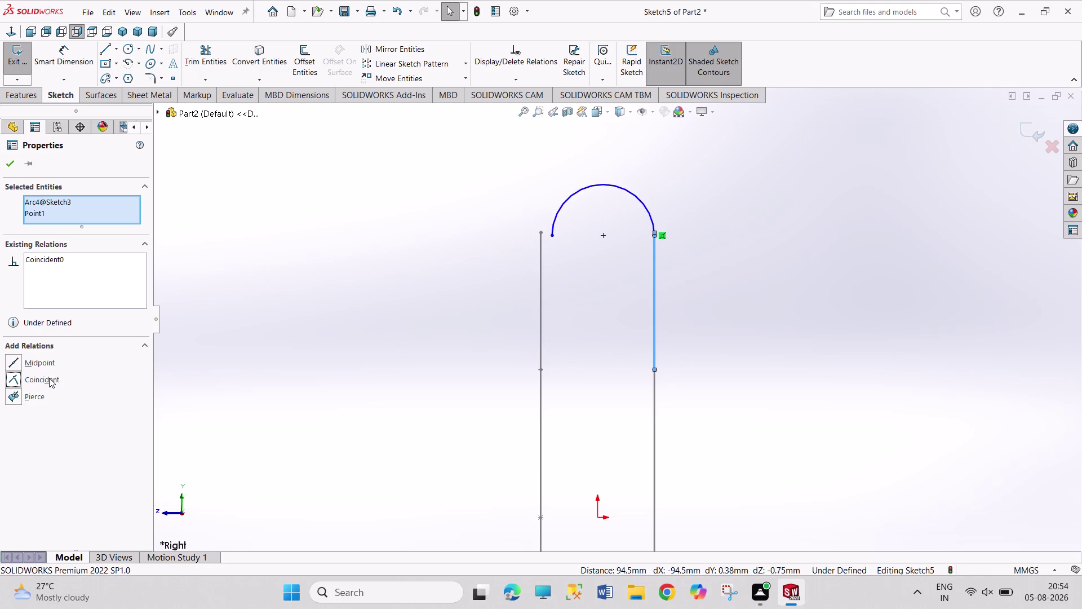
click(398, 382)
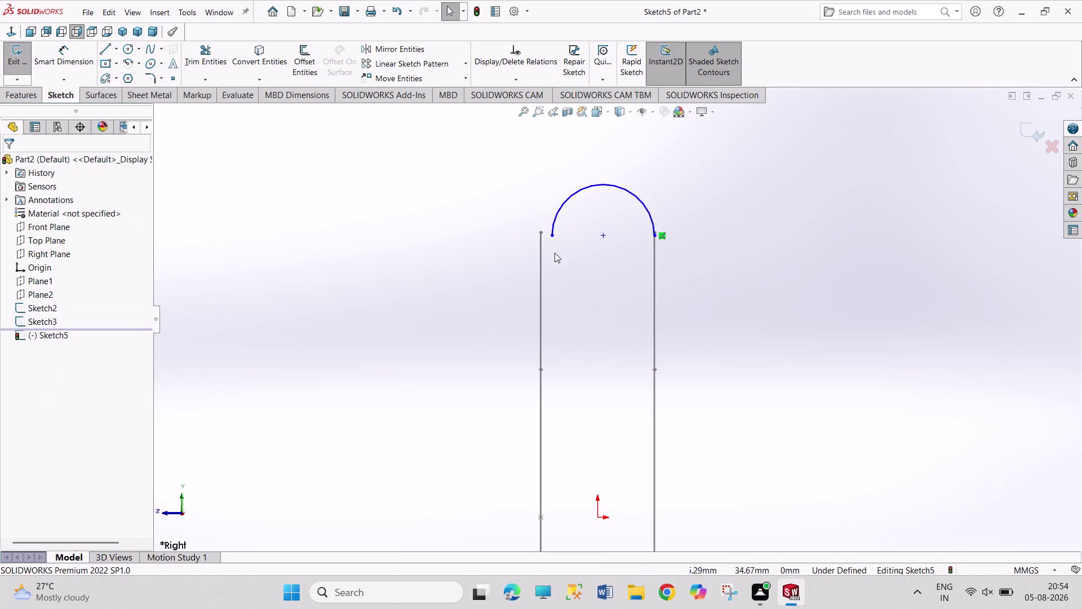
click(554, 237)
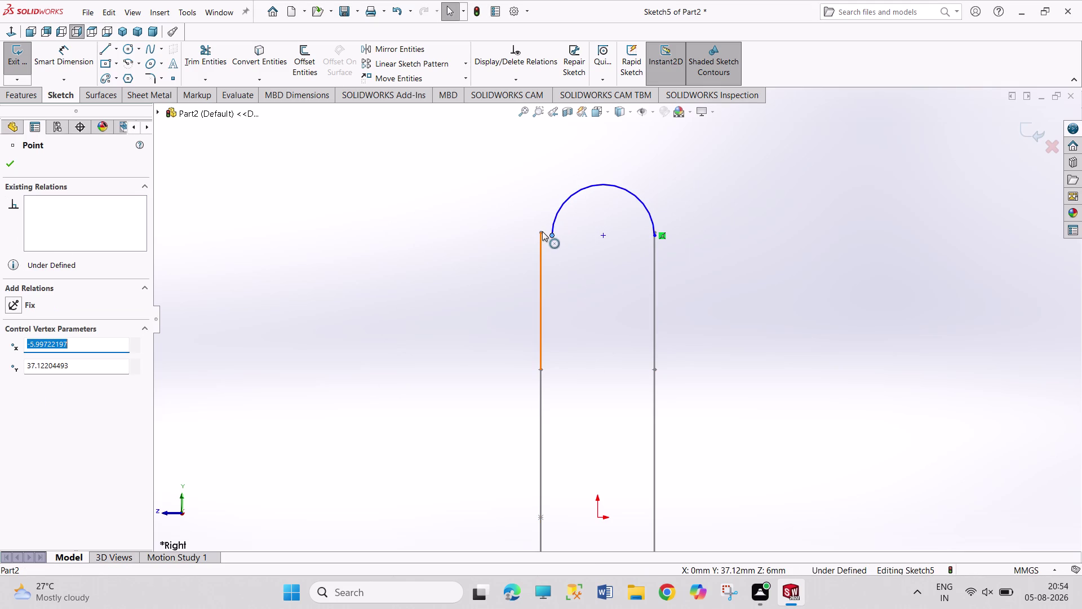
click(542, 231)
click(53, 378)
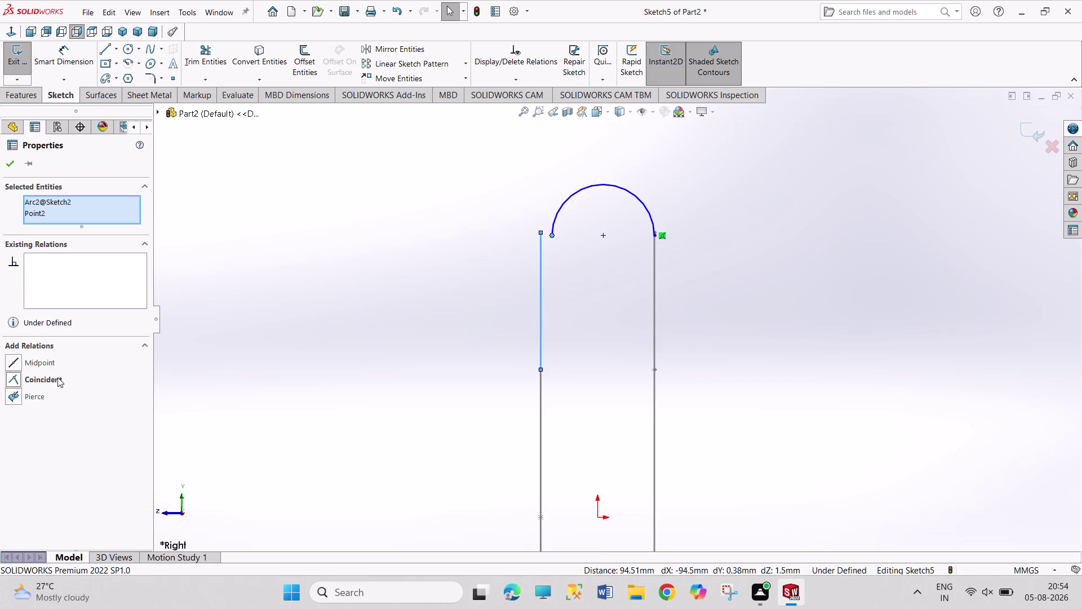
click(313, 325)
Undo the relations and the arc, leaving only the two side lines.
scroll(down, 3)
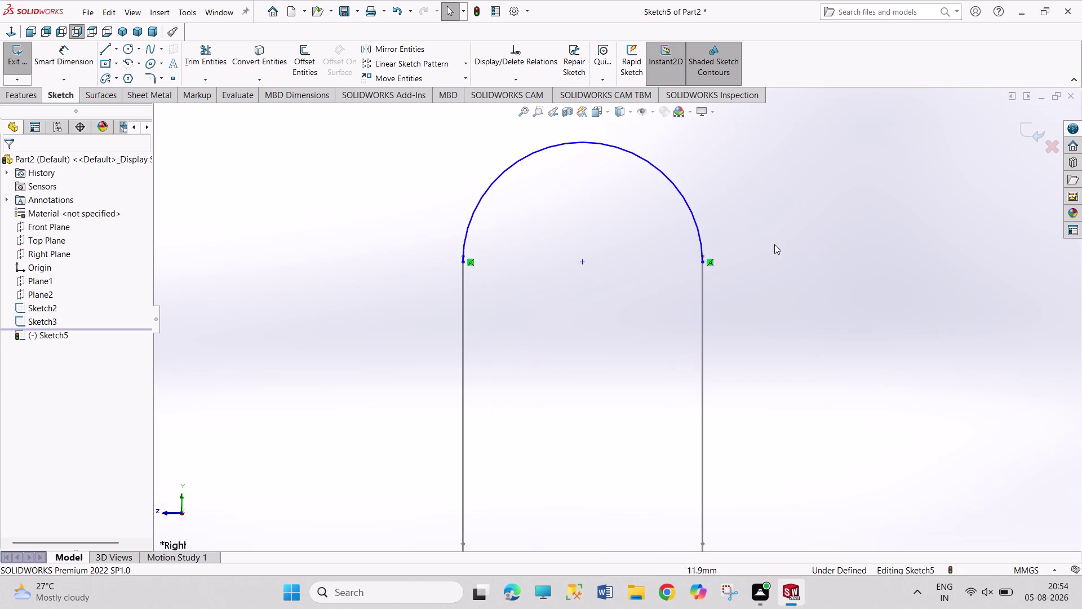
scroll(down, 3)
scroll(down, 3)
scroll(up, 3)
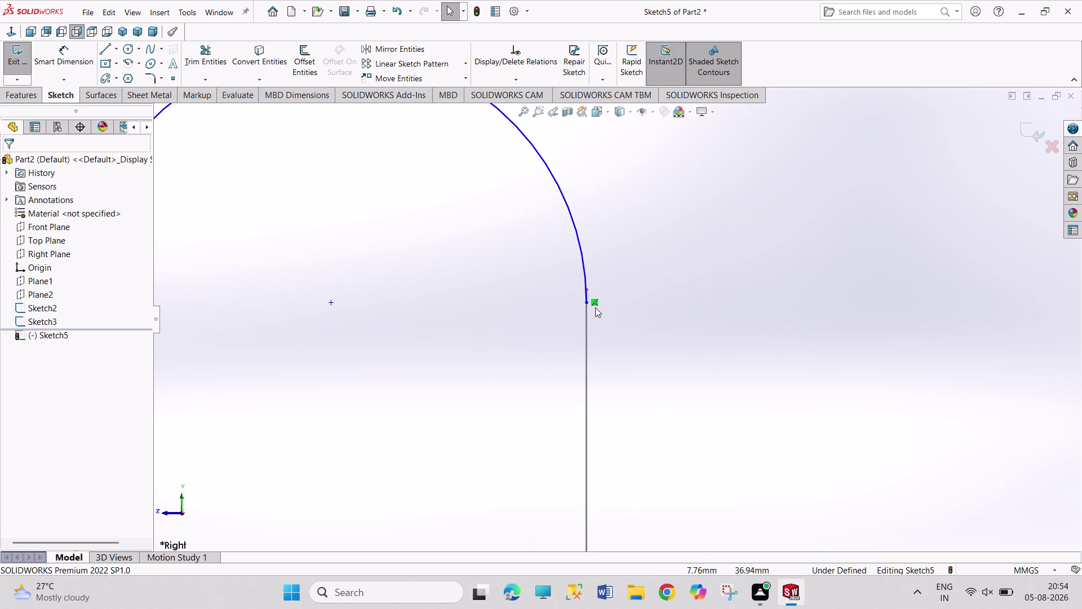
scroll(up, 3)
scroll(up, 3)
scroll(up, 3)
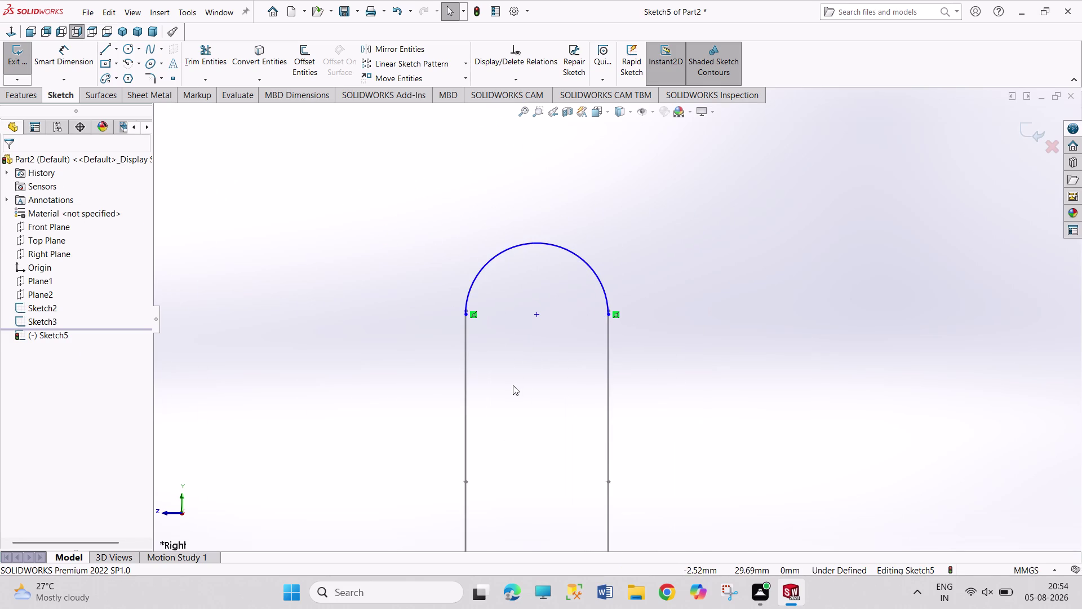
key(ctrl+z)
key(ctrl+z)
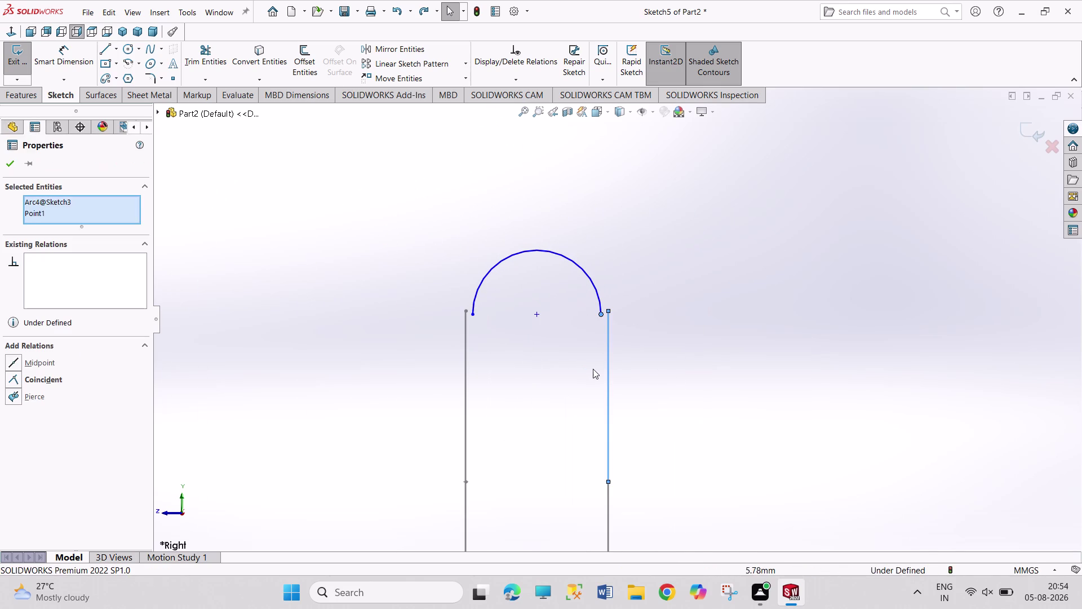
key(ctrl+z)
key(ctrl+z)
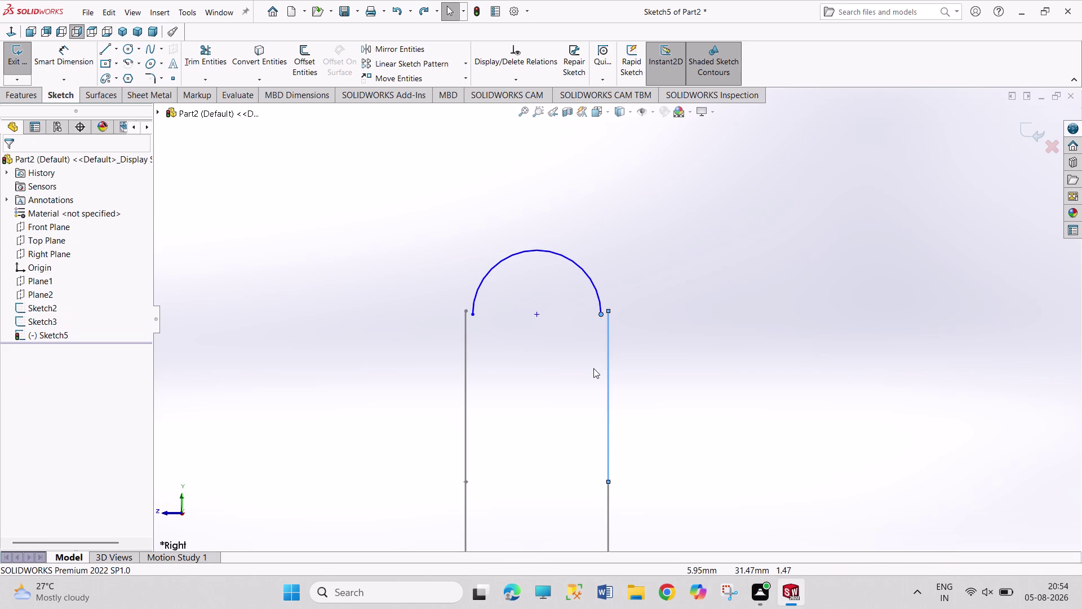
click(129, 58)
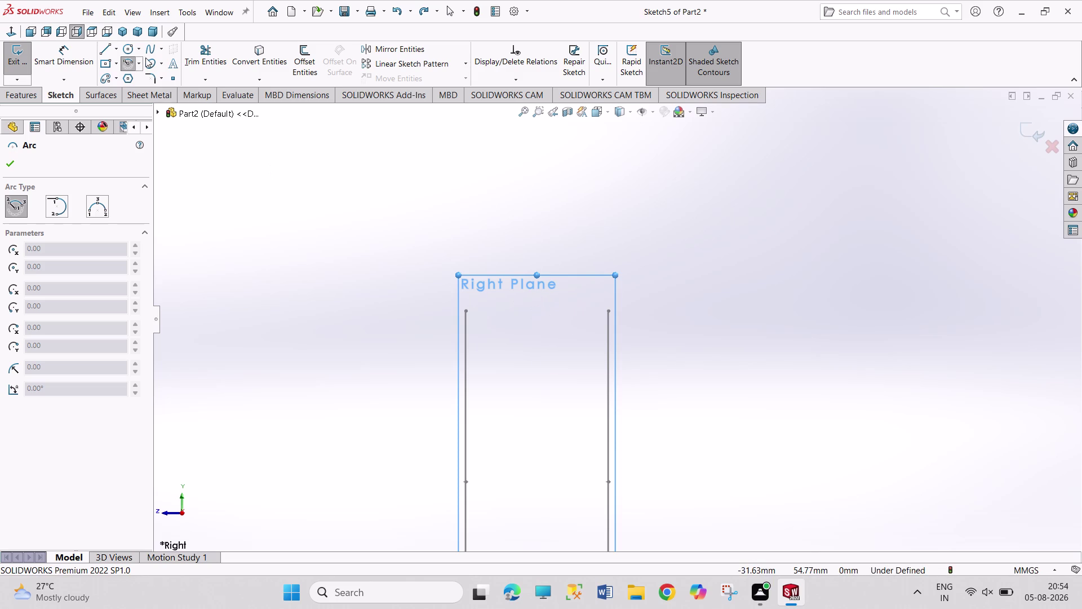
click(114, 46)
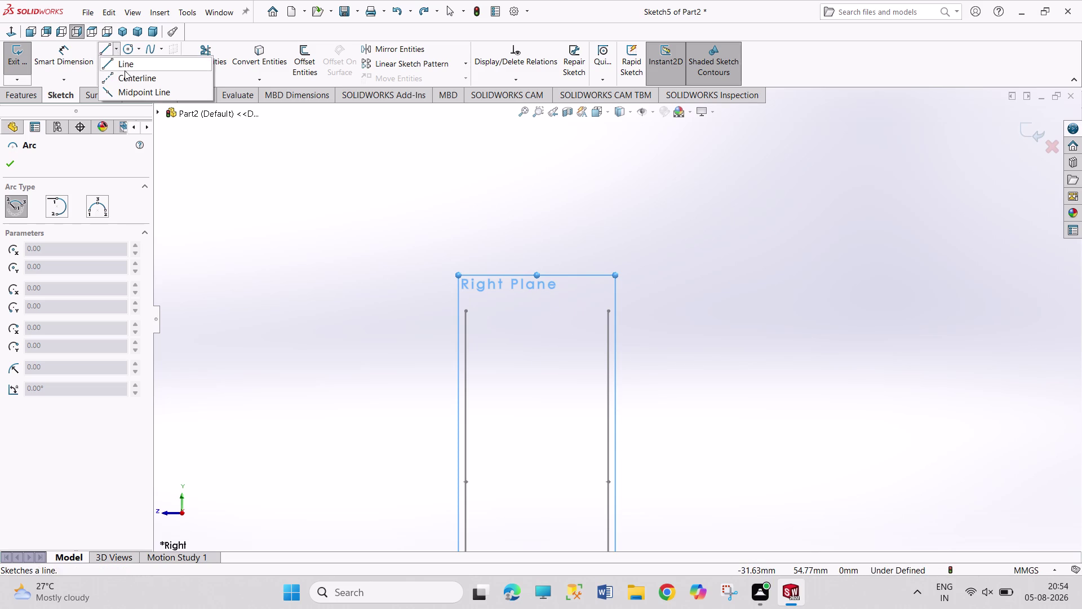
Draw a construction centreline across the tops of the two side lines.
drag(126, 75, 132, 79)
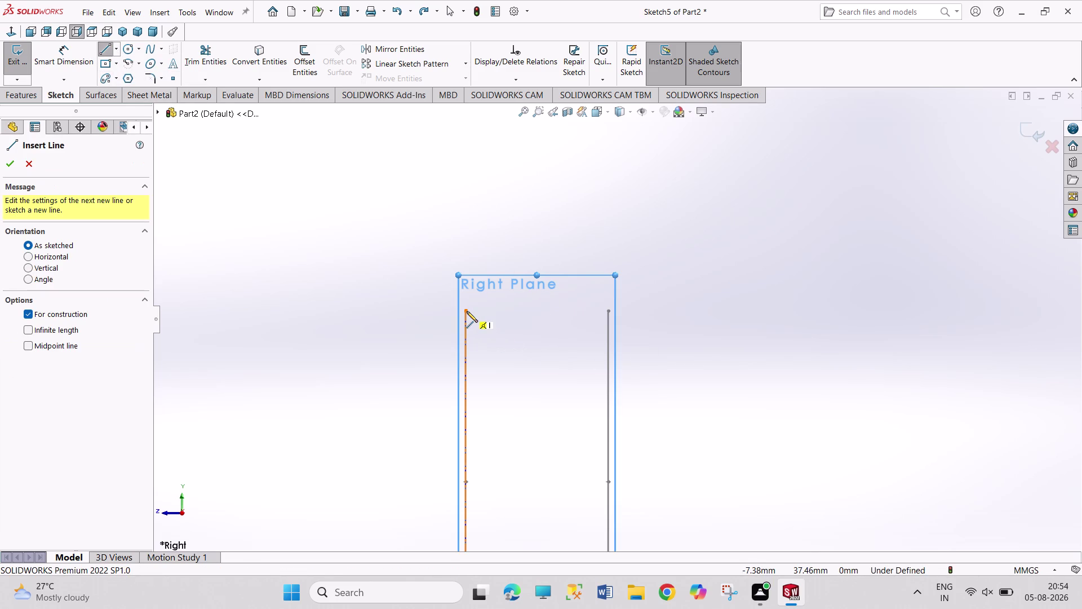
click(467, 311)
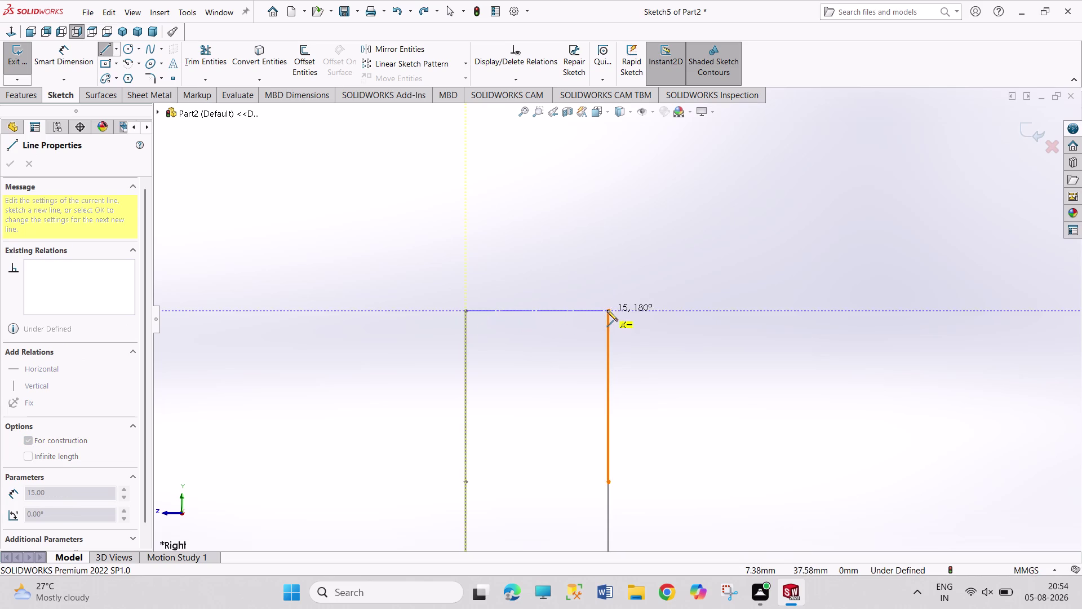
click(609, 310)
right_click(629, 249)
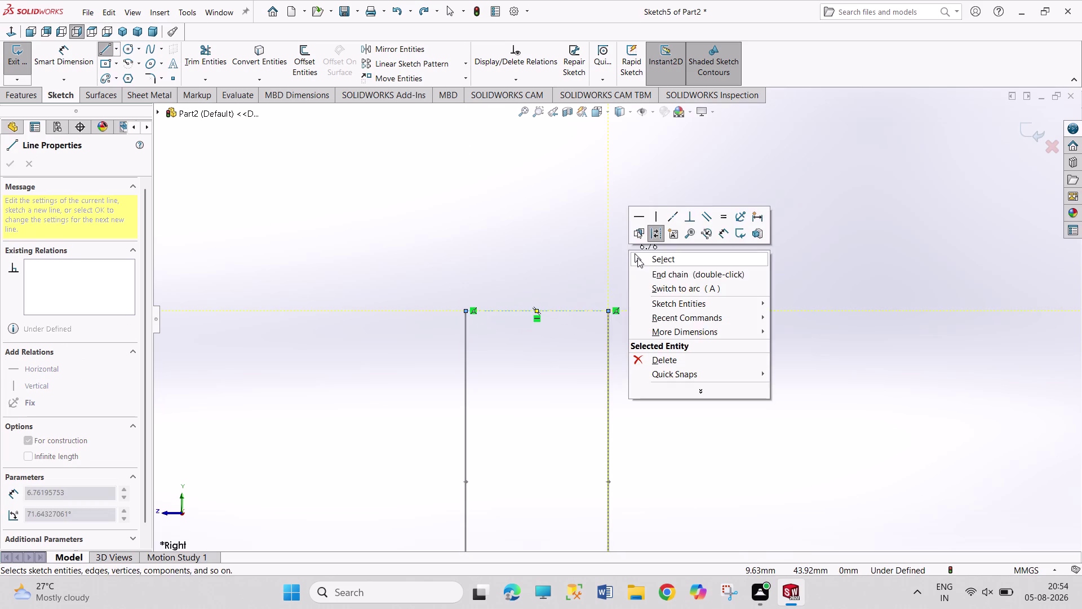
click(638, 258)
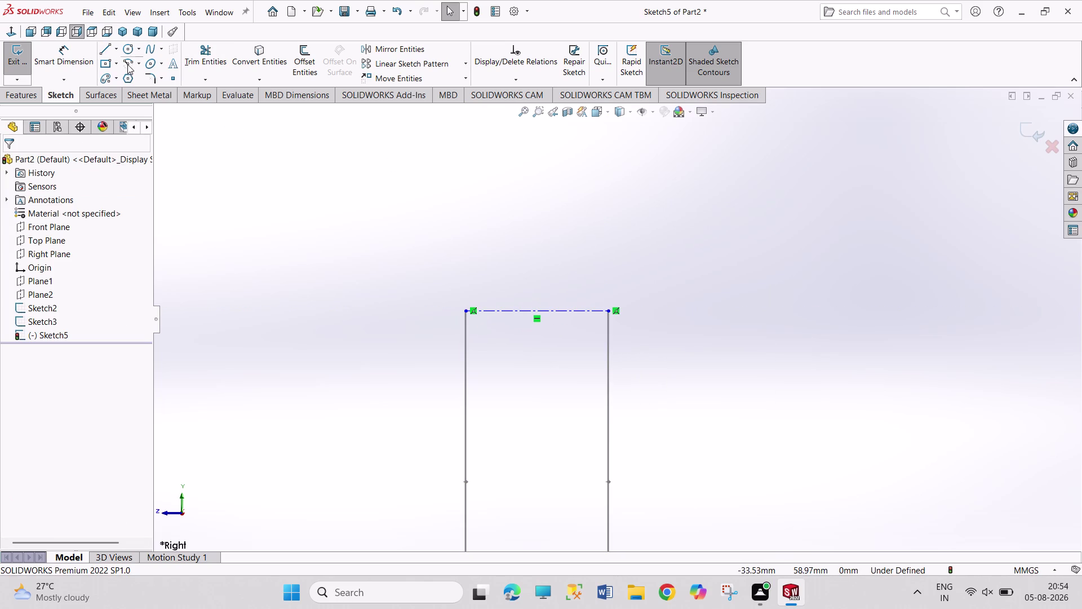
Draw a 180° centerpoint arc centred on the centreline, spanning its ends.
click(130, 62)
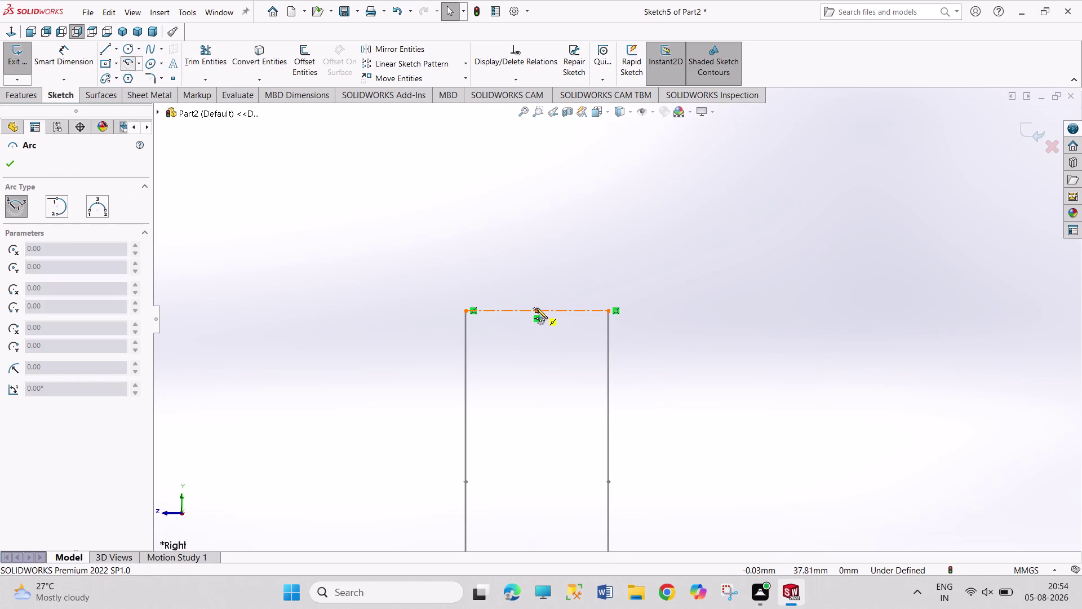
click(537, 309)
drag(608, 311, 603, 298)
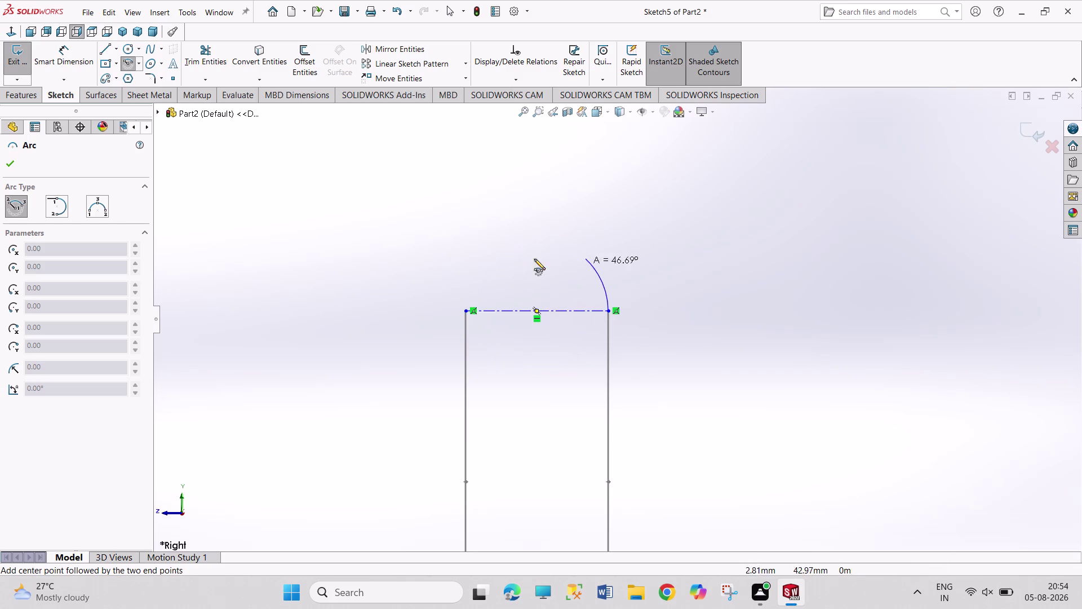
click(465, 311)
right_drag(433, 257, 423, 190)
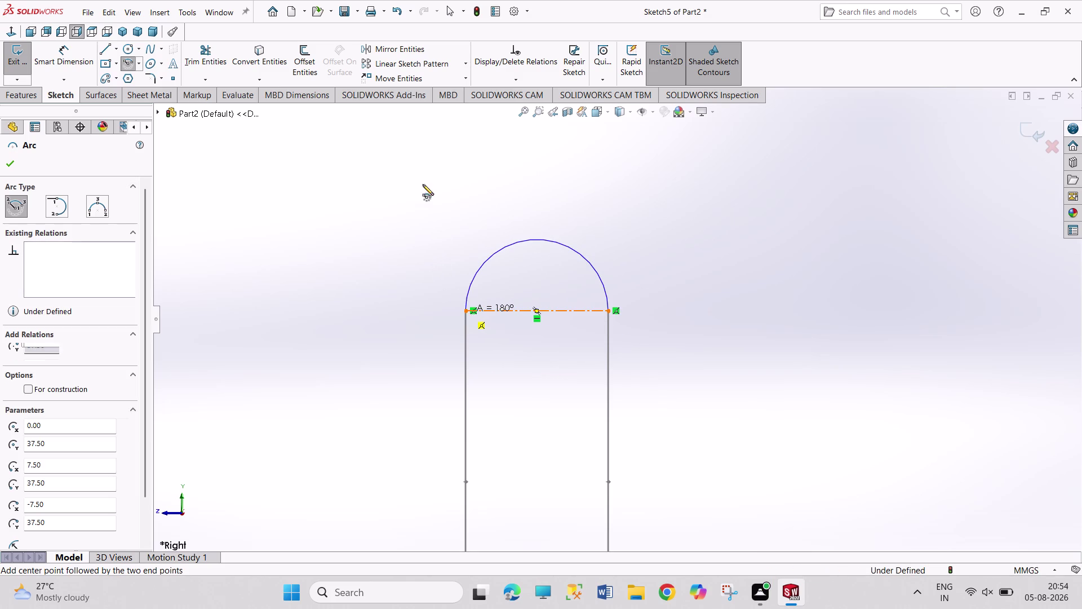
right_drag(424, 190, 423, 162)
Dimension the arc radius as 7.50 mm and exit Sketch5.
click(578, 251)
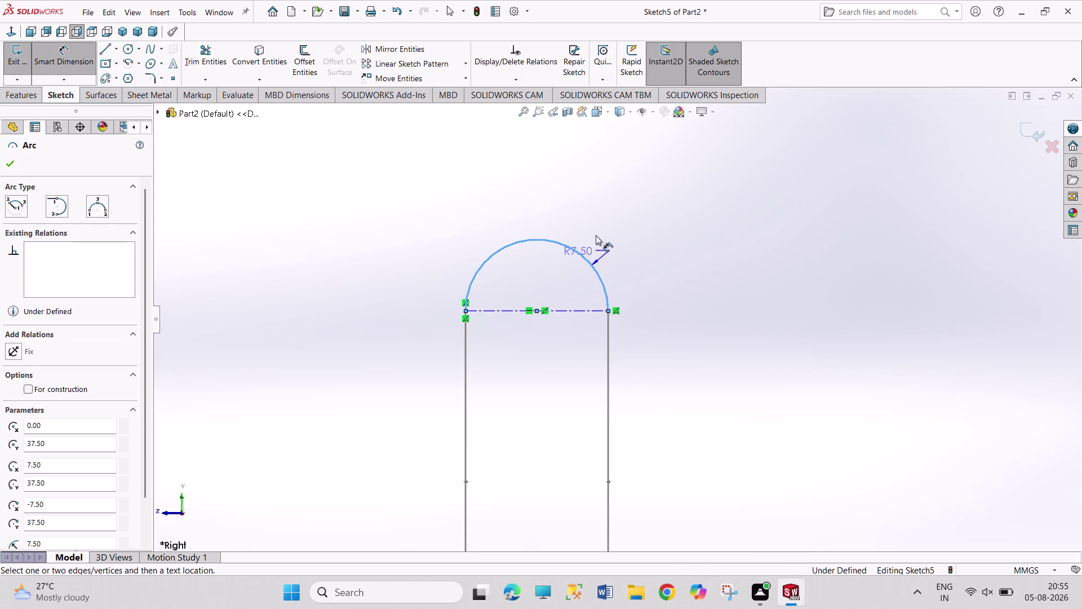
click(595, 235)
click(643, 234)
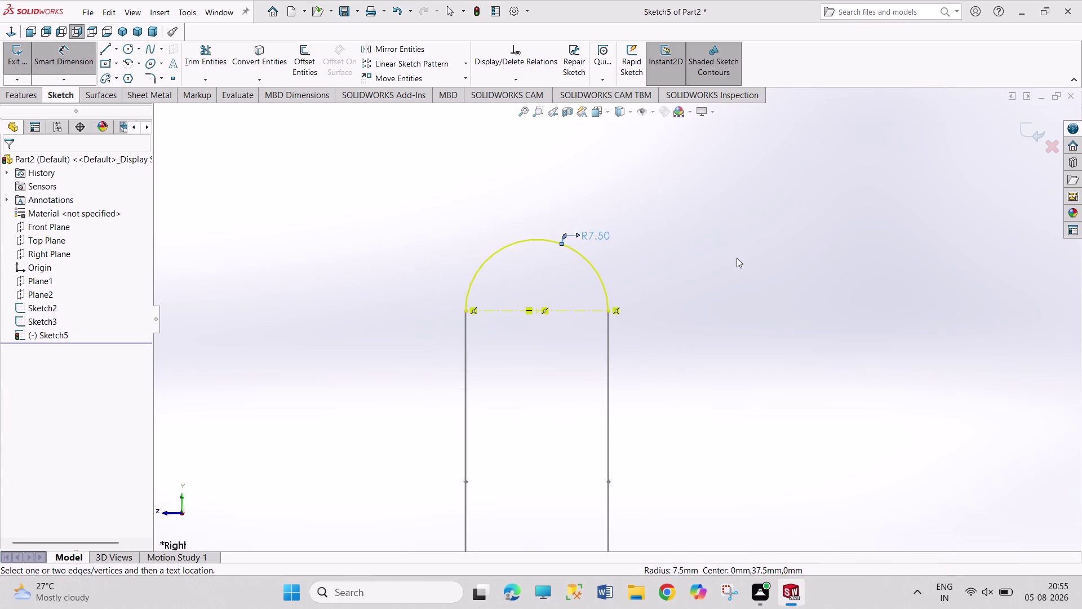
right_click(737, 258)
click(752, 291)
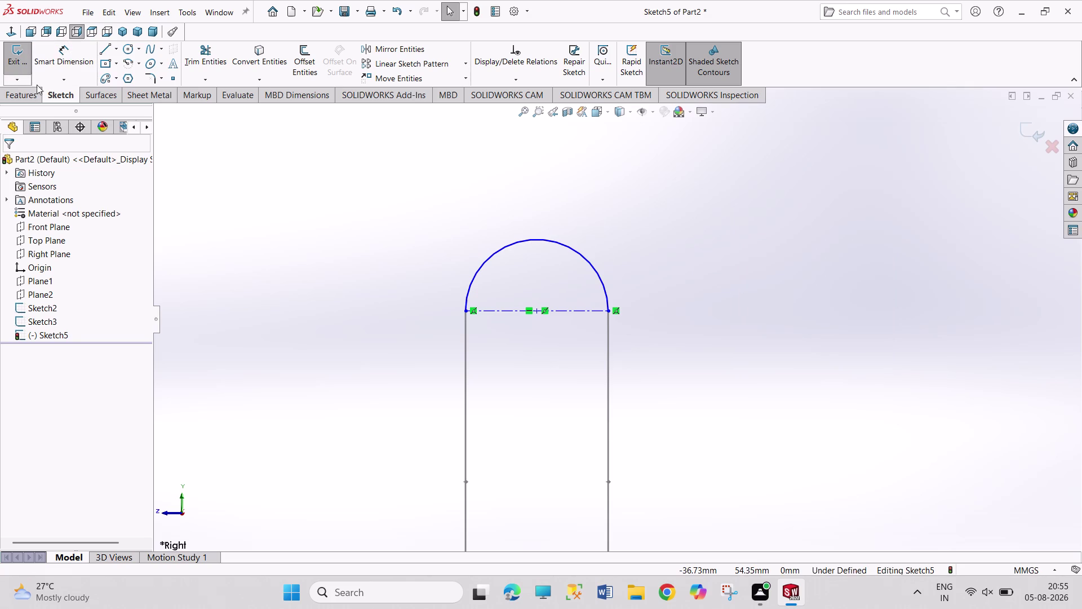
click(26, 66)
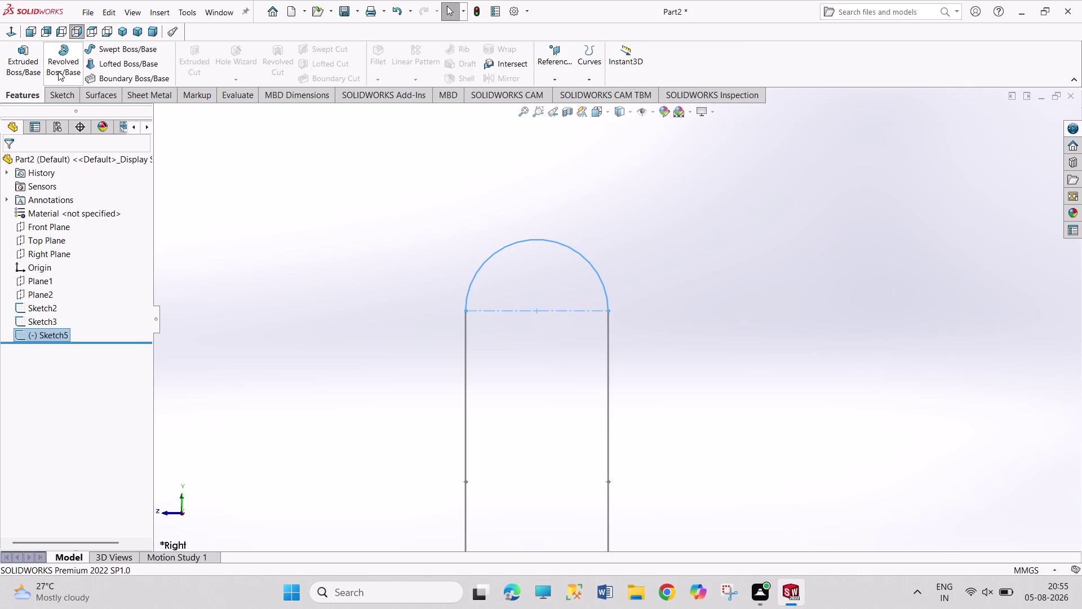
click(123, 35)
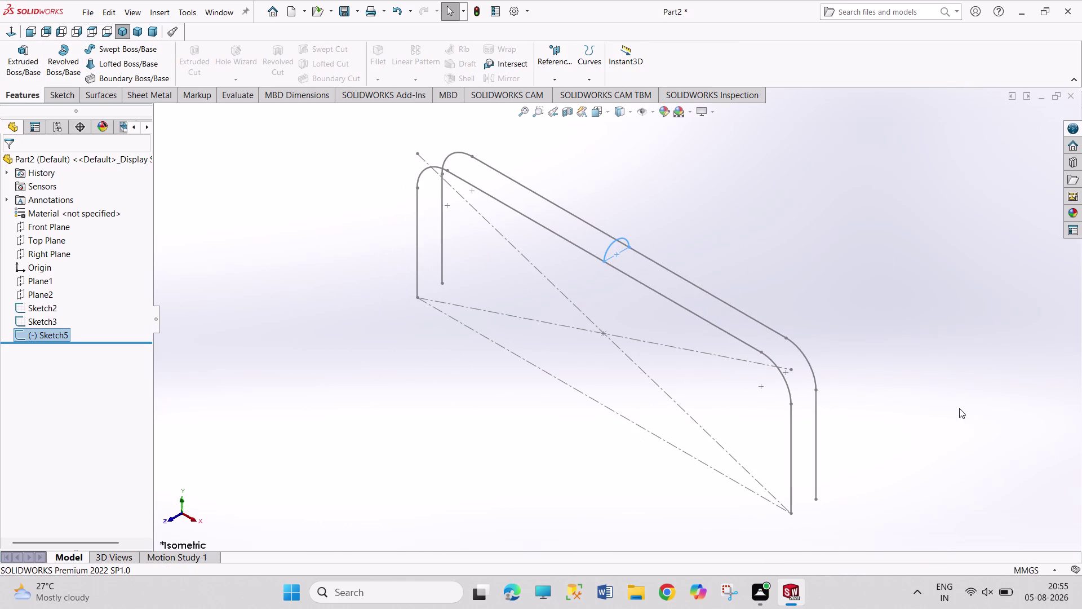
click(870, 305)
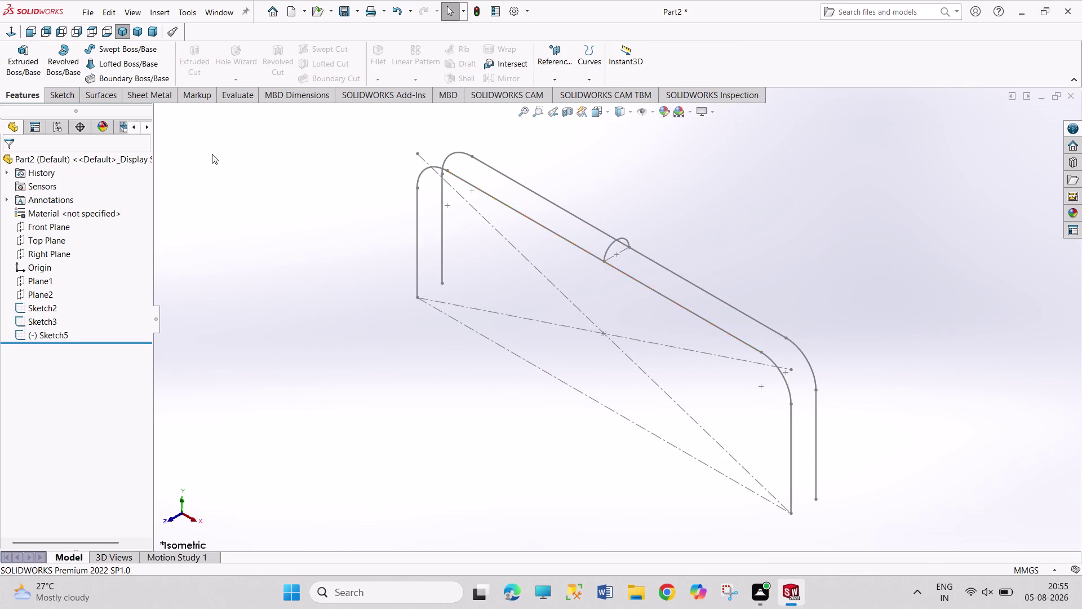
click(135, 65)
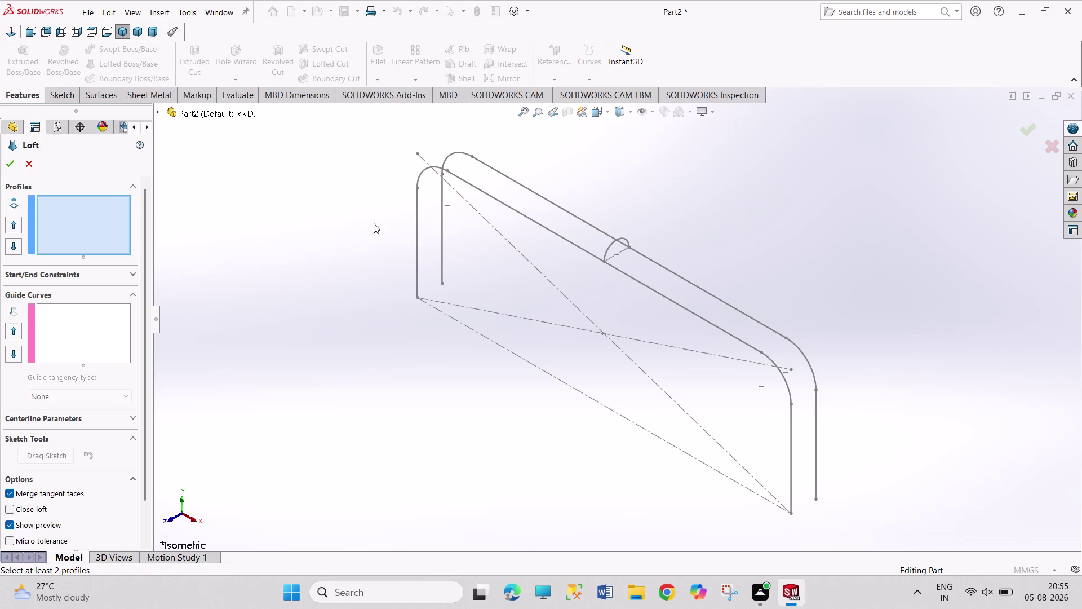
click(611, 245)
click(57, 320)
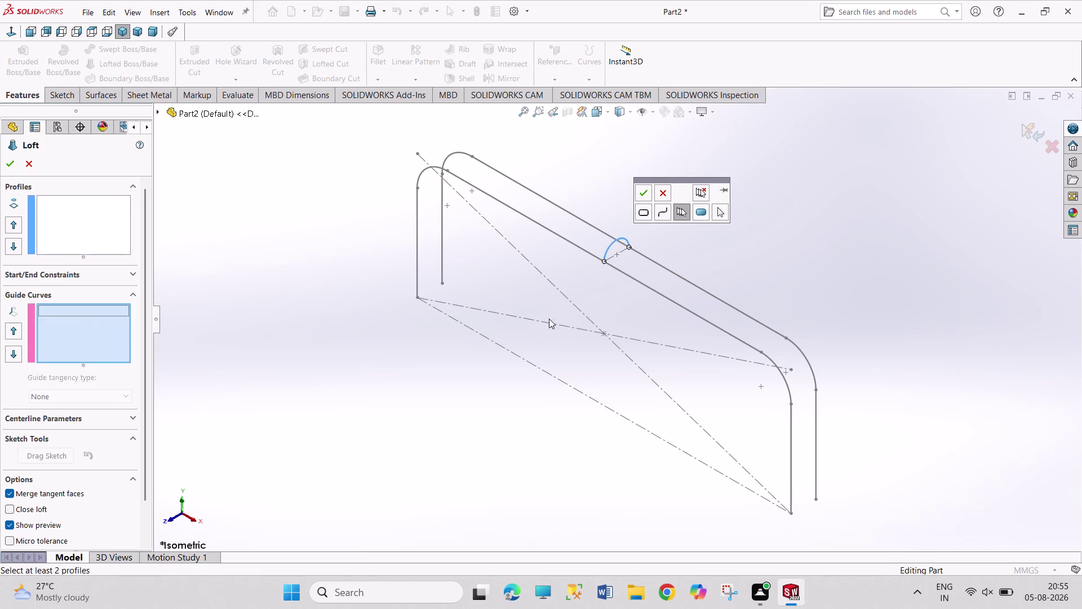
click(75, 221)
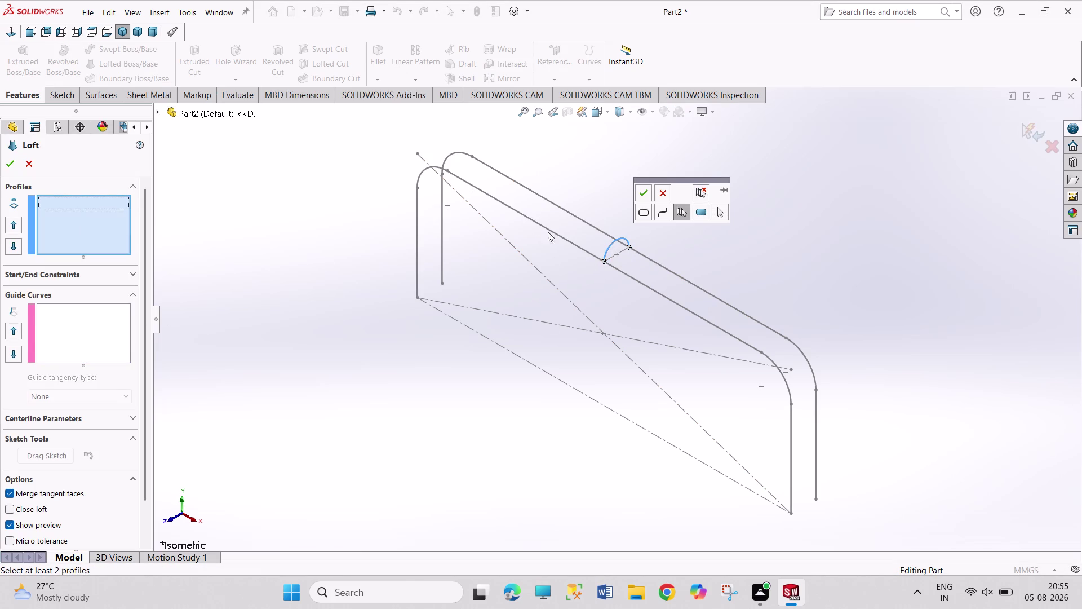
click(612, 243)
click(612, 244)
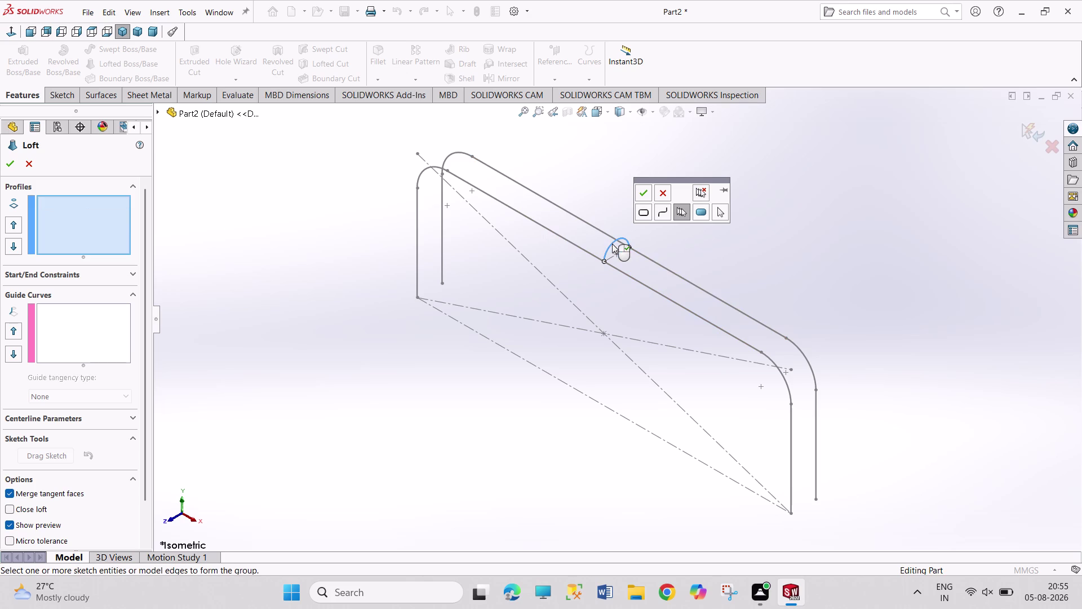
click(23, 161)
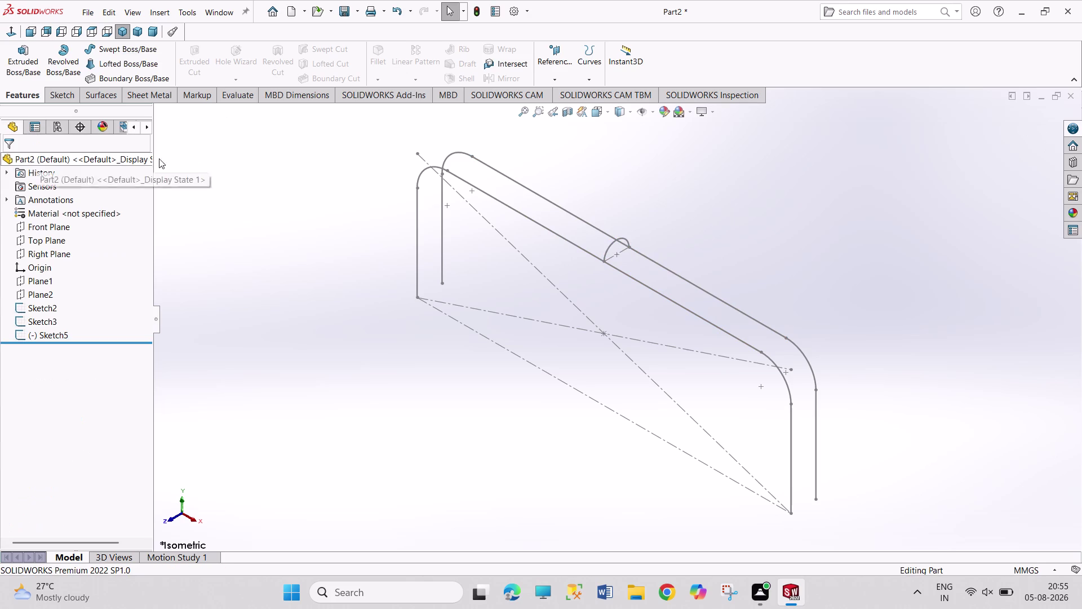
click(141, 49)
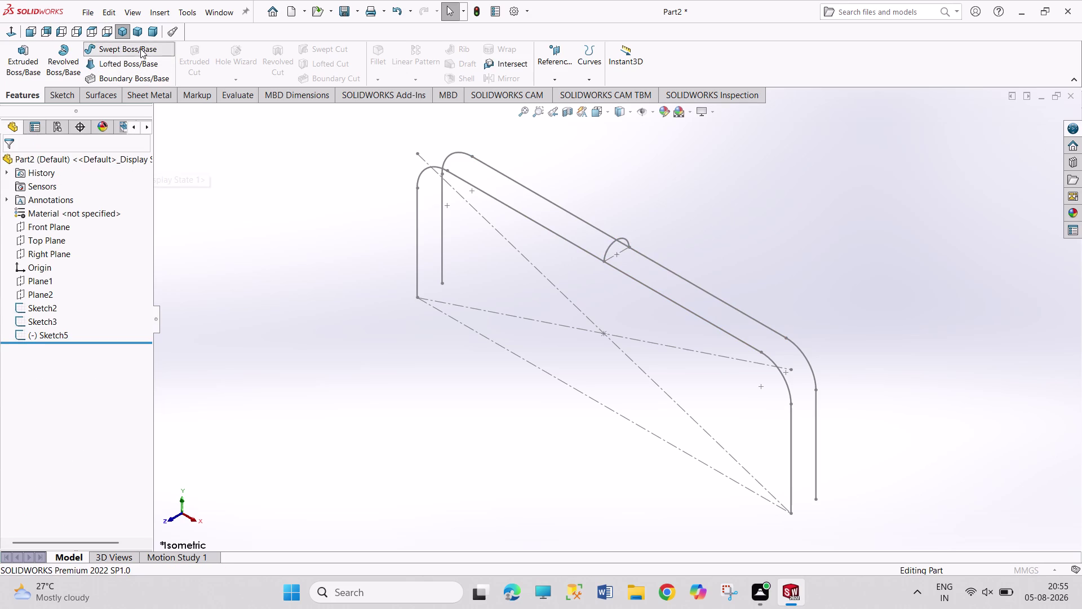
Start a surface sweep with Sketch2 as the path and orbit the preview.
click(101, 96)
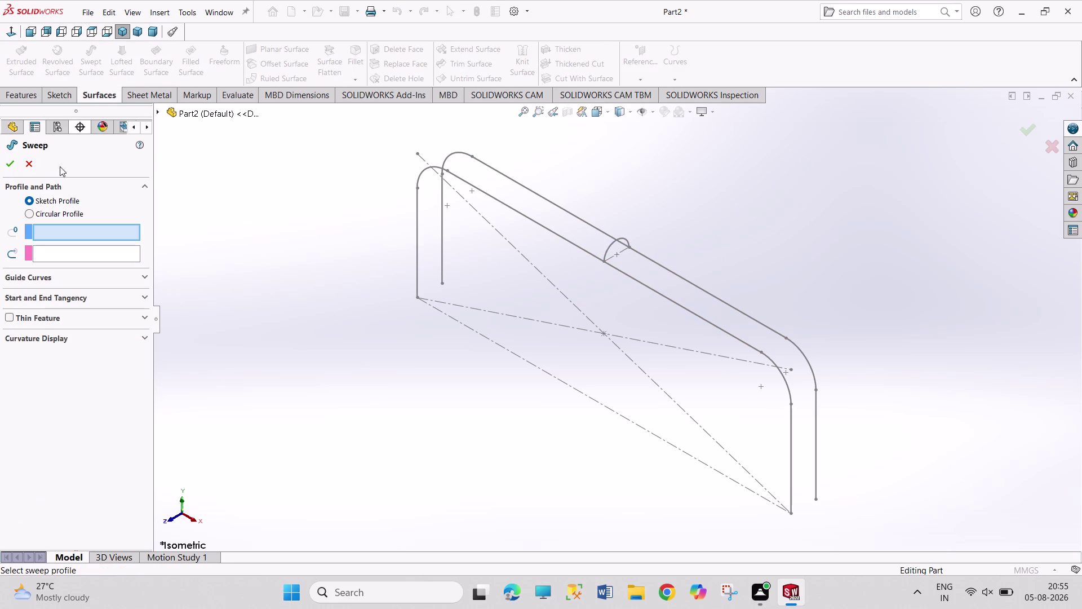
click(27, 165)
click(88, 61)
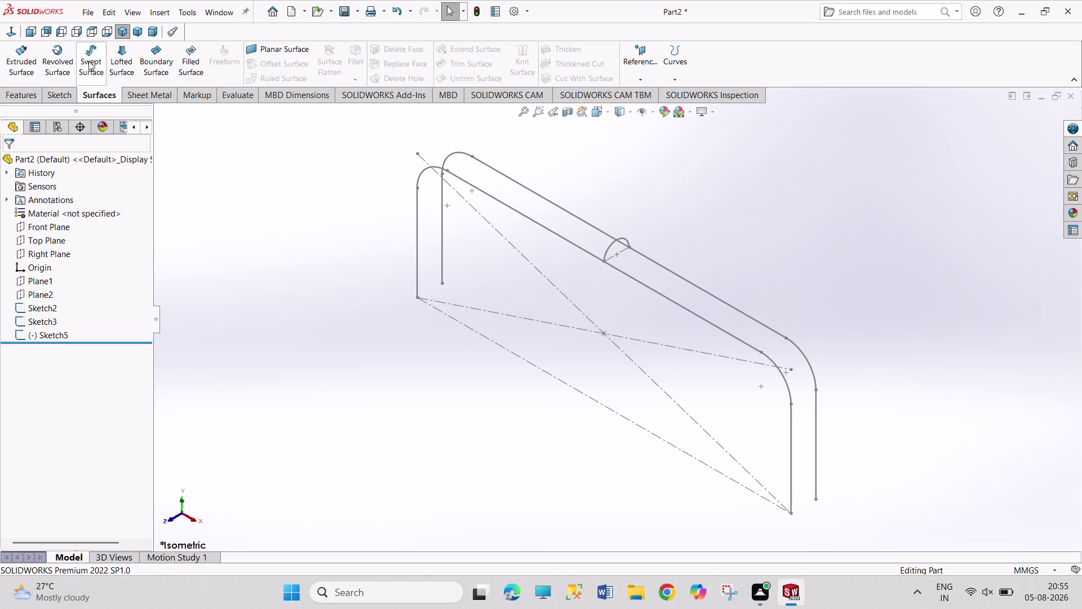
click(614, 243)
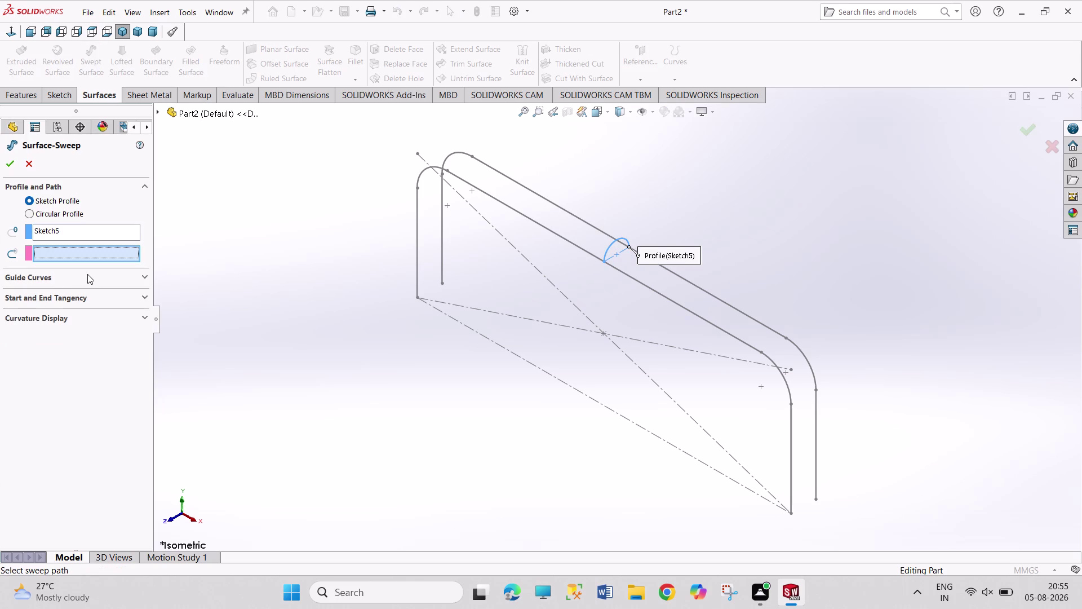
click(650, 288)
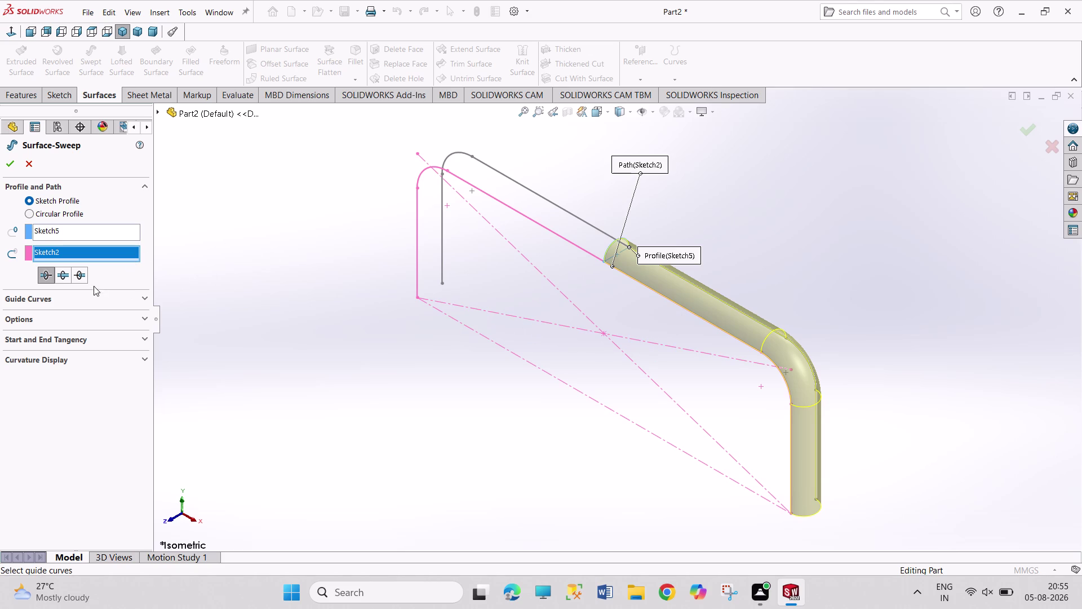
middle_drag(506, 312, 475, 319)
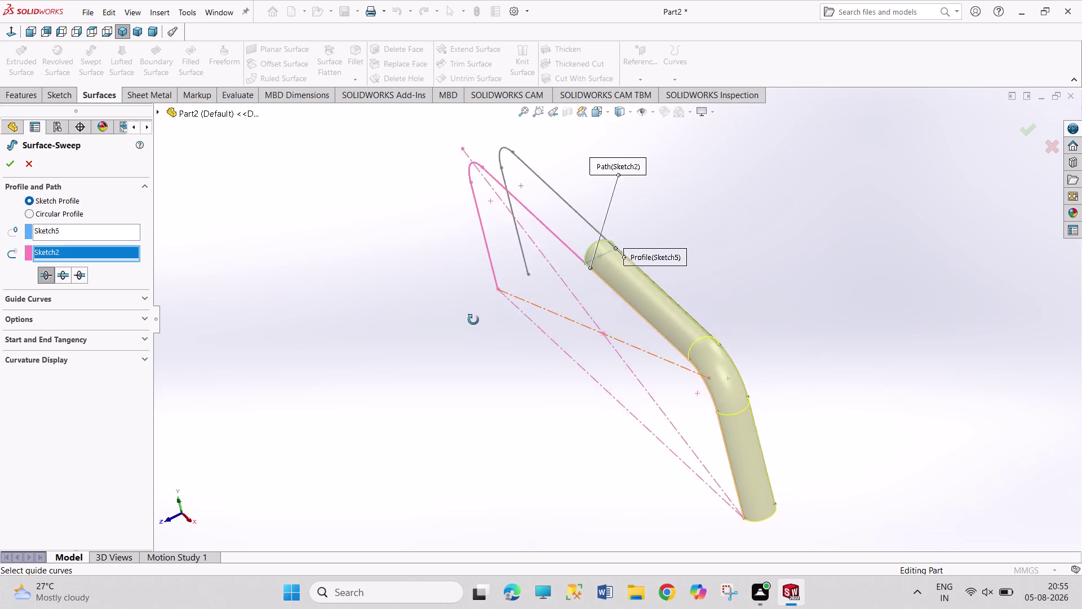
middle_drag(475, 319, 487, 338)
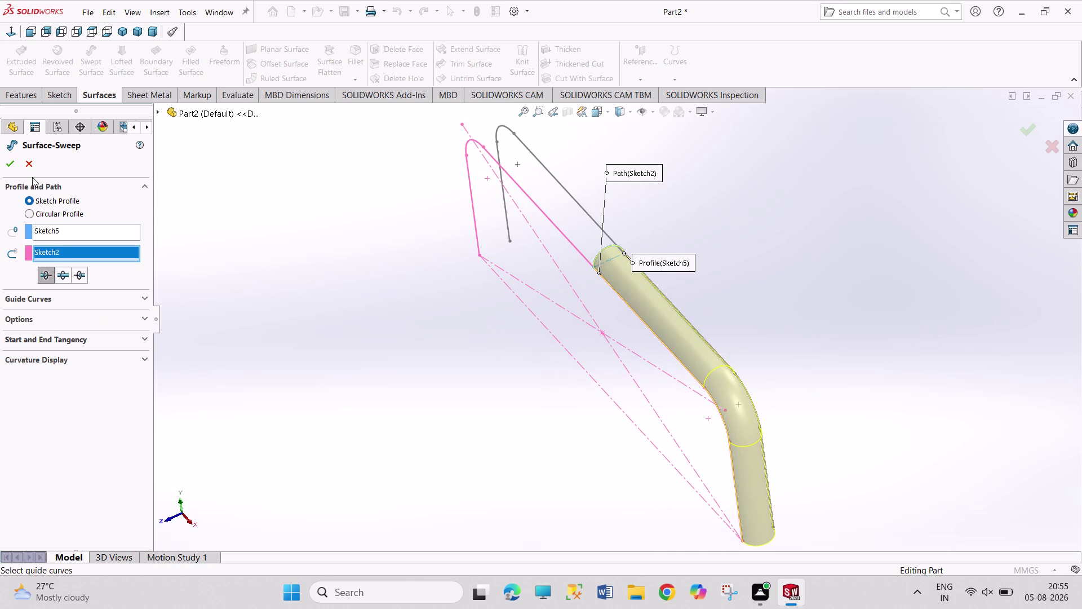
Try Sketch3 and Sketch2 as guide curves for the sweep.
click(85, 309)
click(89, 305)
click(143, 299)
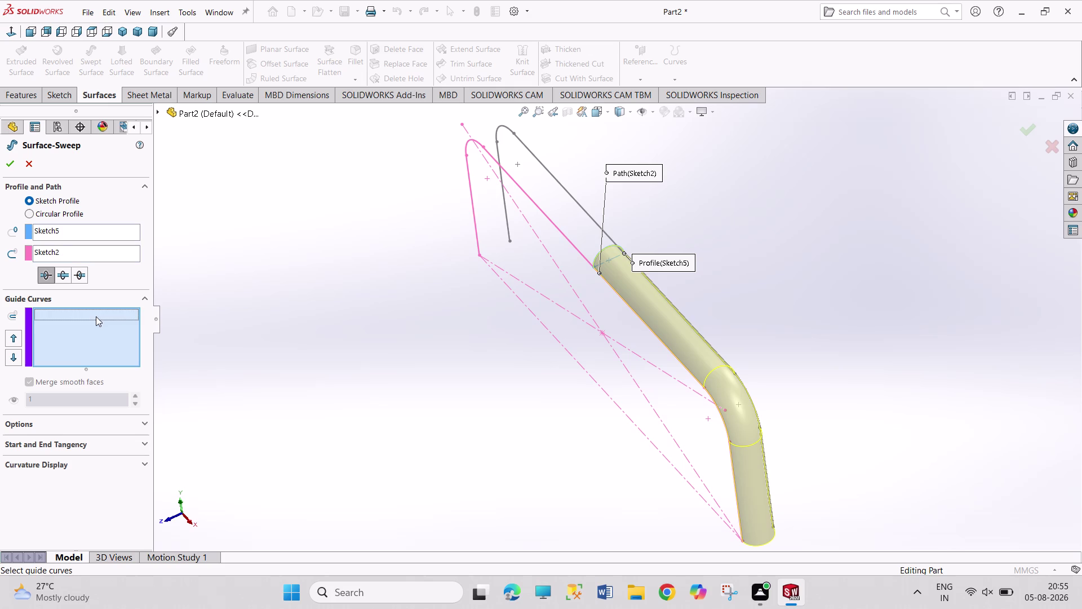
click(96, 316)
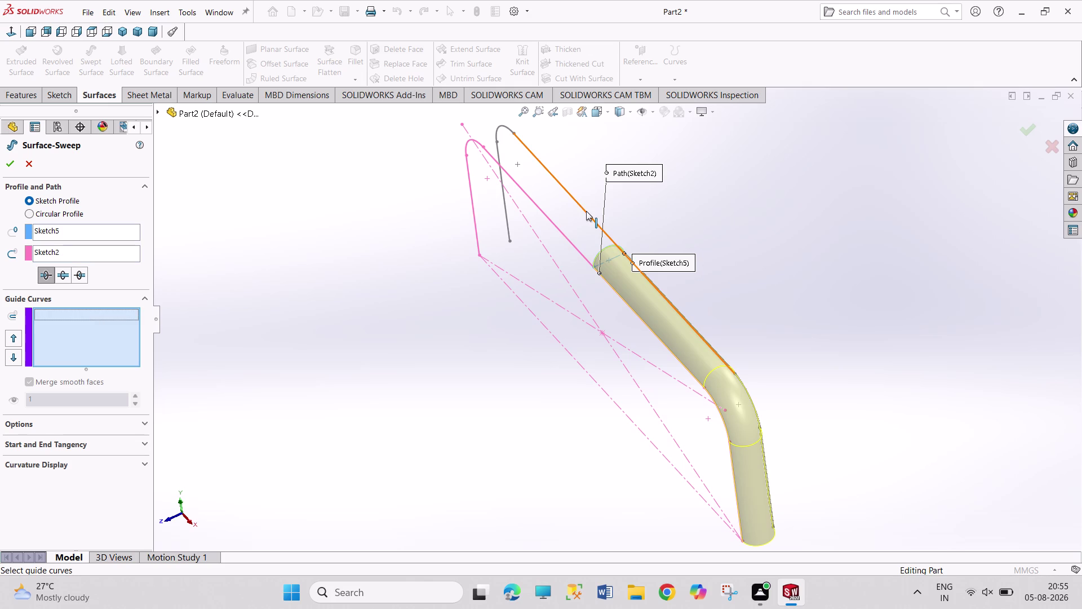
click(586, 211)
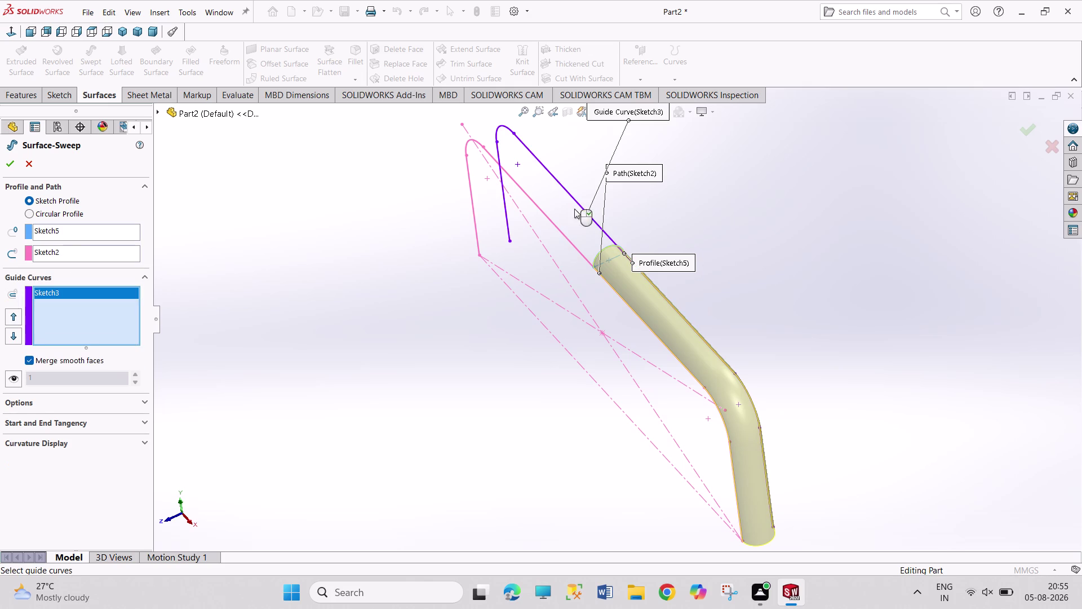
right_click(52, 248)
click(72, 256)
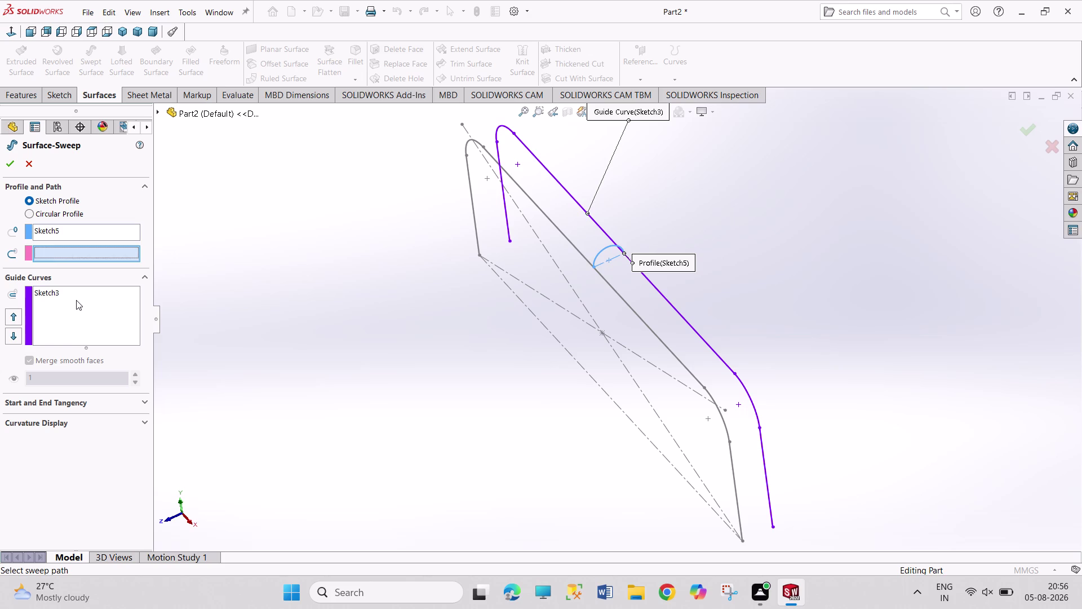
click(76, 300)
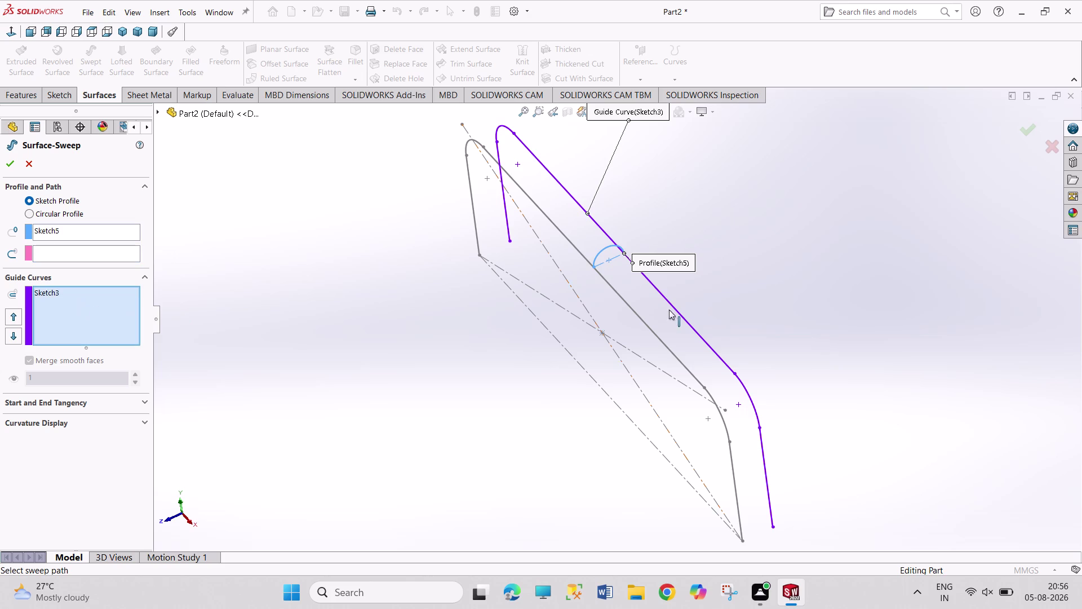
click(635, 311)
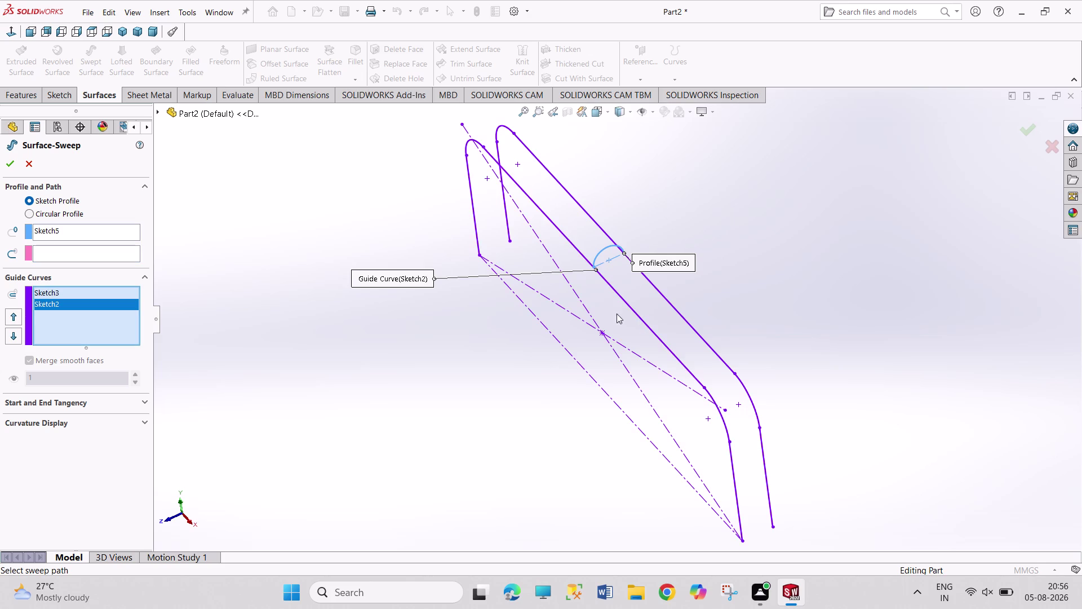
click(8, 161)
click(40, 258)
click(54, 254)
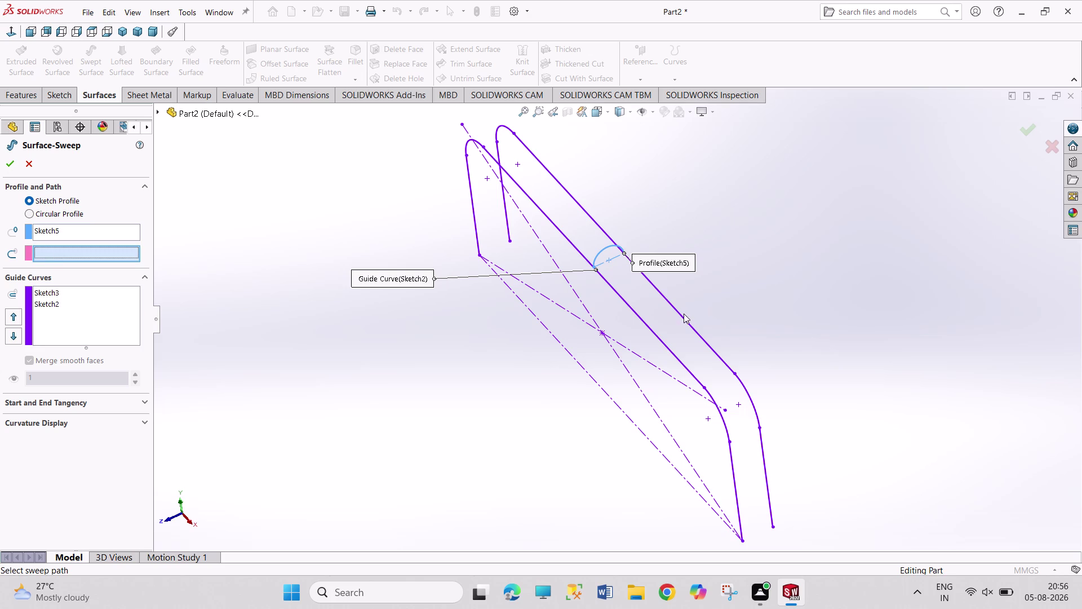
Clear the guide curves, restore Sketch2 as the path, and cancel the sweep.
click(648, 326)
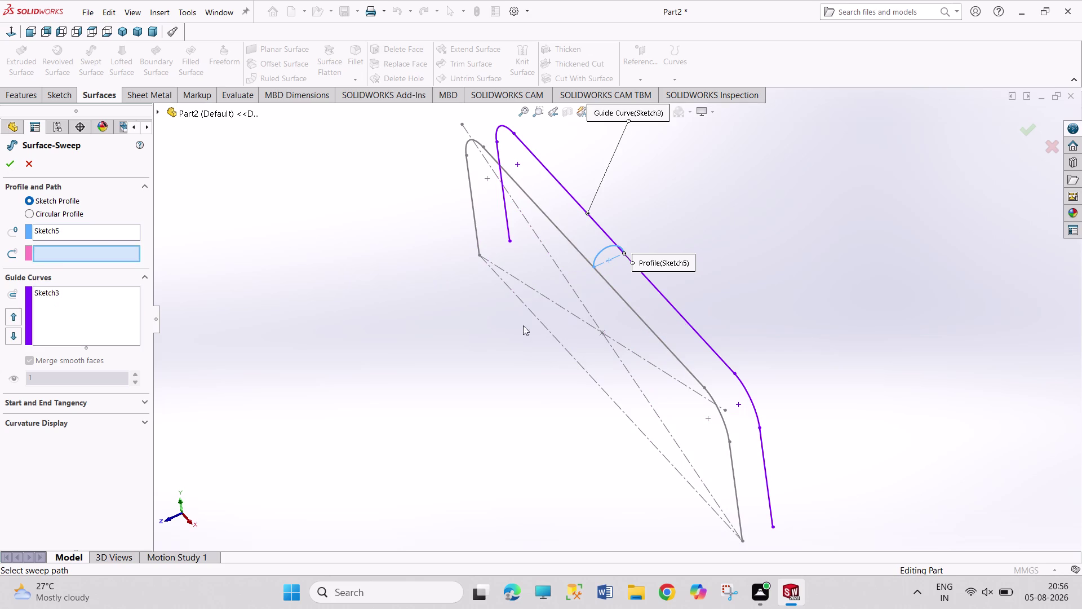
click(626, 304)
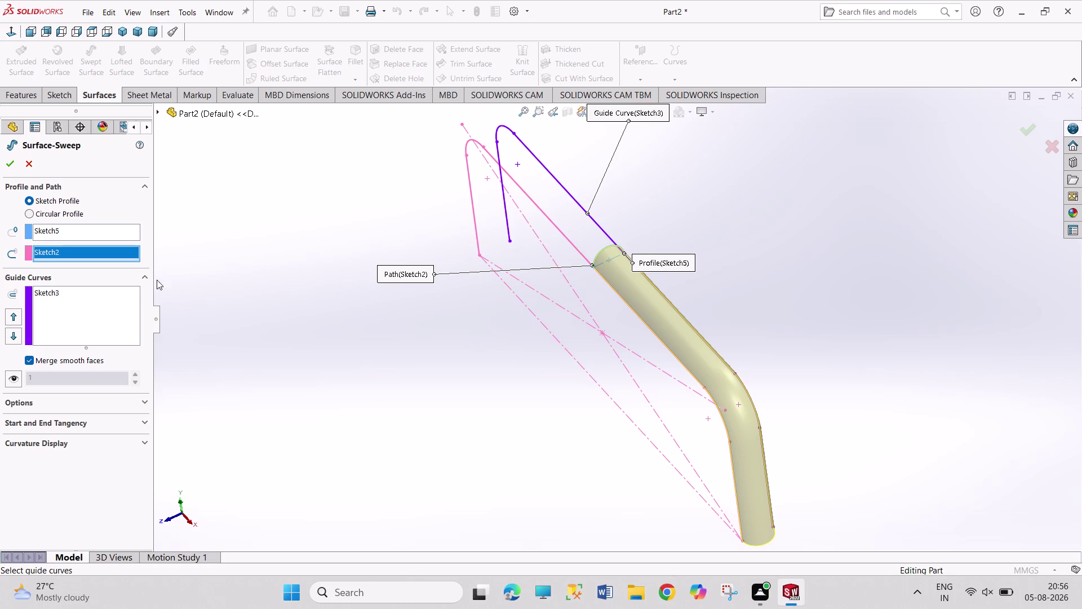
right_click(49, 296)
click(74, 301)
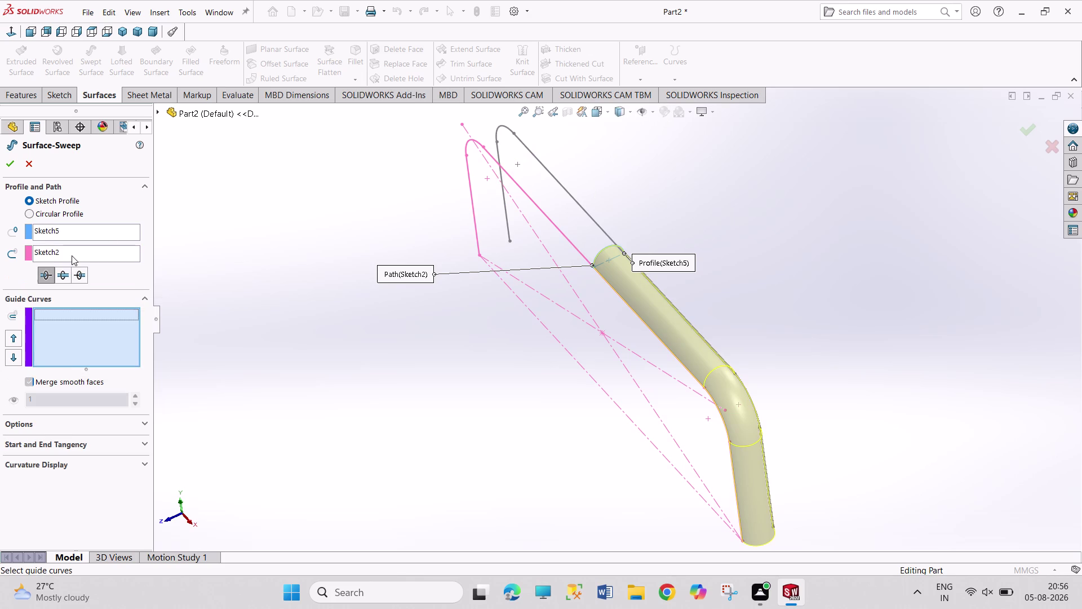
click(72, 252)
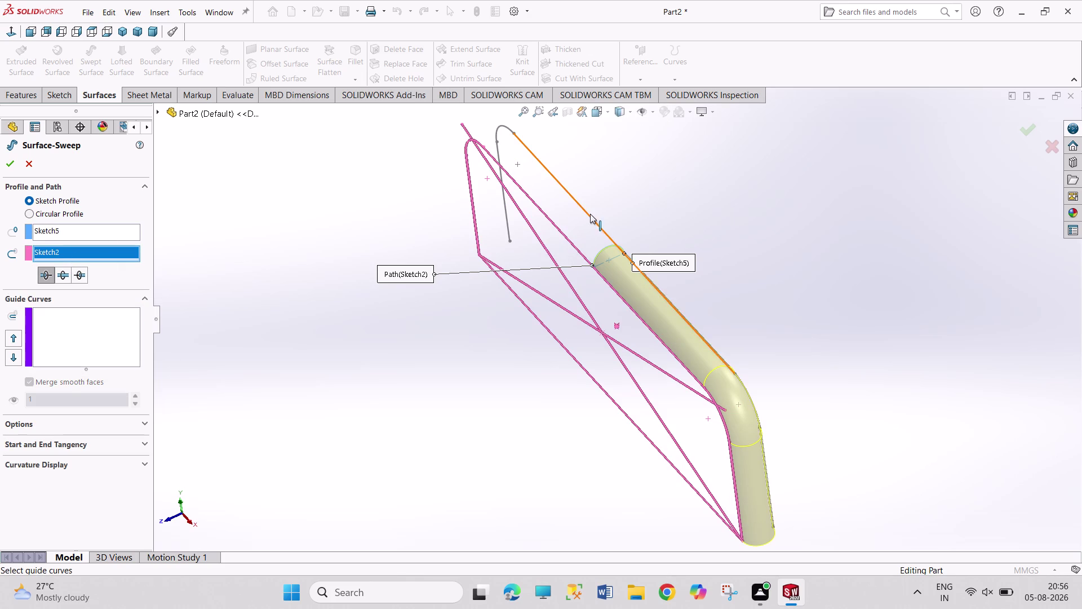
click(590, 214)
click(590, 216)
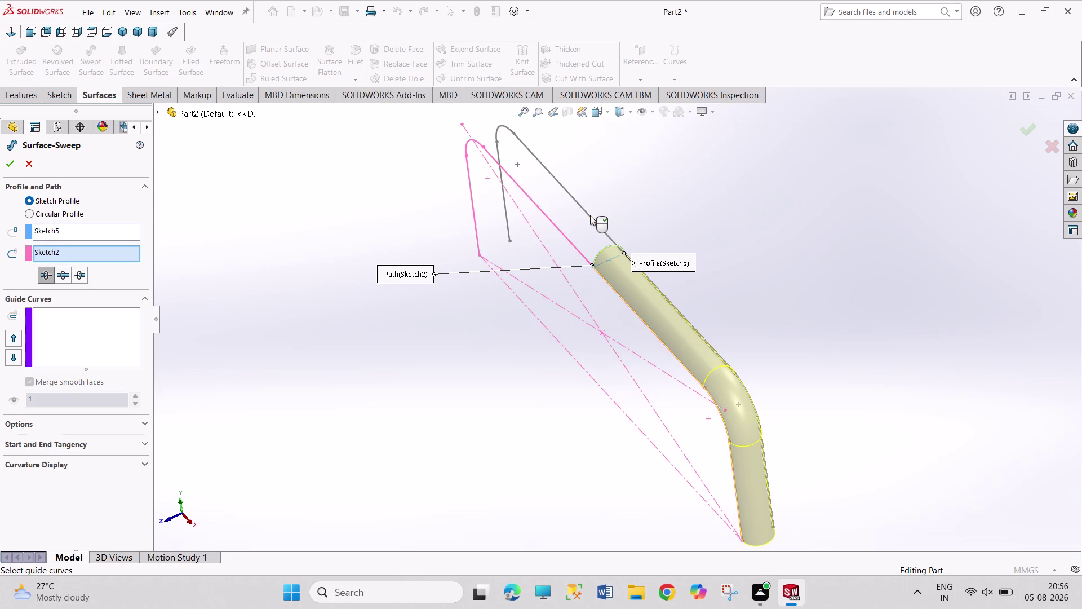
click(31, 161)
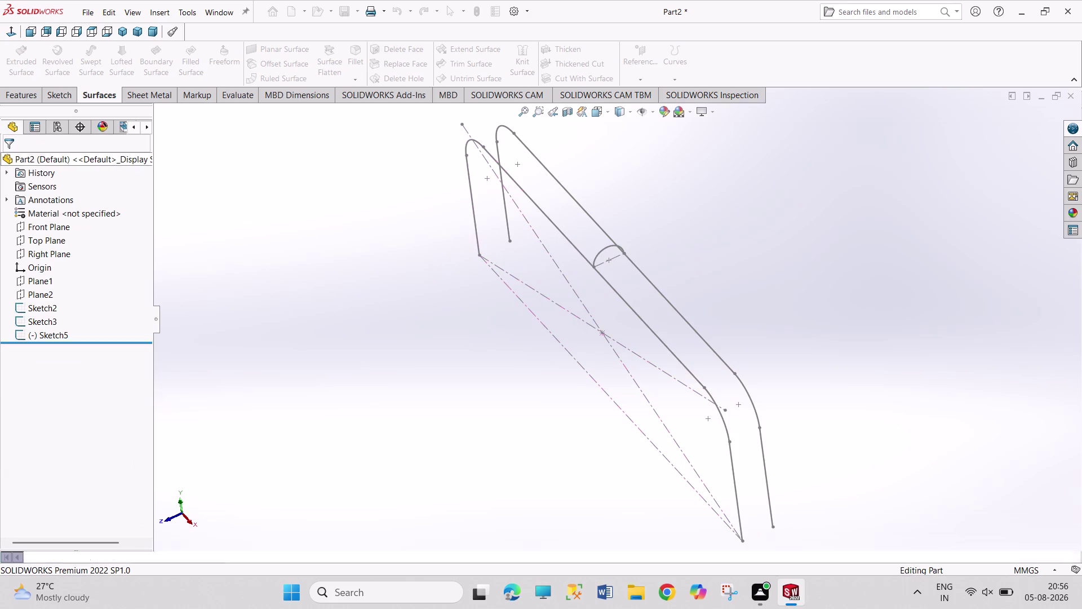
click(95, 64)
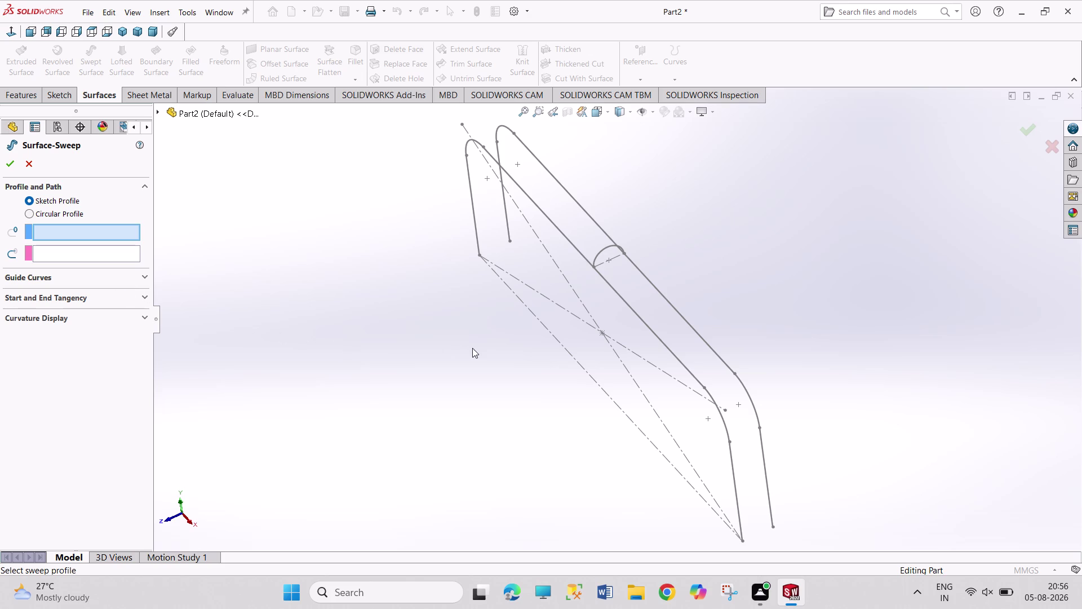
click(609, 248)
click(534, 205)
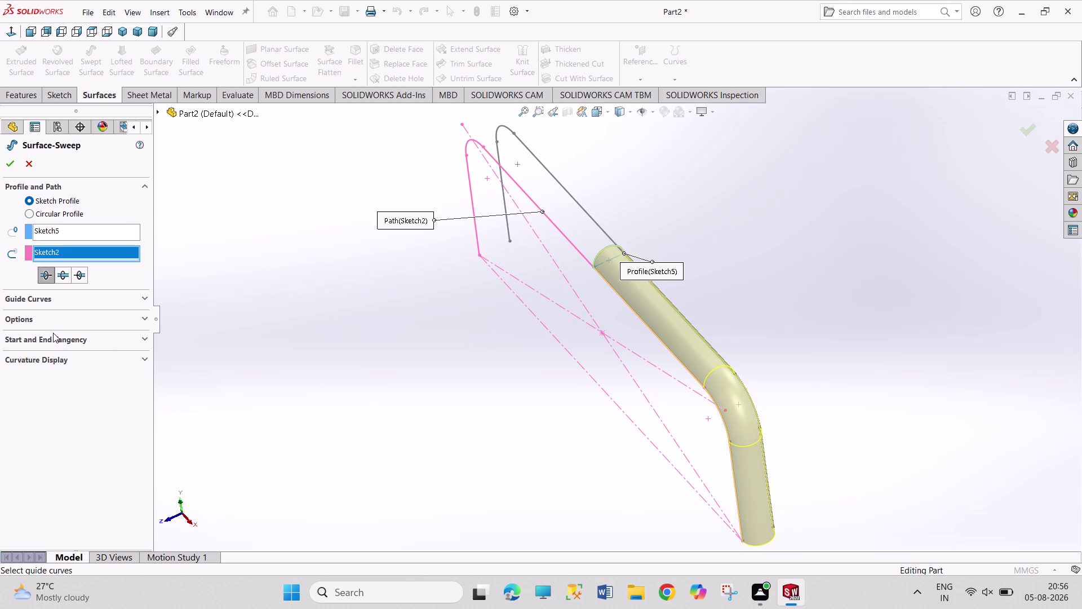
click(76, 318)
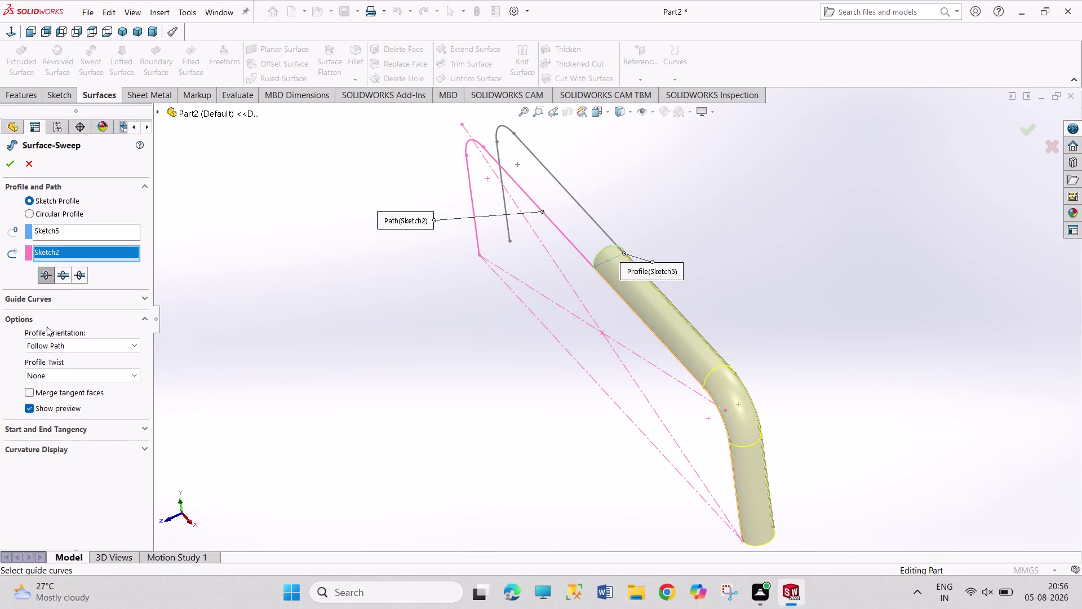
click(32, 162)
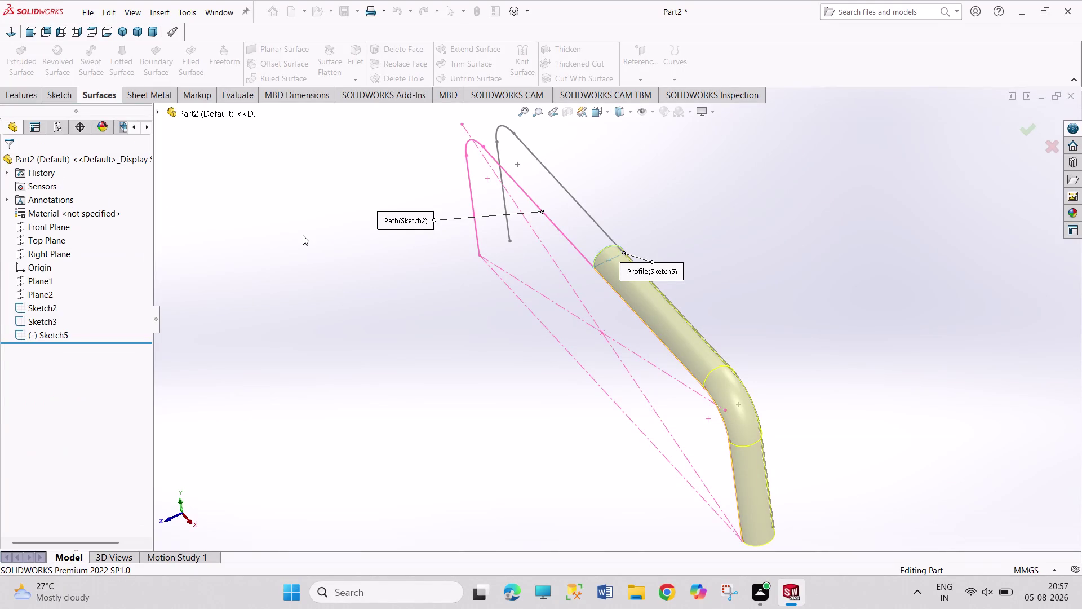
click(302, 234)
Undo recent changes and orbit the view around the sketches.
key(ctrl+z)
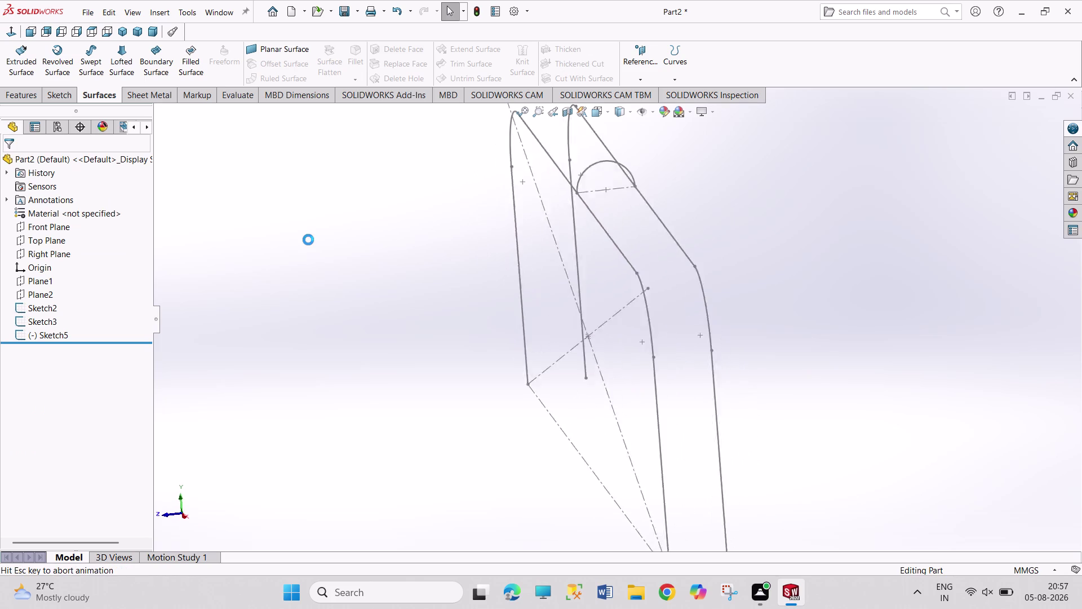
middle_drag(310, 241, 329, 254)
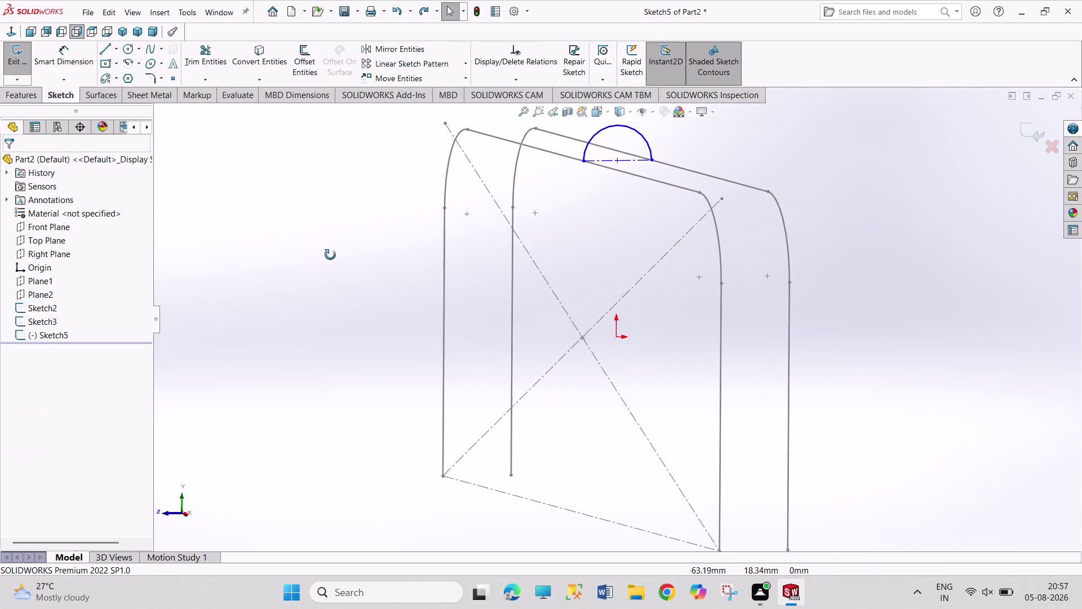
middle_drag(329, 254, 331, 254)
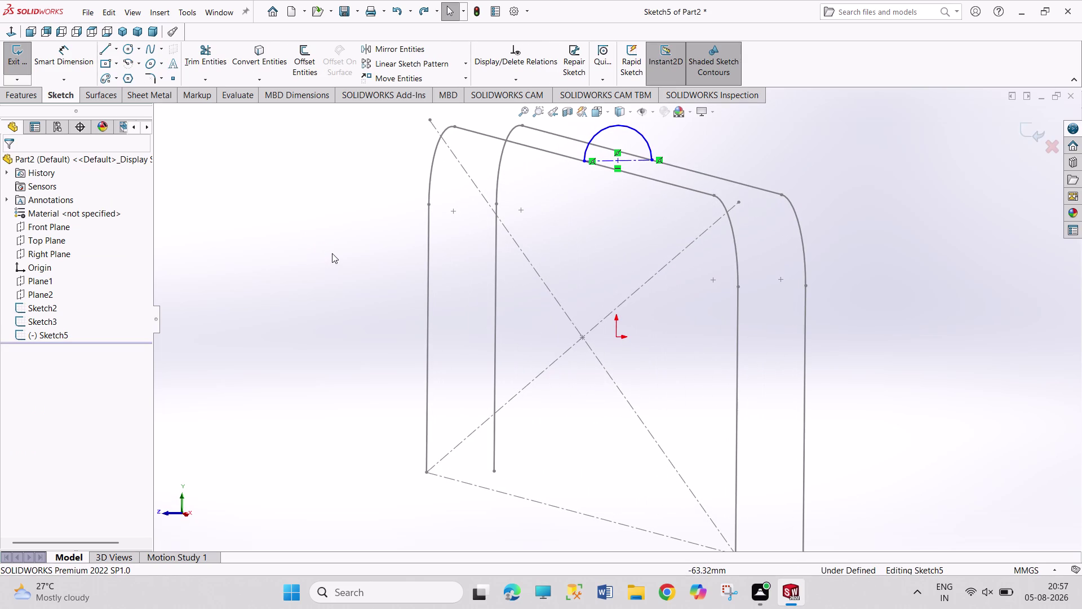
key(ctrl+z)
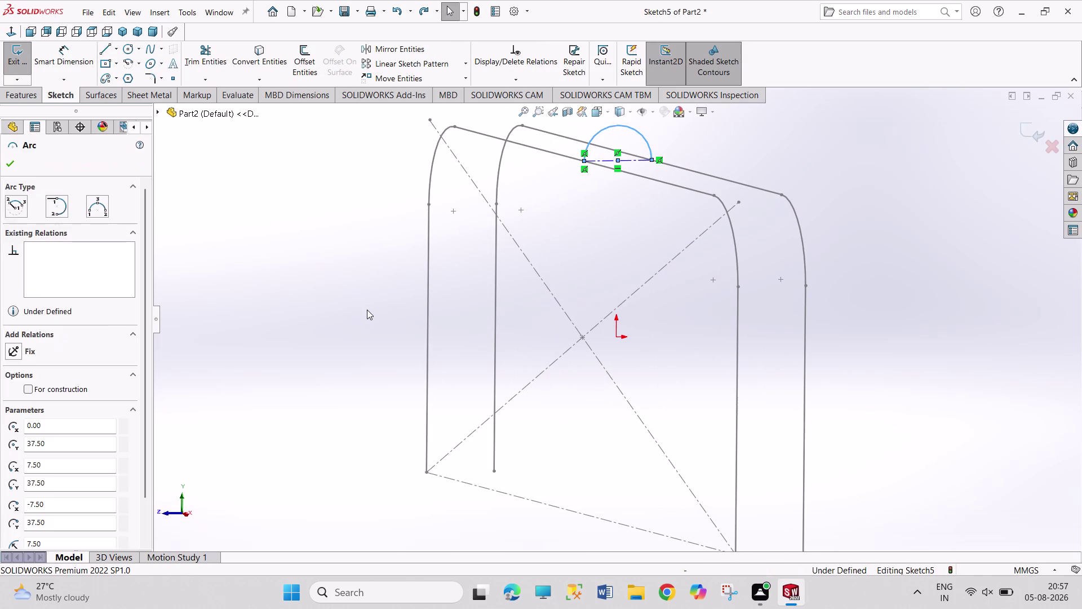
key(ctrl+z)
key(ctrl+z)
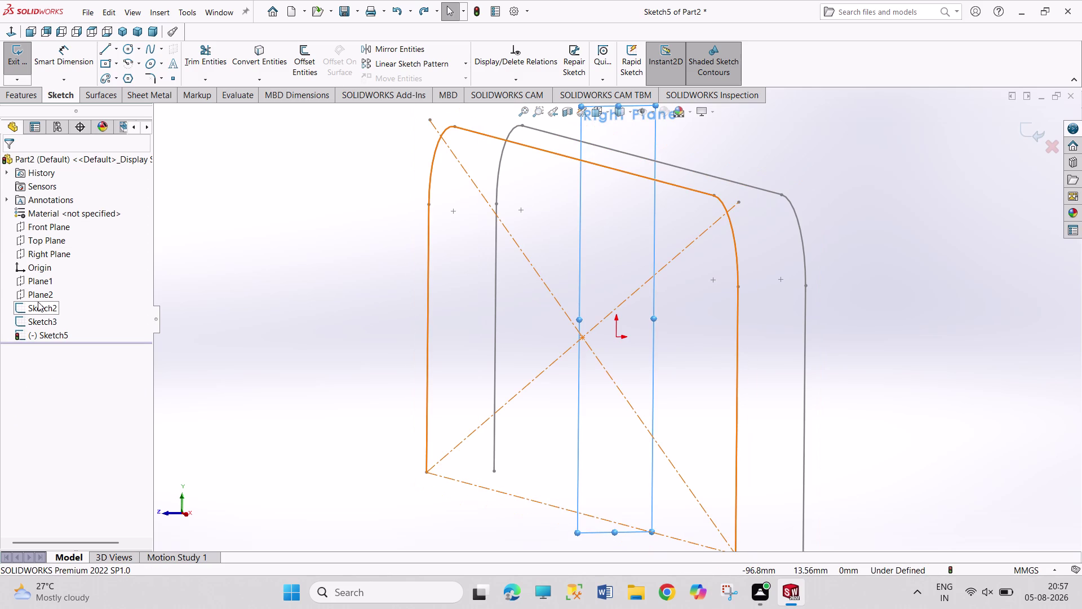
click(42, 239)
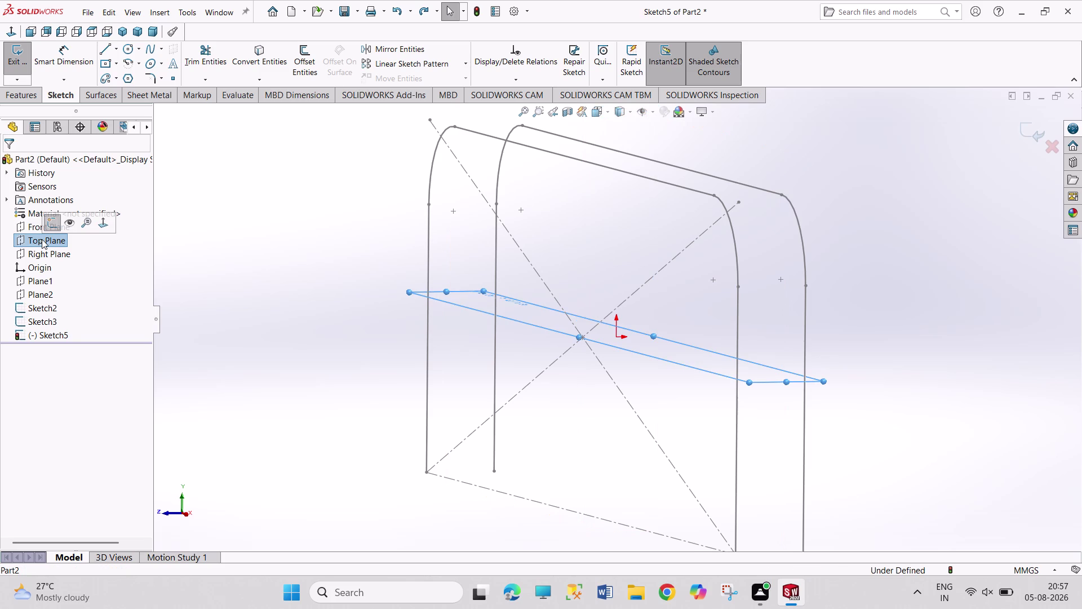
Exit the Sketch5 edit and delete Sketch5 from the tree.
click(13, 96)
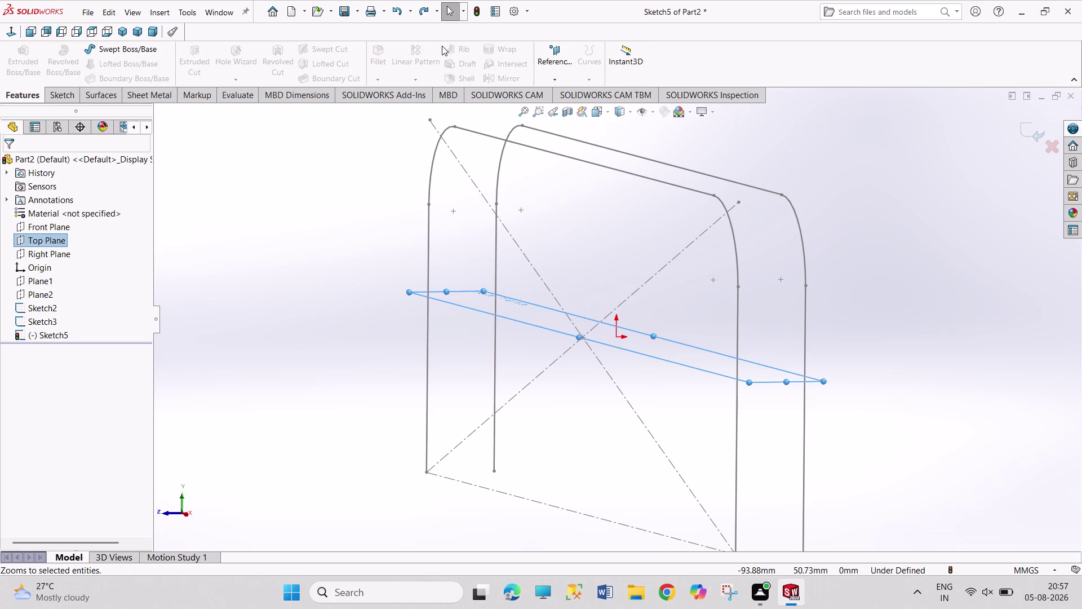
click(558, 73)
drag(334, 159, 327, 156)
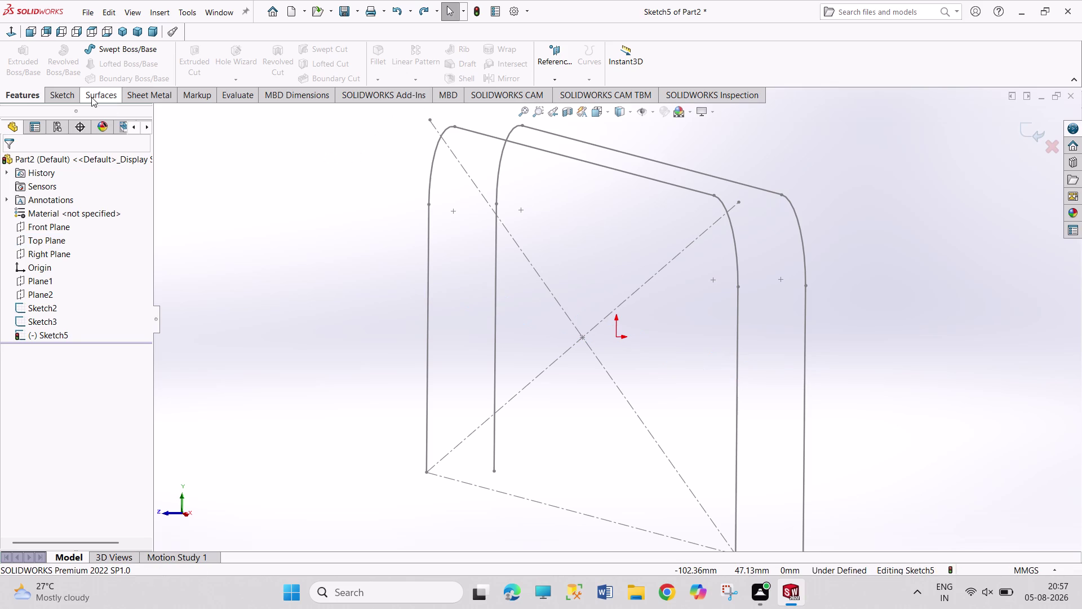
click(70, 96)
click(18, 54)
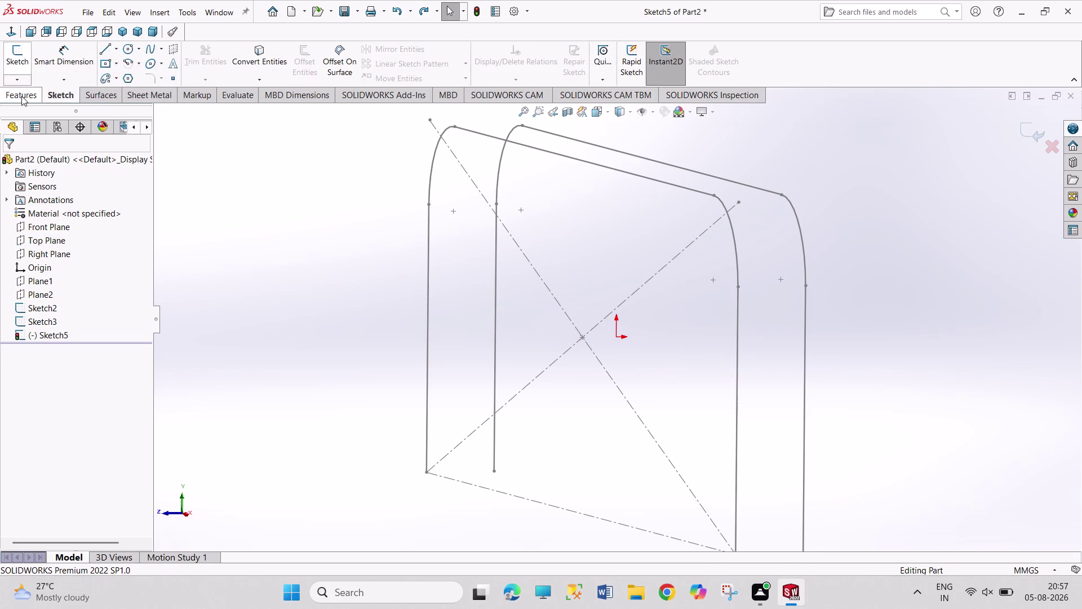
click(48, 242)
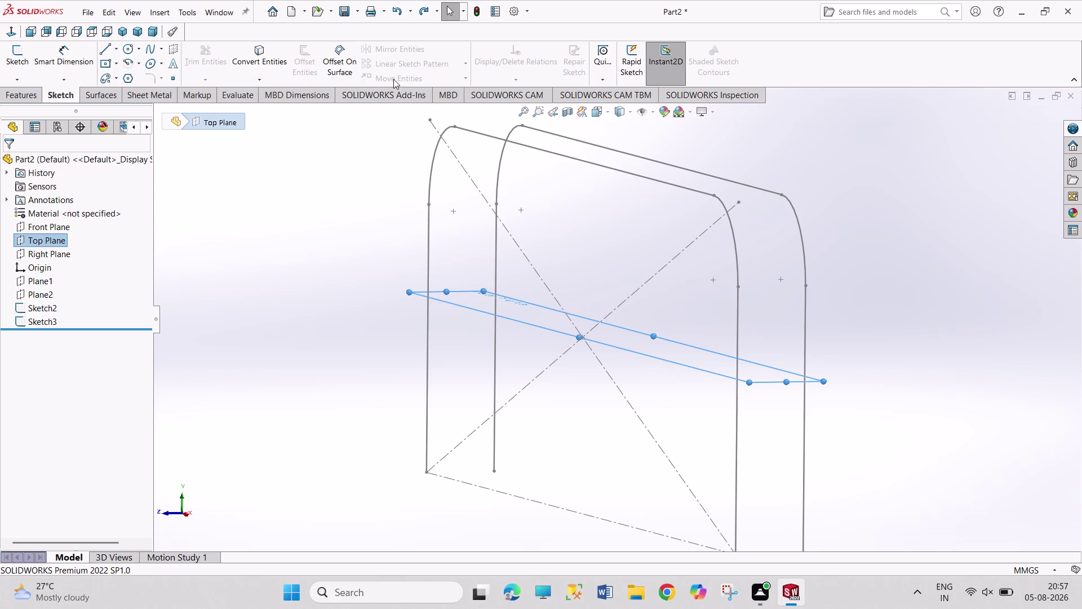
click(22, 97)
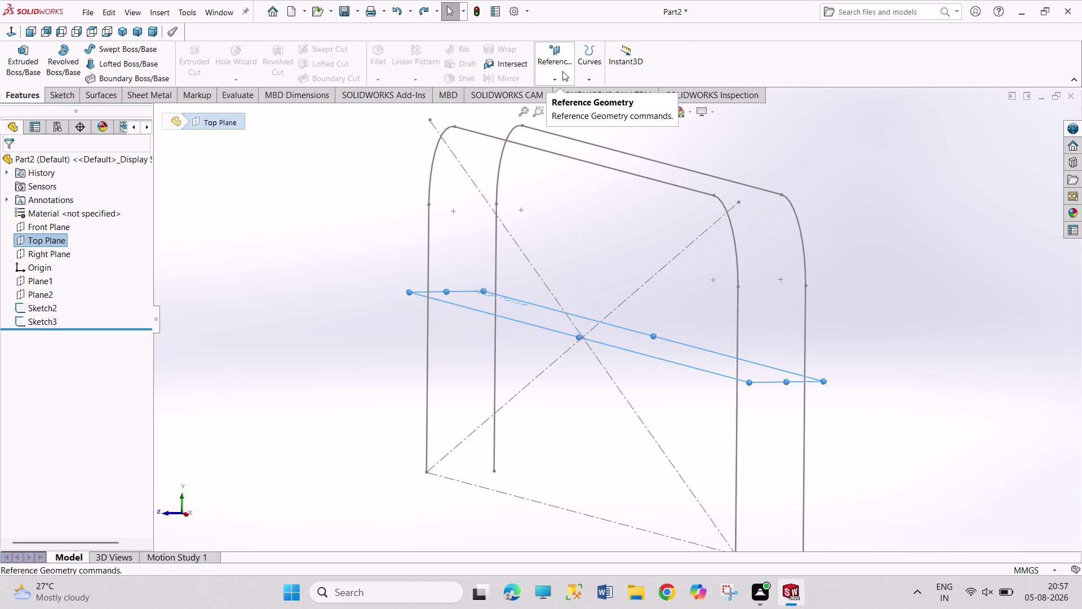
click(563, 71)
click(571, 90)
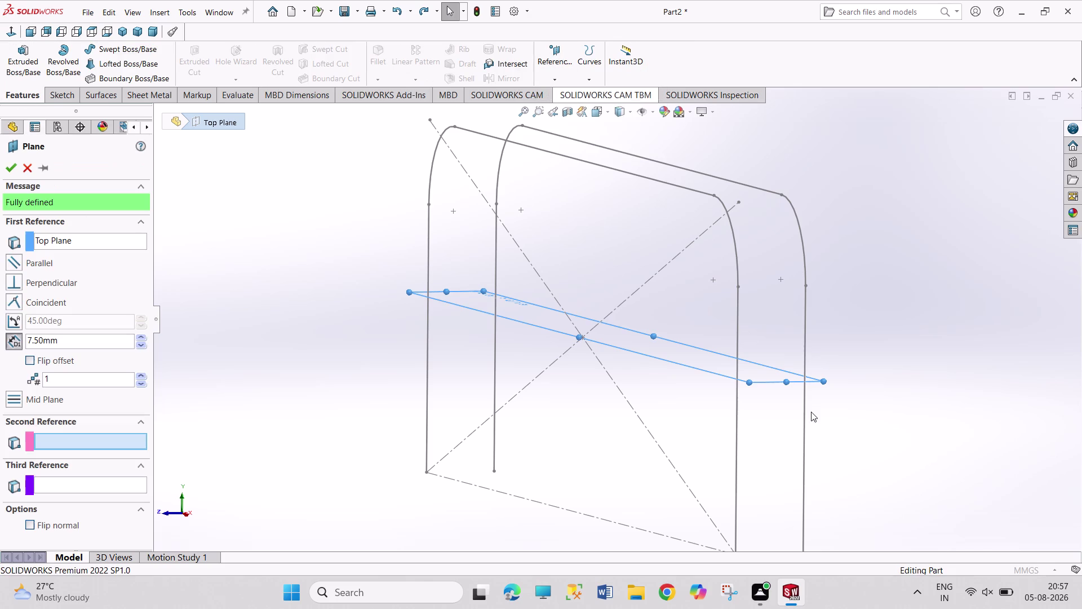
scroll(up, 3)
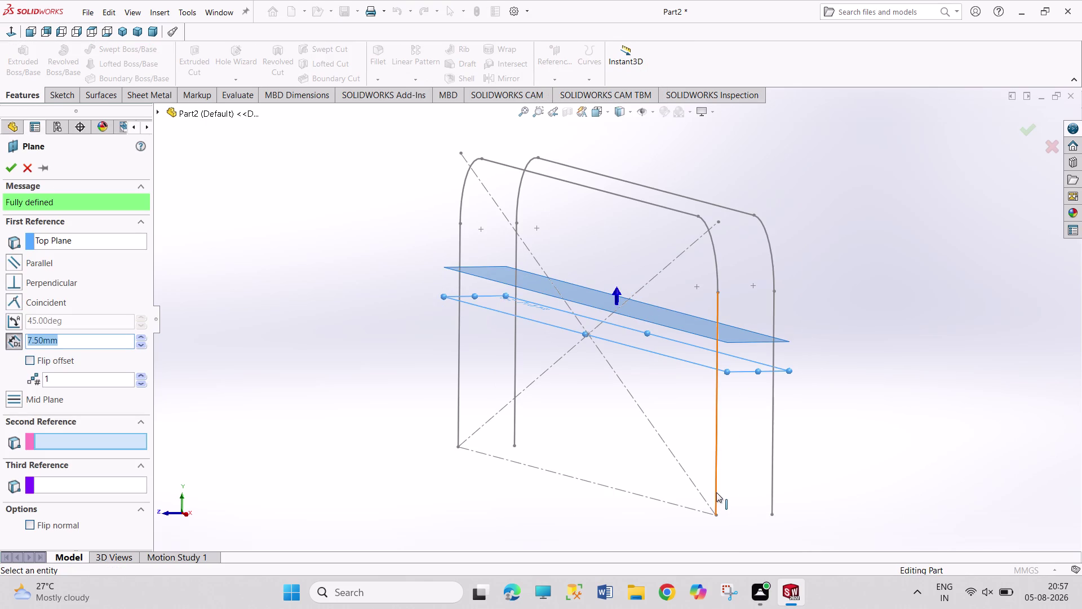
click(717, 491)
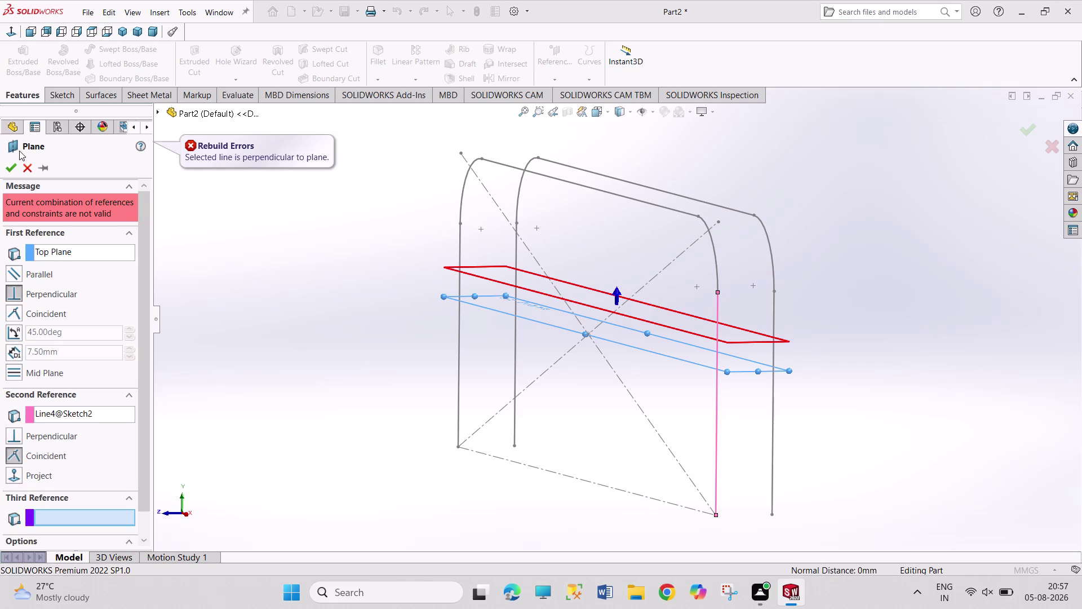
click(27, 162)
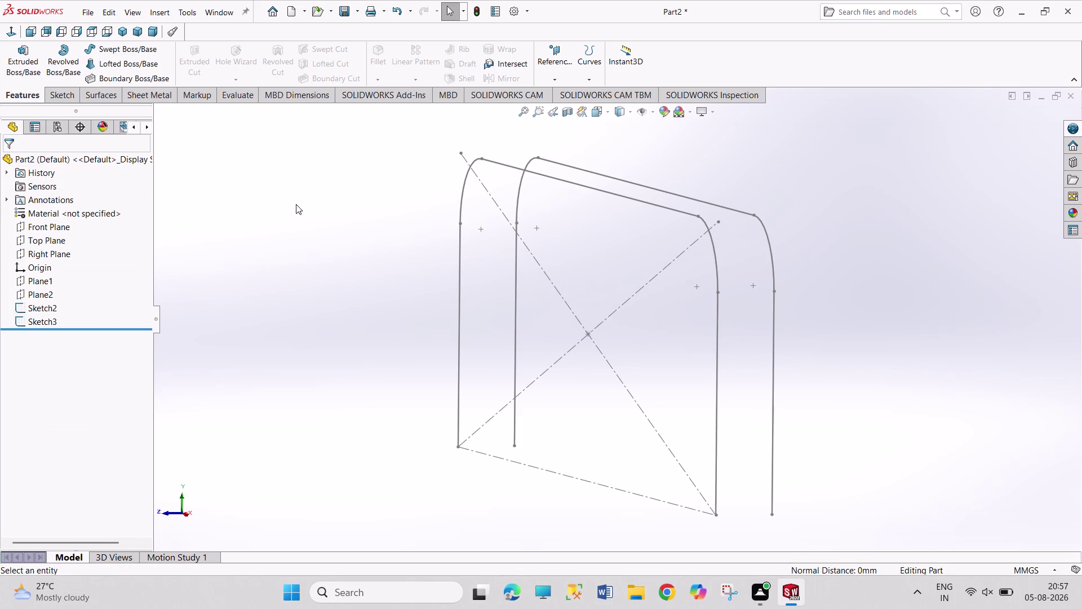
Create Plane3 perpendicular to Line4@Sketch2, coincident with Point2@Sketch2.
click(555, 66)
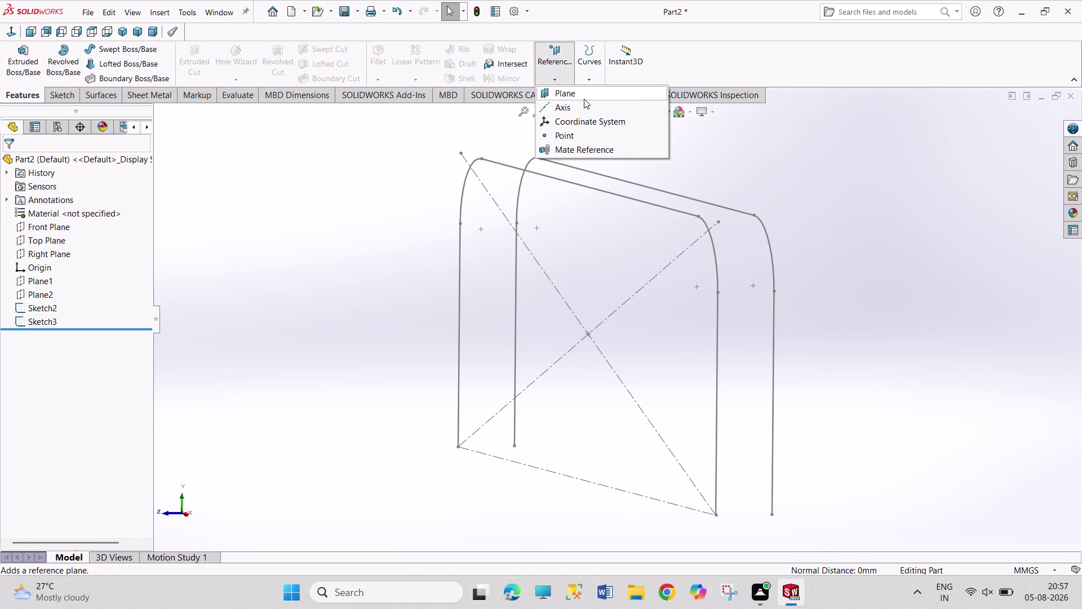
click(583, 99)
click(718, 345)
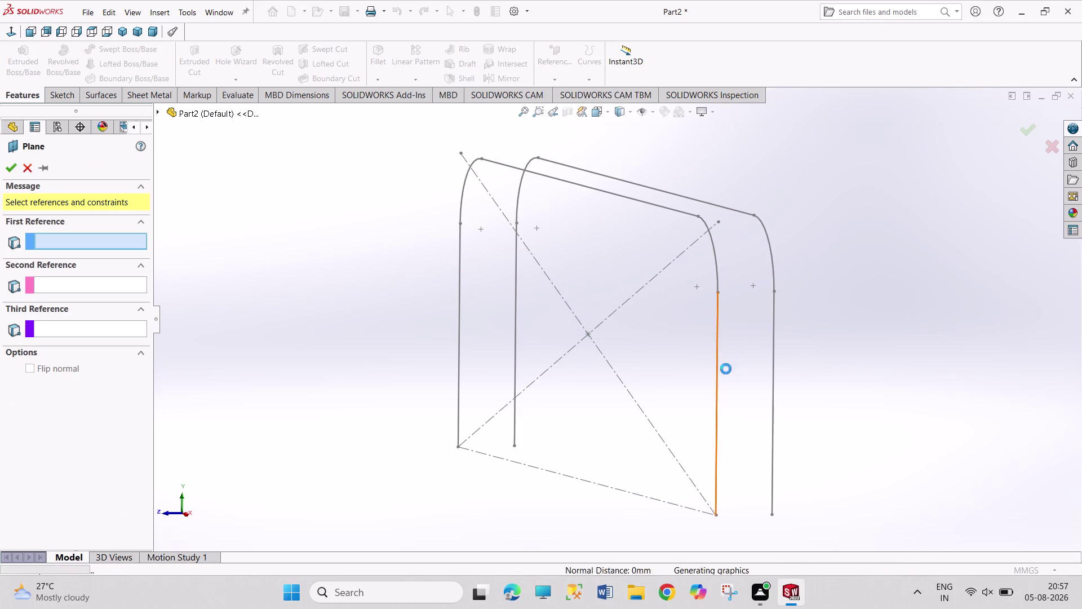
click(716, 515)
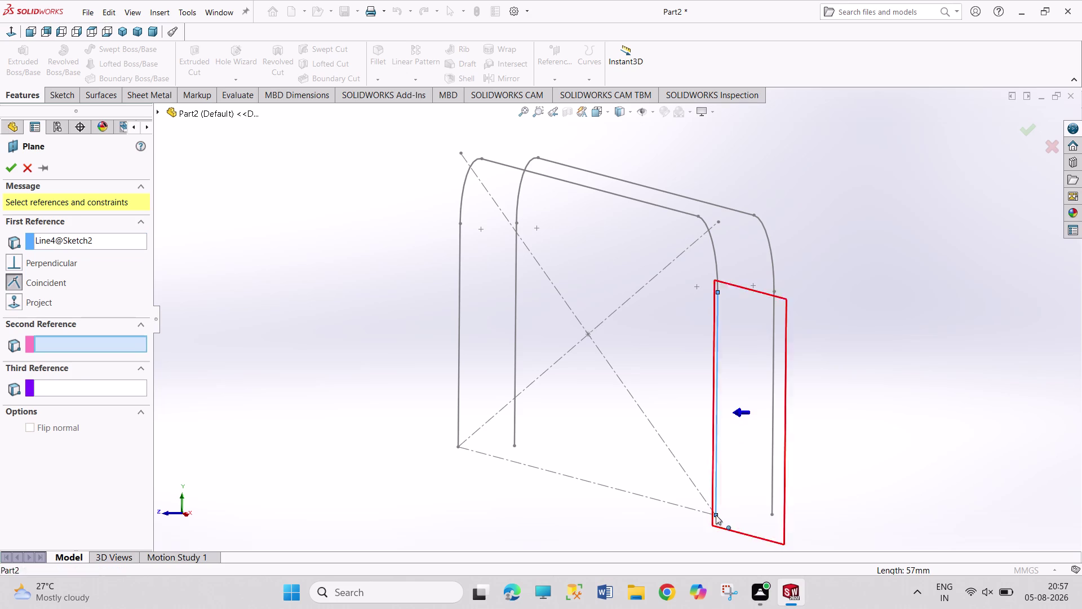
click(16, 166)
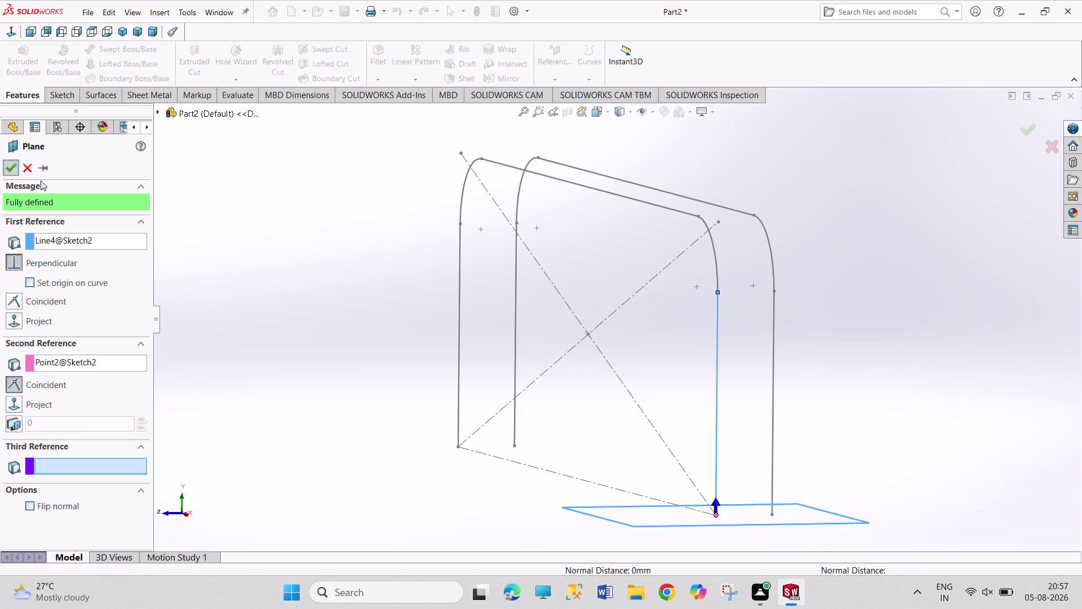
click(665, 531)
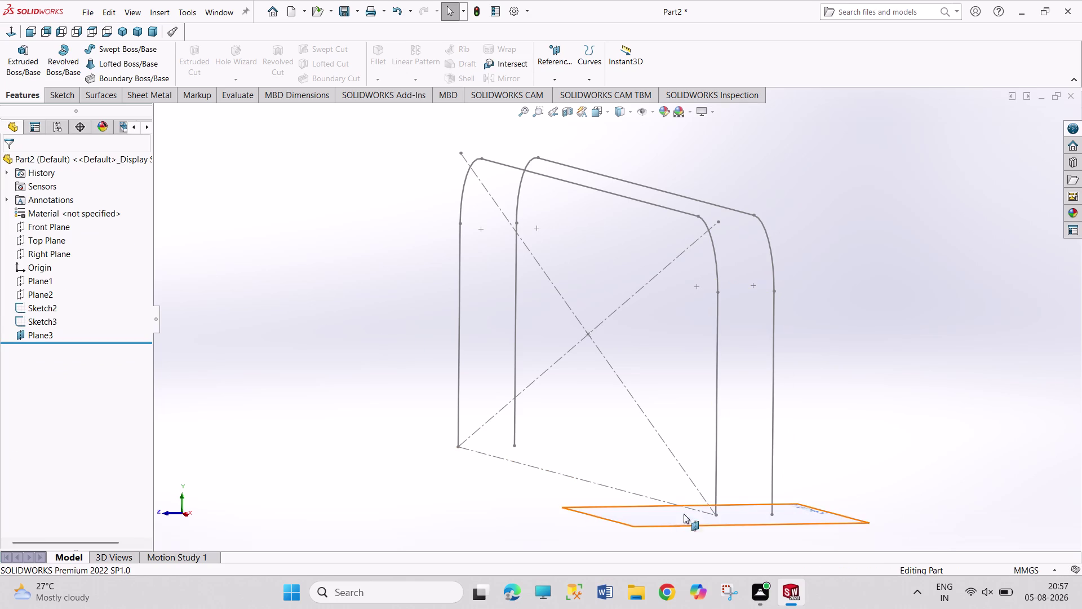
right_click(666, 516)
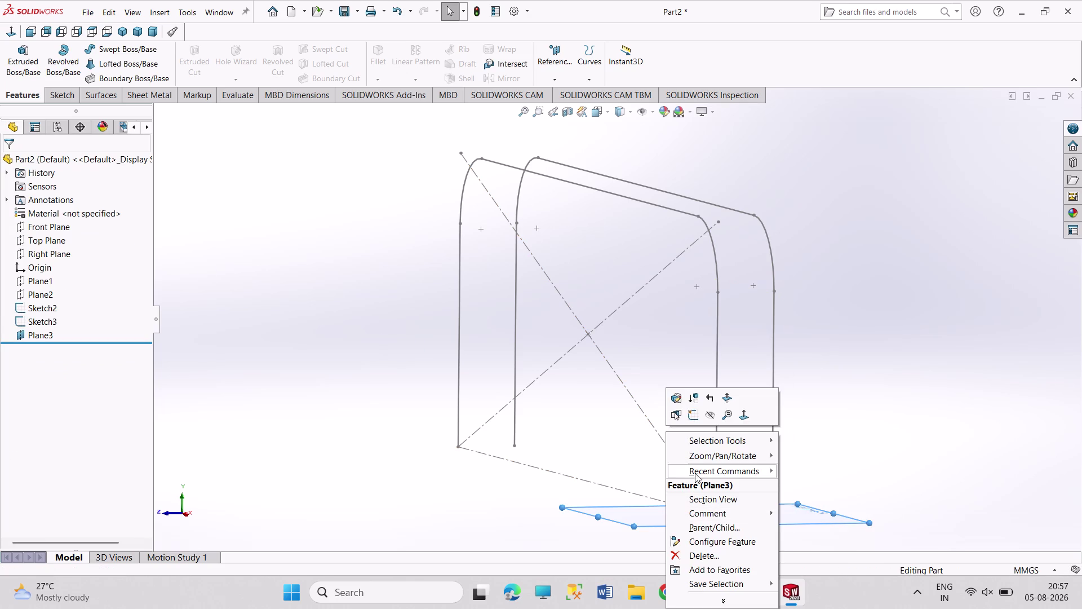
Sketch a centre-point half-round arc on Plane3, centred above the origin.
click(694, 421)
scroll(down, 3)
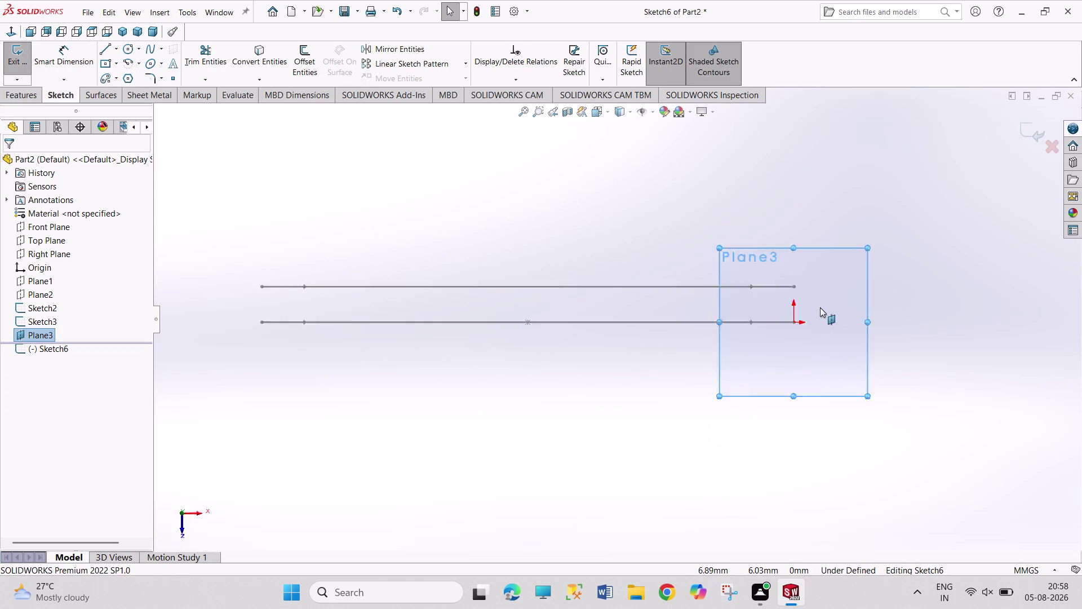
scroll(down, 3)
scroll(down, 3)
scroll(down, 3)
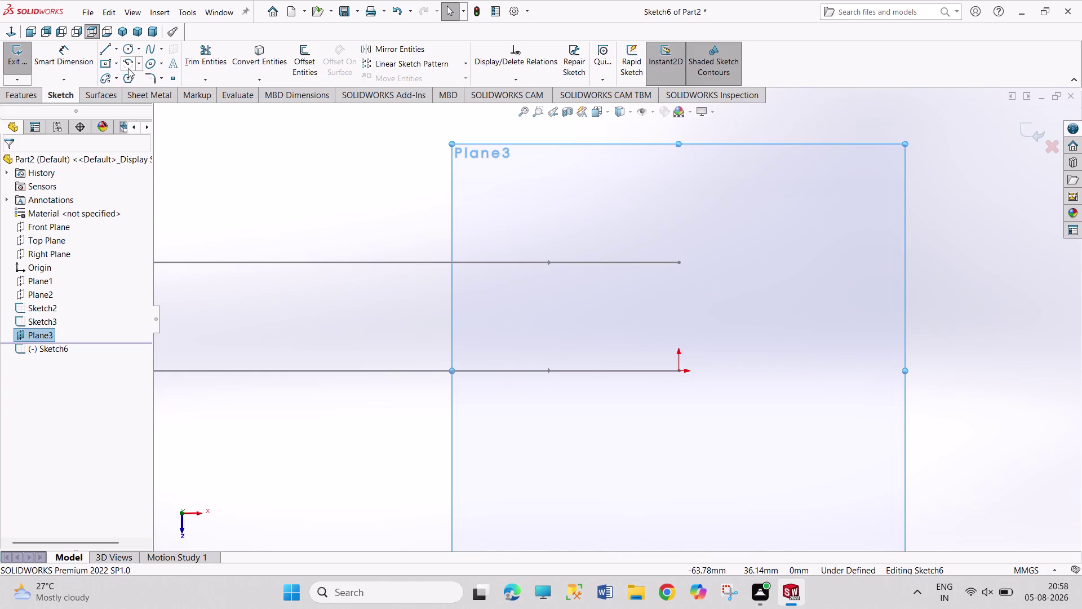
click(130, 64)
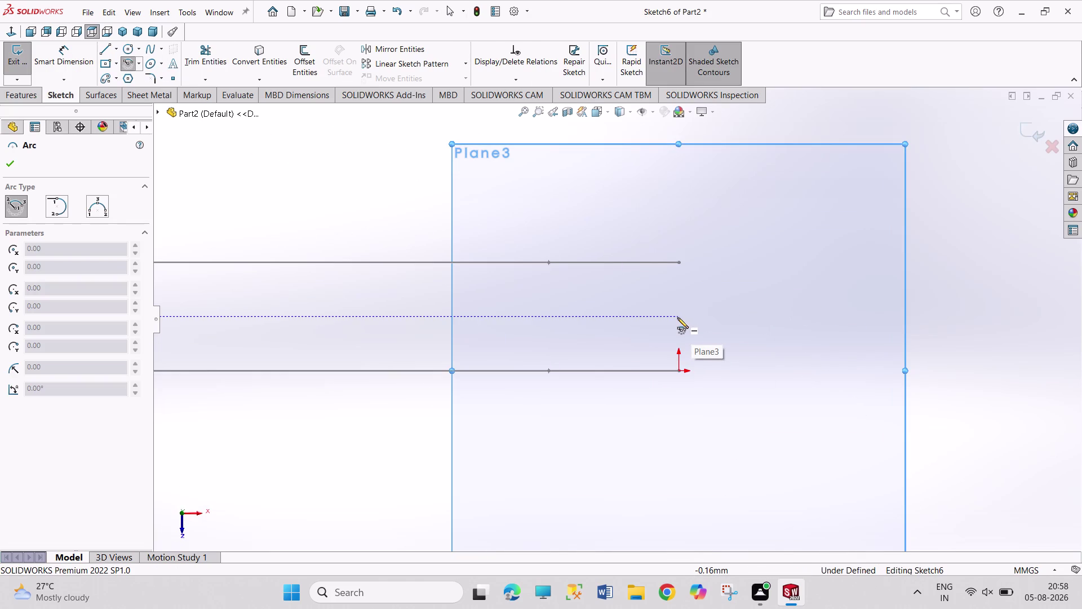
click(678, 317)
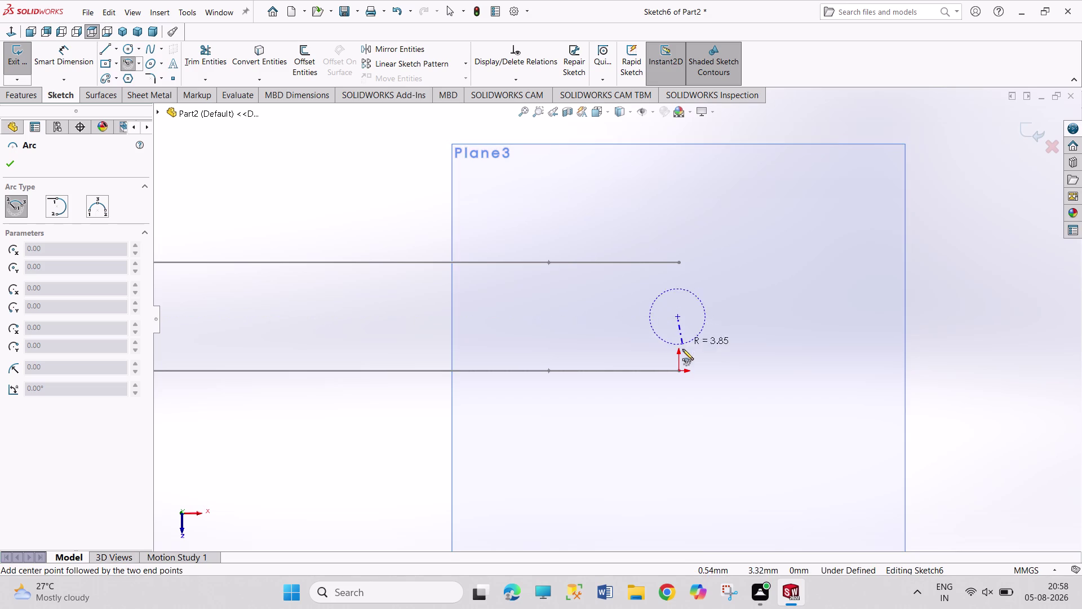
click(680, 369)
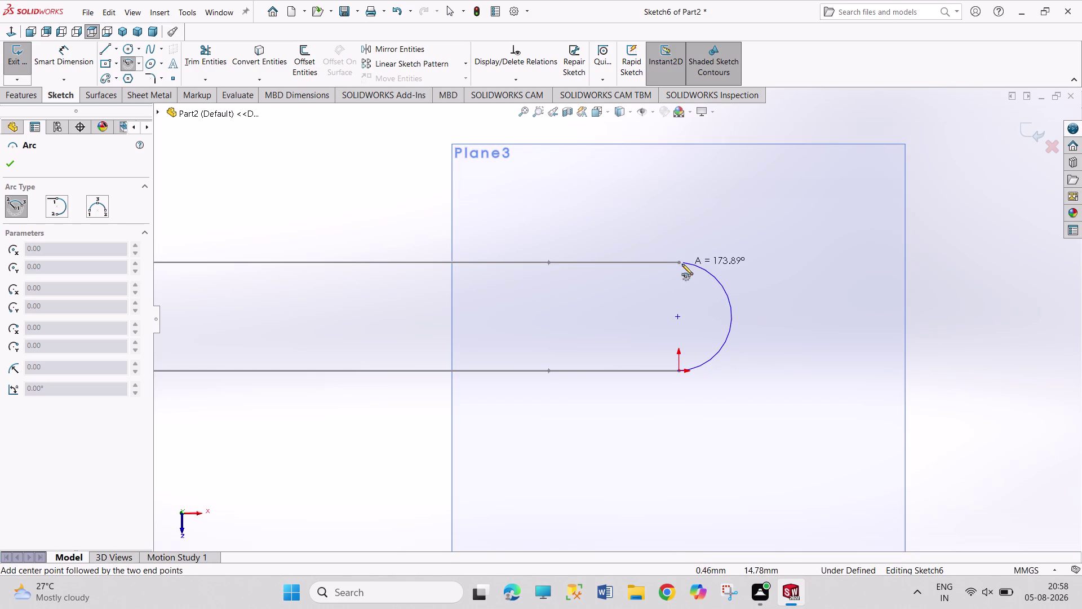
Dimension the arc's radius at 7.50 mm.
click(680, 263)
right_drag(758, 287, 764, 145)
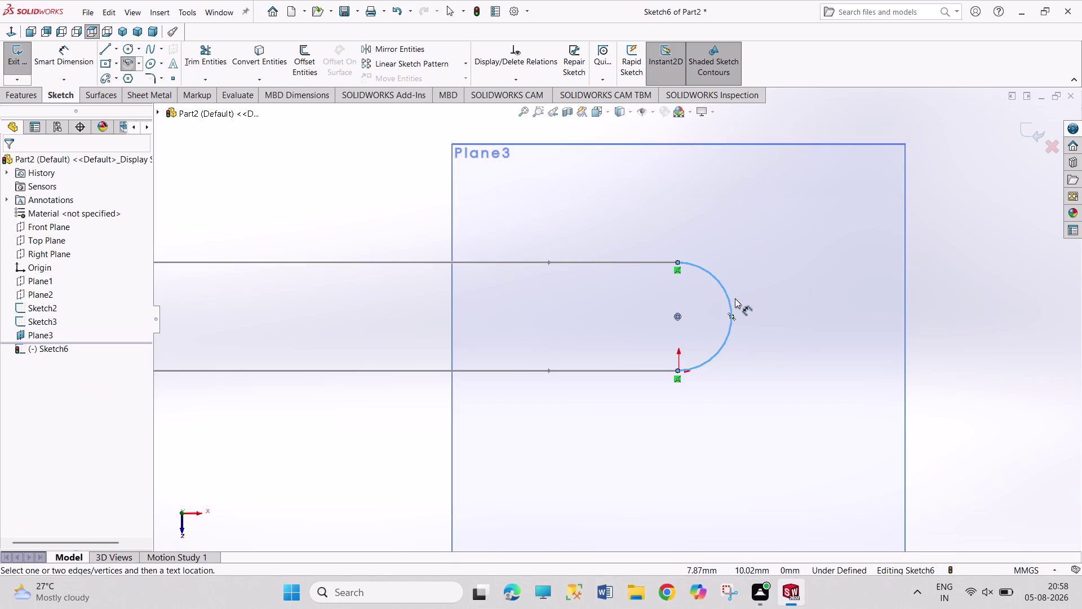
click(731, 301)
click(756, 287)
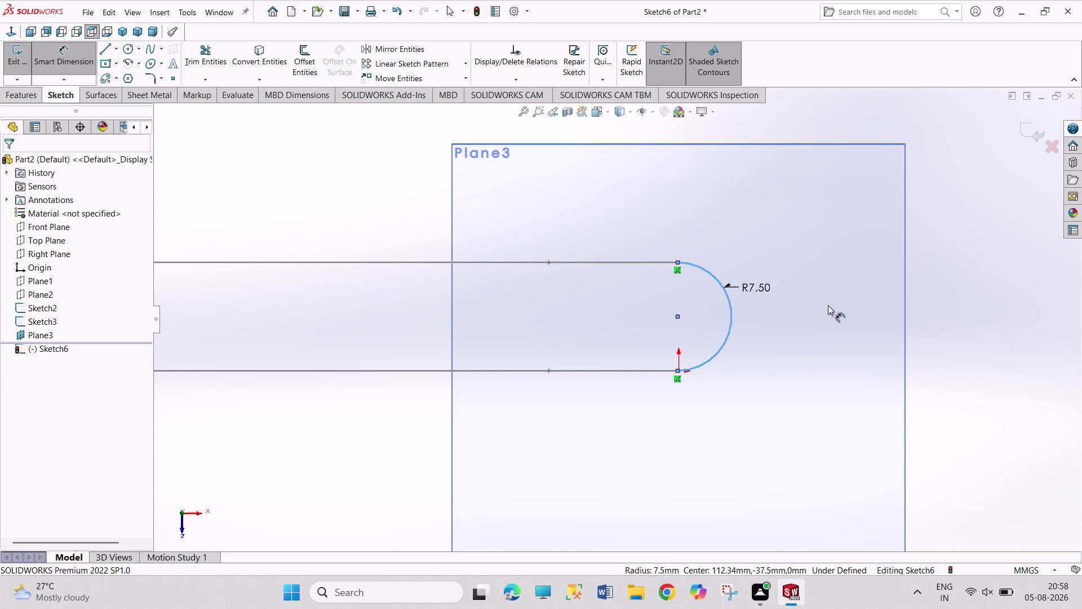
right_click(918, 300)
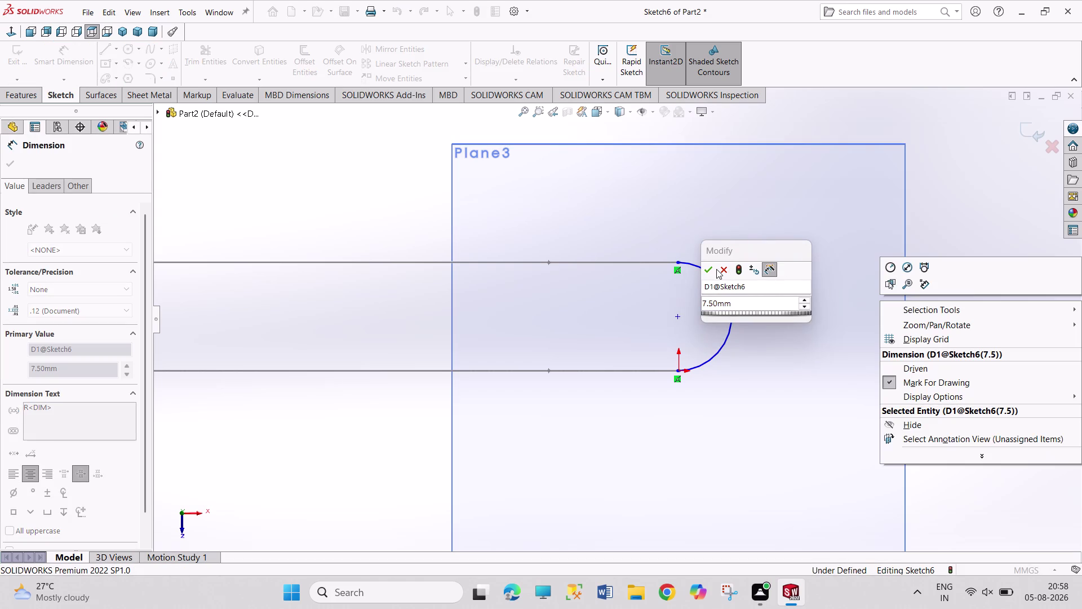
click(710, 270)
click(934, 306)
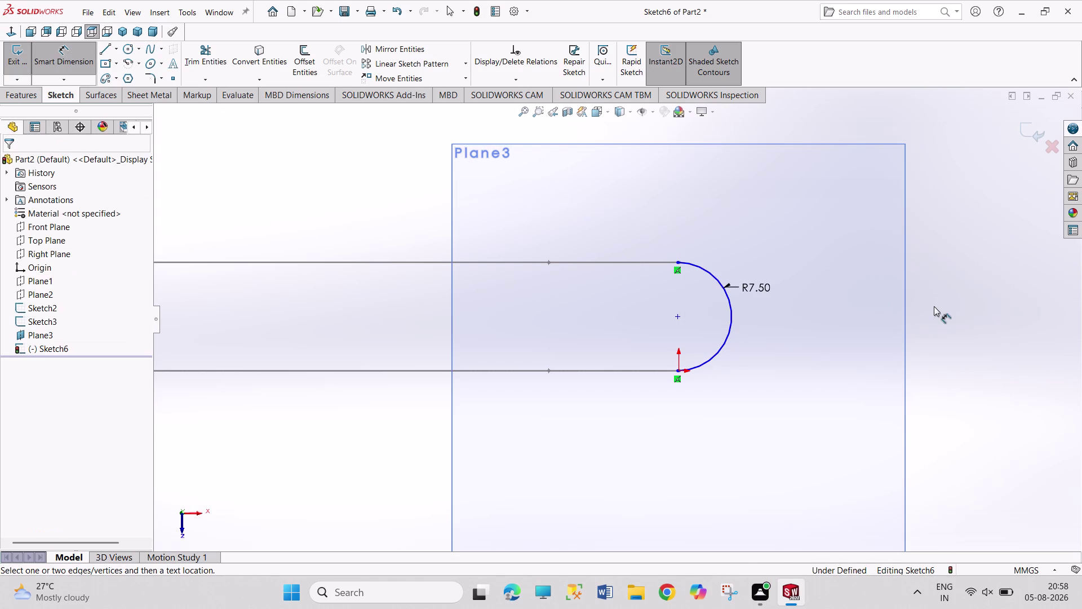
Exit Sketch6 and show the model in Isometric view.
click(19, 59)
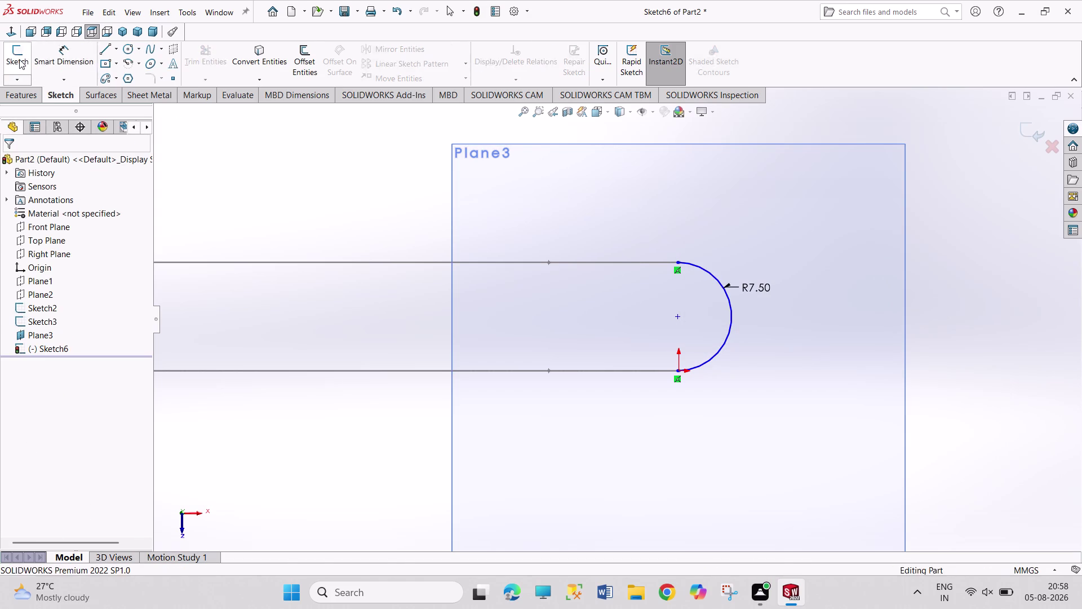
click(127, 30)
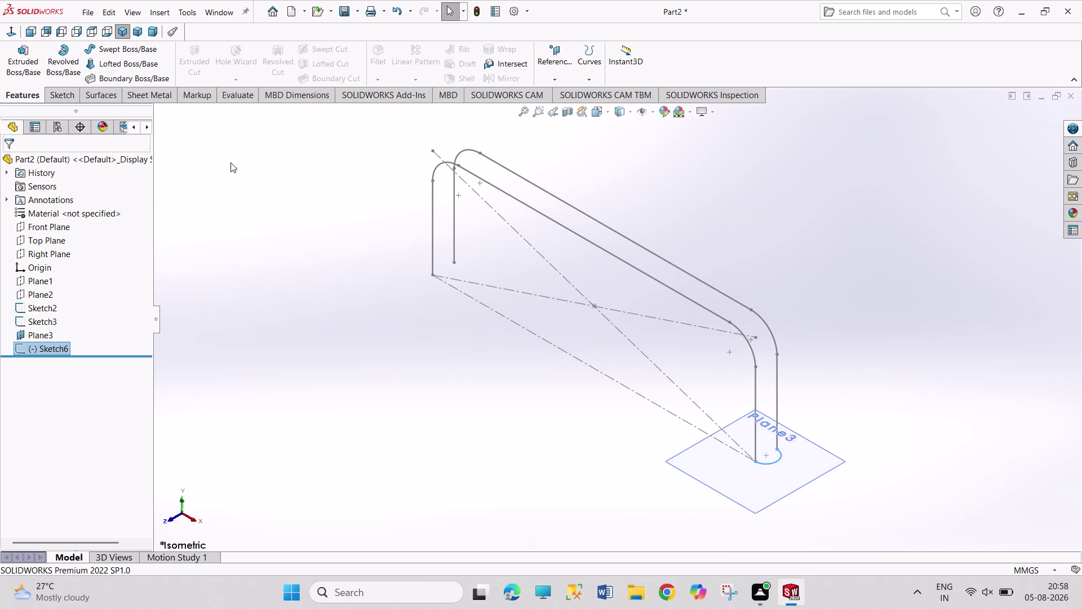
right_click(46, 337)
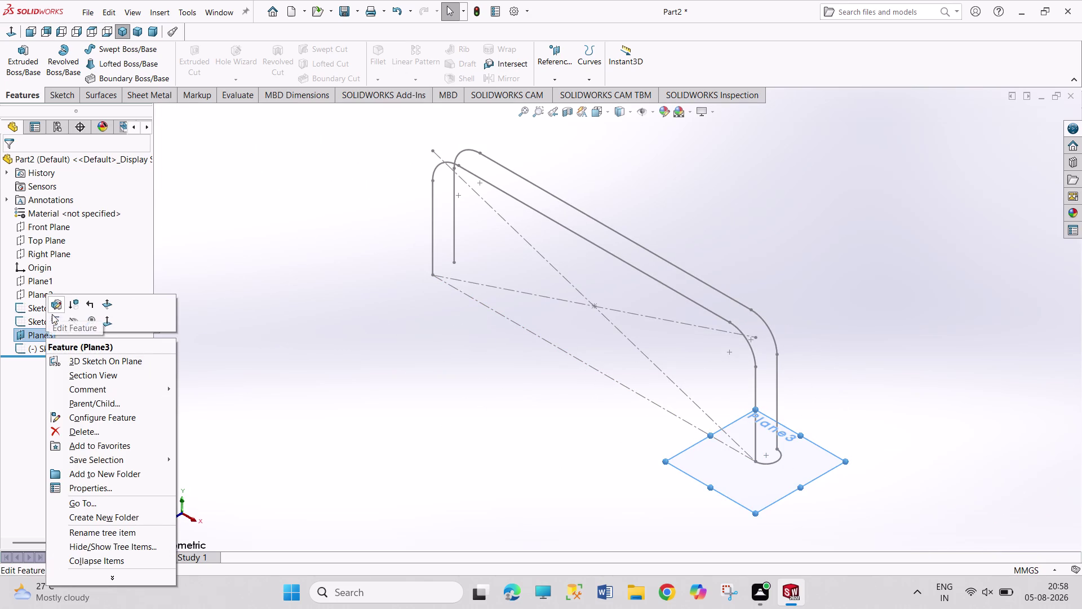
click(275, 392)
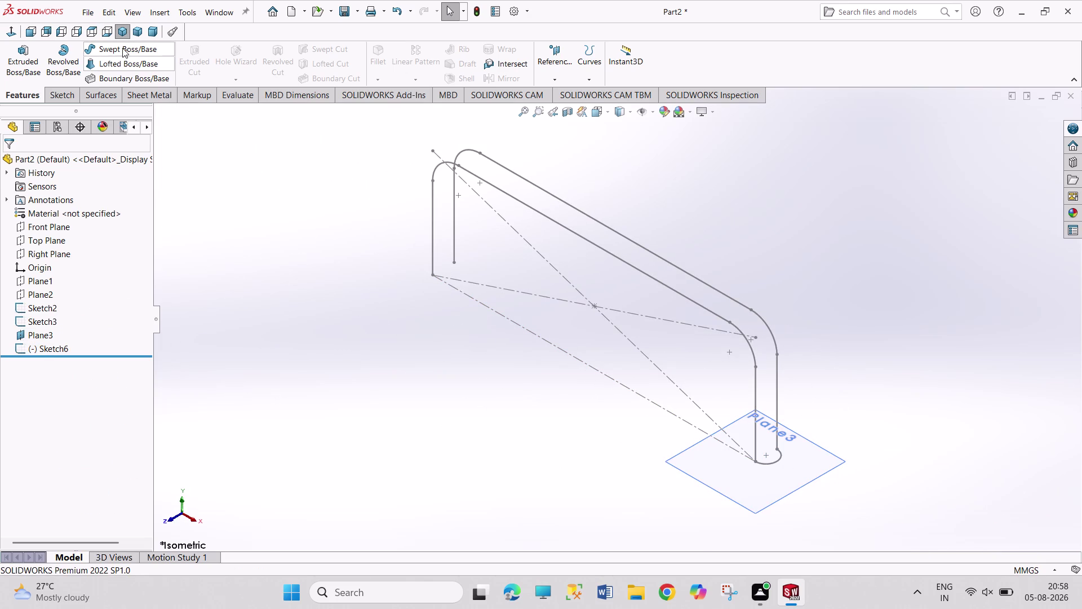
Create Surface-Sweep1 using the Sketch6 arc as profile and Sketch2 as path.
click(123, 47)
click(107, 95)
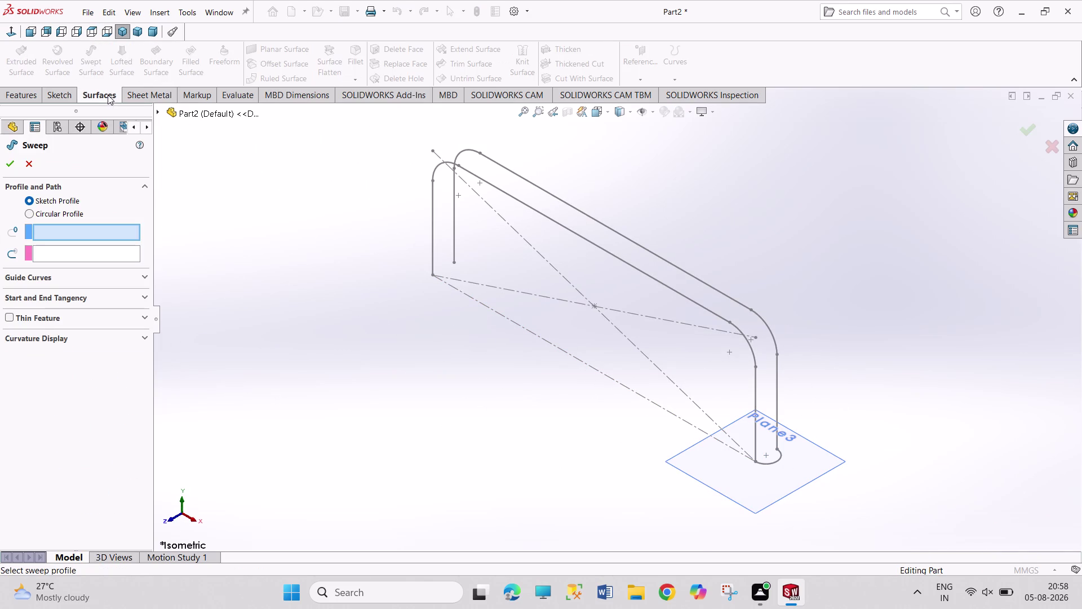
click(33, 161)
click(94, 59)
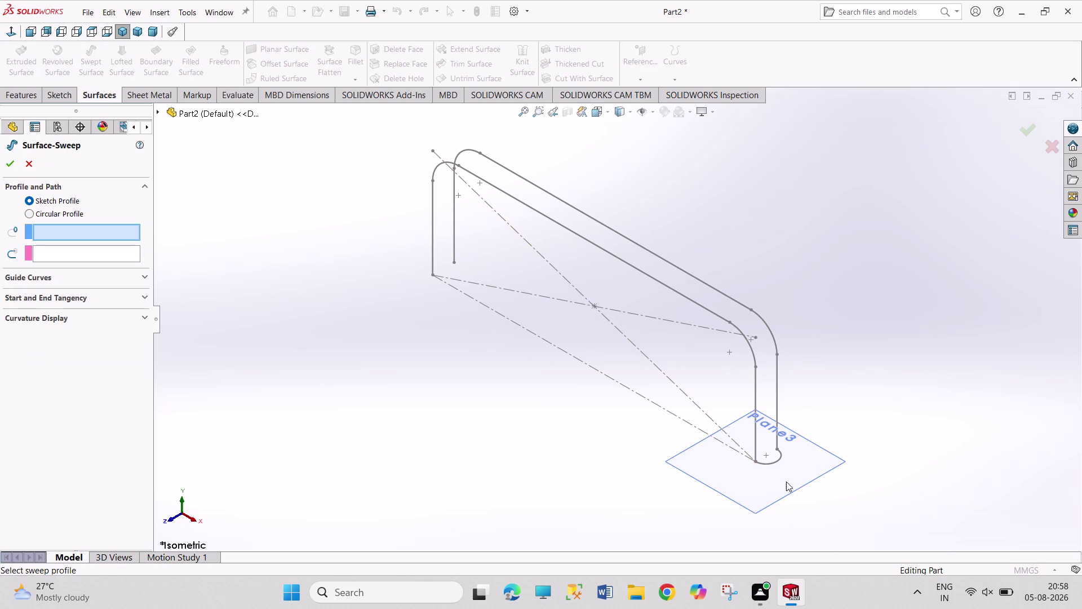
click(776, 464)
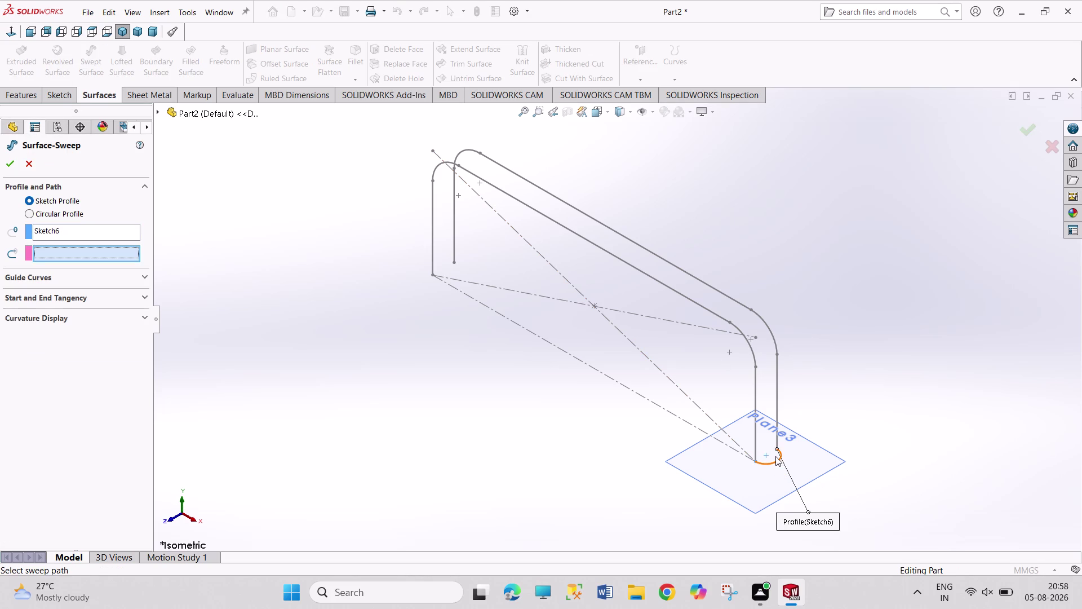
click(753, 400)
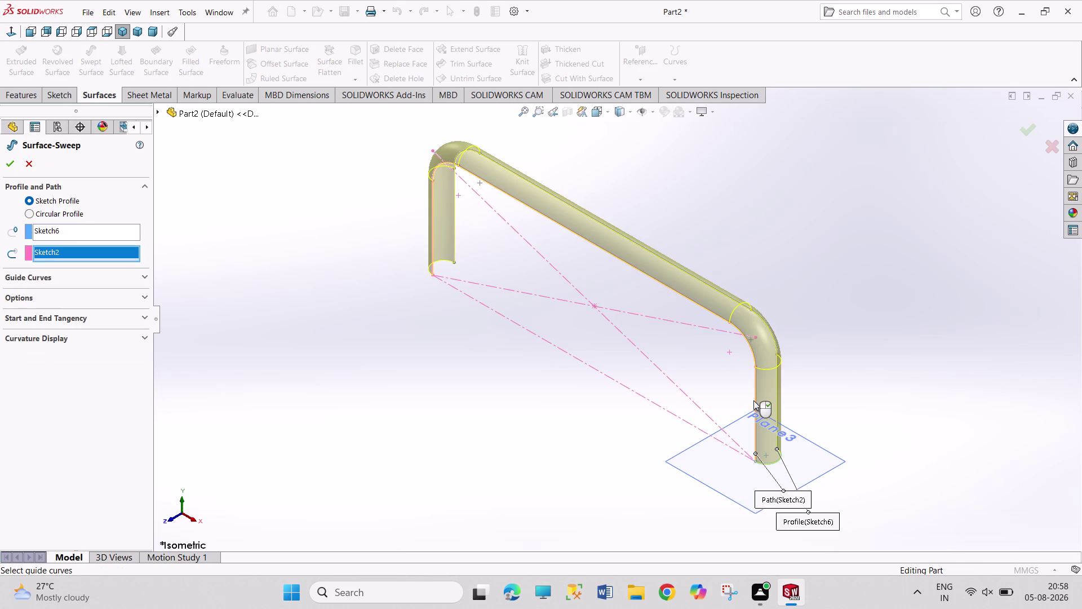
middle_drag(466, 387, 420, 394)
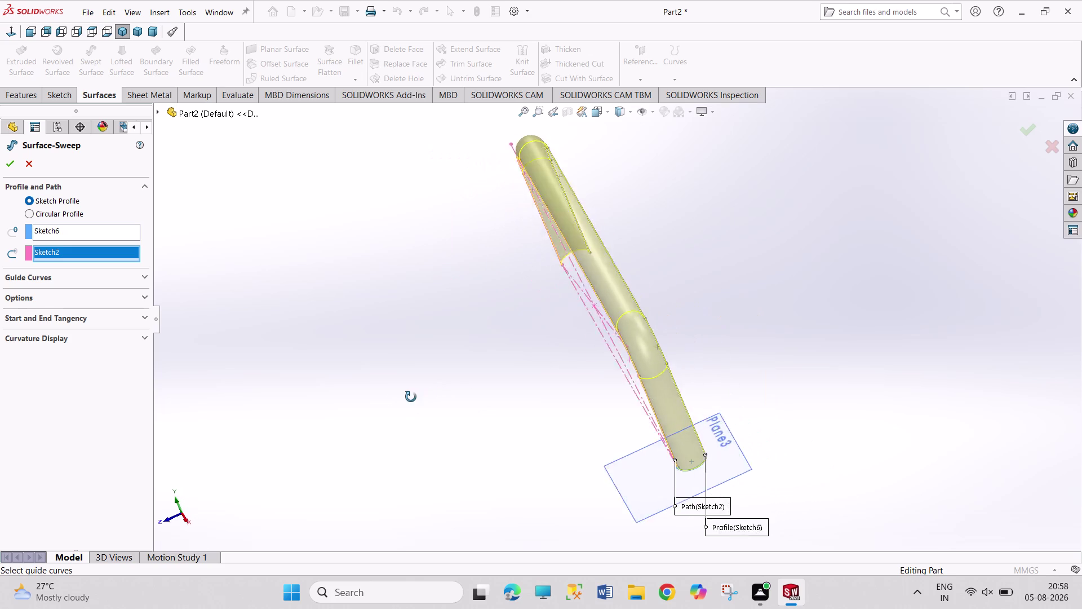
middle_drag(420, 395, 439, 411)
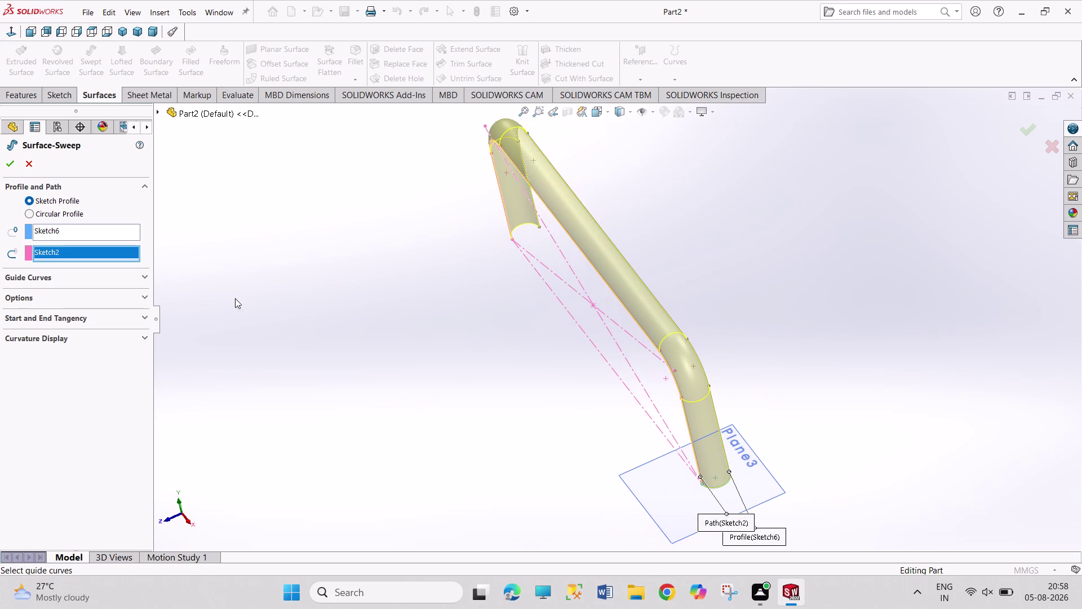
click(15, 163)
click(540, 427)
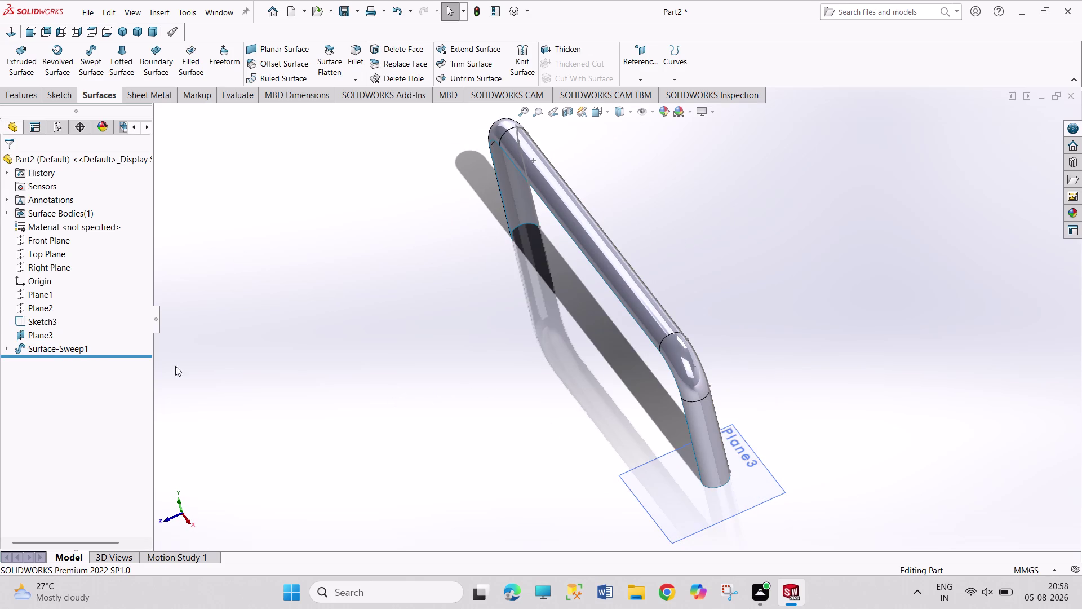
click(42, 338)
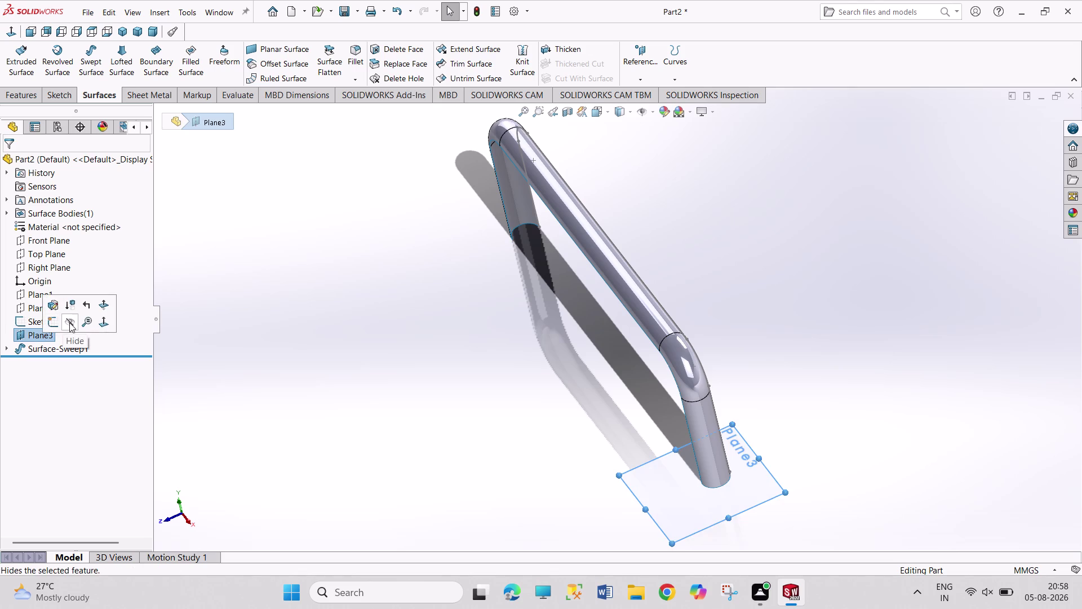
click(69, 323)
click(422, 344)
middle_drag(478, 349, 562, 315)
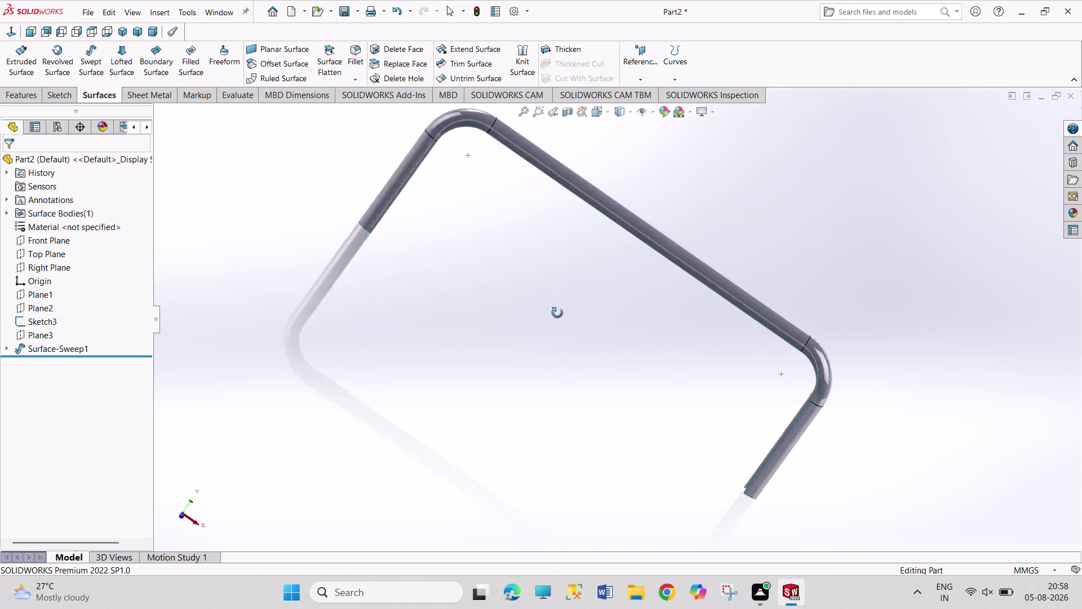
middle_drag(562, 315, 508, 337)
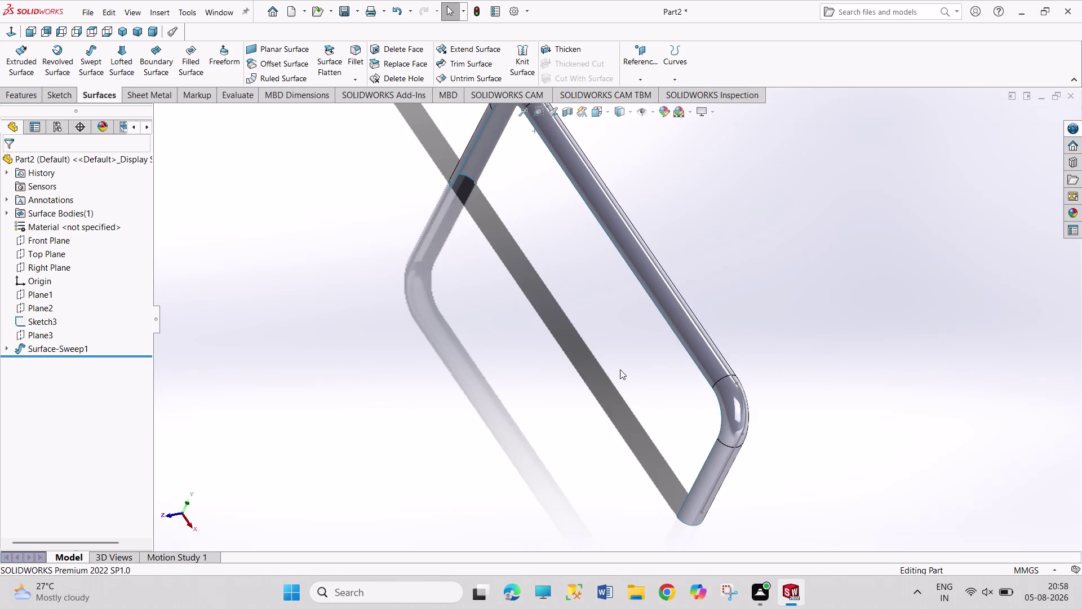
scroll(up, 3)
middle_drag(565, 406, 580, 405)
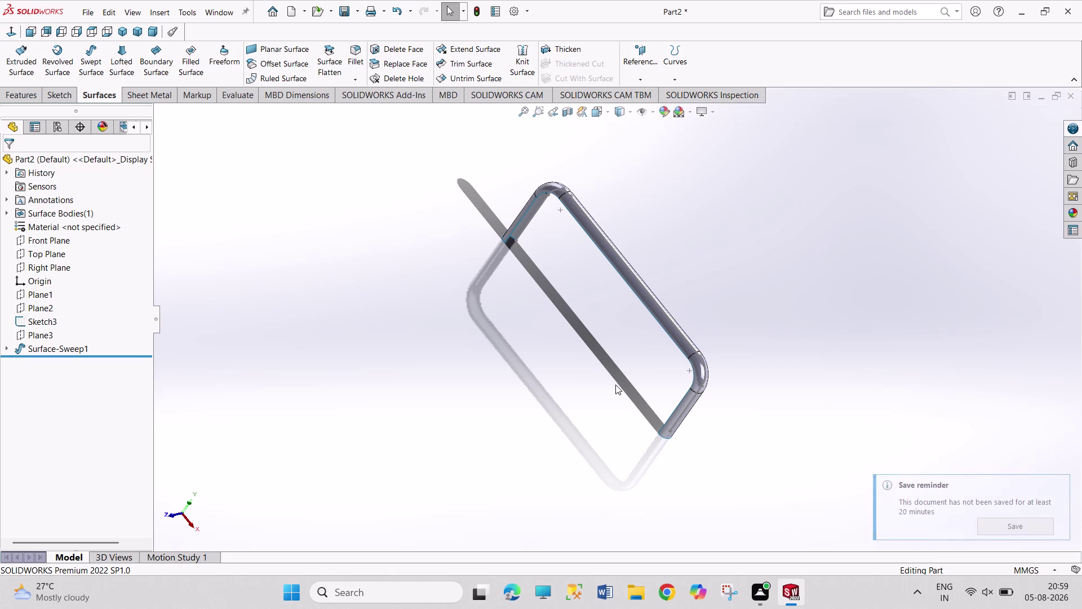
scroll(down, 3)
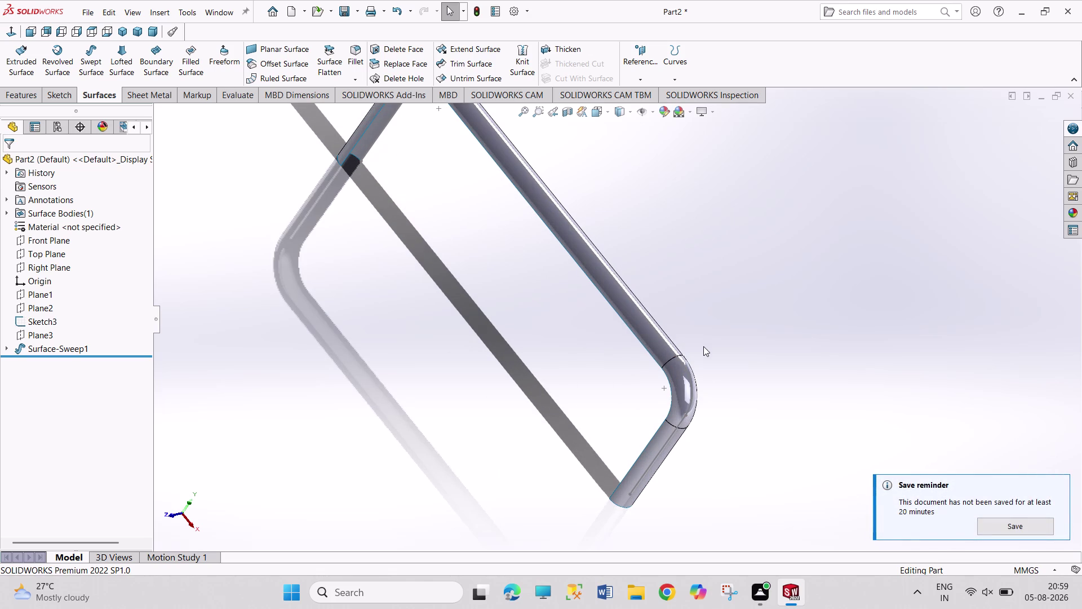
middle_drag(674, 342, 647, 332)
scroll(up, 3)
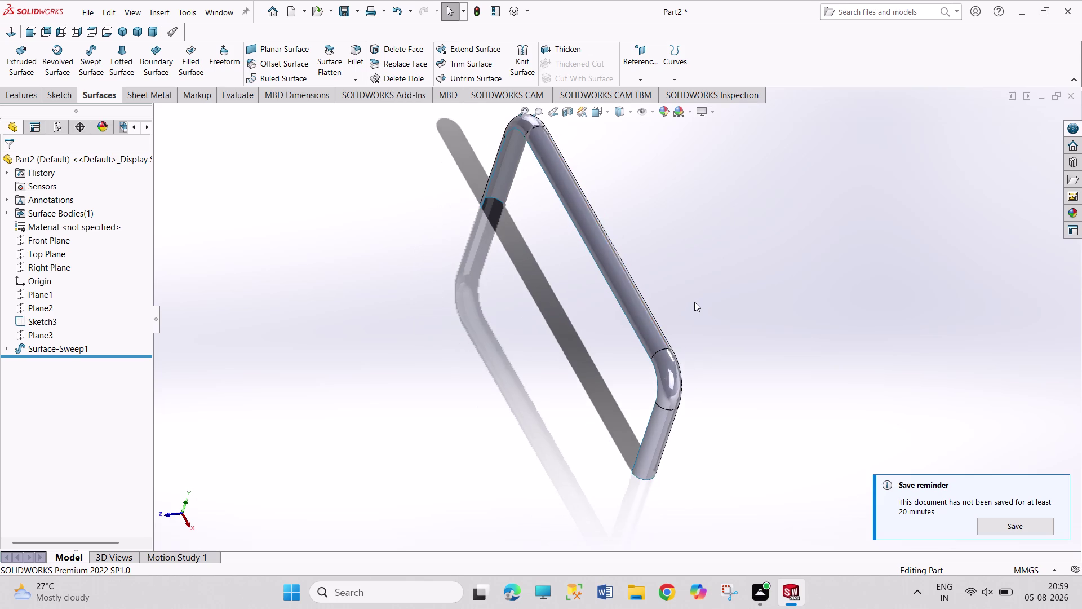
scroll(up, 3)
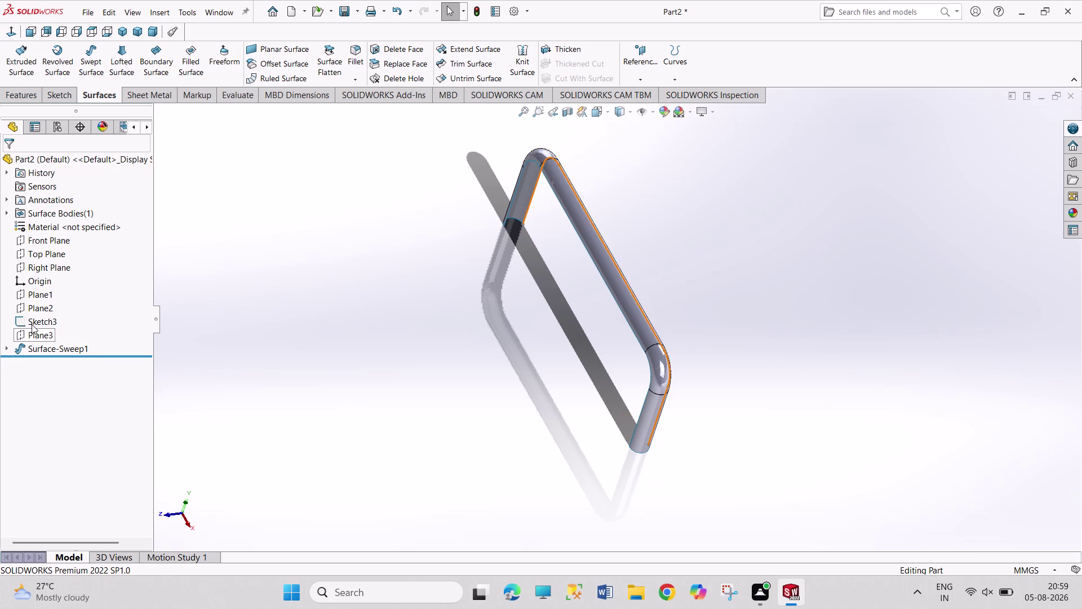
click(40, 332)
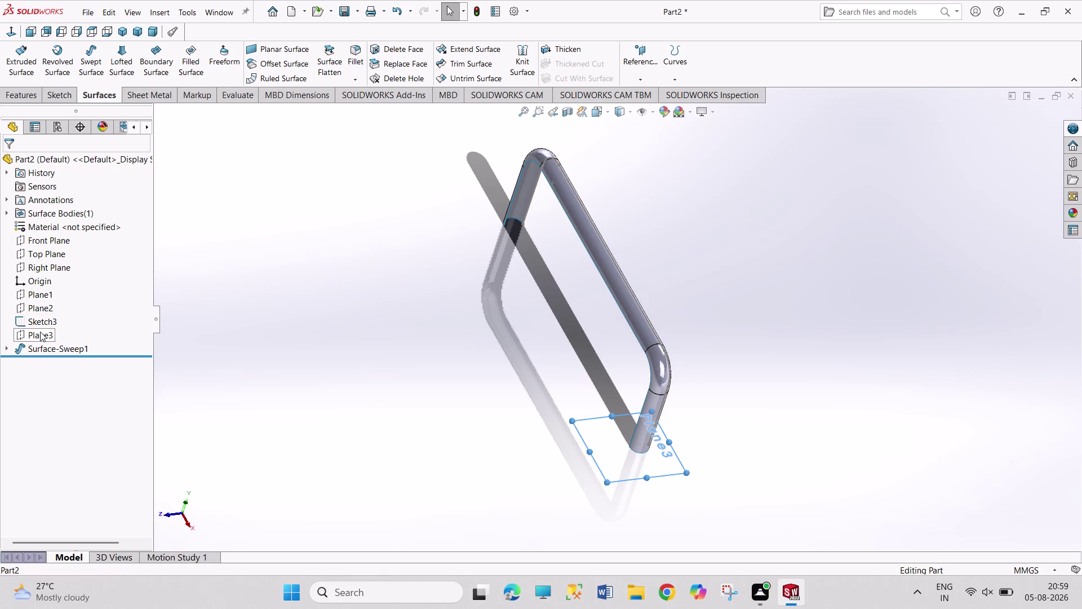
click(62, 316)
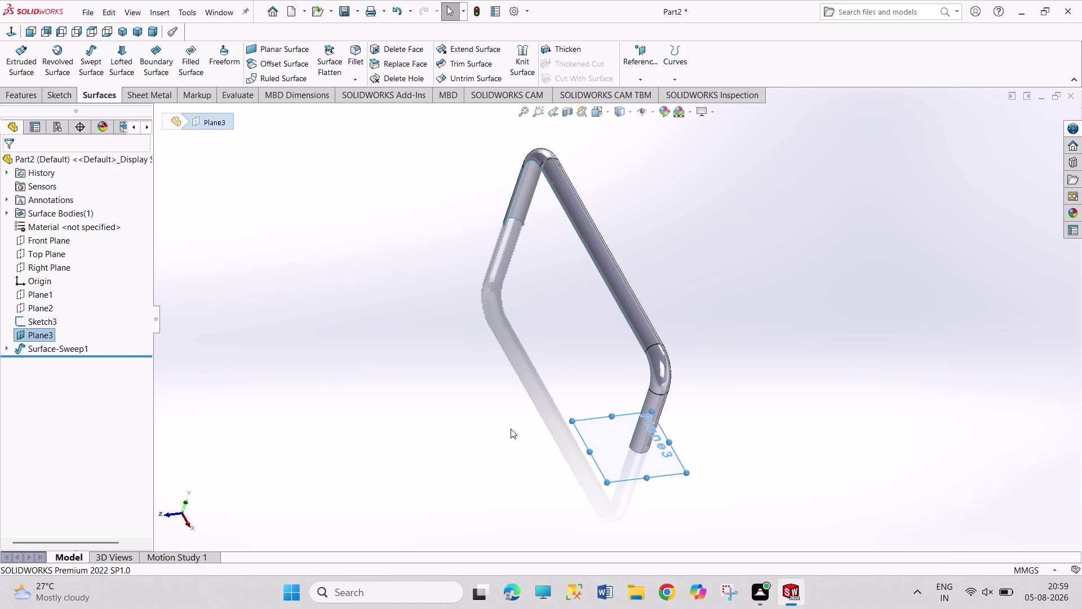
click(622, 457)
click(667, 427)
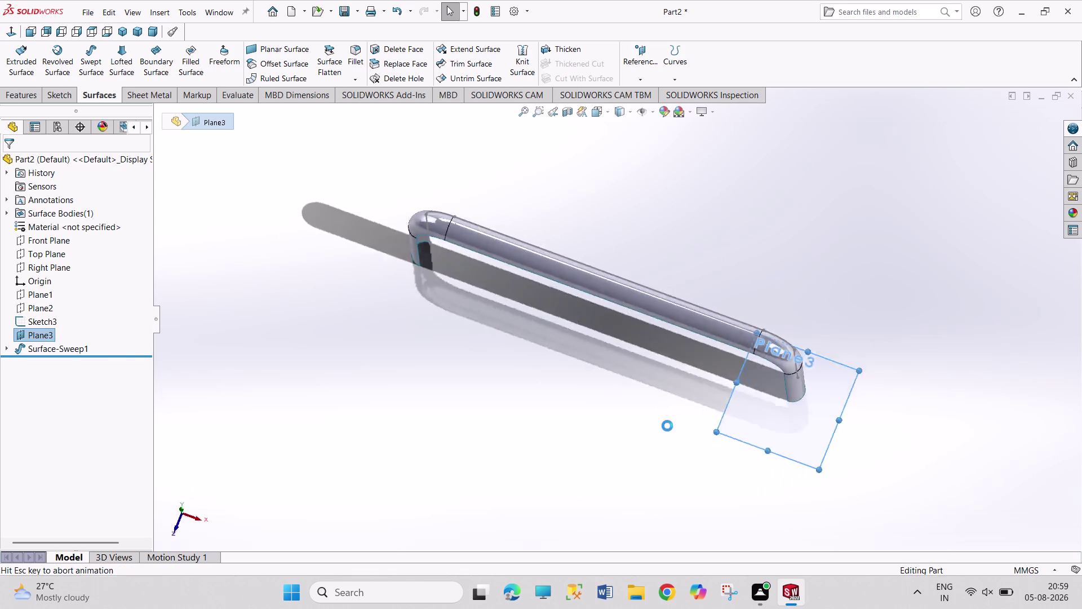
scroll(down, 3)
Draw Sketch7's line from the tube's right open end to its left end, then exit.
scroll(up, 3)
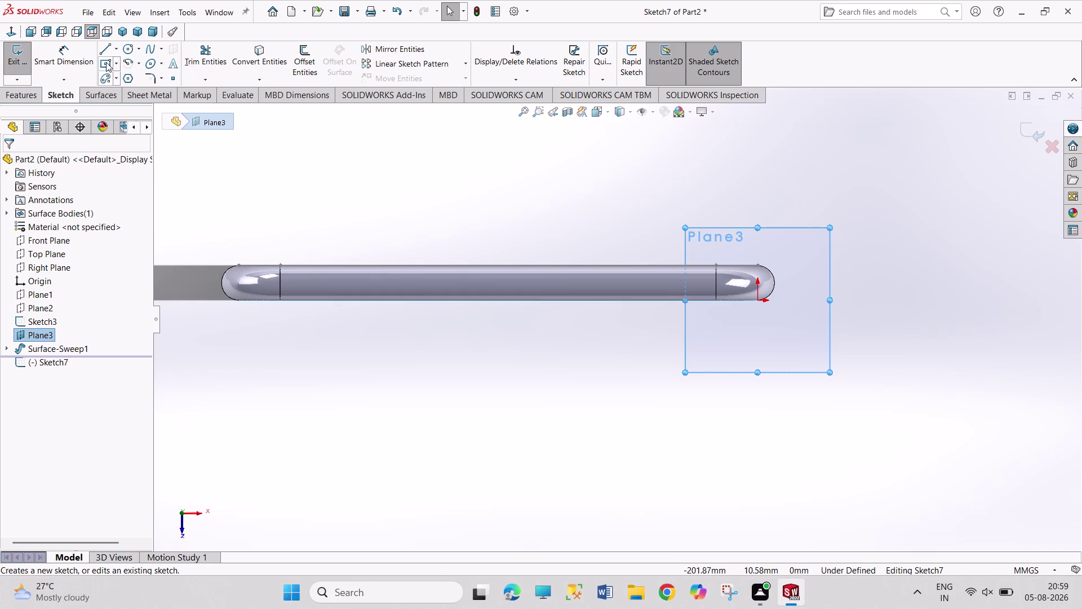
click(107, 47)
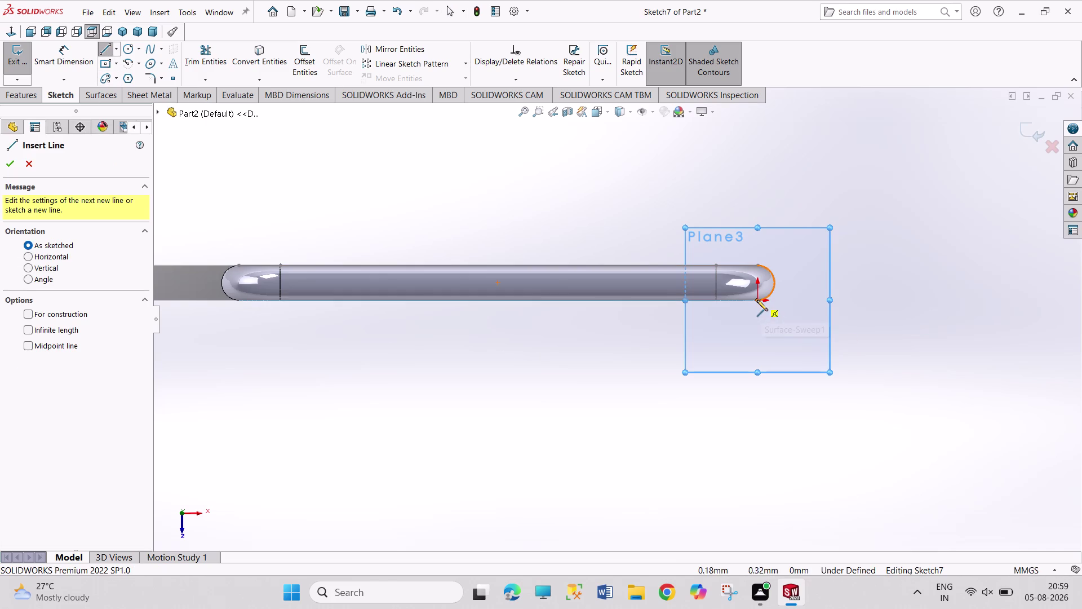
click(757, 301)
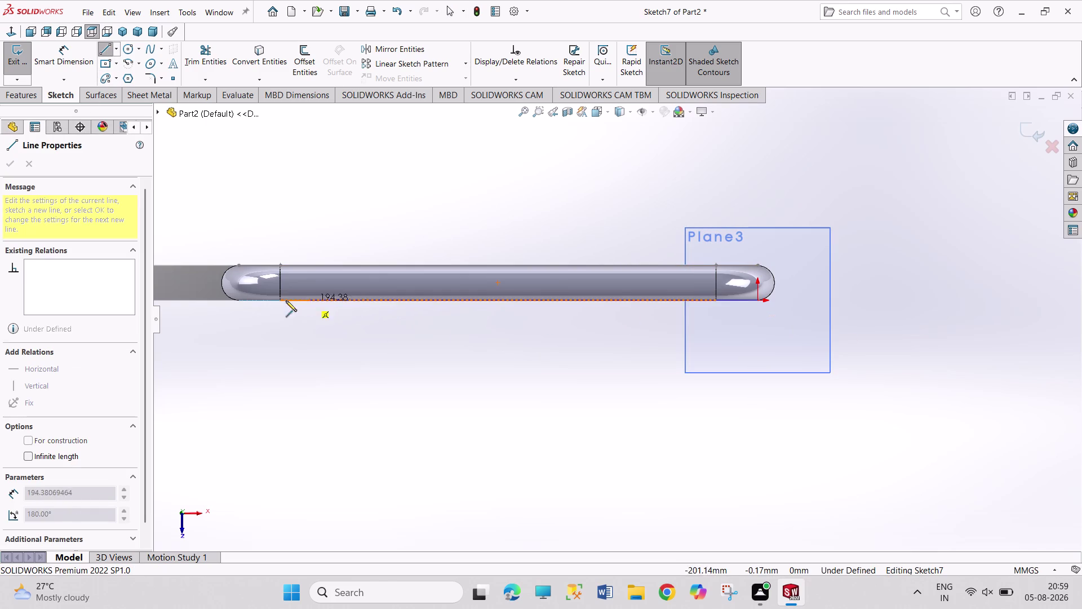
click(241, 301)
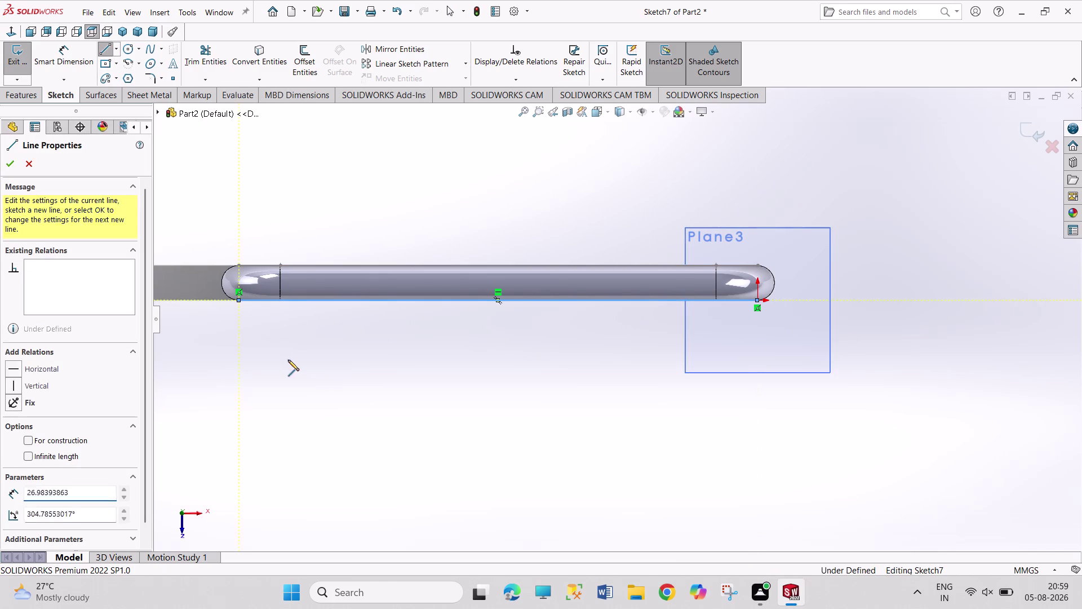
right_click(288, 359)
click(323, 368)
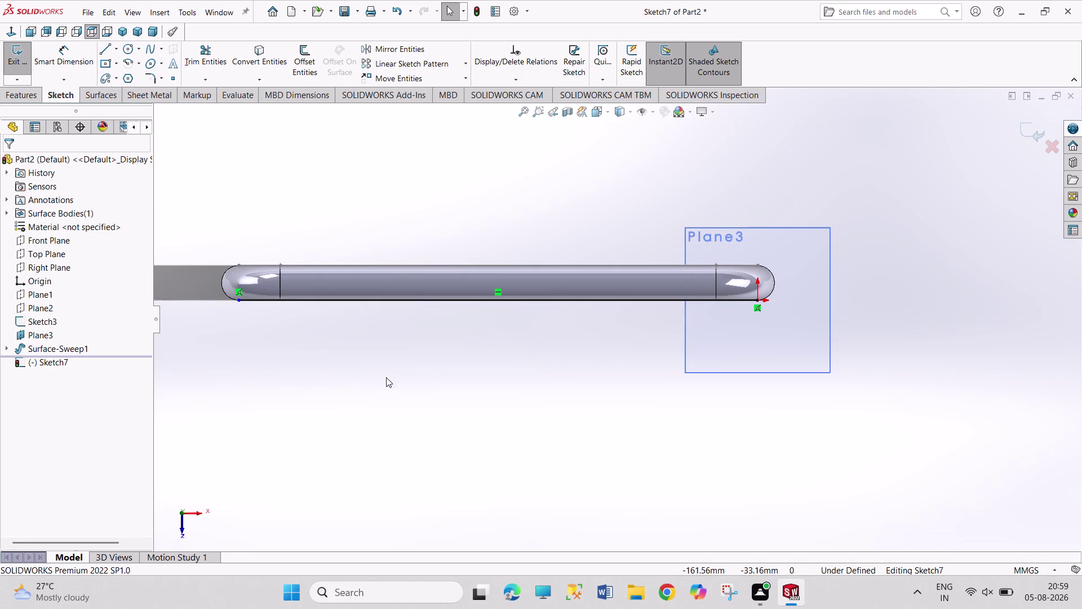
middle_drag(398, 380, 405, 284)
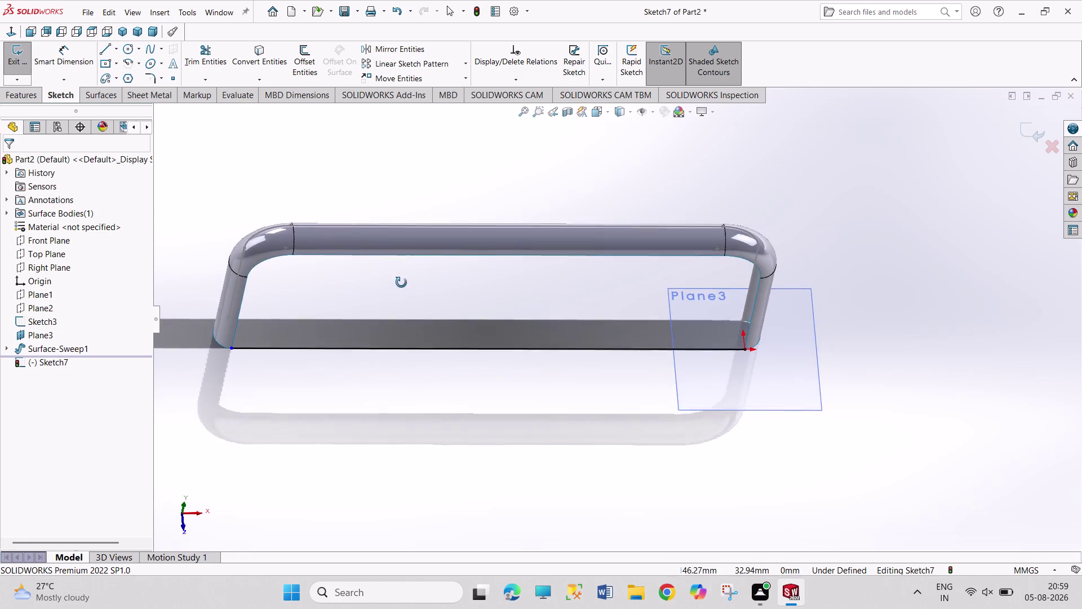
middle_drag(405, 285, 393, 275)
click(377, 462)
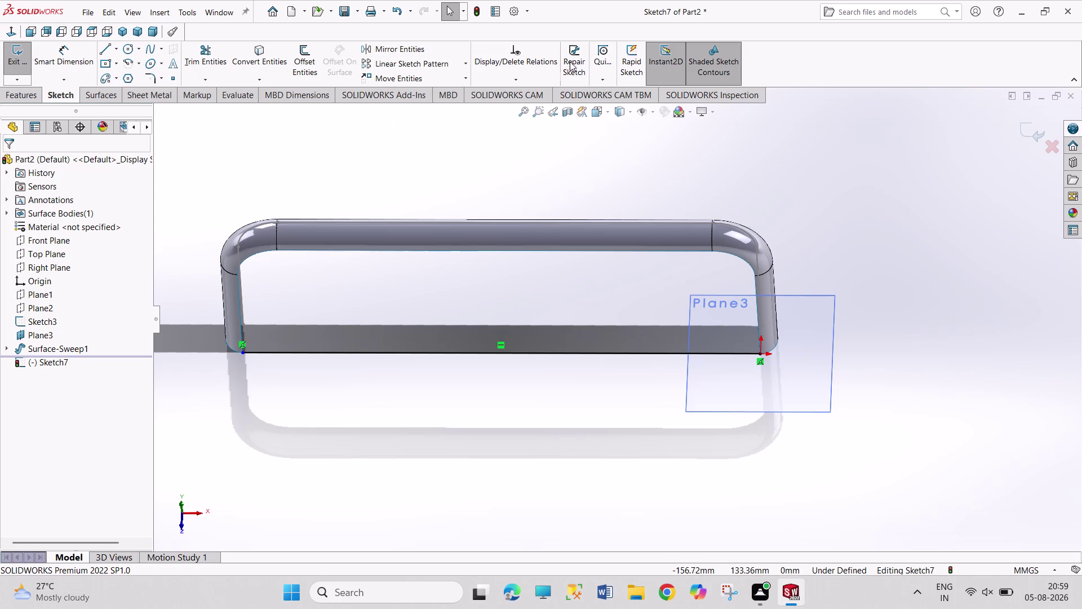
click(17, 62)
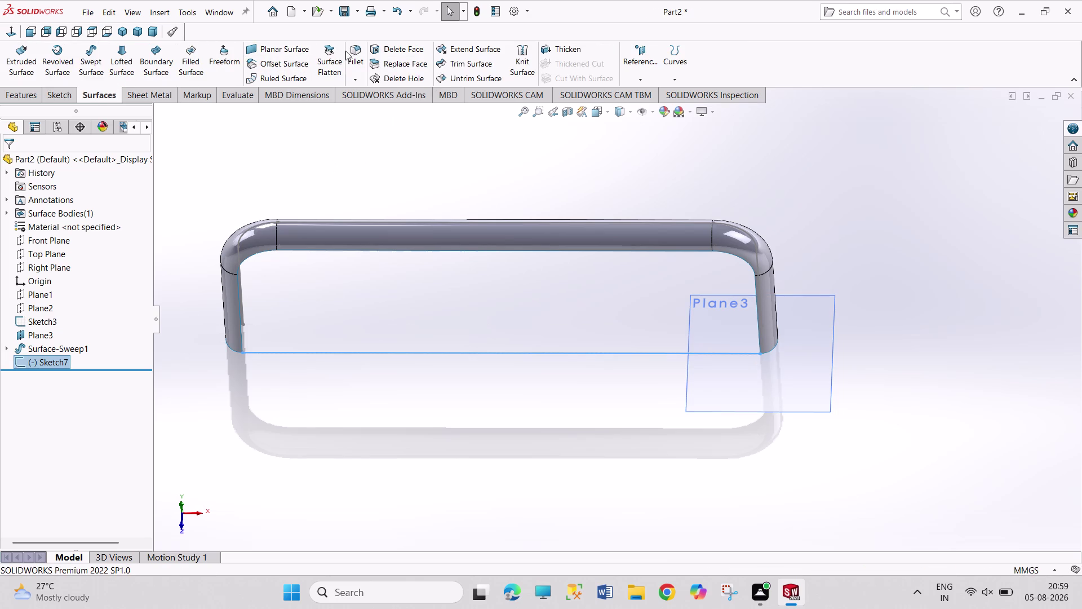
Build Surface-Fill1 with Sketch7 and the tube's inner edges as patch boundary.
click(189, 61)
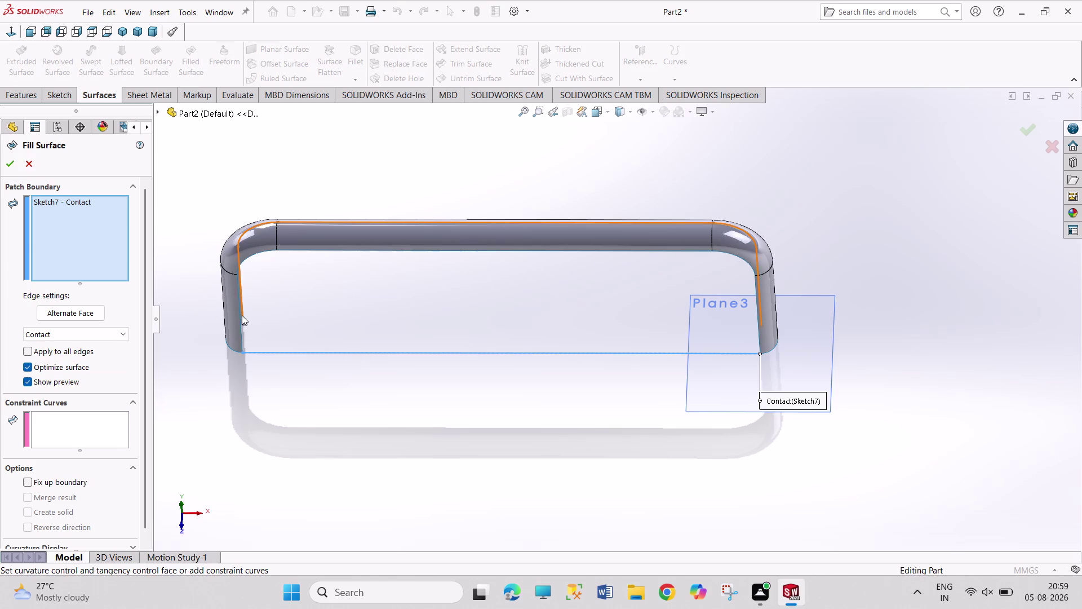
click(311, 252)
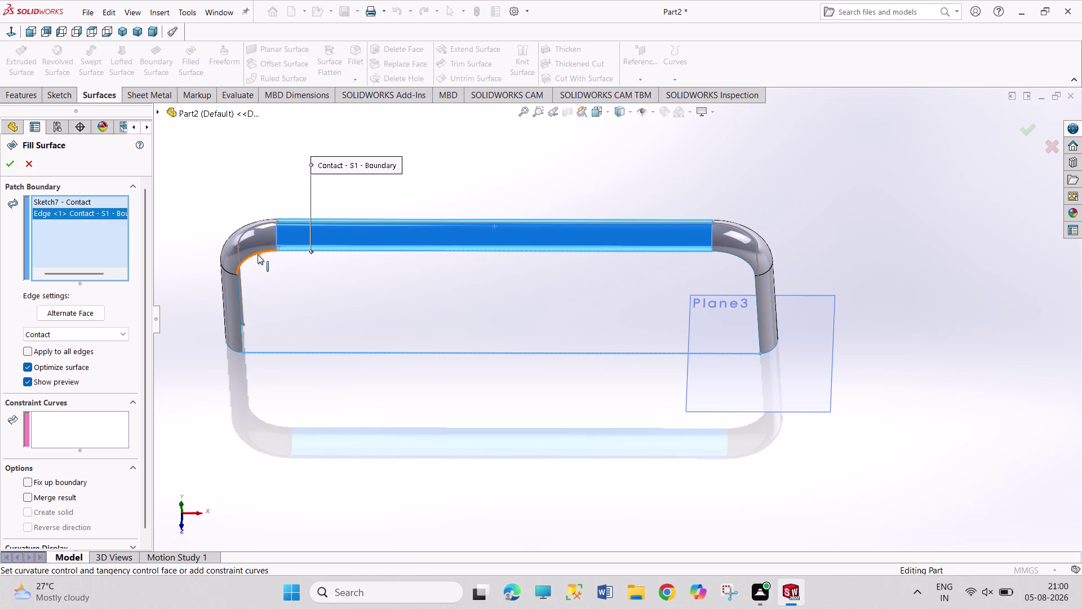
click(257, 254)
click(238, 315)
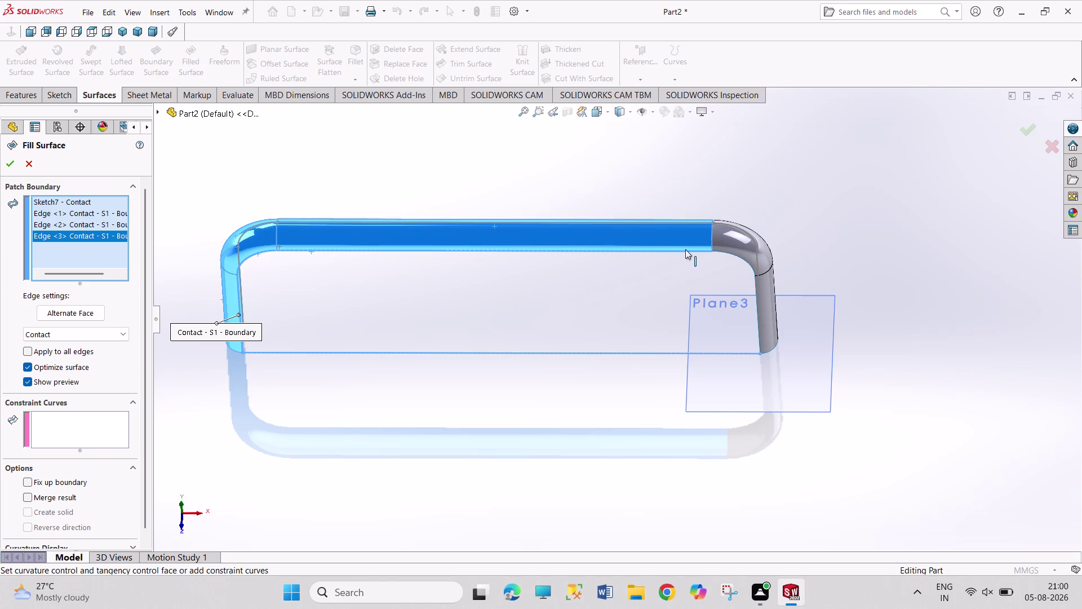
click(740, 258)
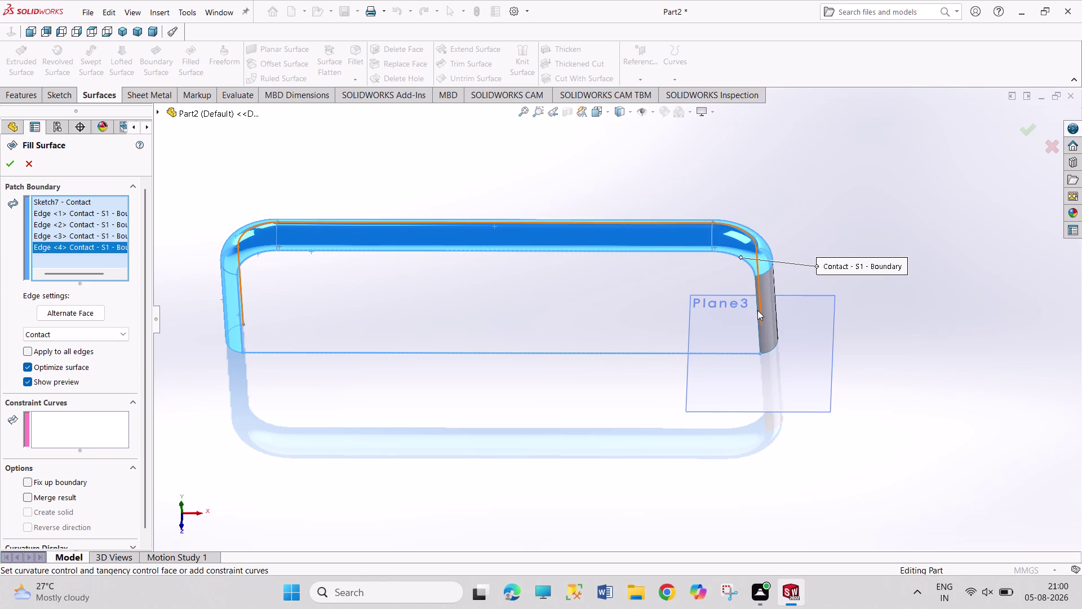
click(756, 314)
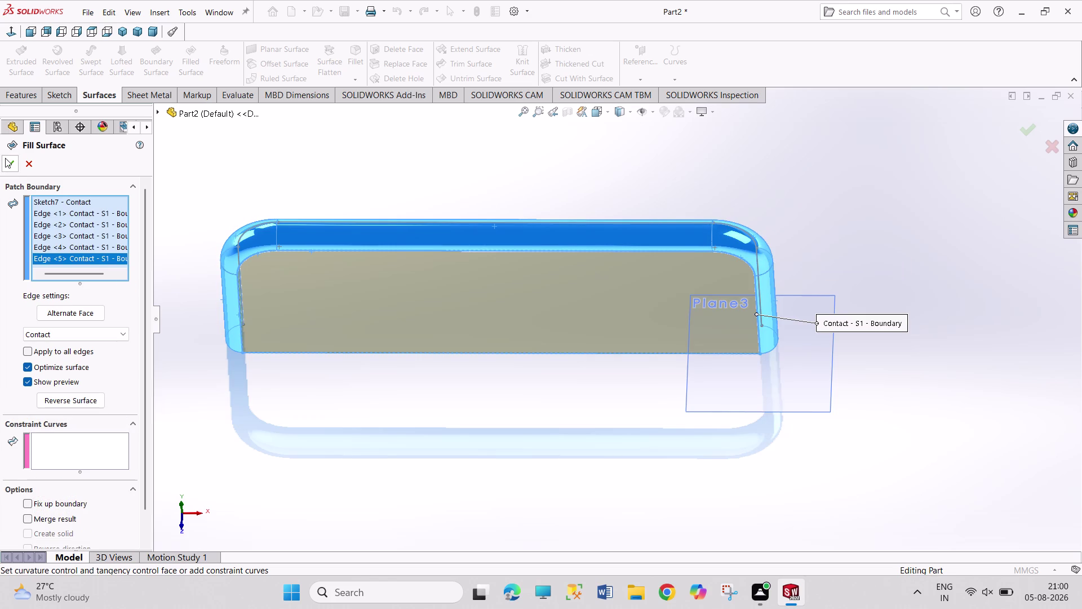
click(7, 158)
click(409, 193)
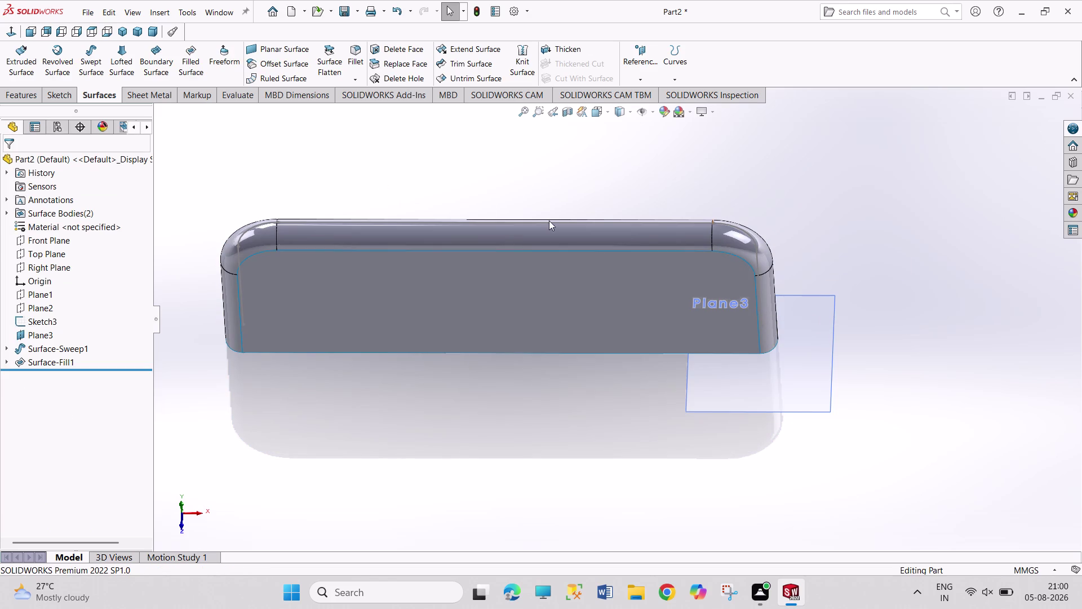
Orbit toward Plane3 and open Sketch8 on it.
middle_drag(670, 199, 527, 304)
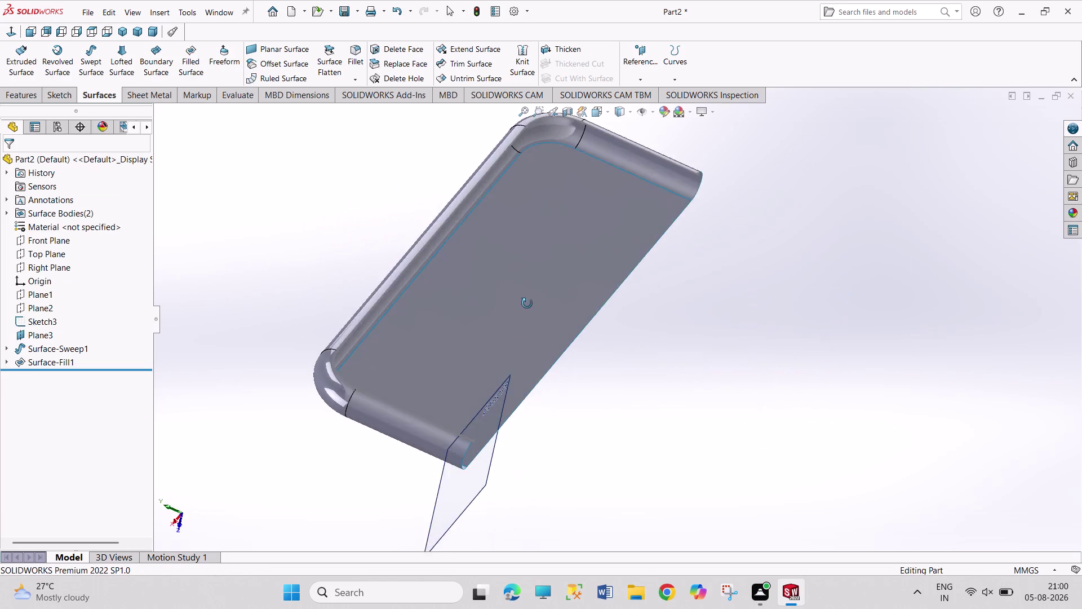
middle_drag(527, 304, 511, 298)
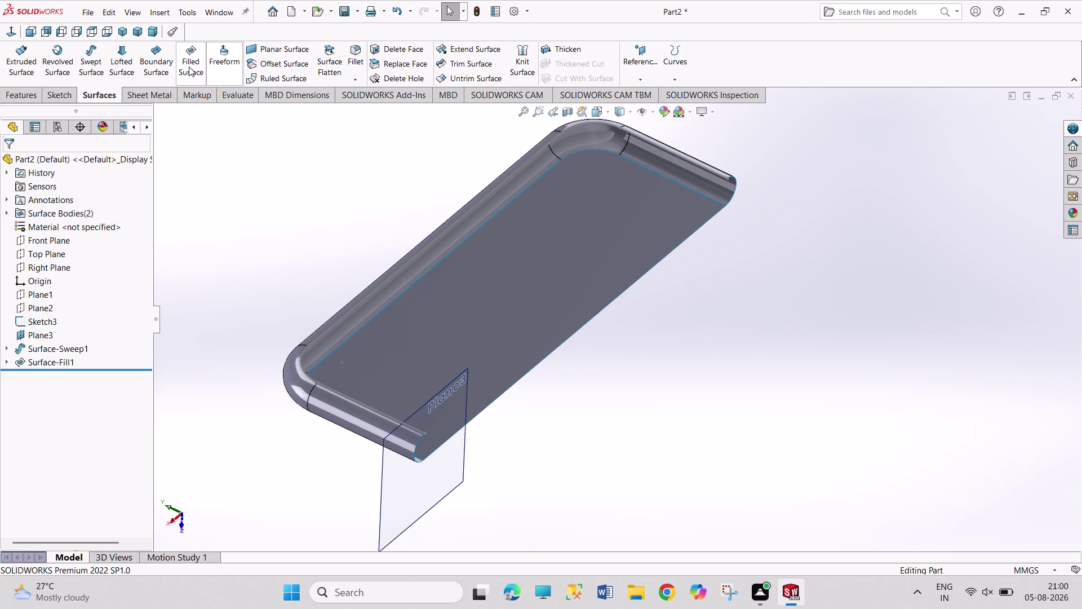
middle_drag(571, 426, 603, 479)
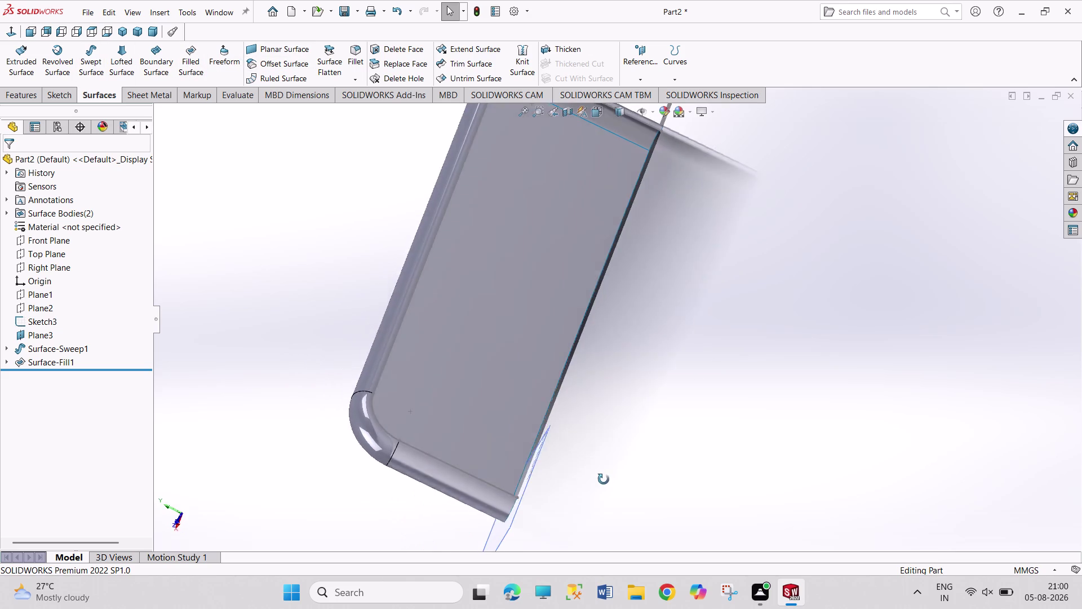
middle_drag(603, 479, 607, 480)
click(538, 488)
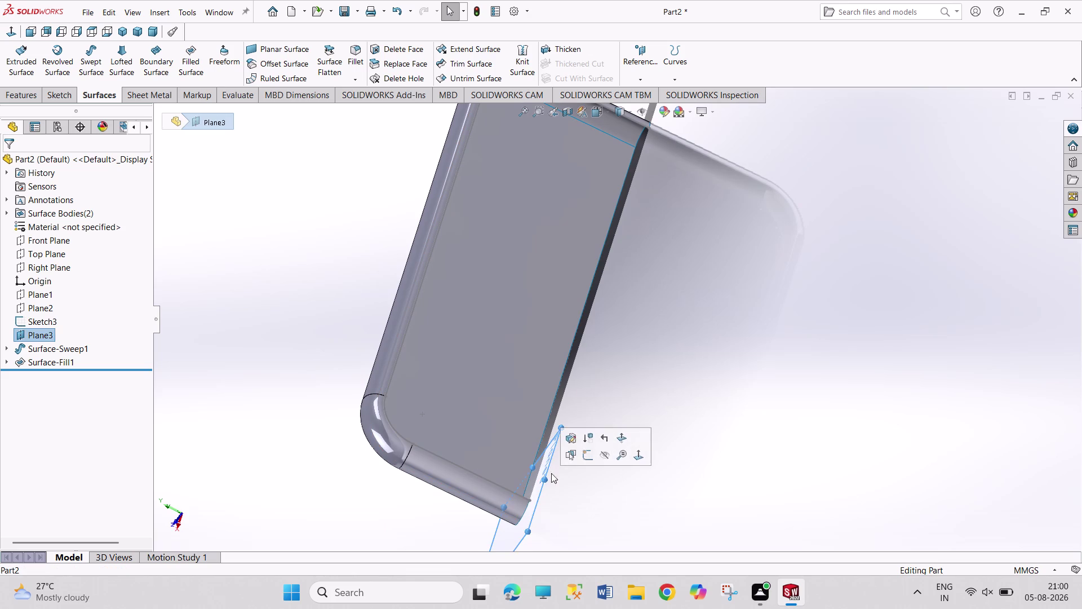
click(586, 456)
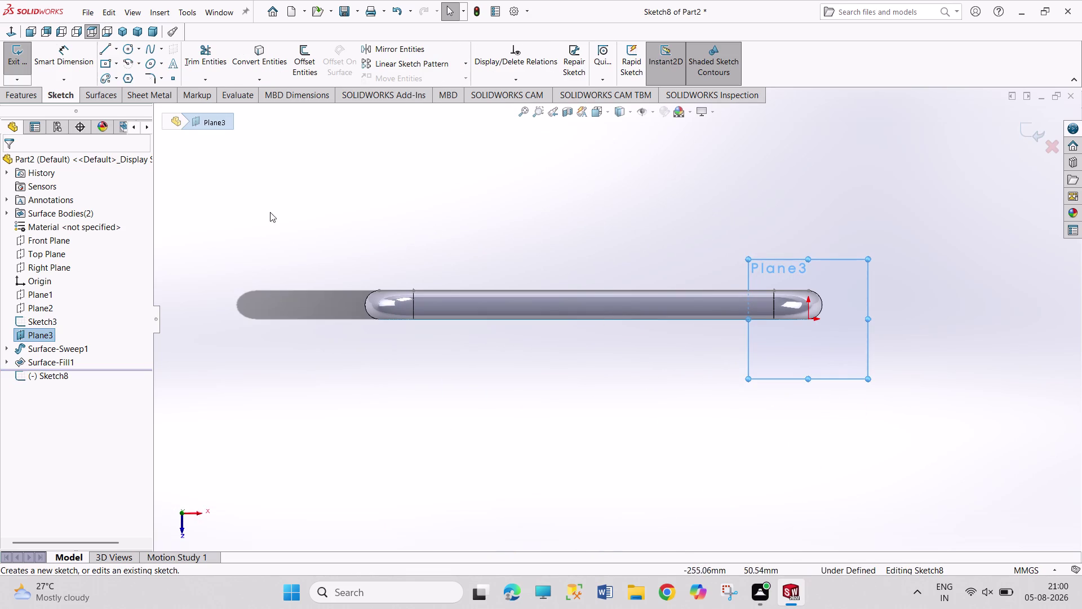
Draw Sketch8's line from the tube's left end to its right end and exit the sketch.
click(106, 50)
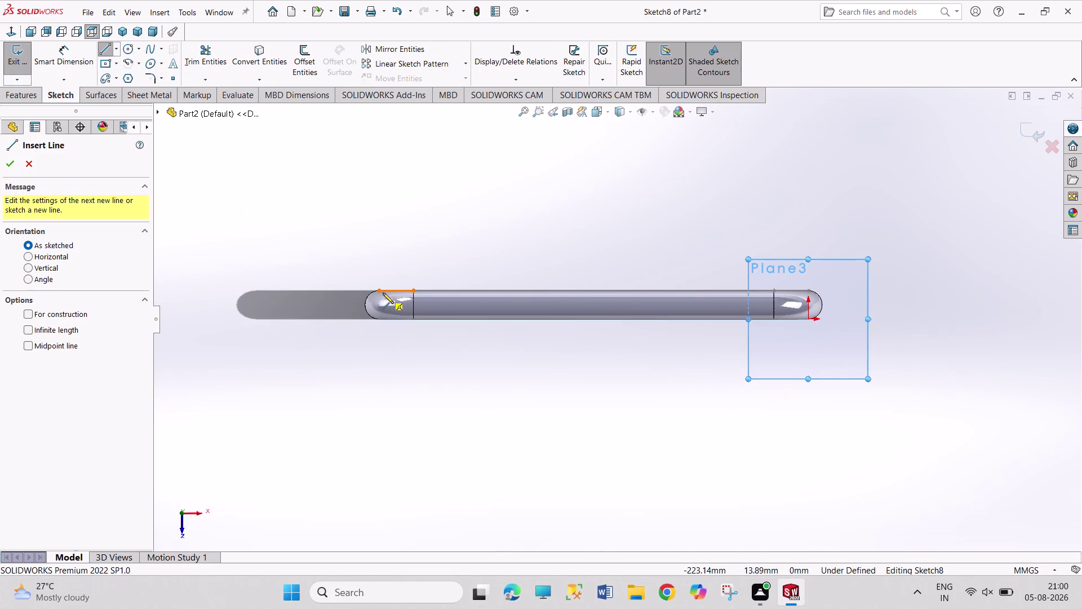
click(379, 290)
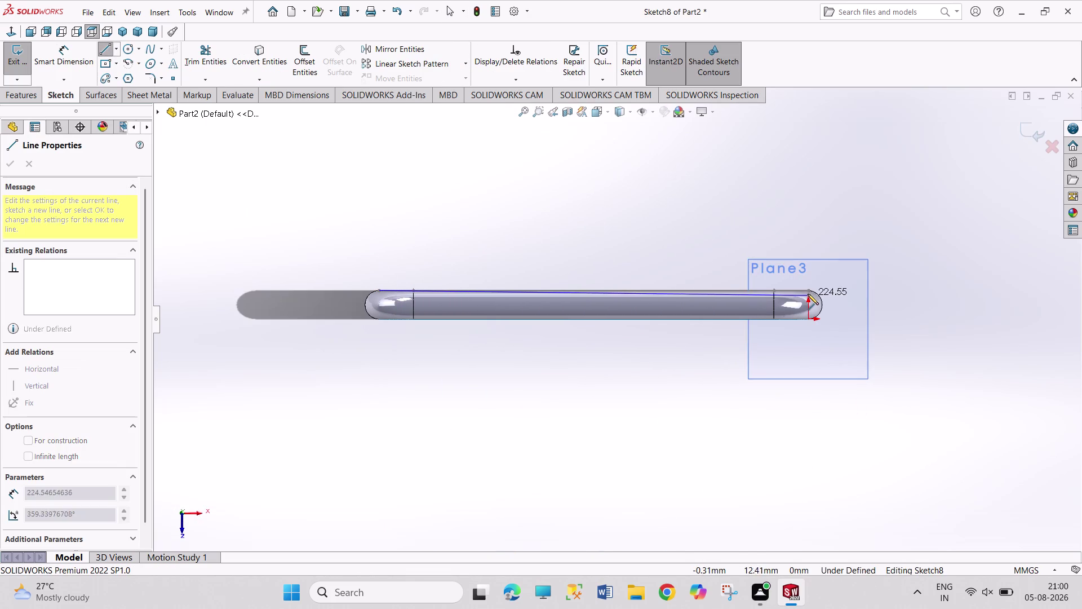
click(809, 290)
right_click(704, 182)
click(715, 189)
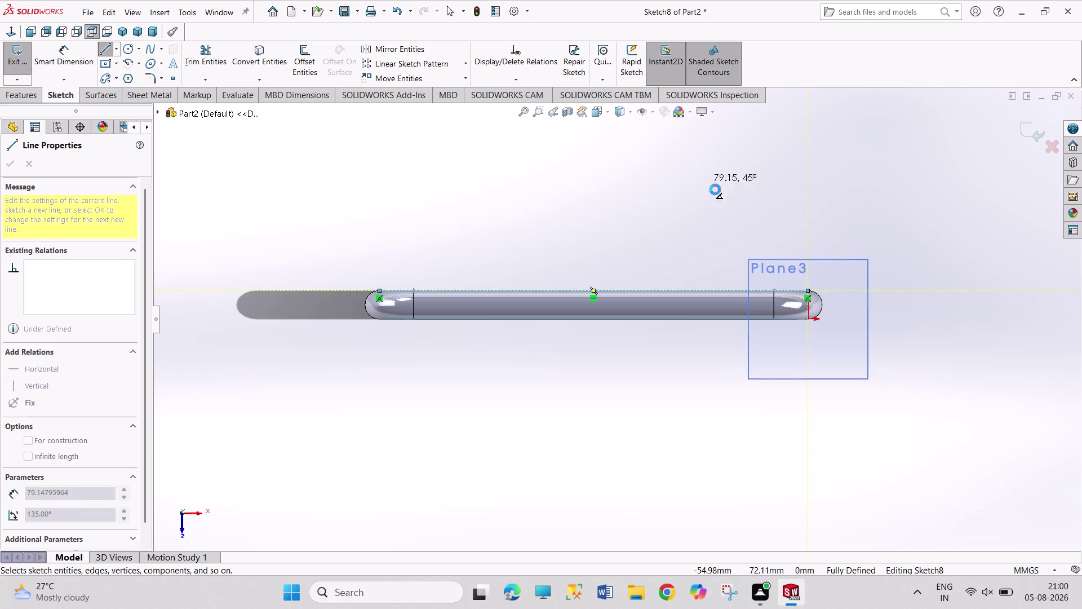
click(17, 57)
click(123, 33)
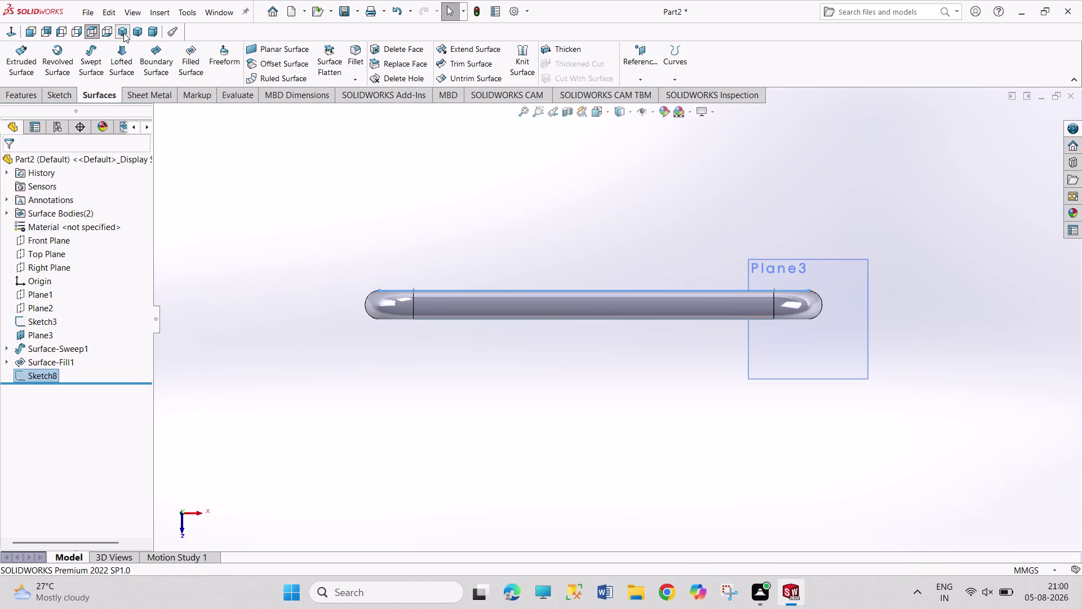
middle_drag(837, 393, 769, 403)
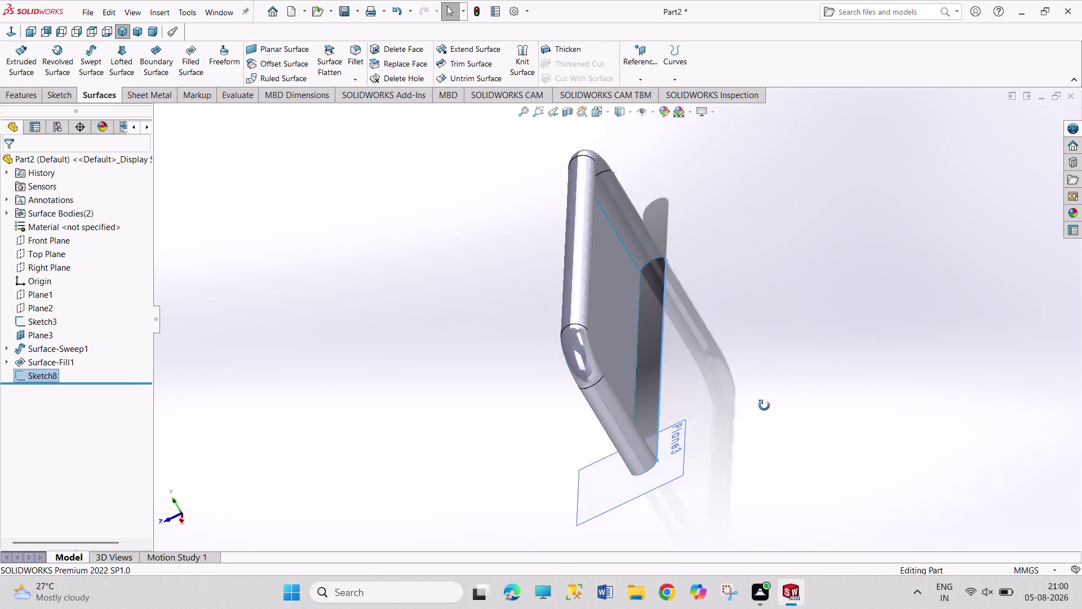
middle_drag(768, 403, 755, 445)
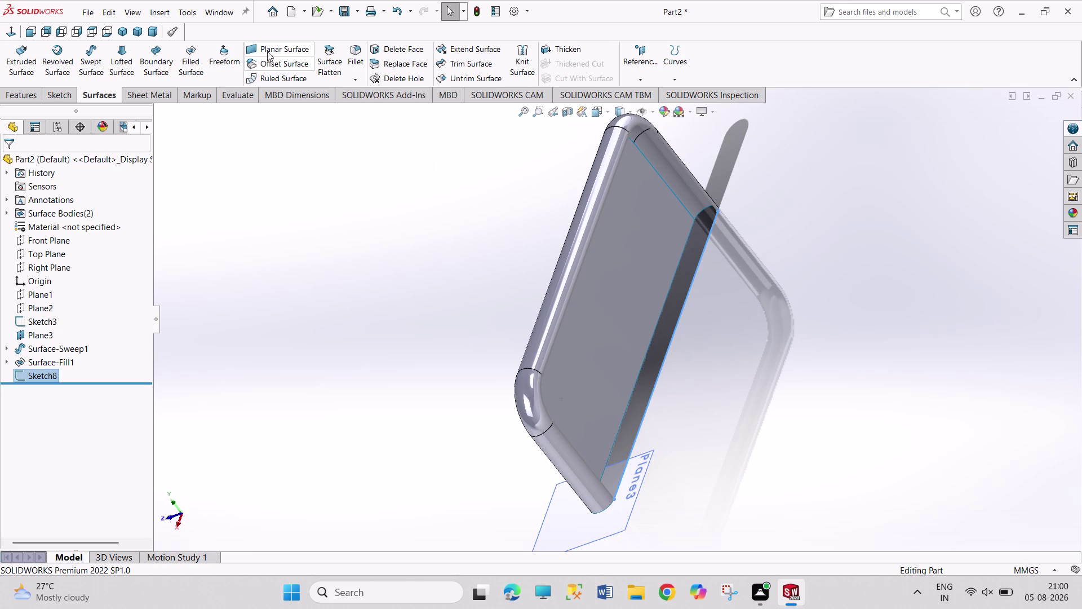
click(196, 59)
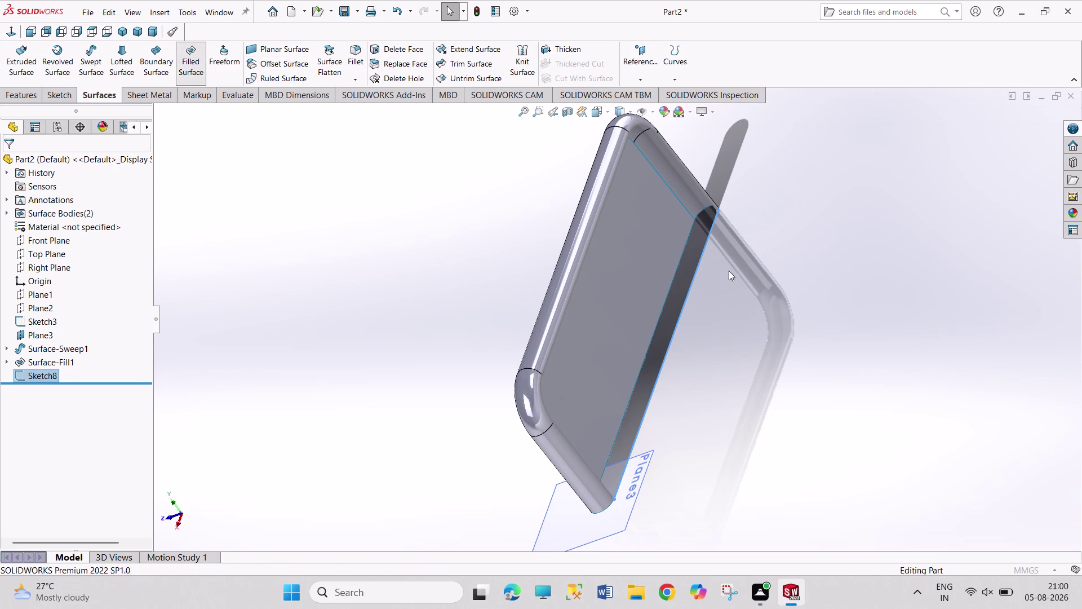
click(578, 454)
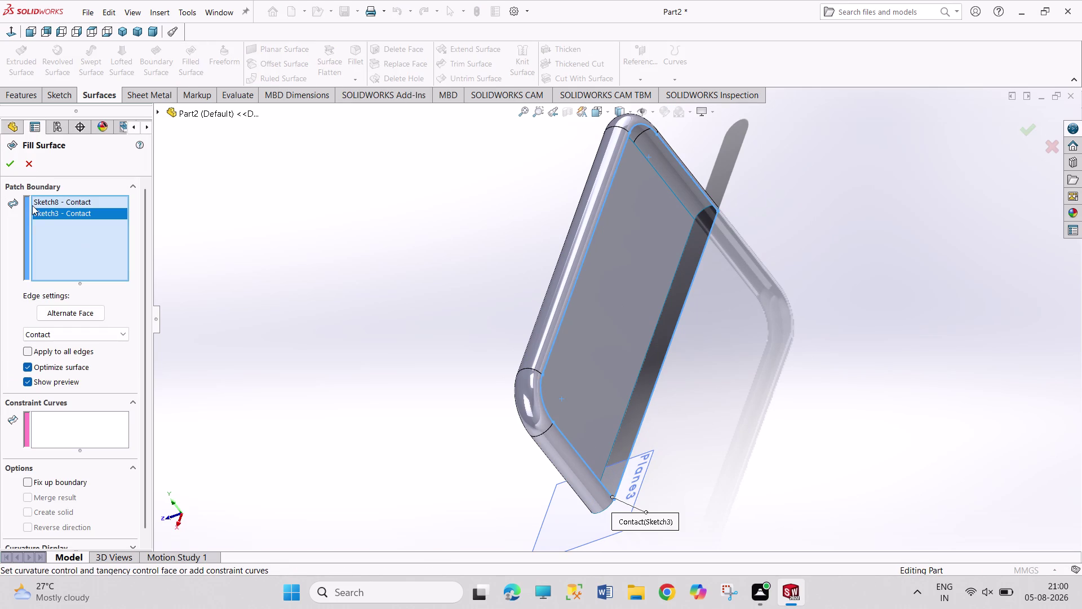
click(4, 165)
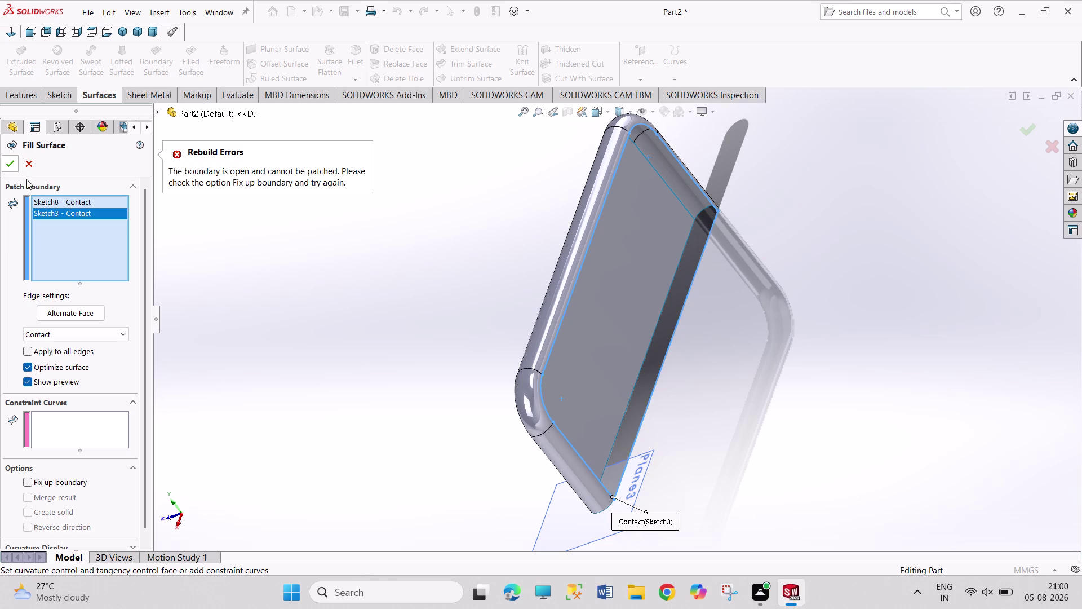
right_click(69, 204)
click(84, 214)
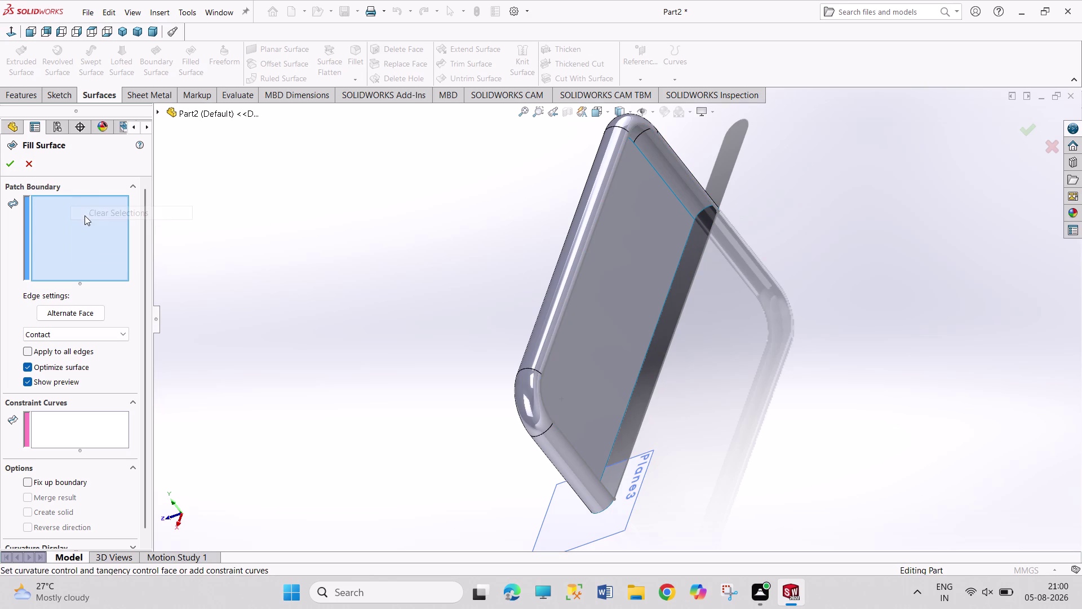
click(661, 371)
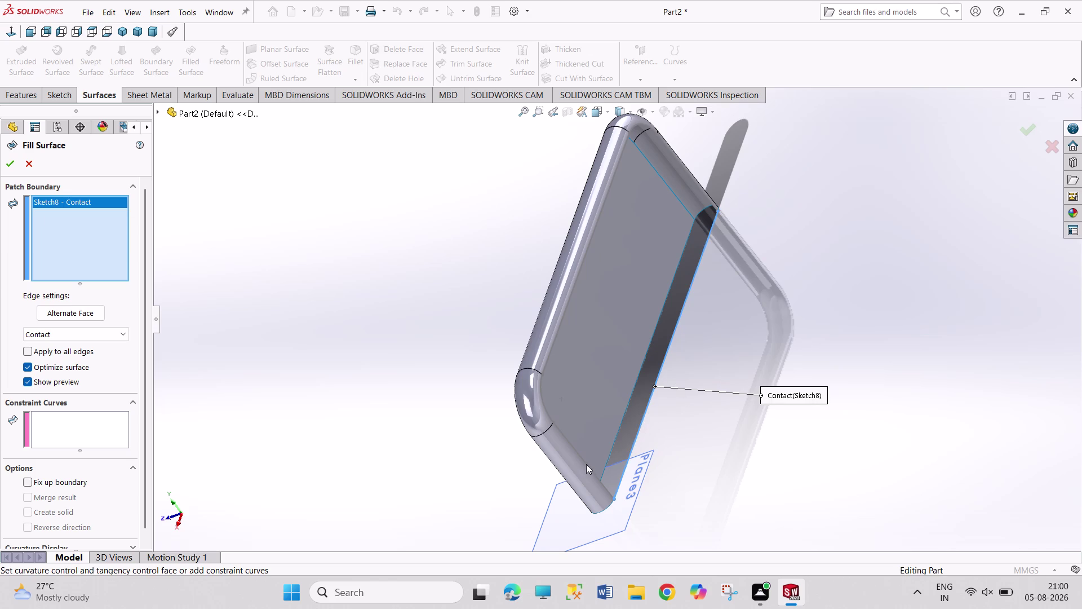
middle_drag(637, 393, 564, 354)
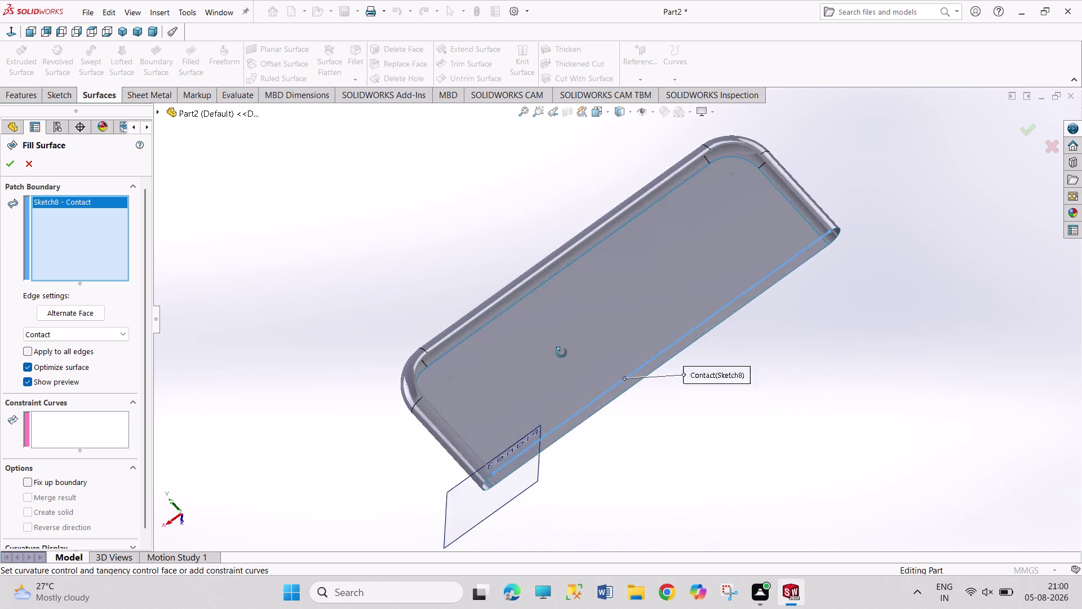
middle_drag(564, 355, 559, 349)
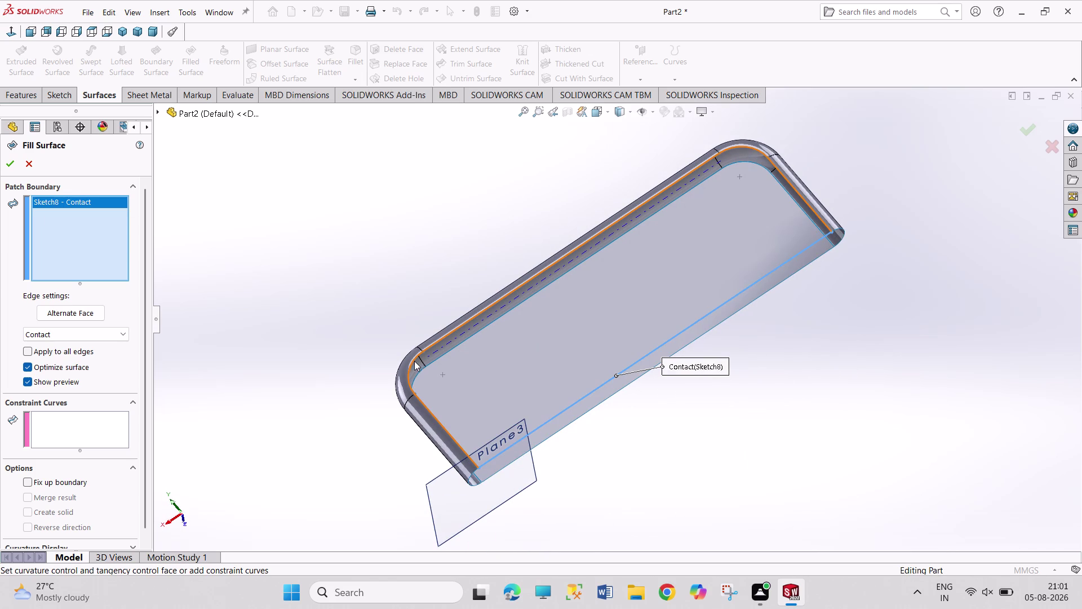
click(407, 372)
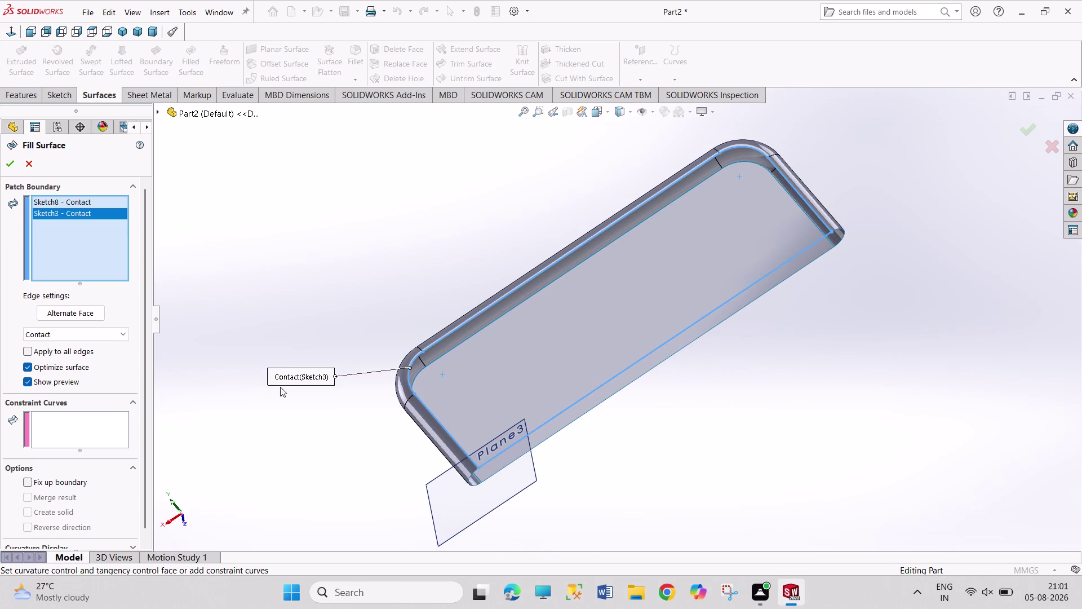
click(13, 169)
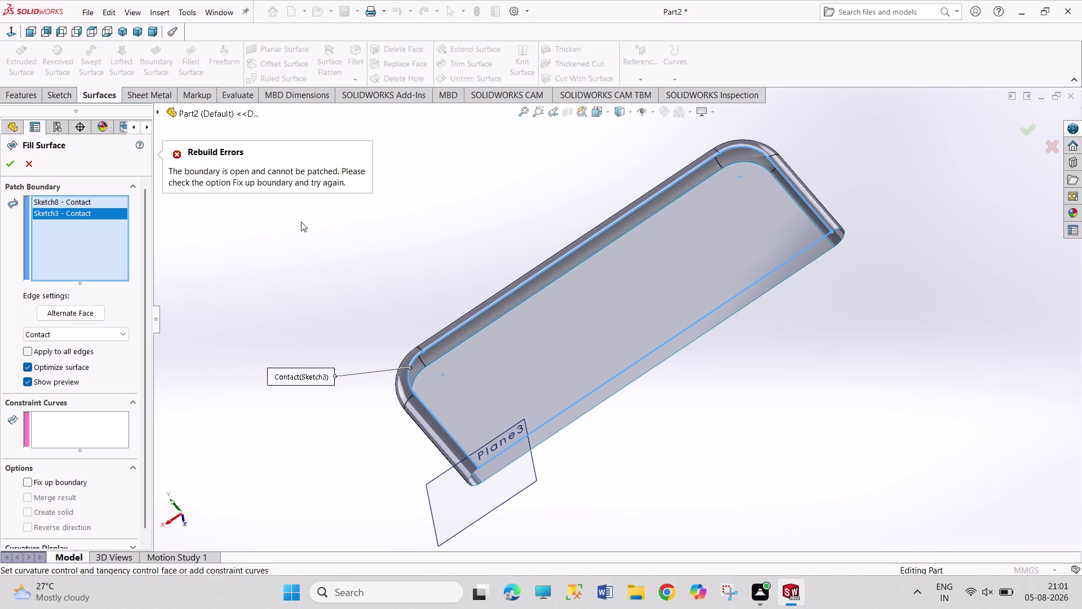
click(387, 235)
click(30, 166)
click(463, 156)
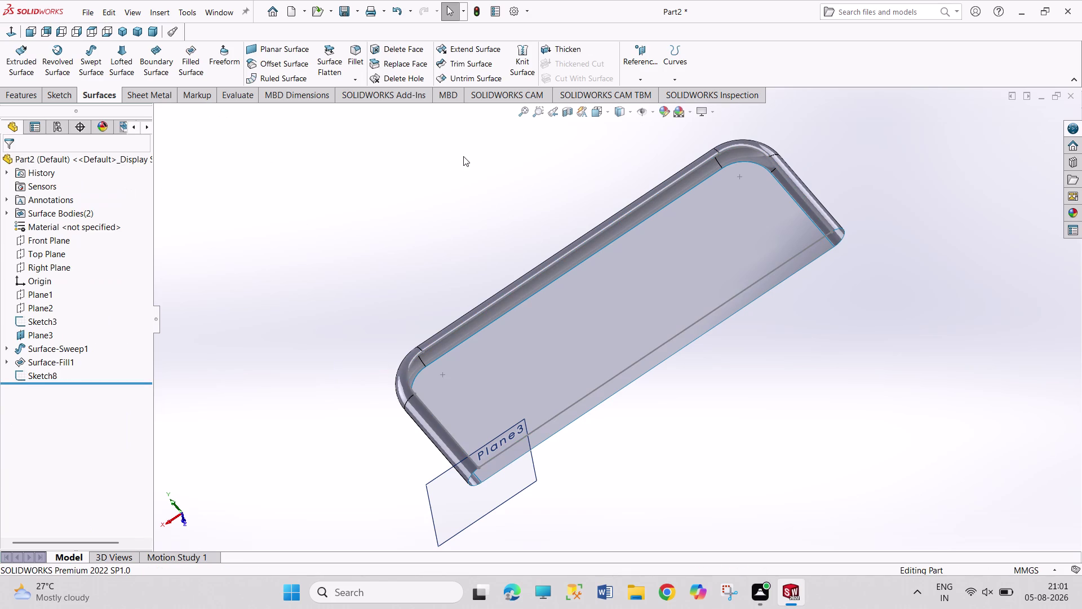
Start a filled surface using the Sketch8 line as a boundary.
middle_drag(473, 164, 531, 274)
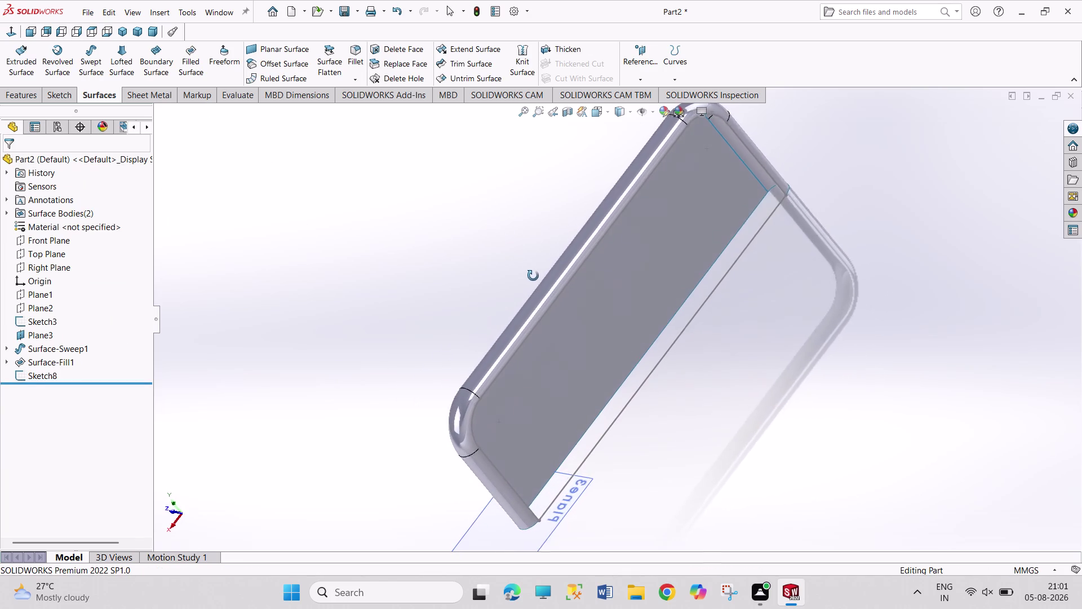
middle_drag(531, 273, 545, 282)
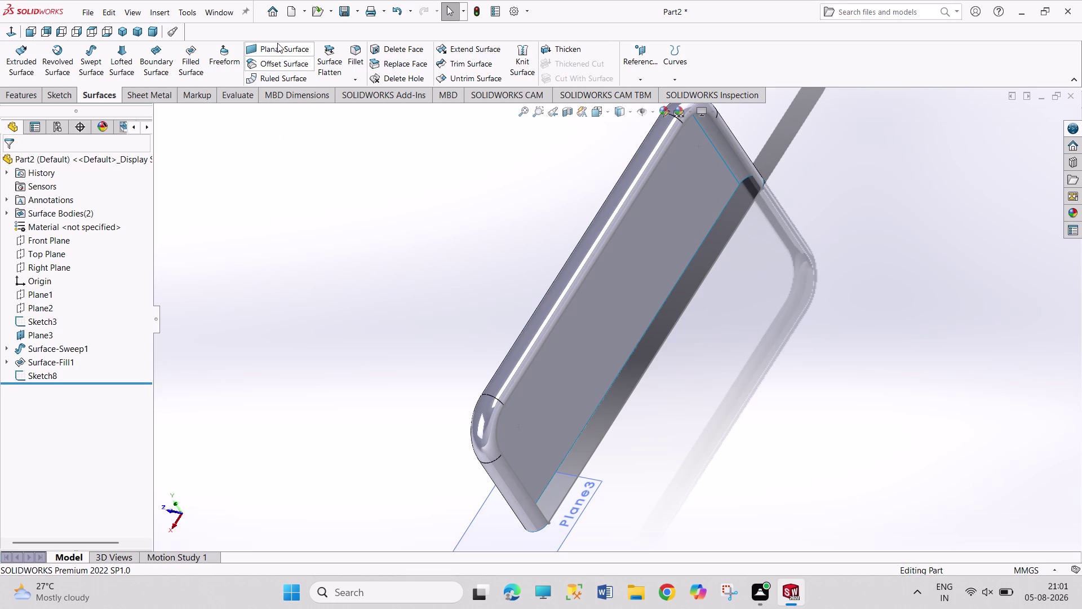
click(181, 52)
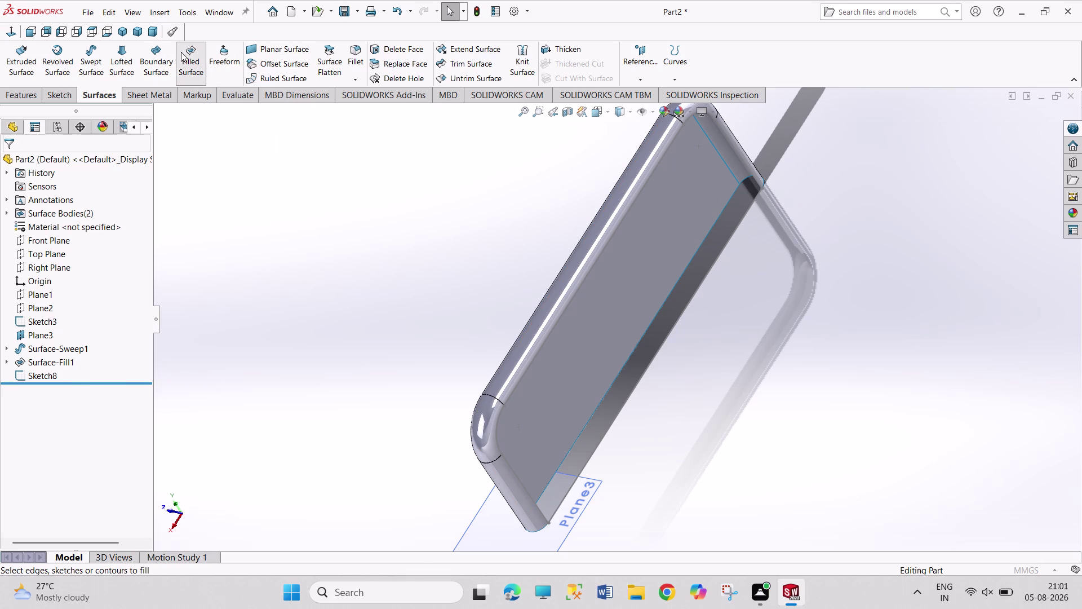
click(610, 427)
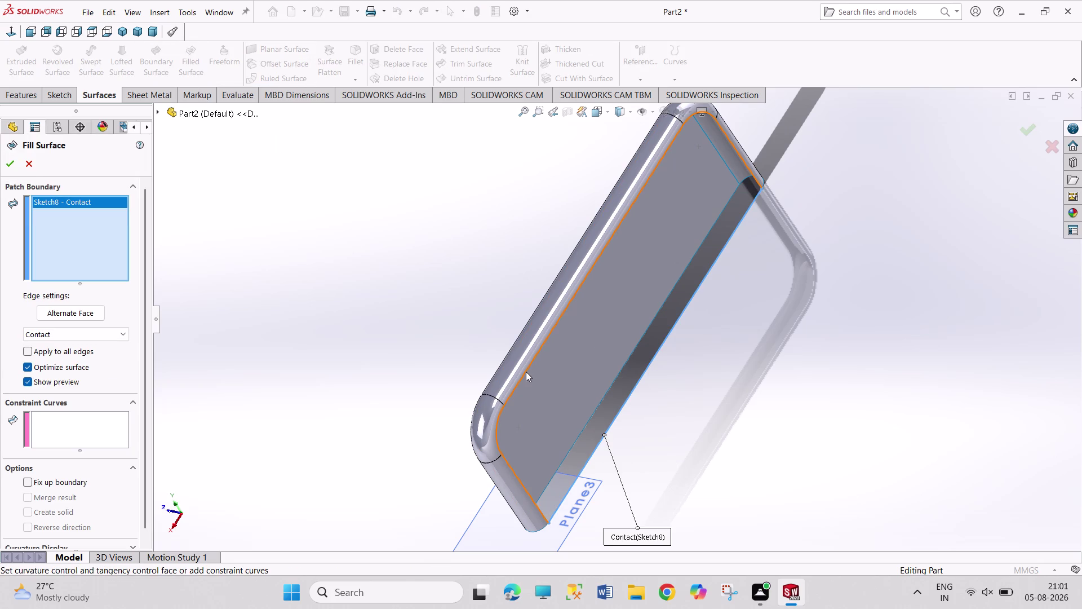
click(525, 372)
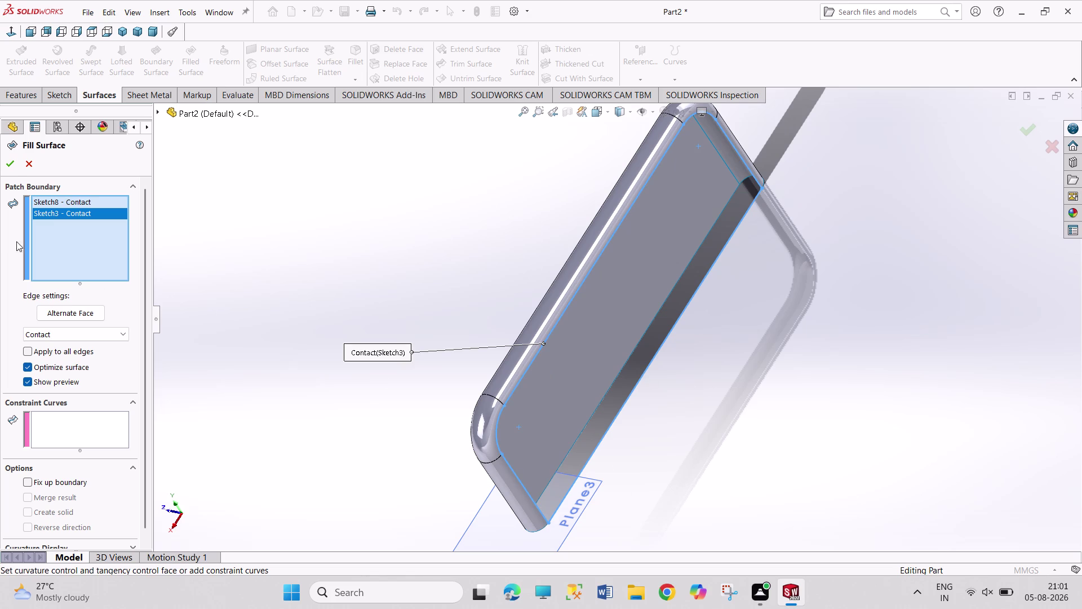
Cancel the fill surface and launch Planar Surface instead.
click(8, 164)
click(35, 167)
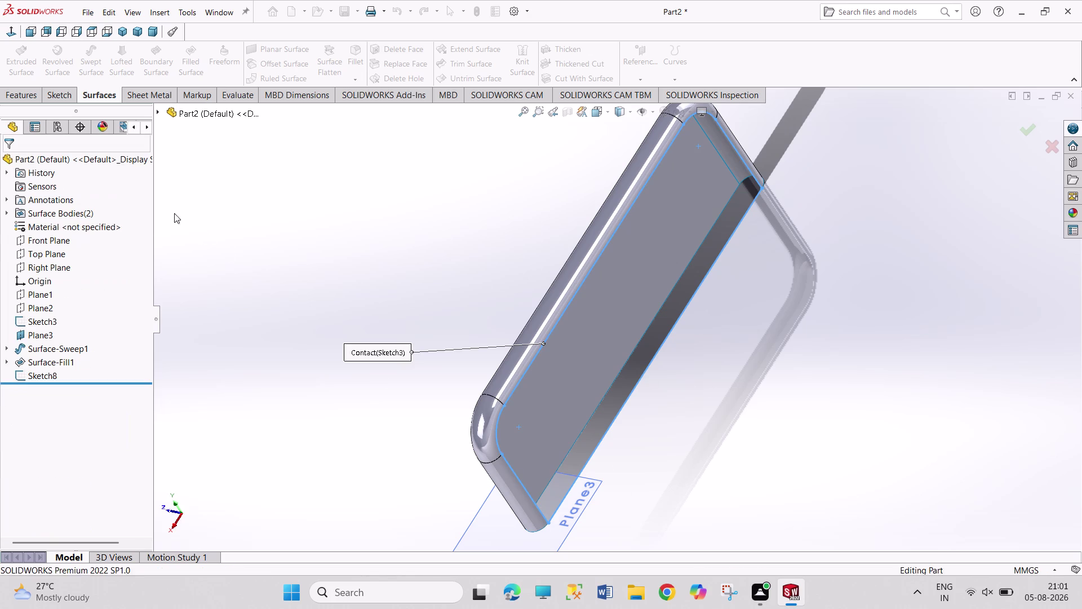
click(253, 242)
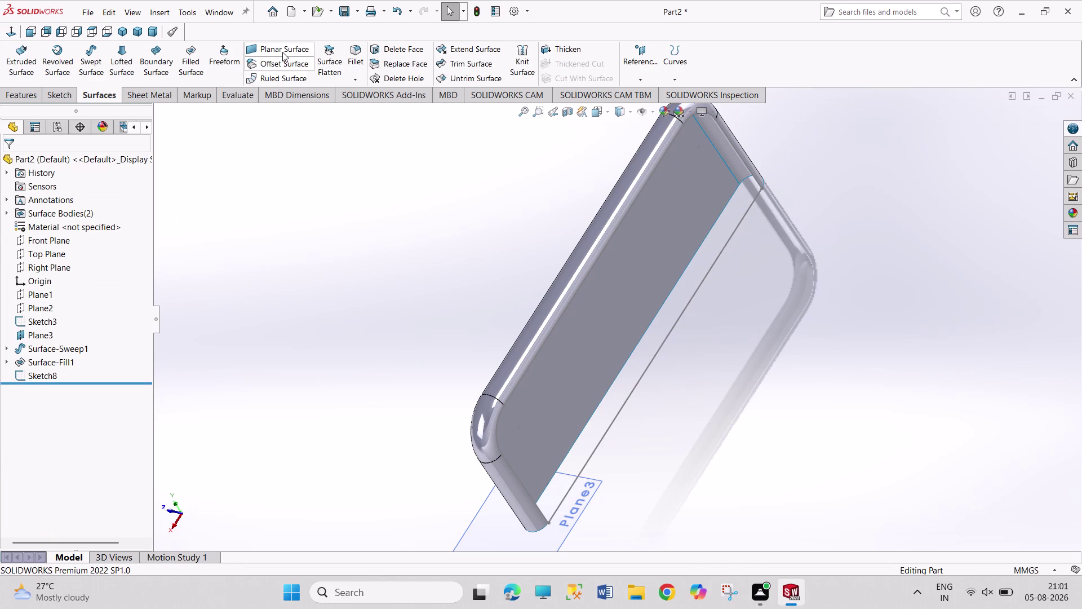
click(283, 52)
Try a planar surface bounded by Sketch3 and Sketch8, cancel it, and reopen Sketch8.
click(576, 297)
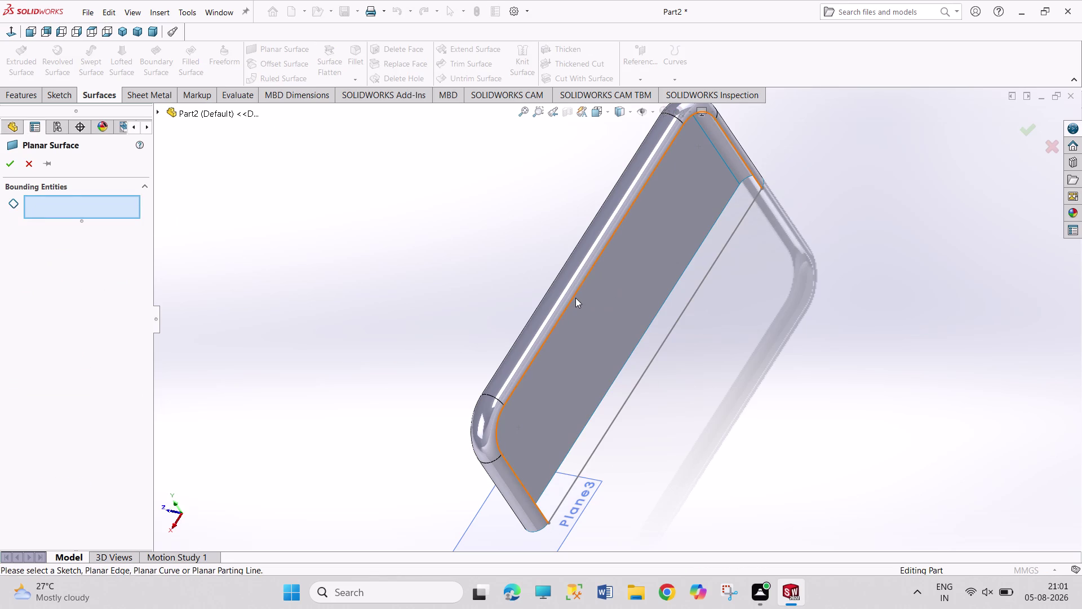
click(11, 166)
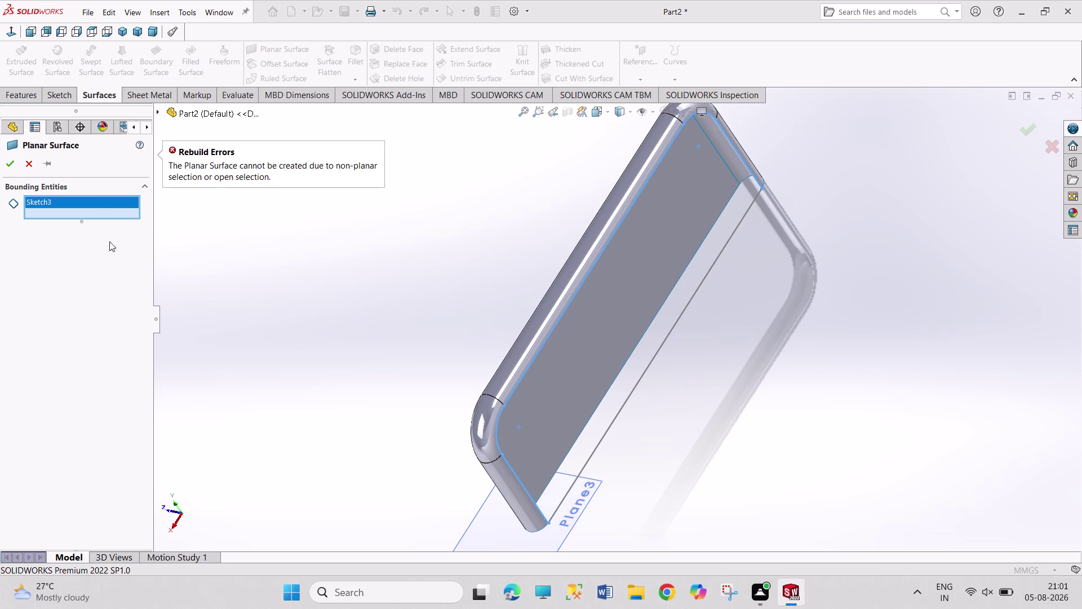
click(100, 212)
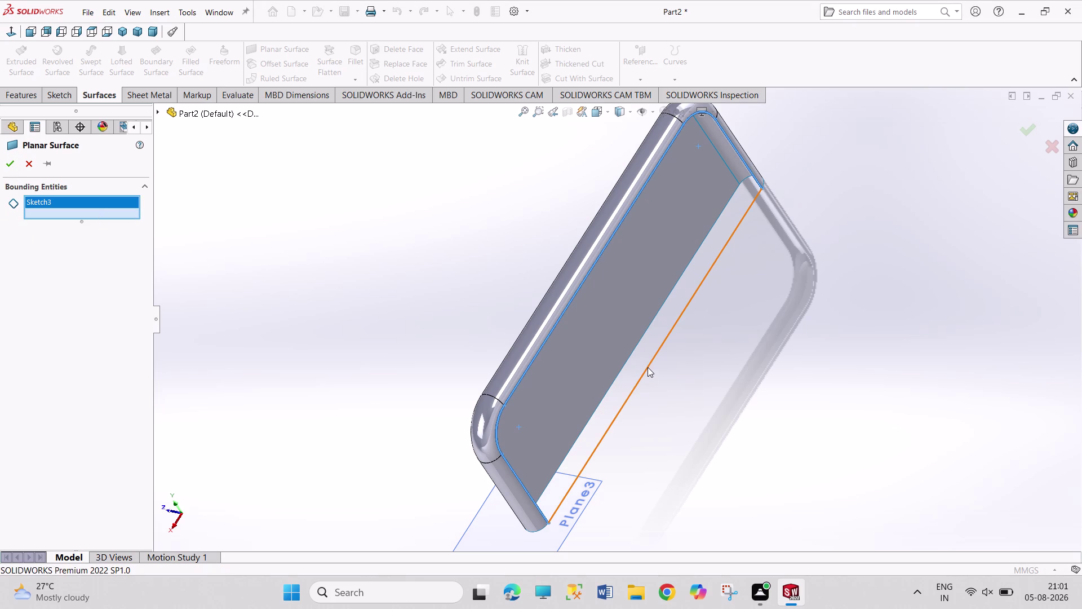
click(647, 367)
click(8, 161)
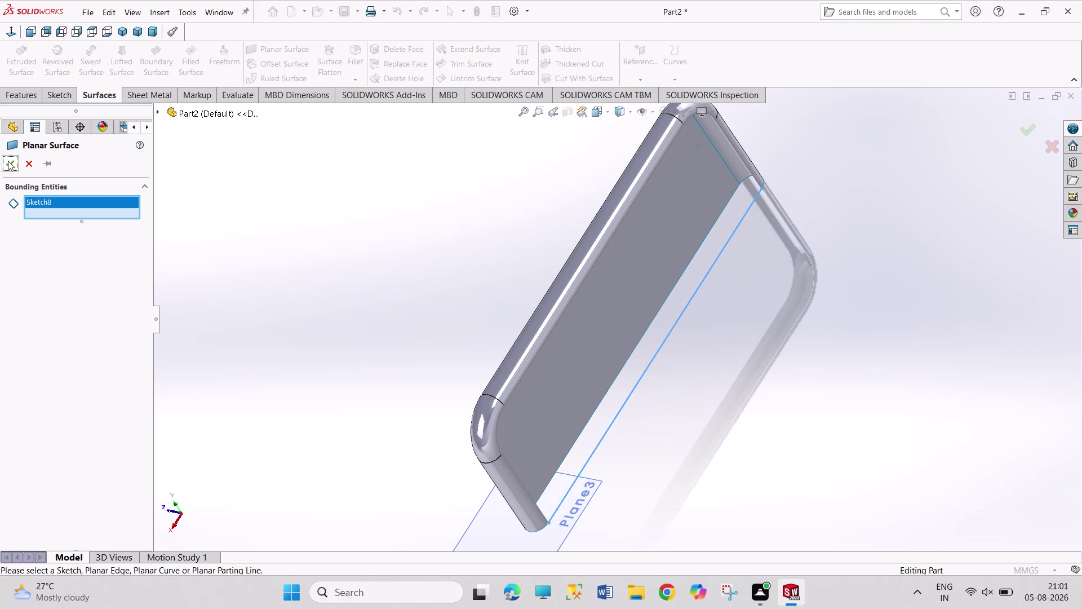
click(25, 166)
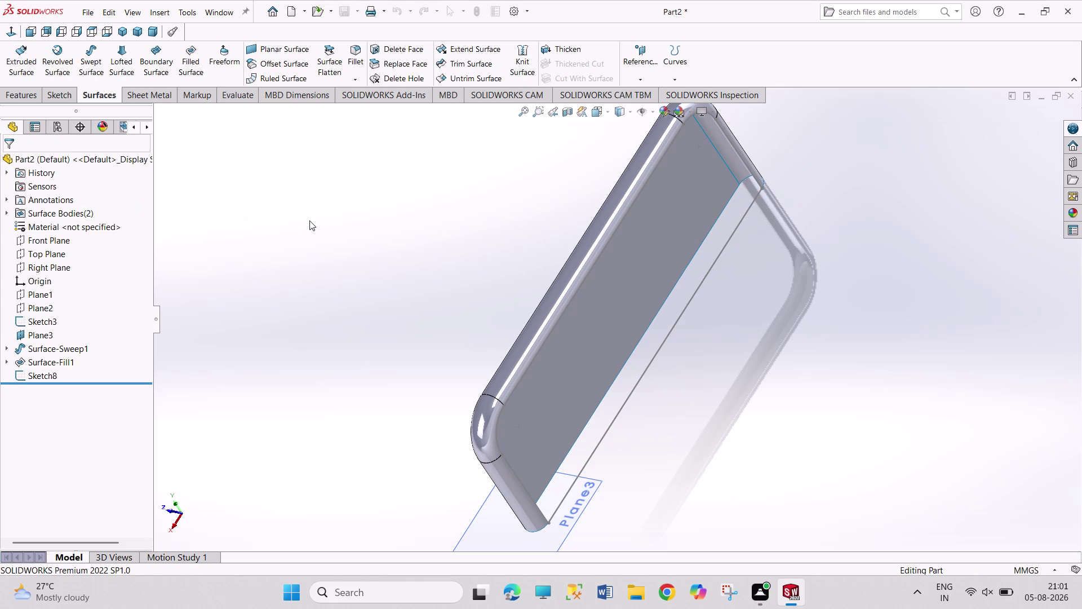
click(309, 220)
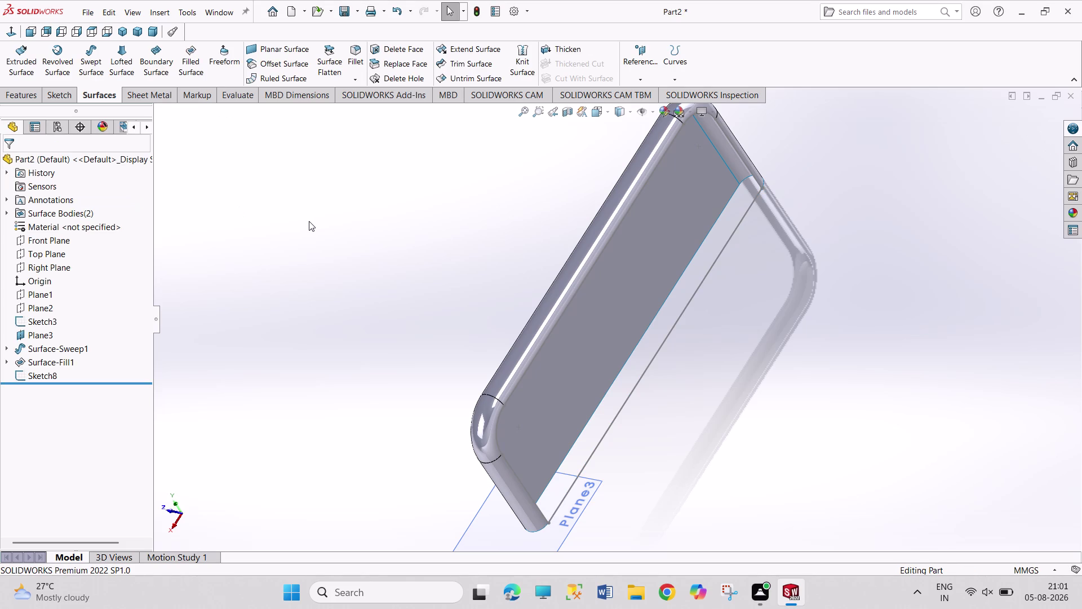
key(ctrl+z)
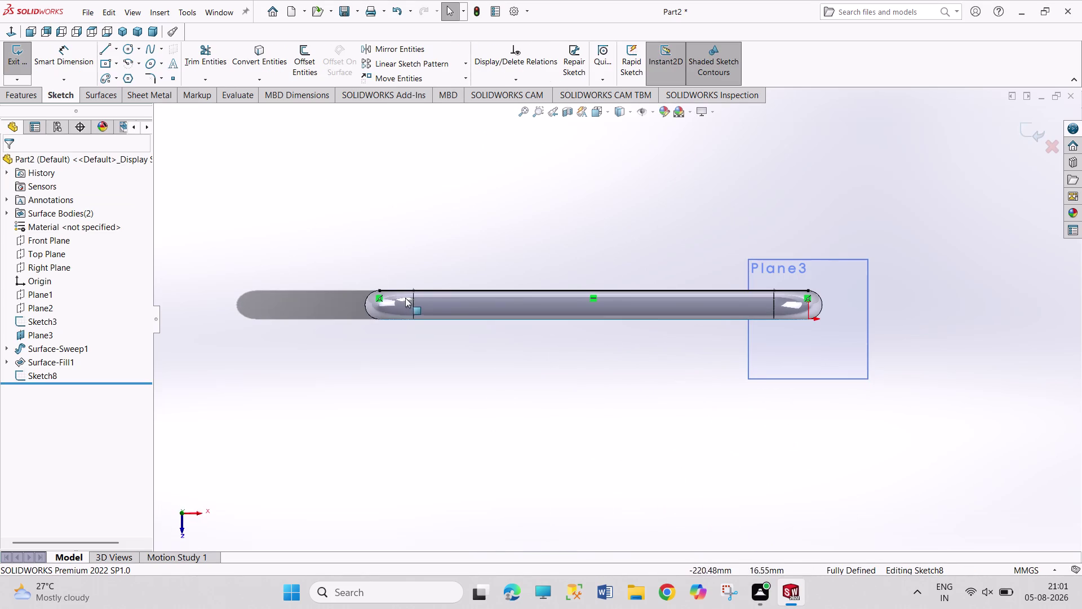
Undo Sketch8's line and exit Sketch8, discarding it.
middle_drag(384, 273, 394, 348)
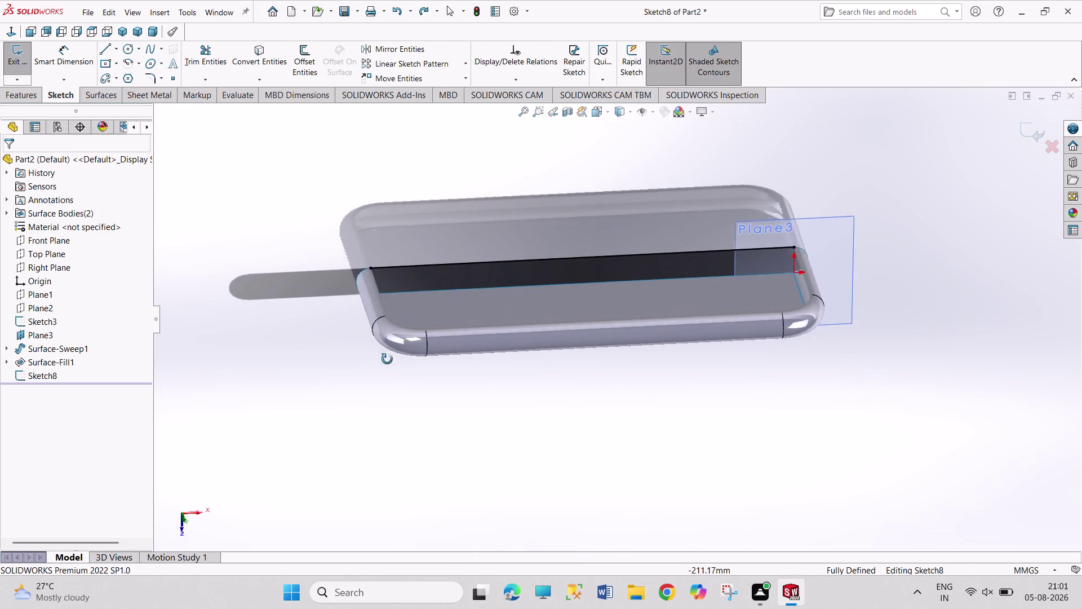
middle_drag(395, 348, 324, 400)
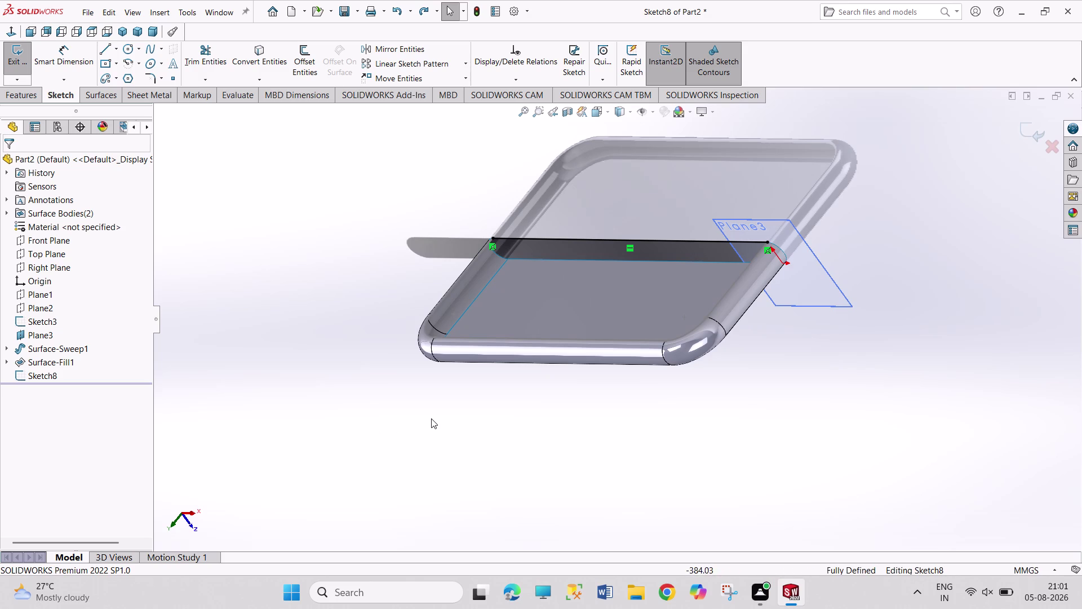
key(ctrl+z)
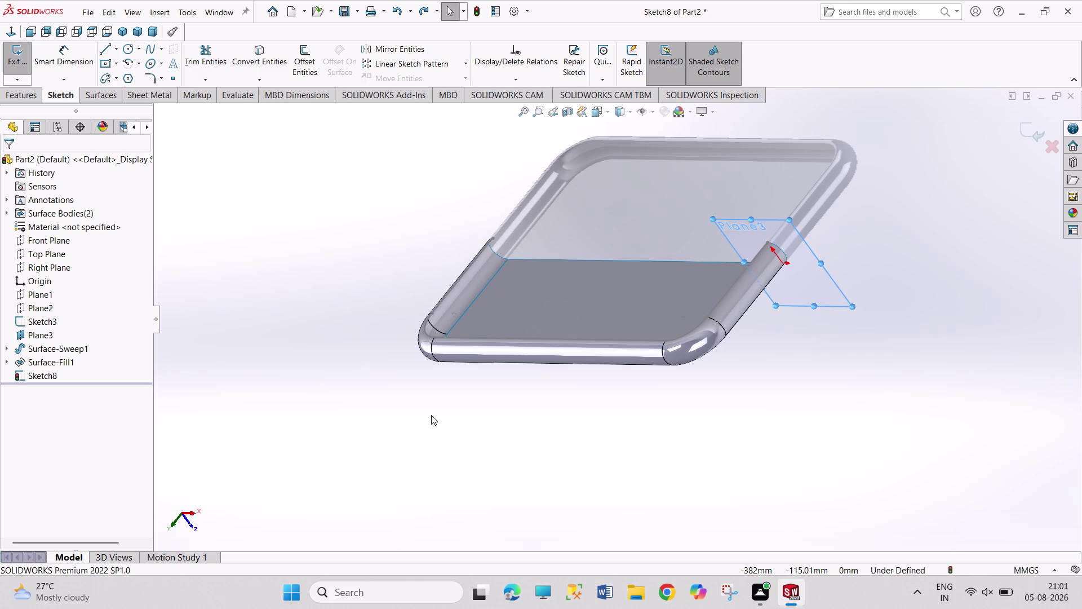
click(759, 233)
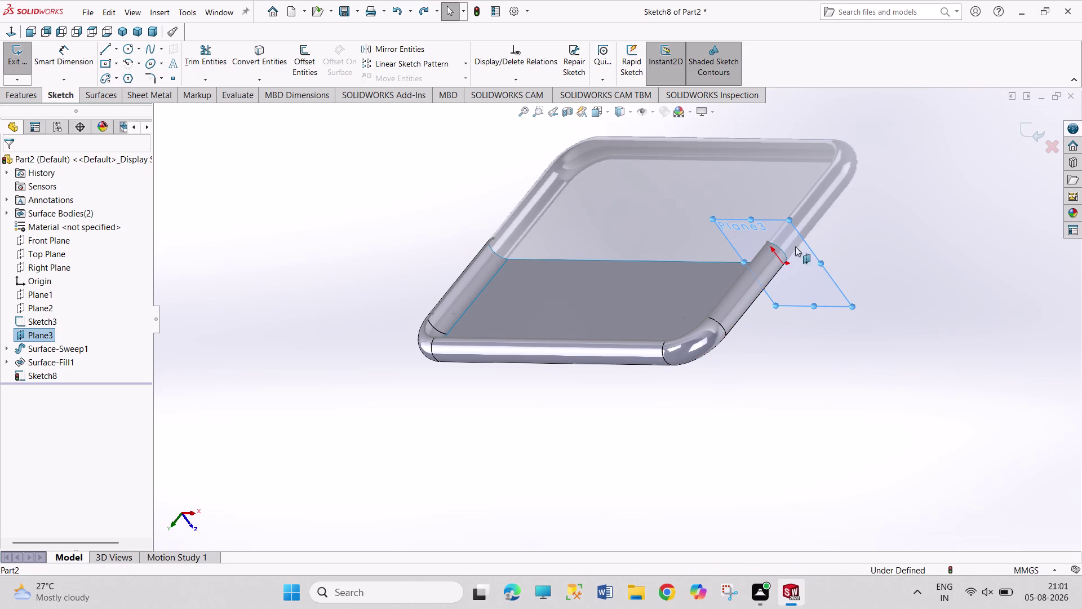
right_click(809, 279)
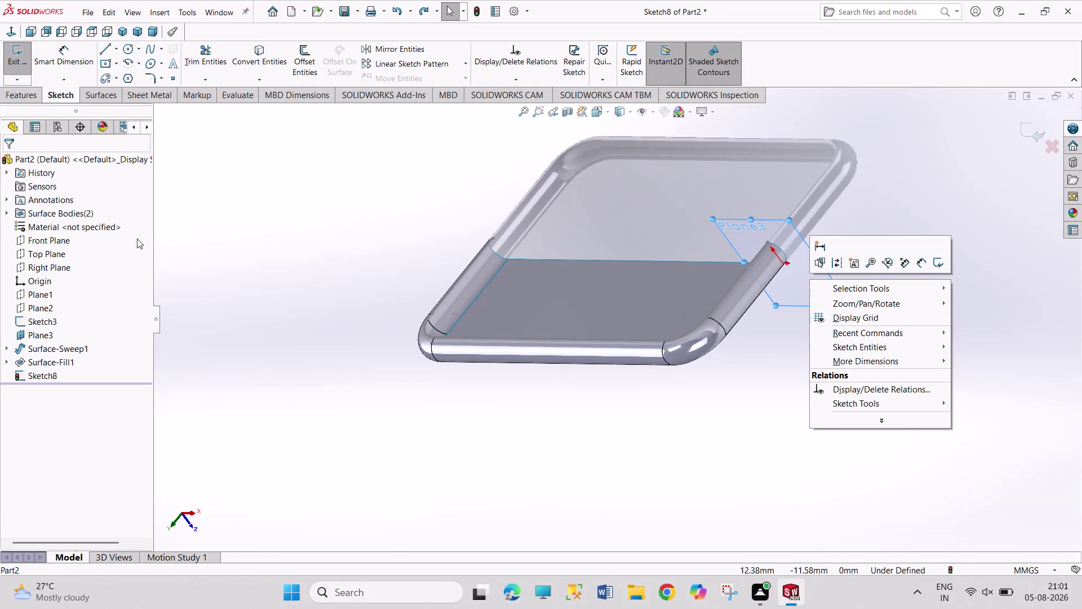
click(23, 65)
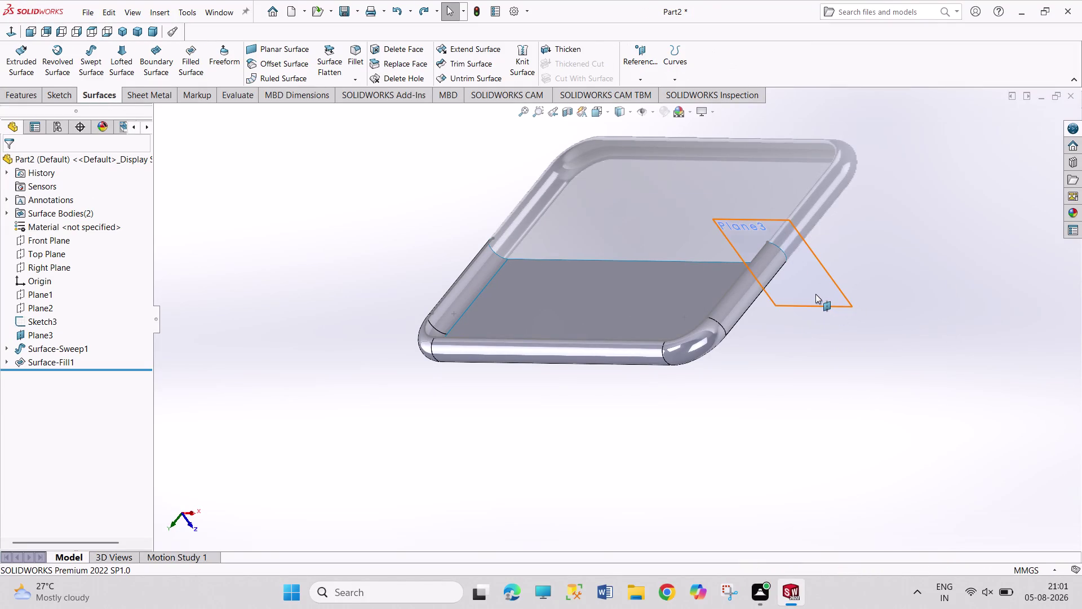
Open a new sketch on Plane3 and begin a line at the rounded end, then cancel.
click(815, 294)
click(862, 261)
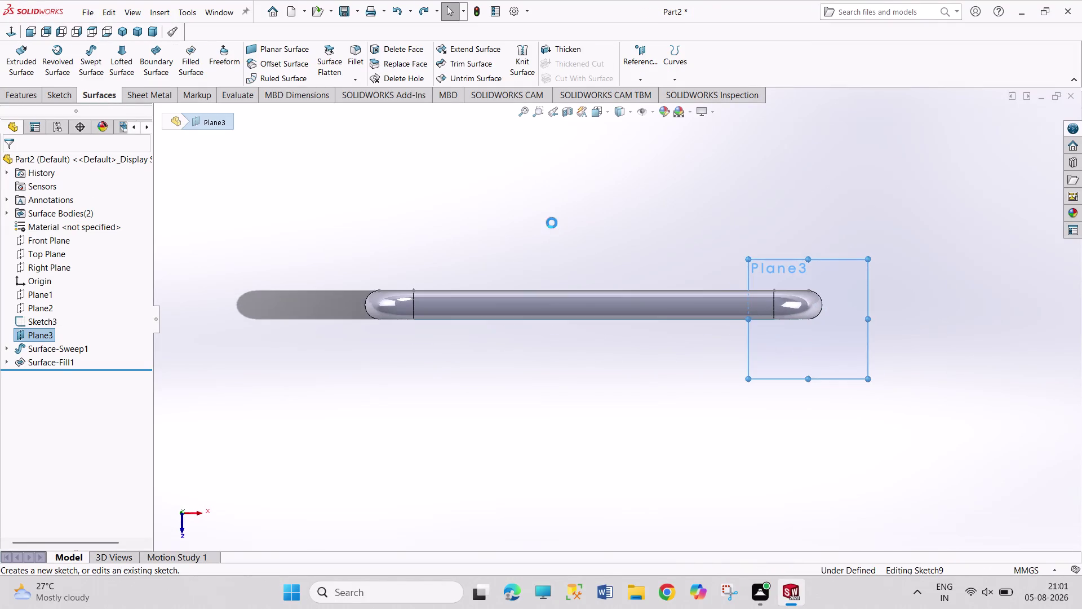
scroll(down, 3)
scroll(down, 3)
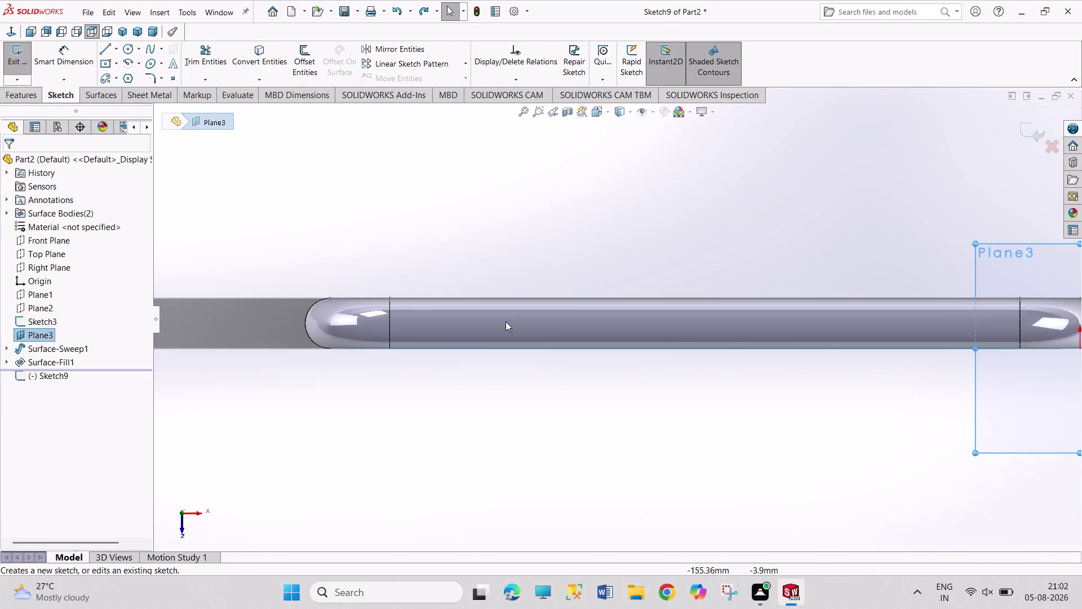
click(106, 52)
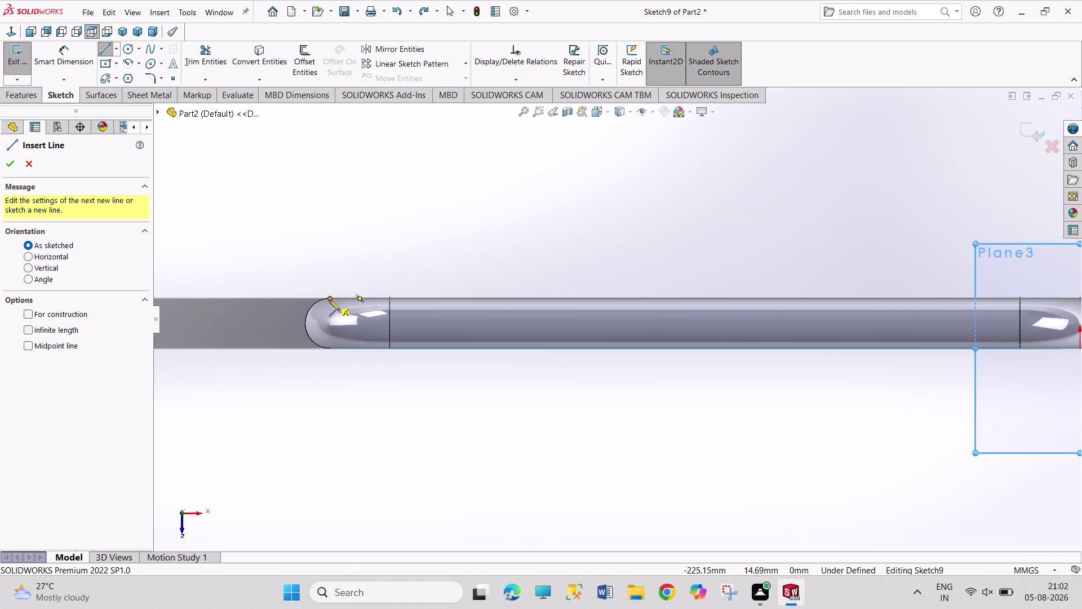
click(329, 298)
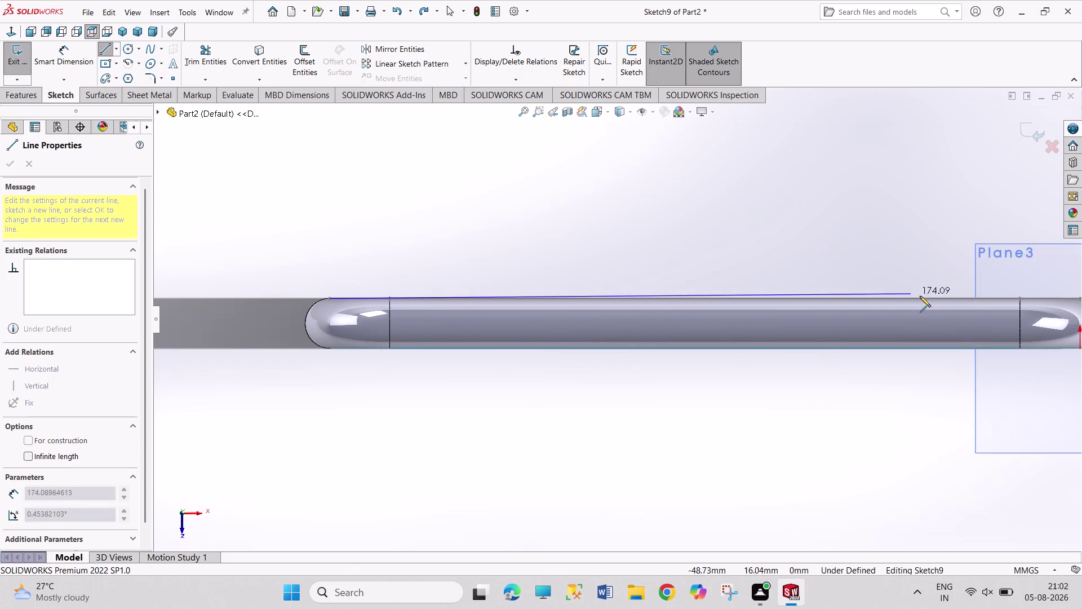
middle_drag(999, 285, 970, 293)
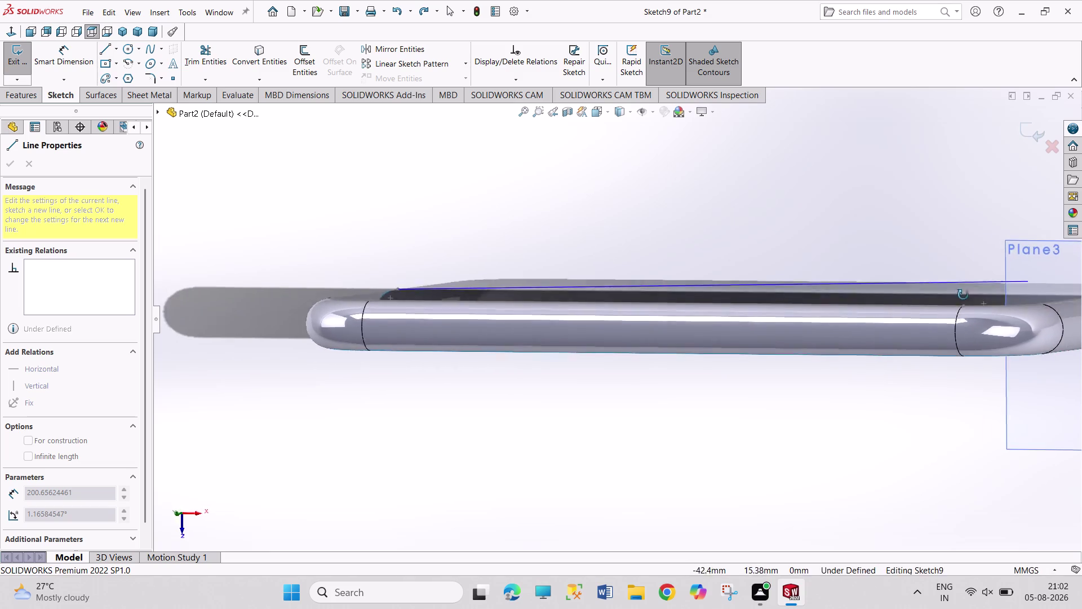
middle_drag(970, 293, 886, 365)
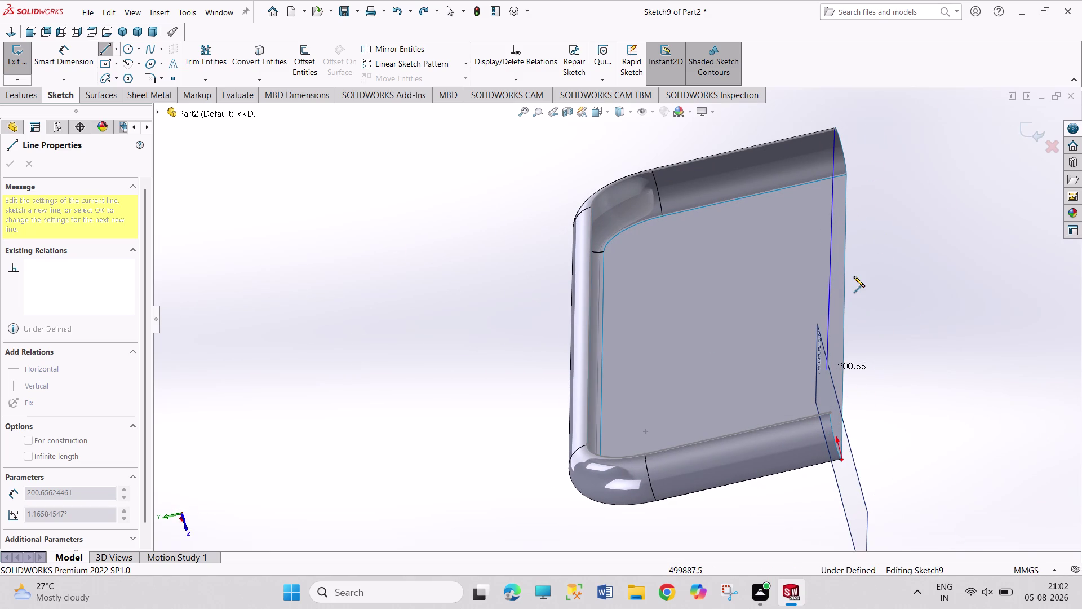
key(Escape)
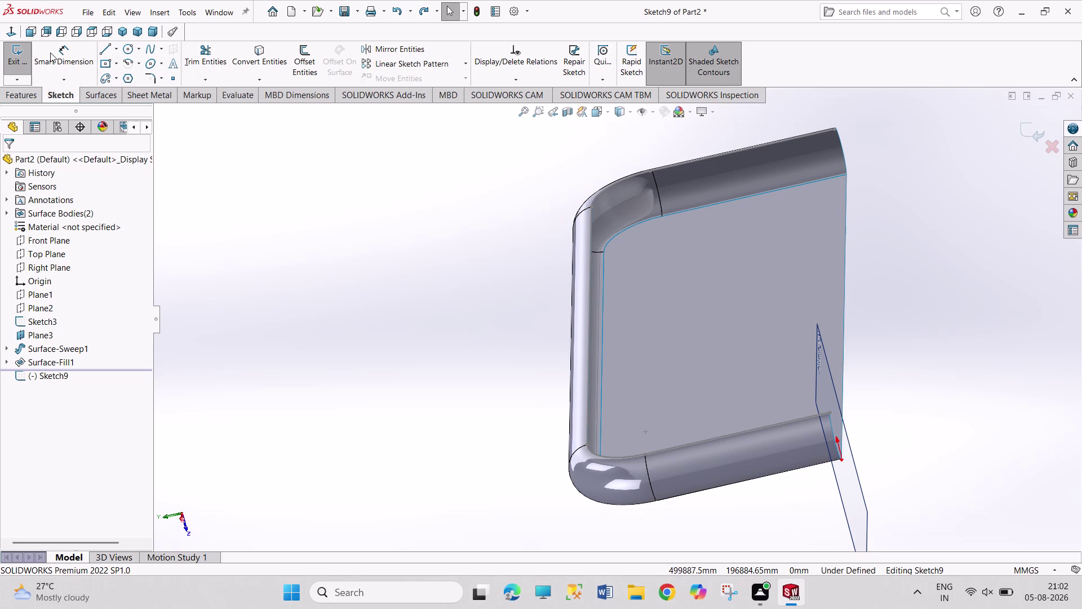
Draw Sketch9's line along the part's long edge.
click(102, 46)
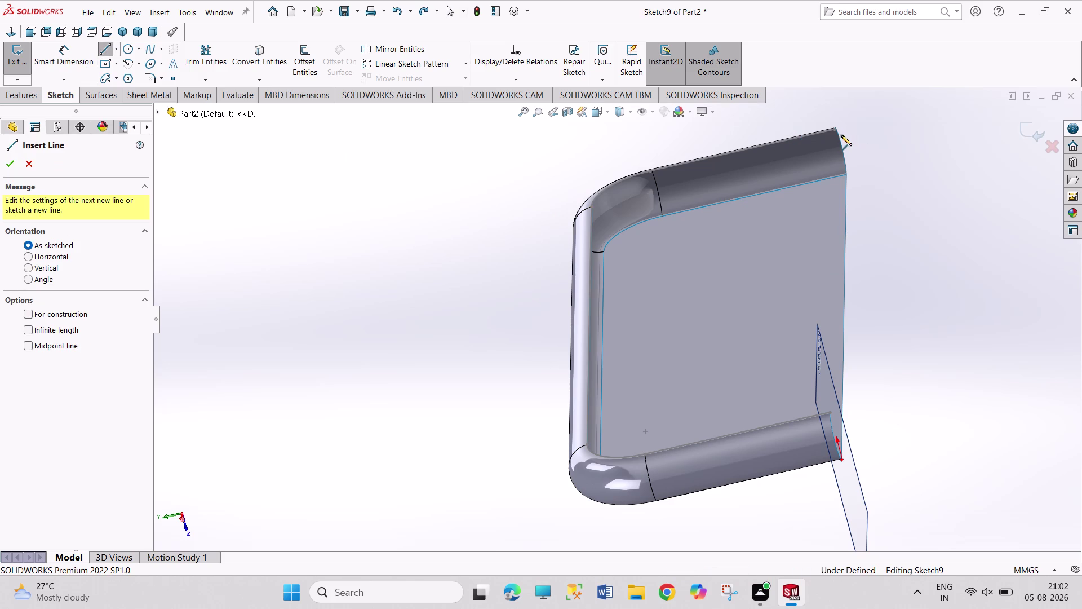
click(834, 131)
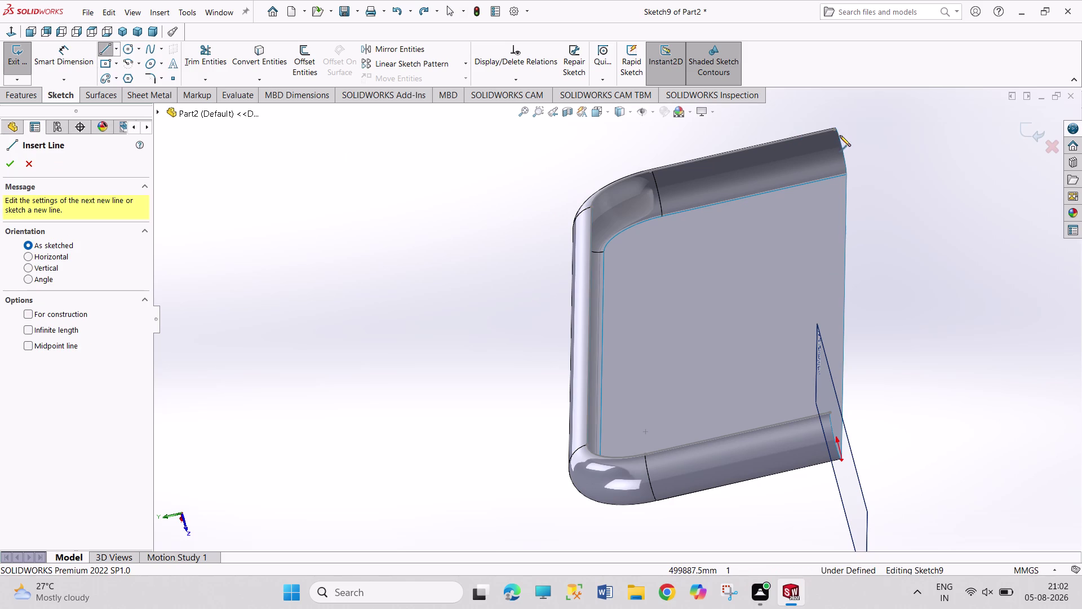
key(Escape)
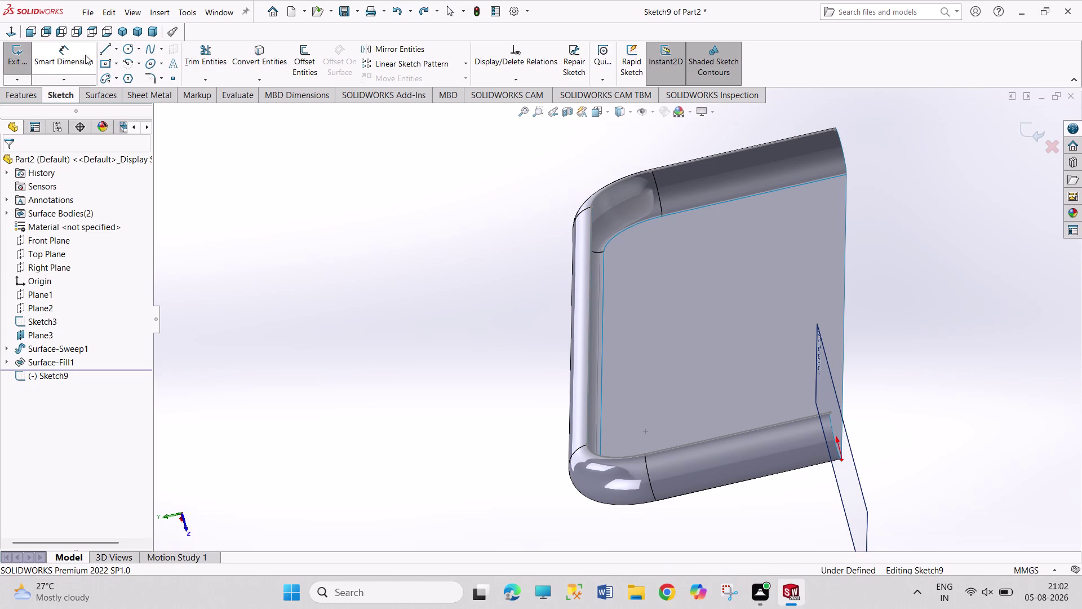
click(104, 48)
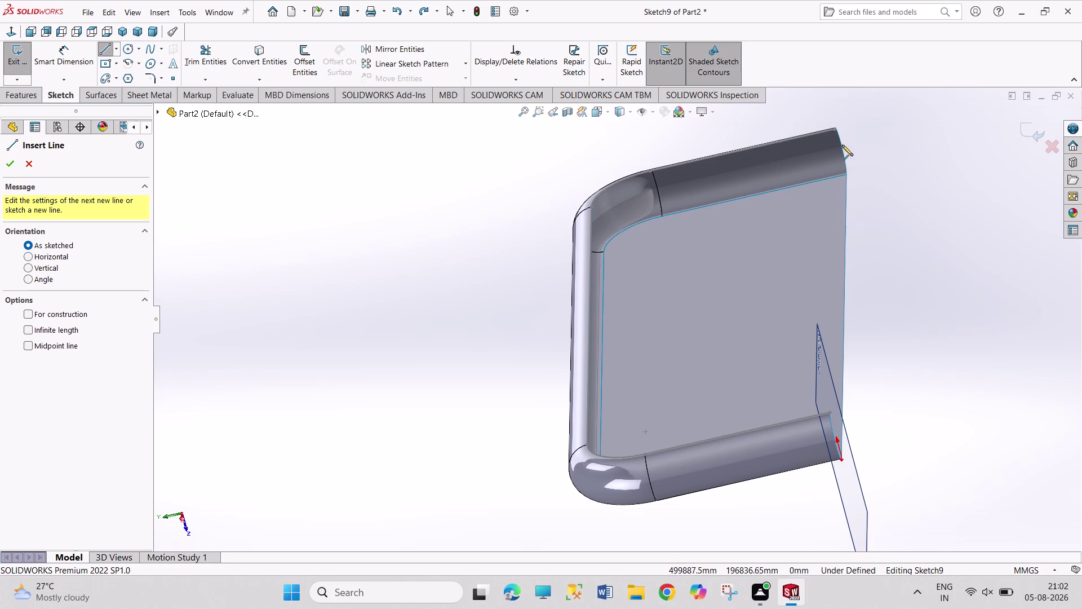
middle_drag(845, 140, 846, 182)
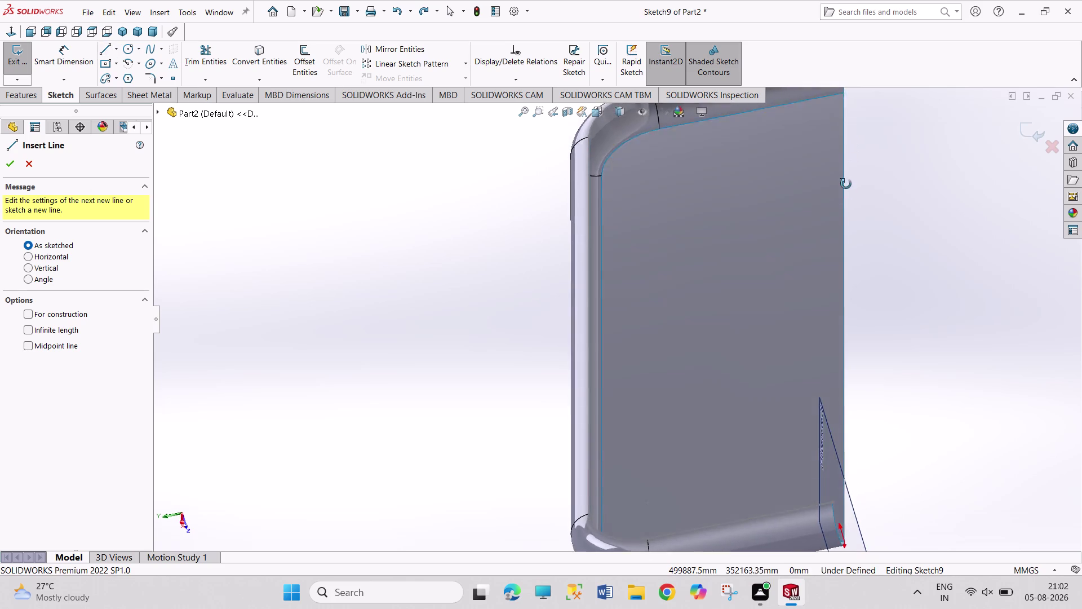
middle_drag(846, 182, 848, 205)
scroll(up, 3)
middle_drag(789, 132, 813, 177)
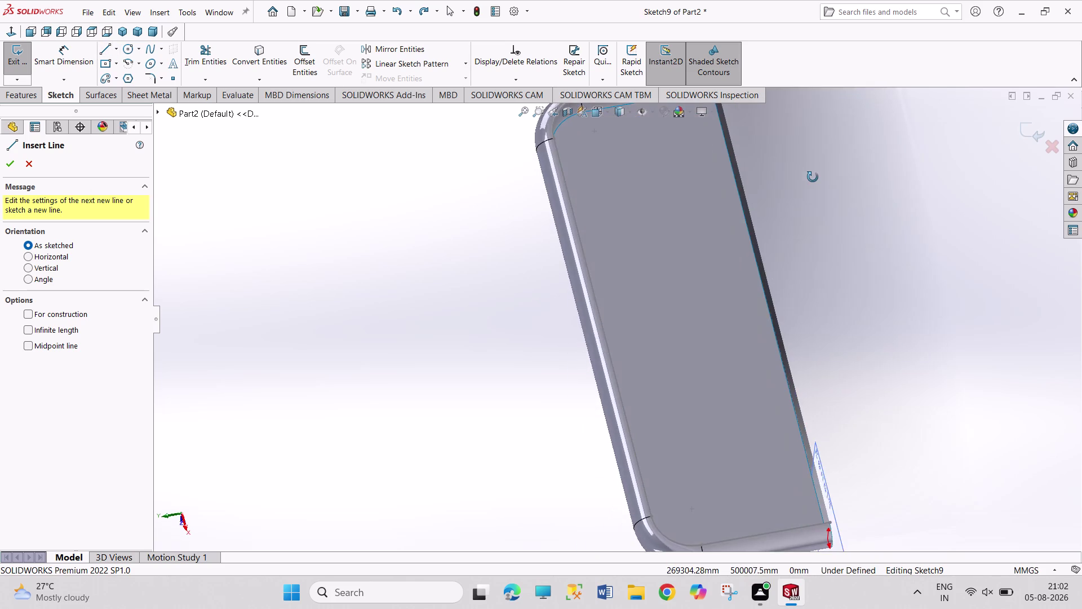
middle_drag(812, 176, 829, 170)
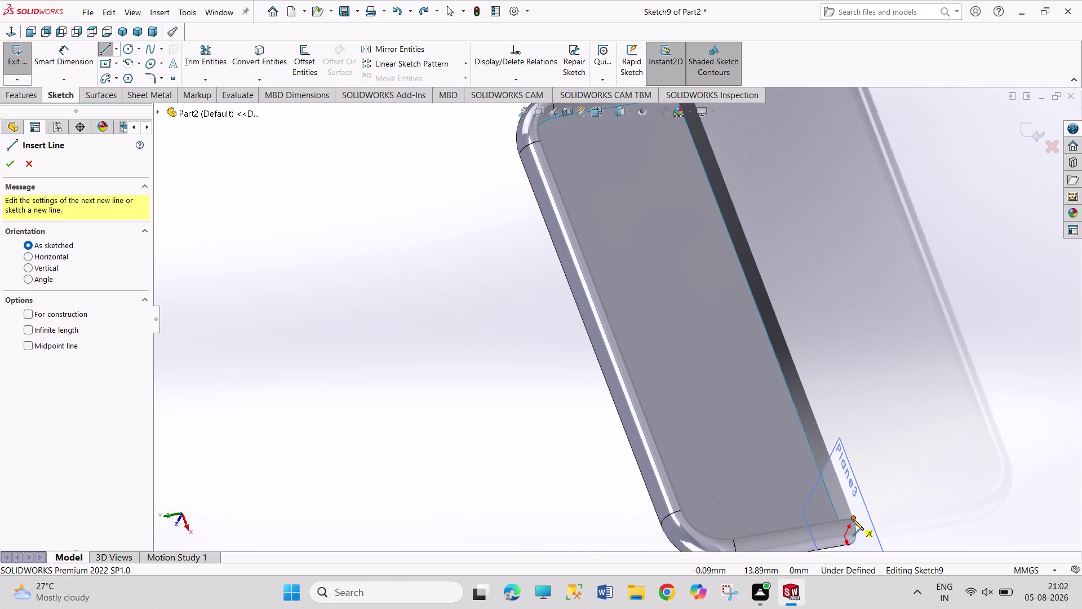
drag(854, 518, 855, 508)
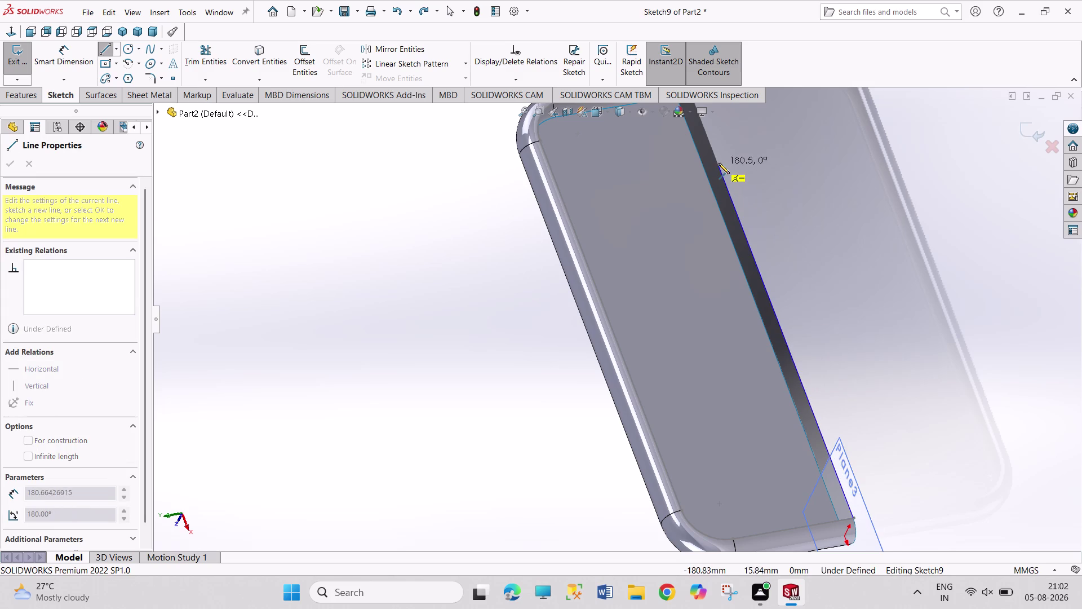
Exit Sketch9 with its long-edge line fully defined.
scroll(up, 3)
scroll(down, 3)
scroll(down, 3)
scroll(down, 3)
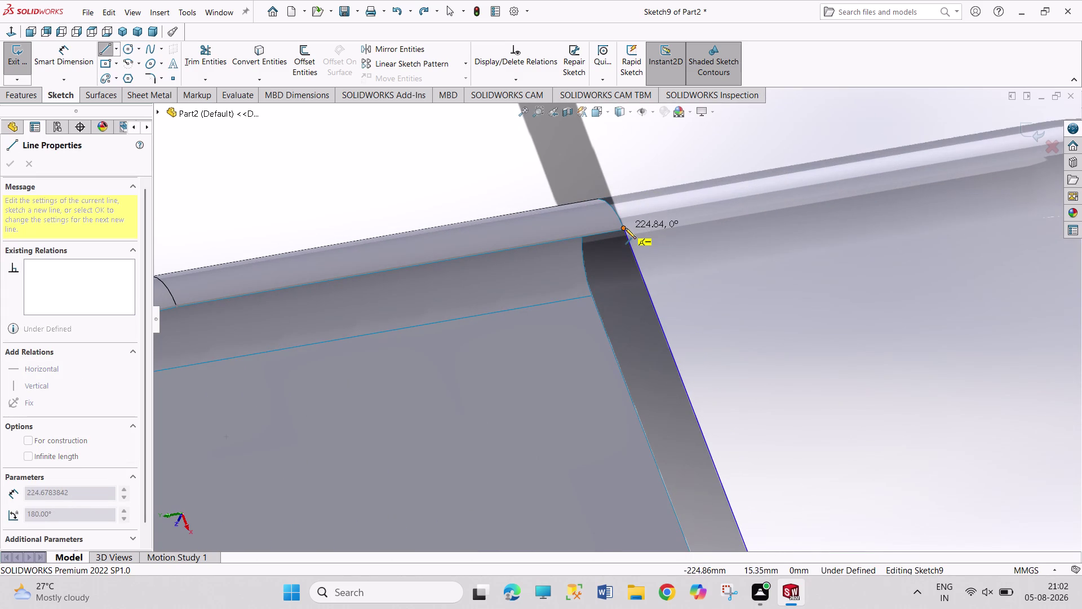
click(625, 228)
right_click(643, 180)
click(660, 190)
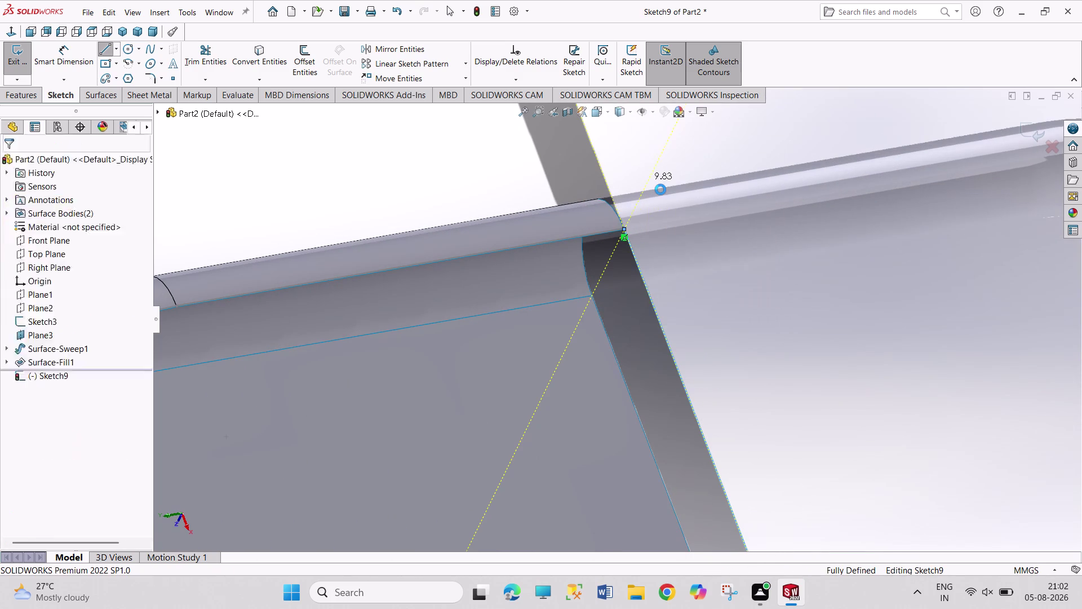
click(19, 51)
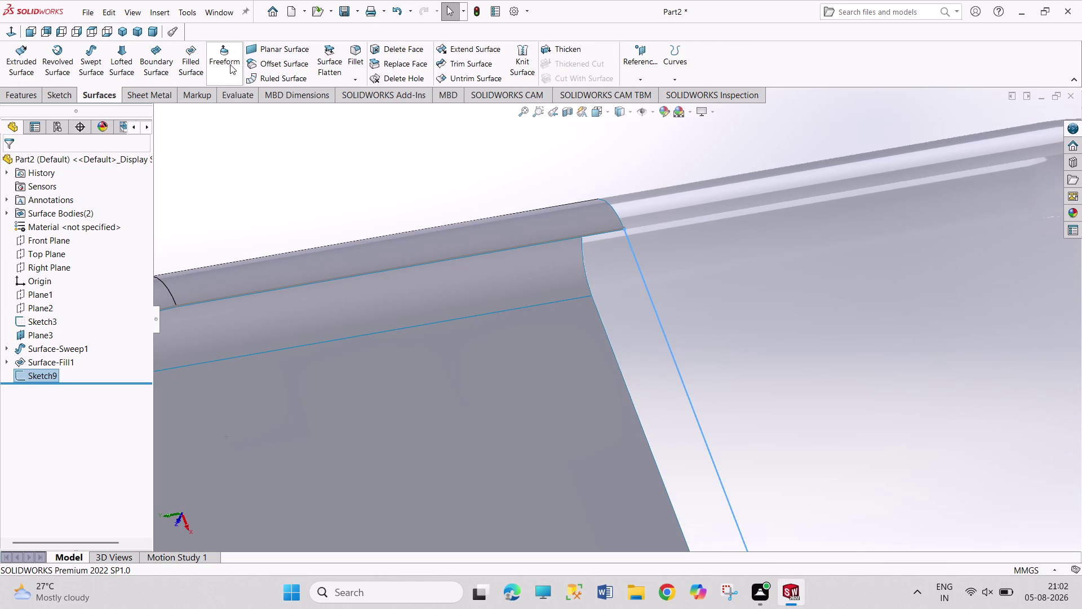
click(188, 68)
scroll(up, 3)
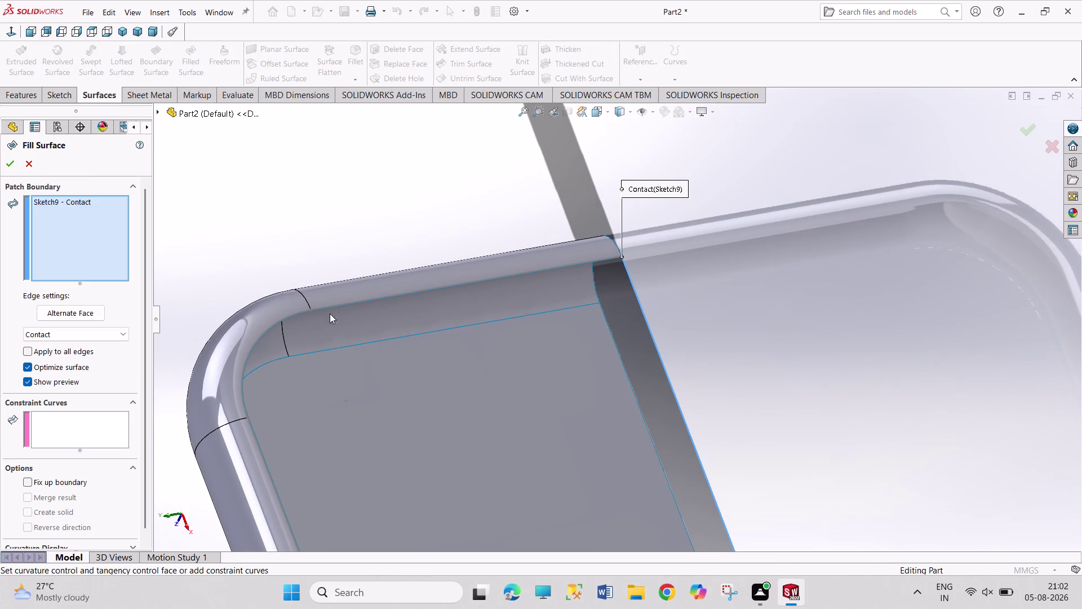
click(300, 312)
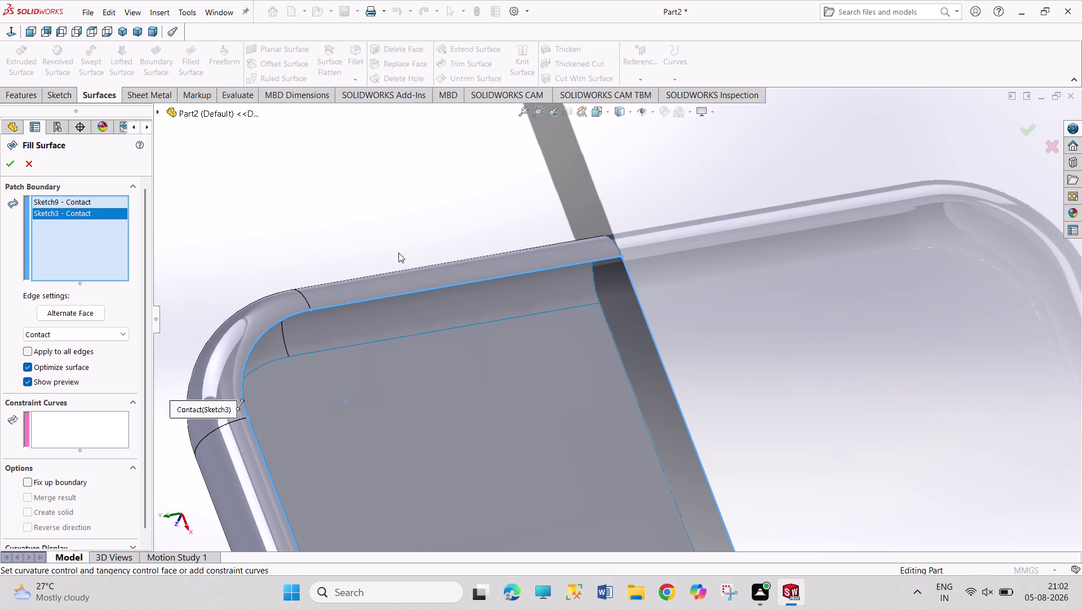
click(11, 164)
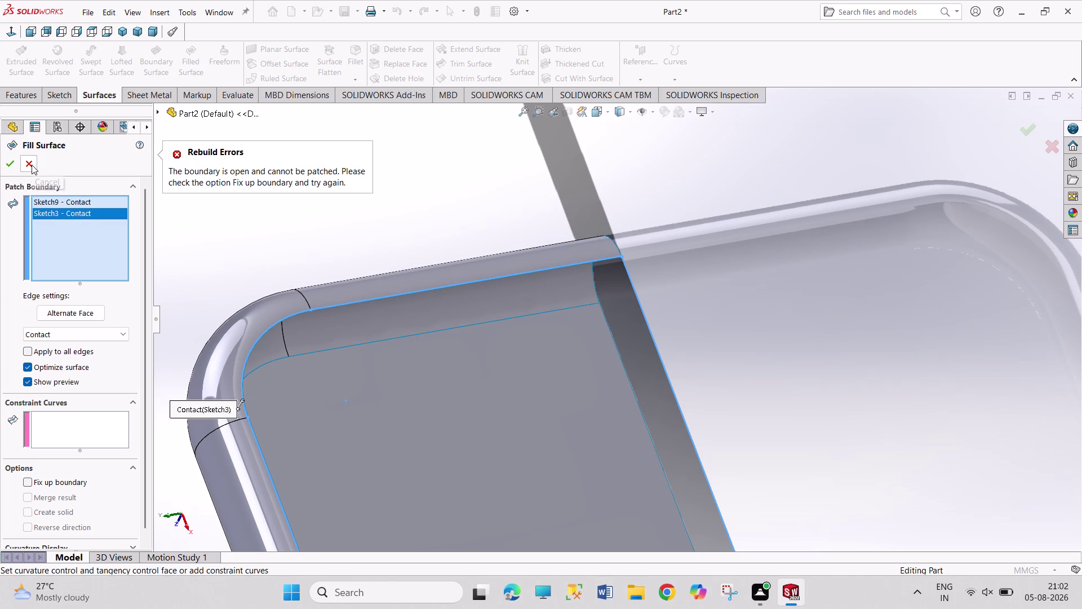
click(32, 164)
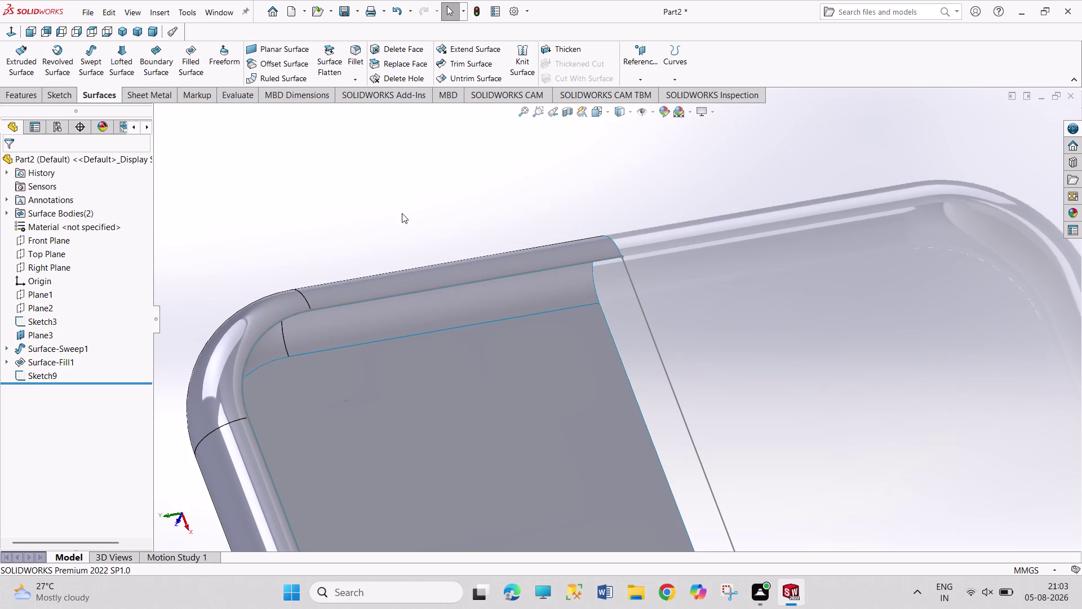
scroll(up, 3)
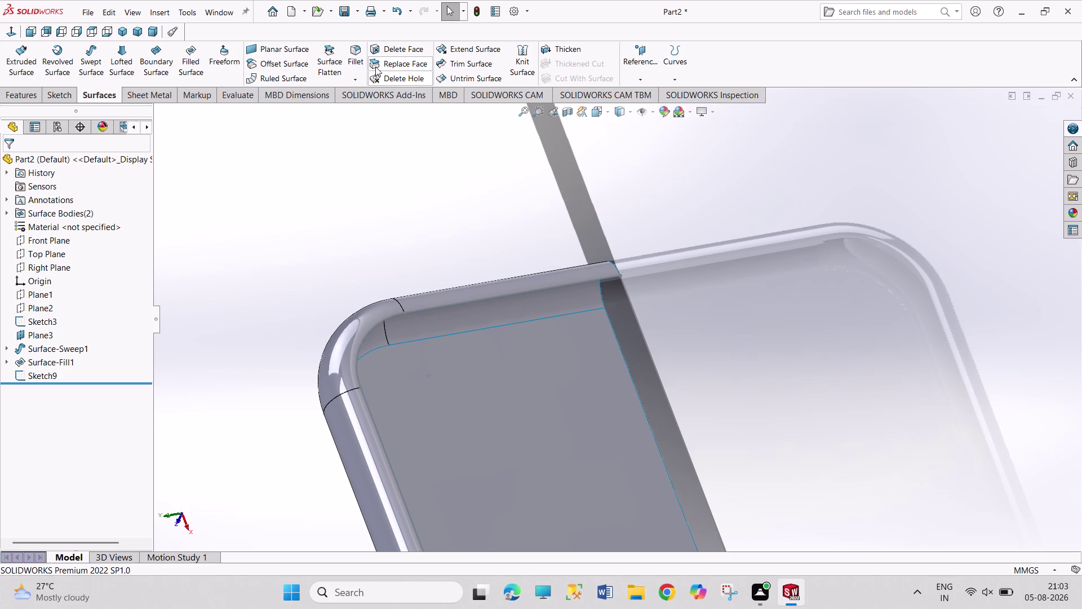
click(195, 65)
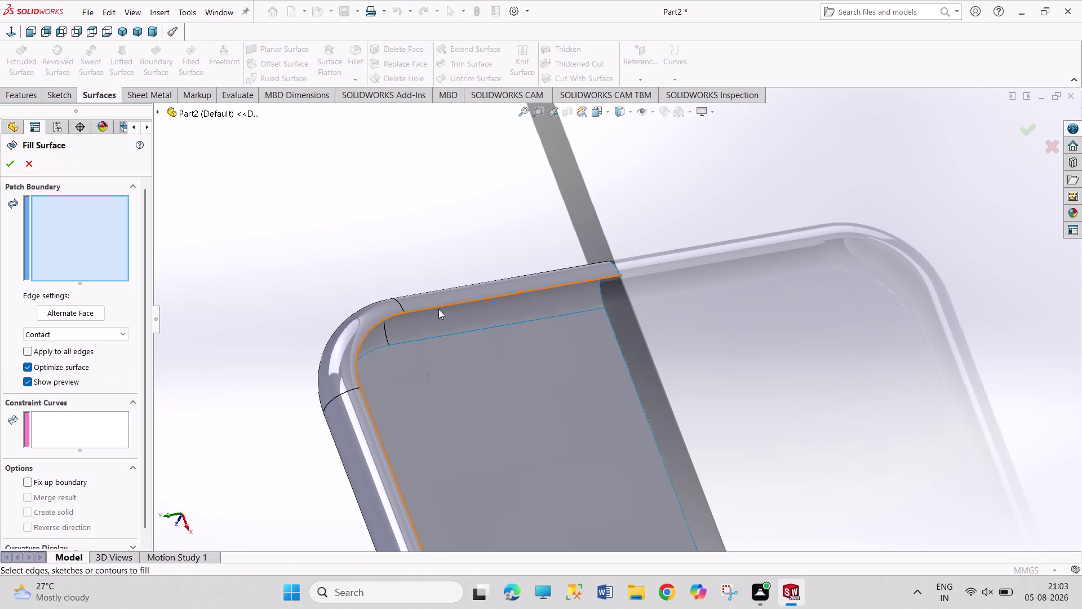
middle_drag(486, 338, 481, 305)
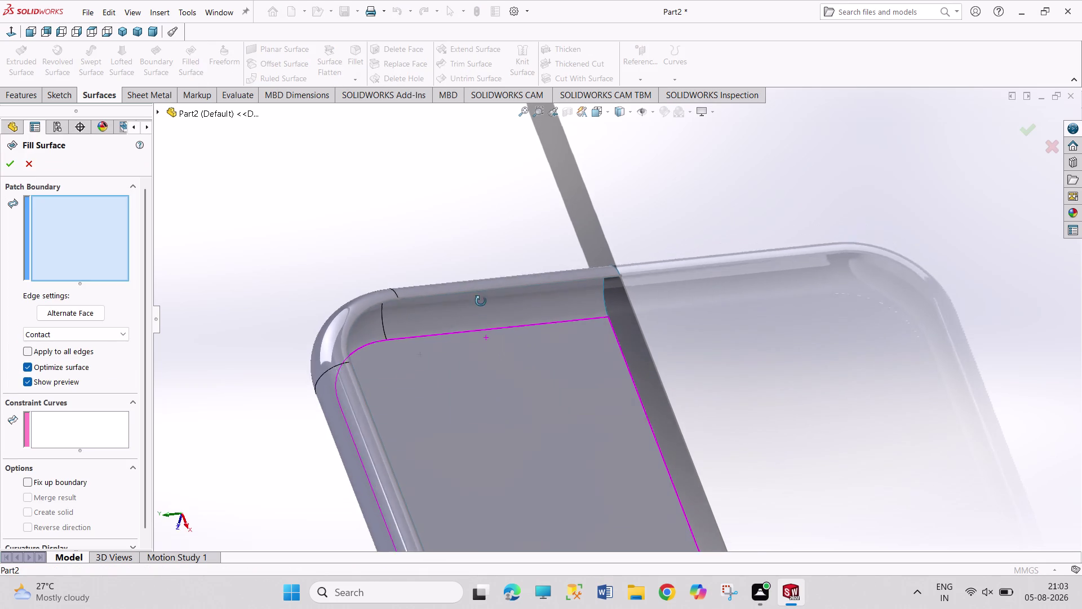
middle_drag(480, 305, 479, 252)
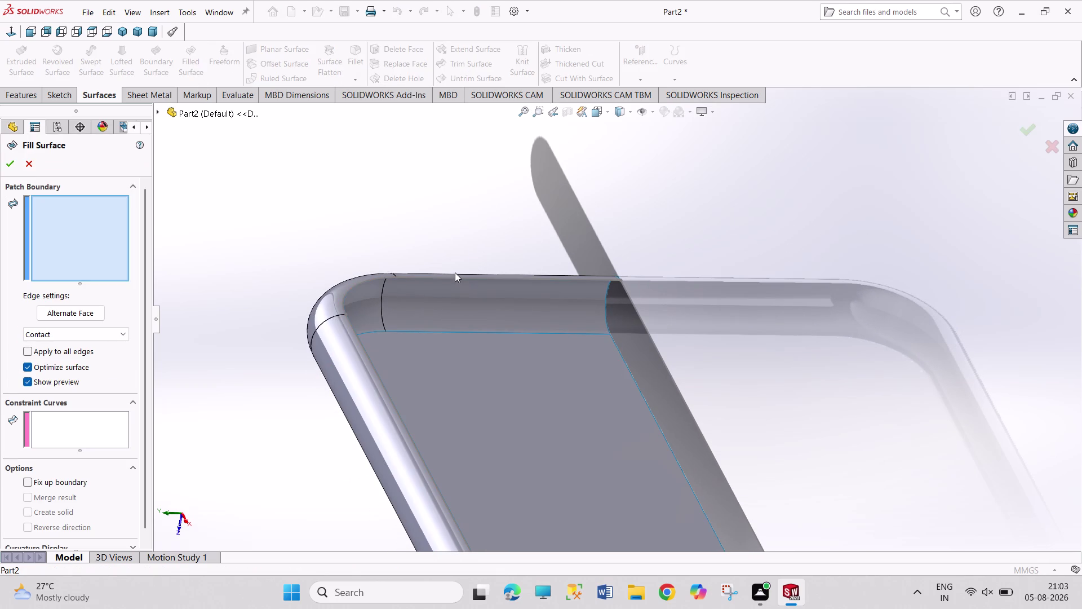
middle_drag(464, 244, 478, 490)
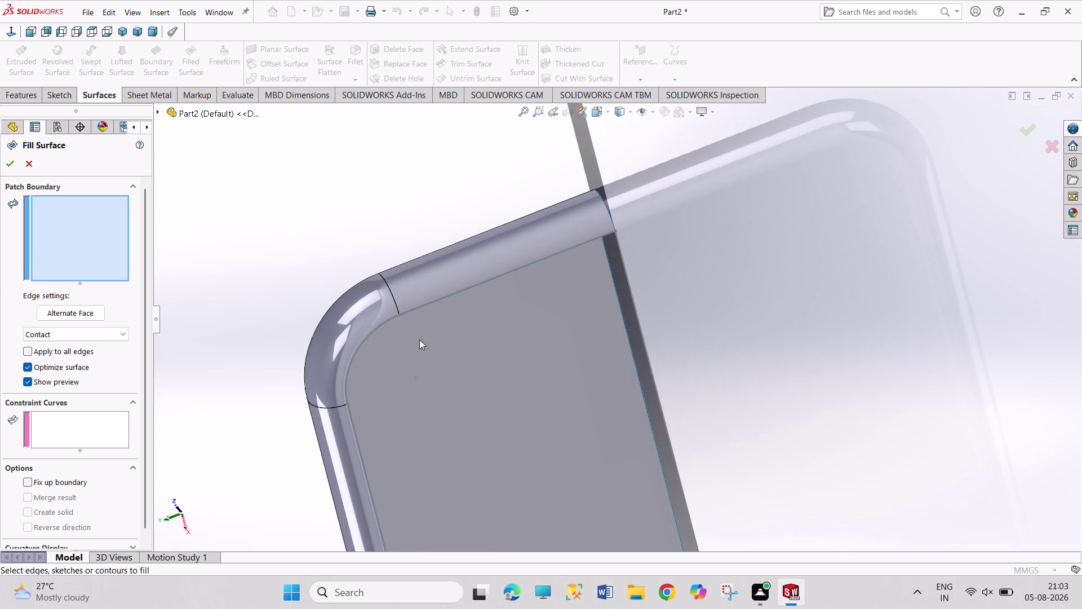
click(408, 311)
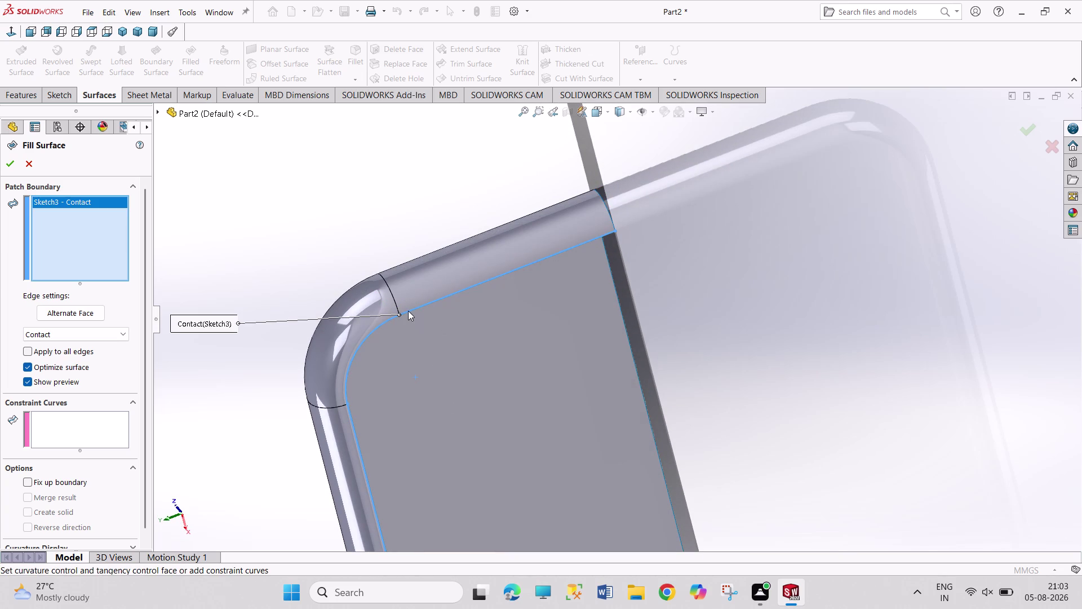
click(633, 299)
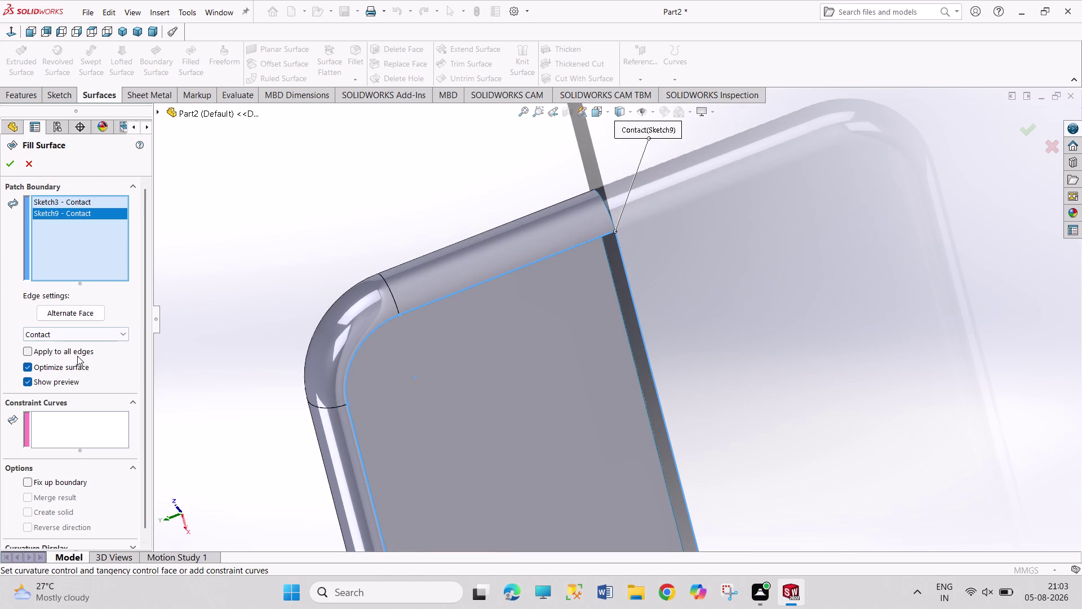
click(13, 165)
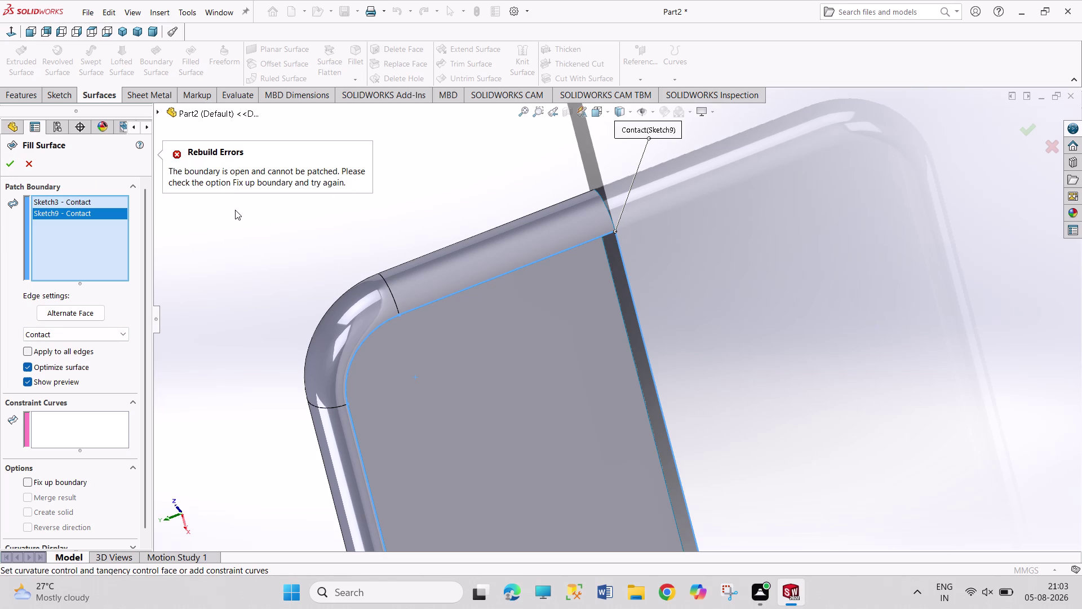
click(33, 165)
click(307, 191)
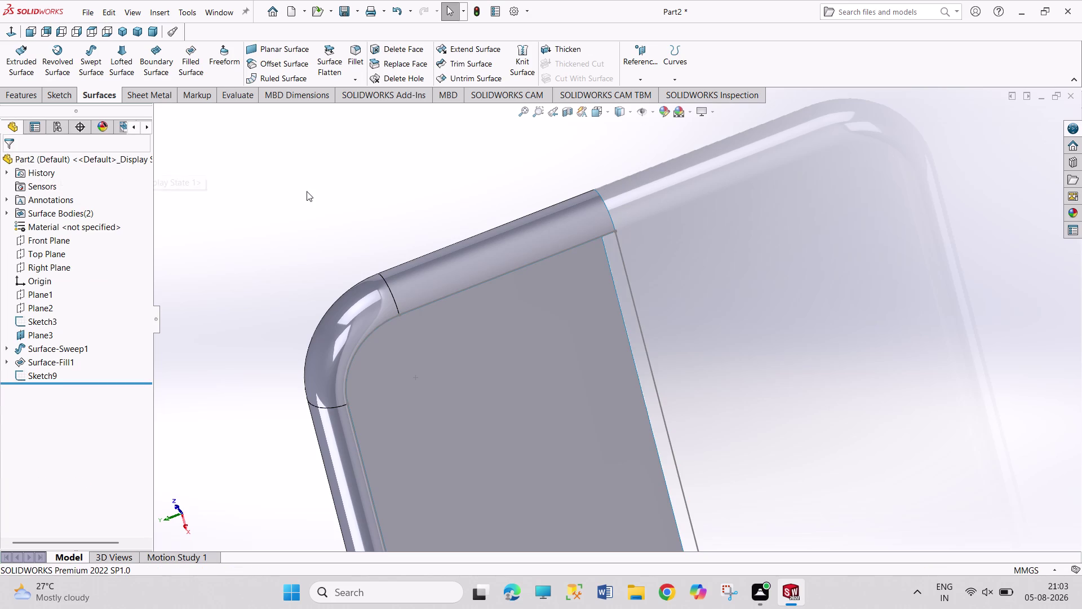
Select the Sketch3 outline edge and its rounded corner.
middle_drag(310, 223, 304, 160)
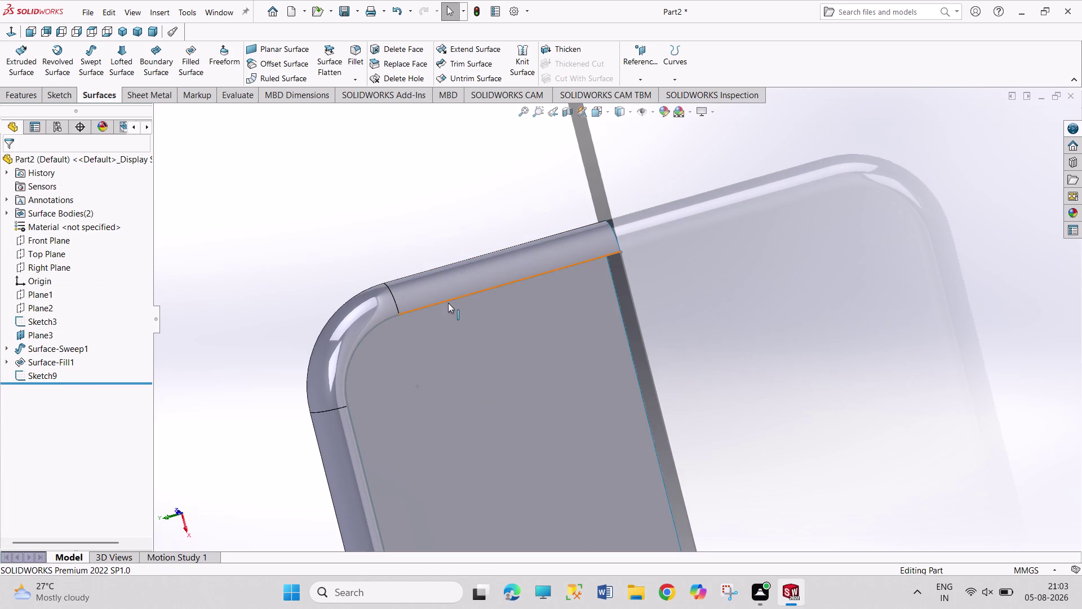
click(448, 303)
scroll(up, 3)
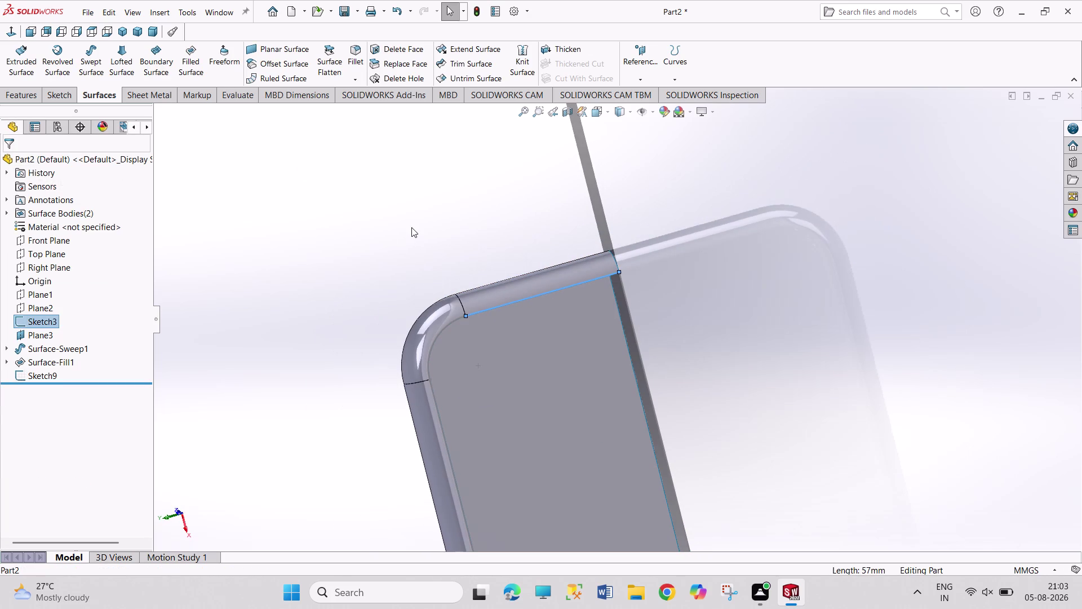
click(433, 348)
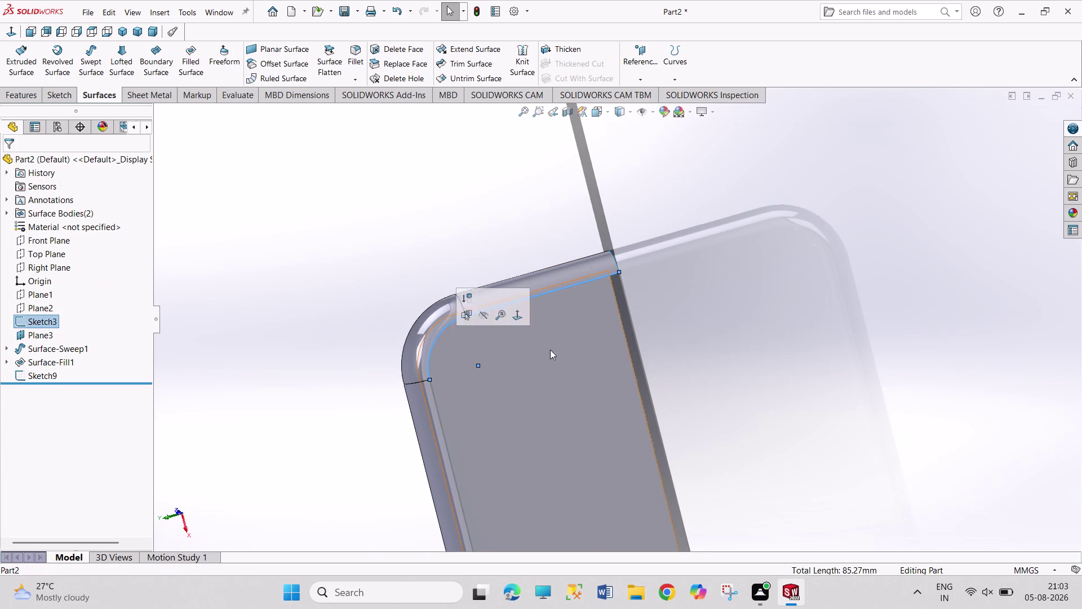
scroll(up, 3)
scroll(up, 3)
scroll(down, 3)
scroll(up, 3)
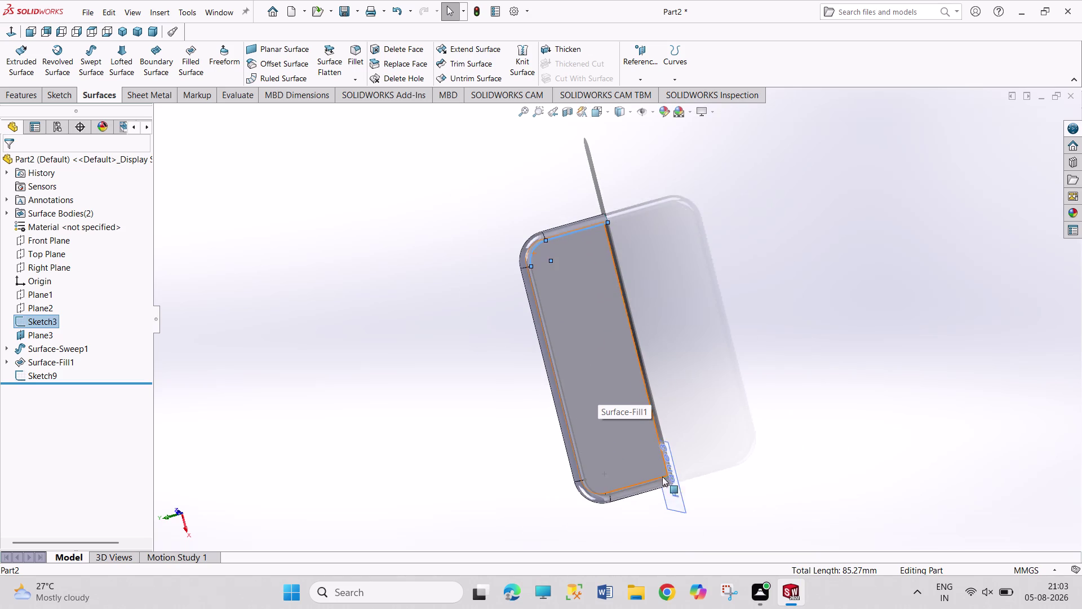
scroll(down, 3)
Add the outline's bottom and long side edges, plus Sketch9 from the tree.
click(608, 434)
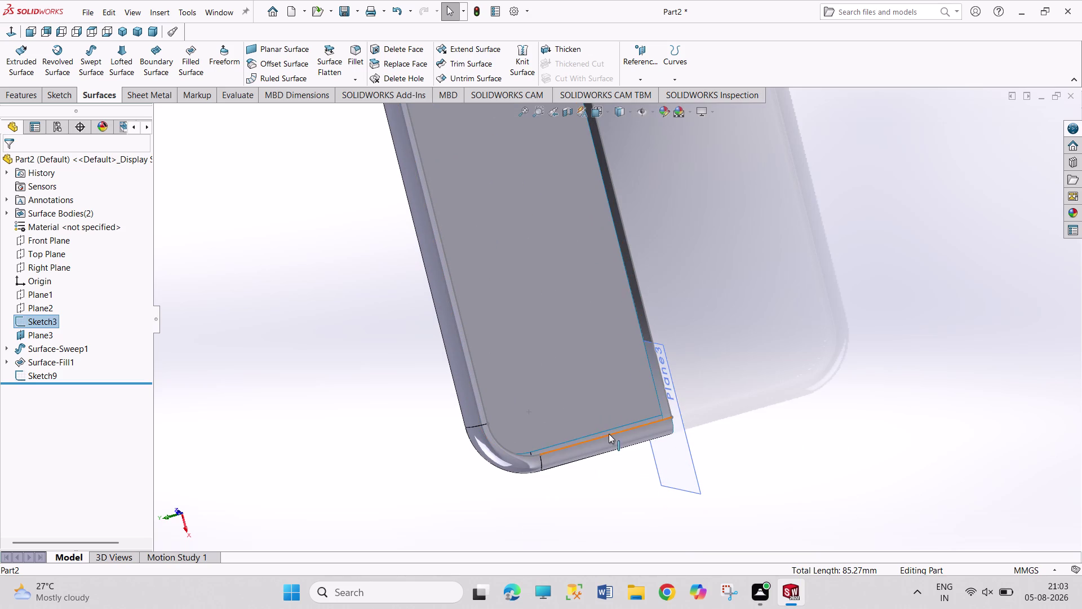
click(505, 447)
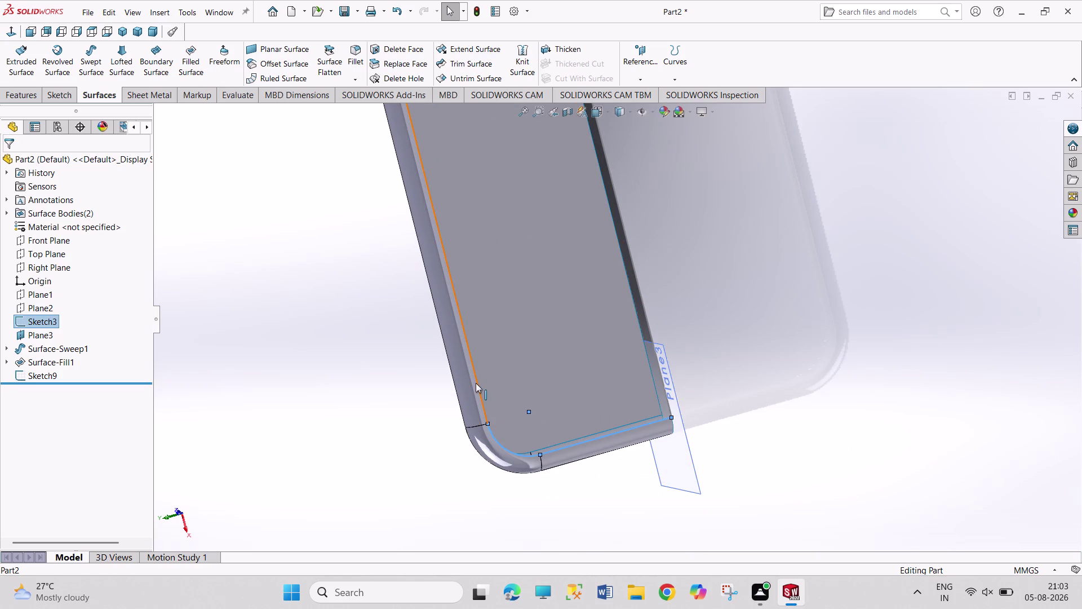
click(475, 382)
scroll(up, 3)
scroll(down, 3)
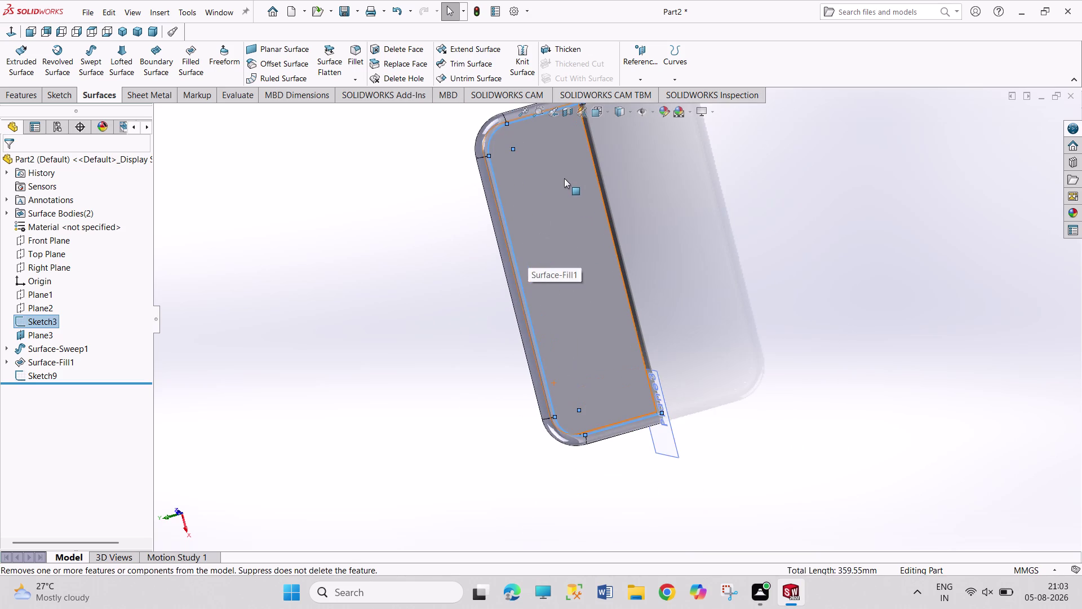
click(631, 289)
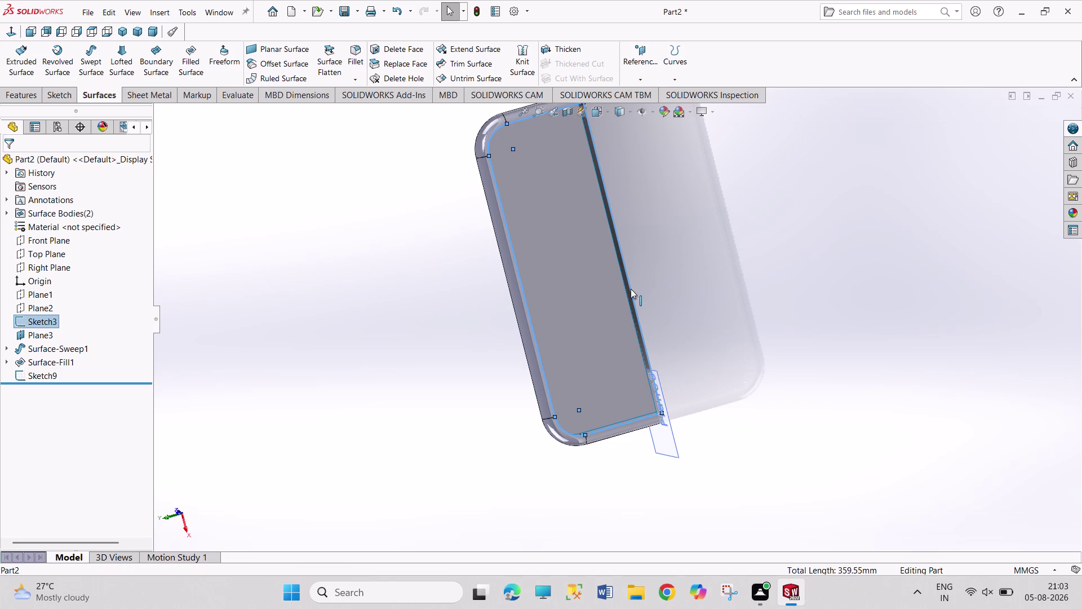
click(29, 95)
click(592, 55)
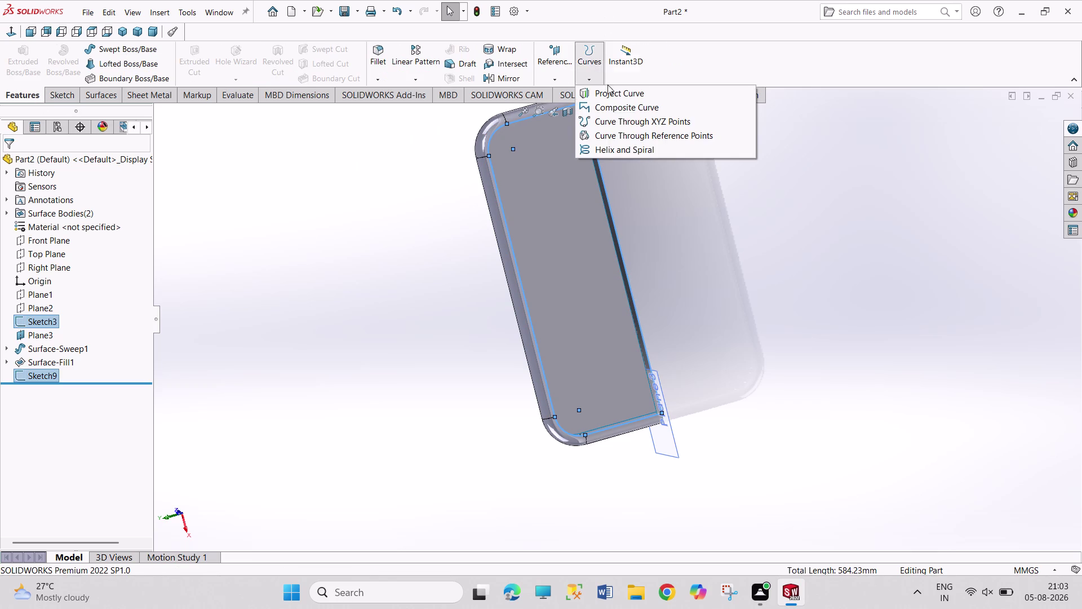
Build CompCurve1 from Sketch3 only, dropping the disjoint Sketch9 from the curve list.
click(613, 104)
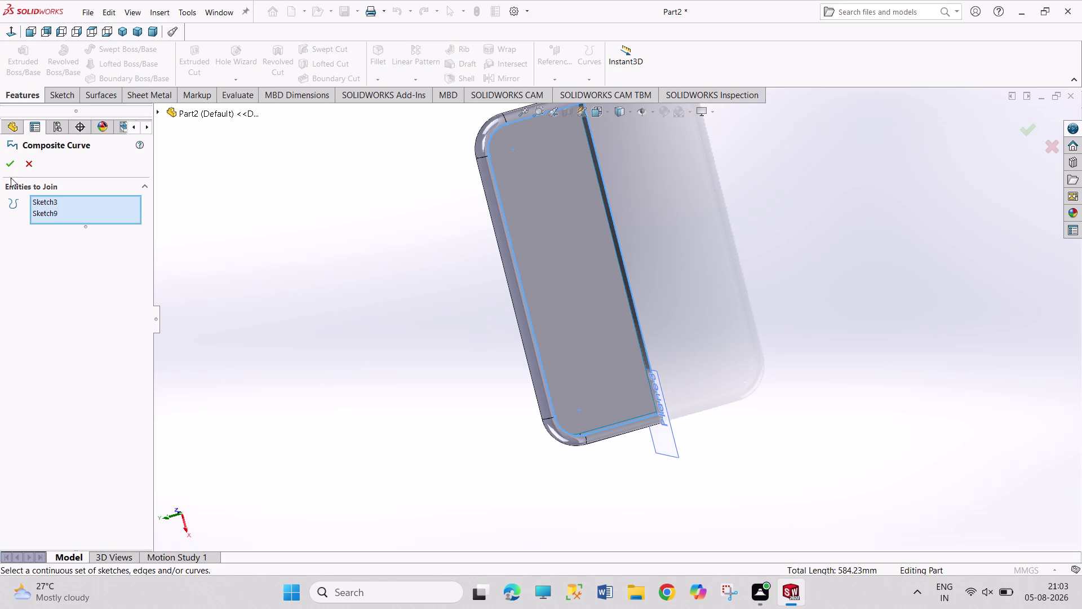
click(11, 167)
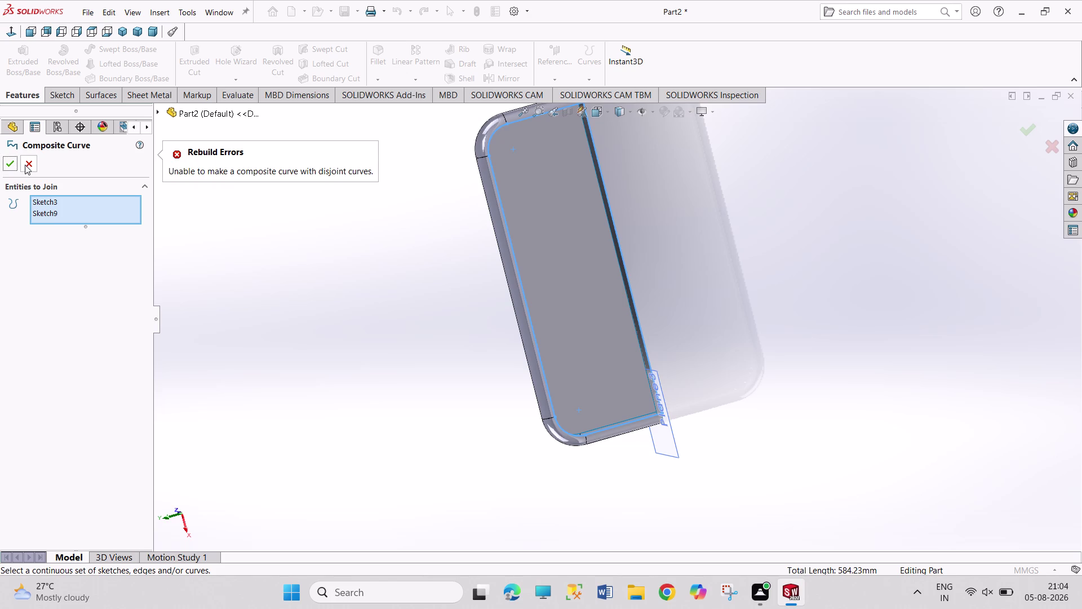
right_click(57, 213)
click(82, 232)
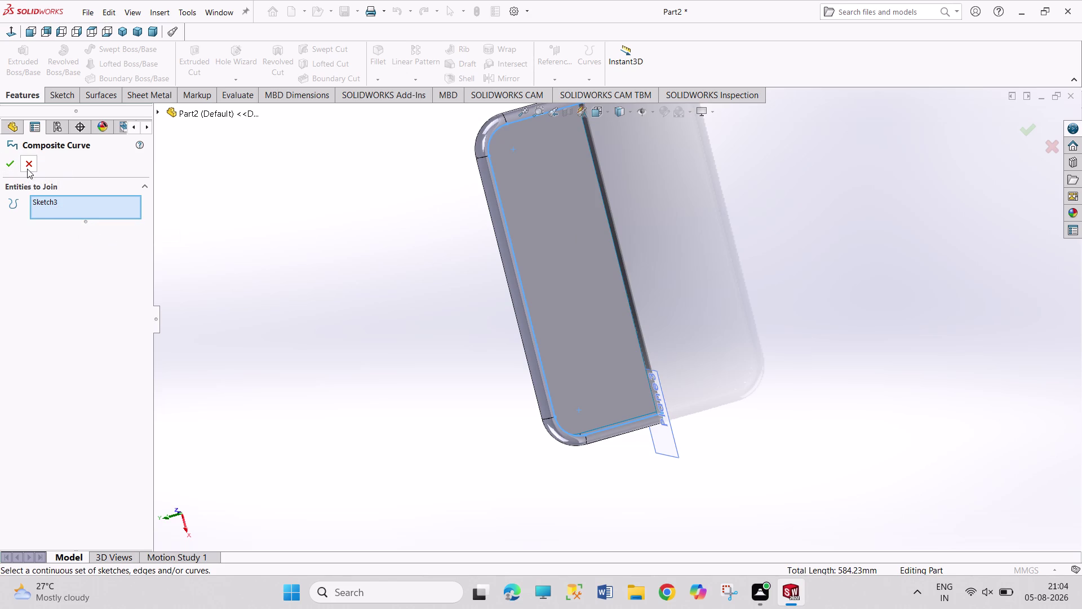
click(14, 168)
click(358, 260)
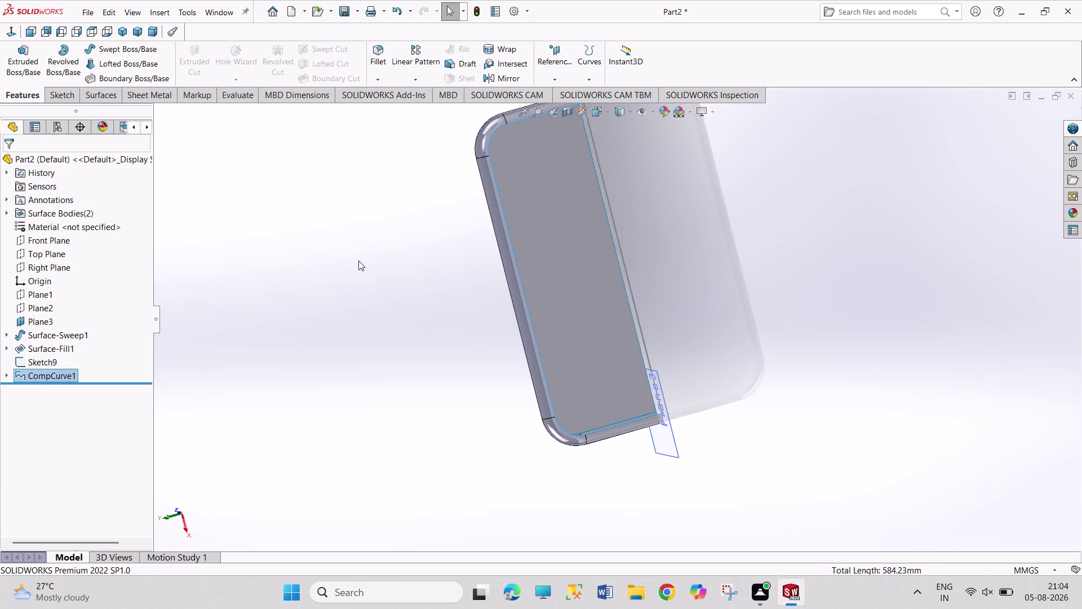
scroll(up, 3)
scroll(down, 3)
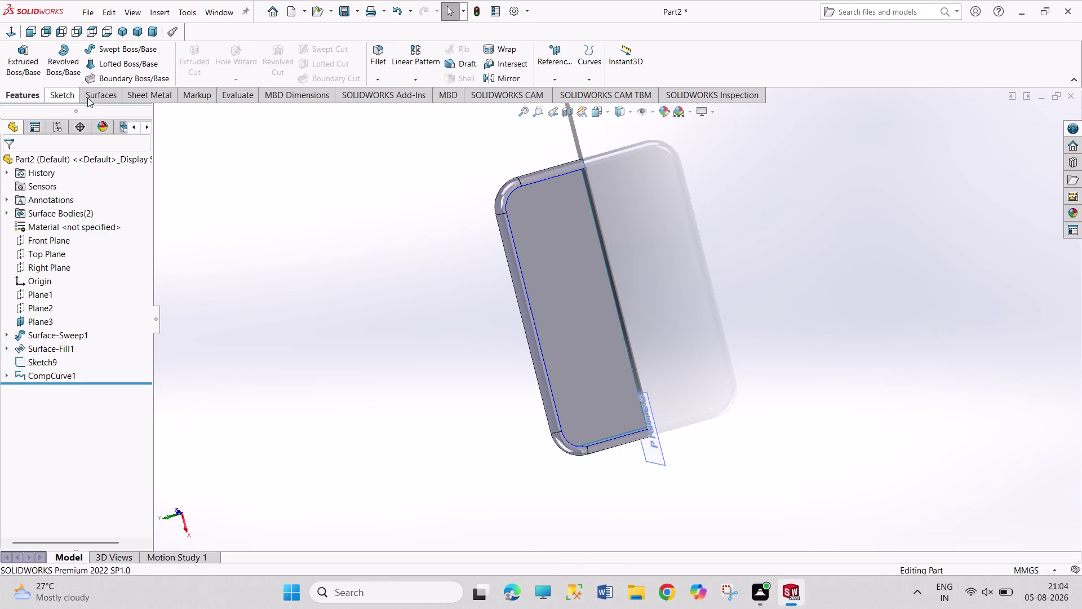
click(120, 96)
click(274, 48)
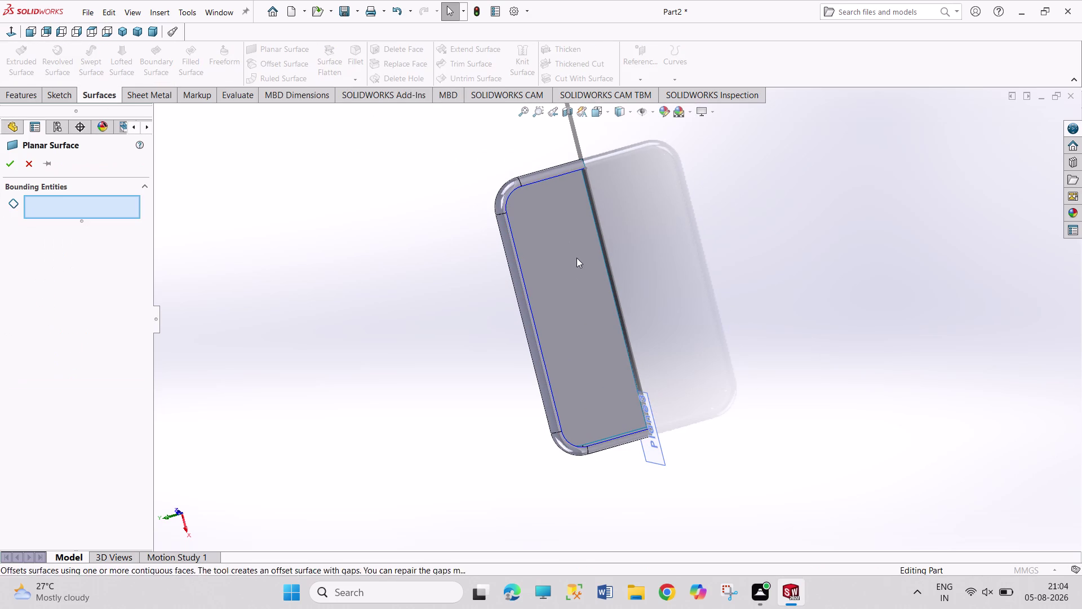
click(533, 315)
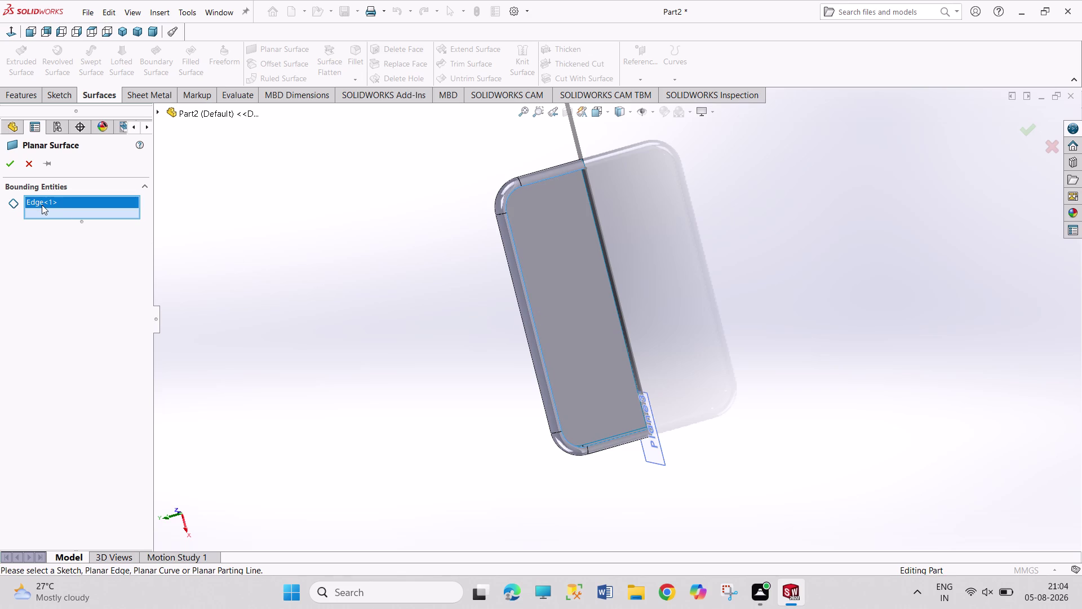
right_click(45, 204)
click(66, 216)
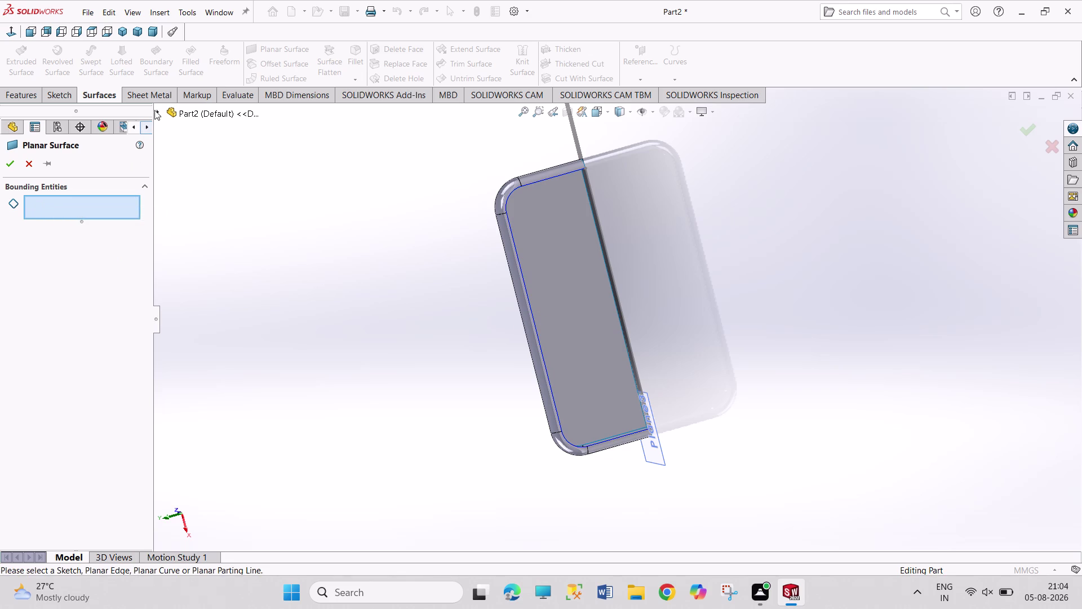
click(159, 113)
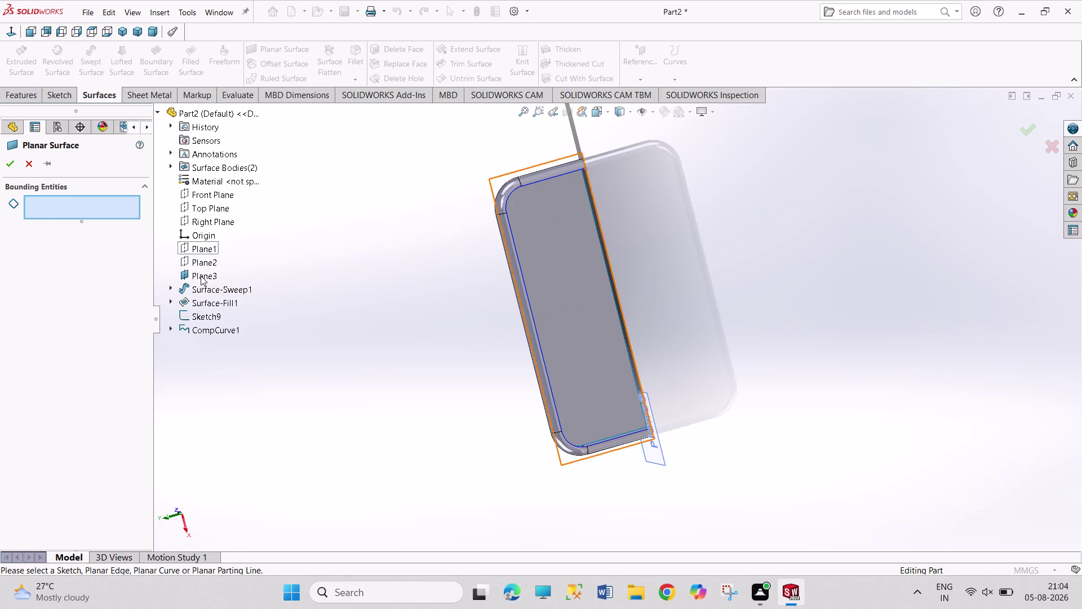
click(210, 333)
click(210, 333)
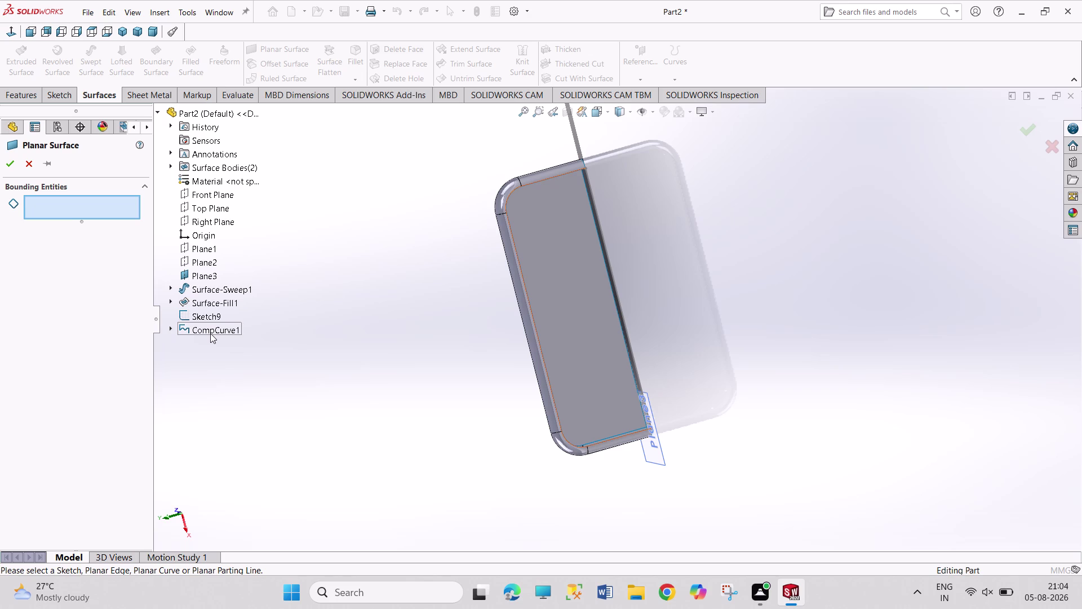
double_click(210, 333)
click(218, 343)
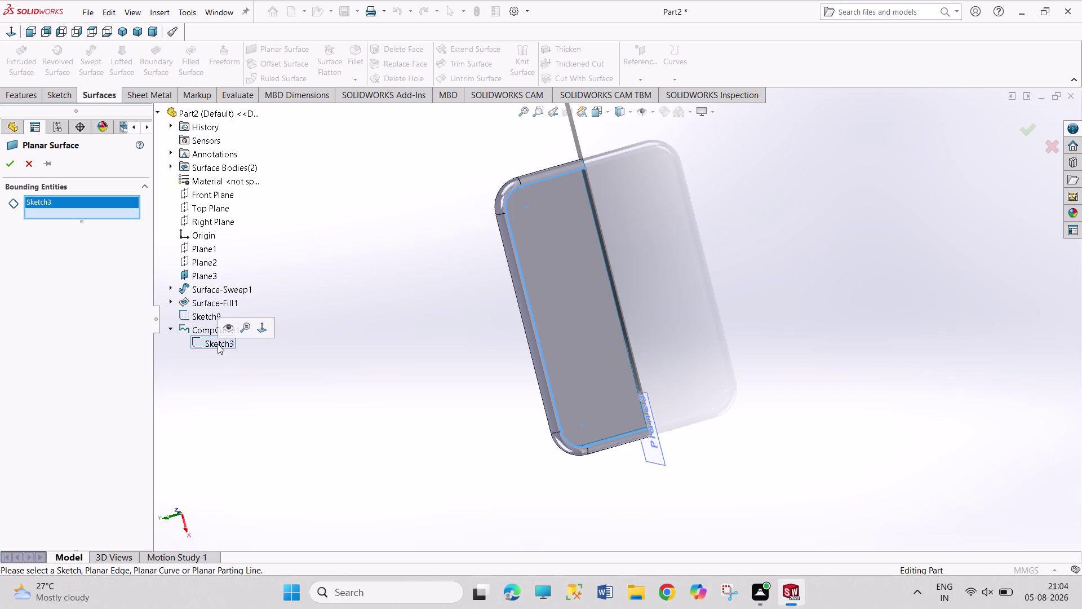
click(9, 160)
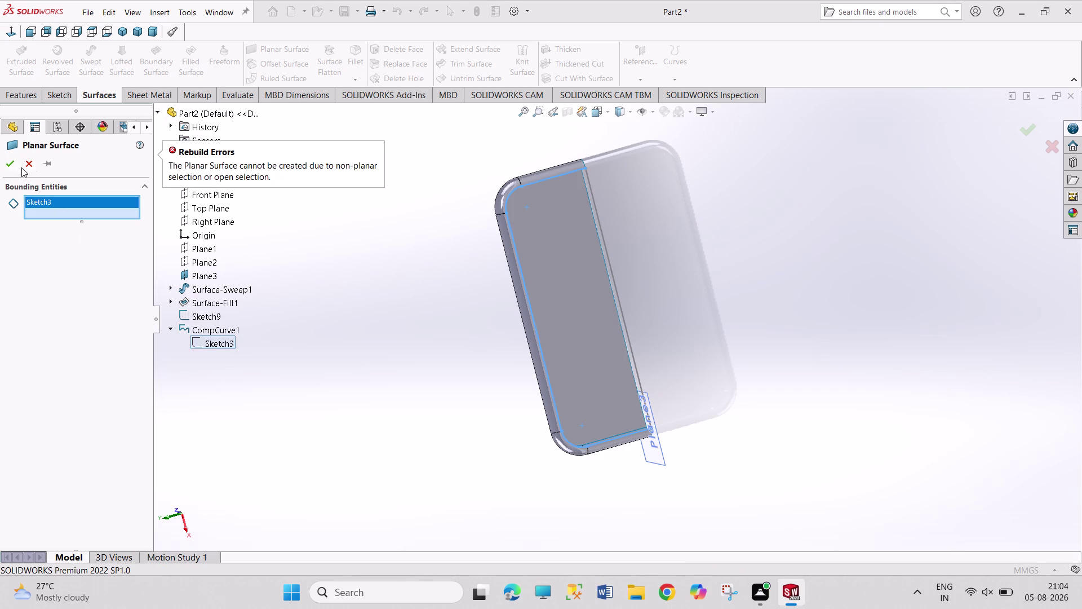
click(297, 316)
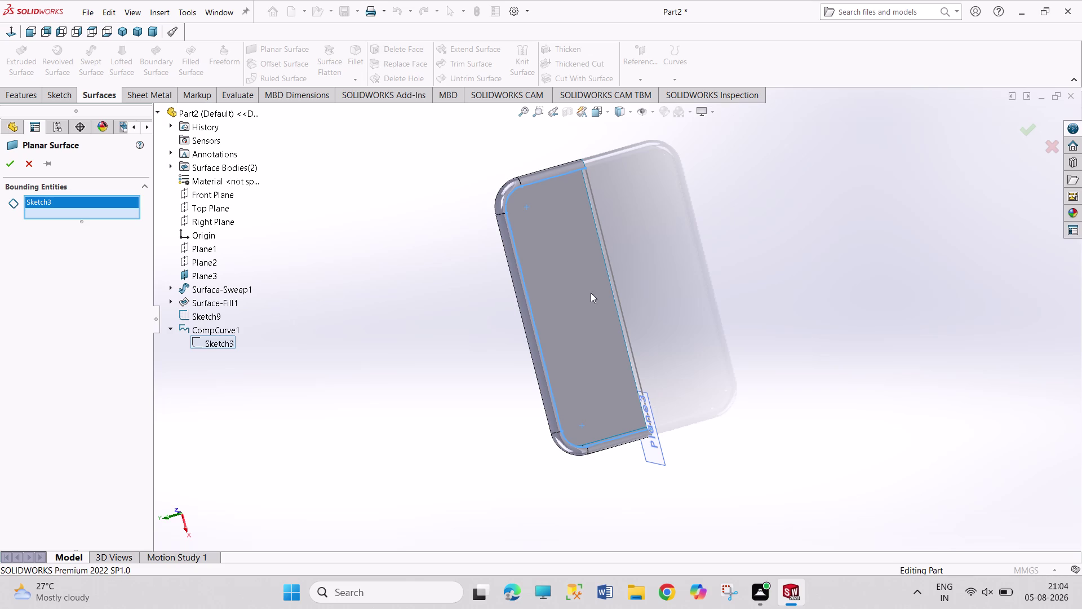
click(615, 284)
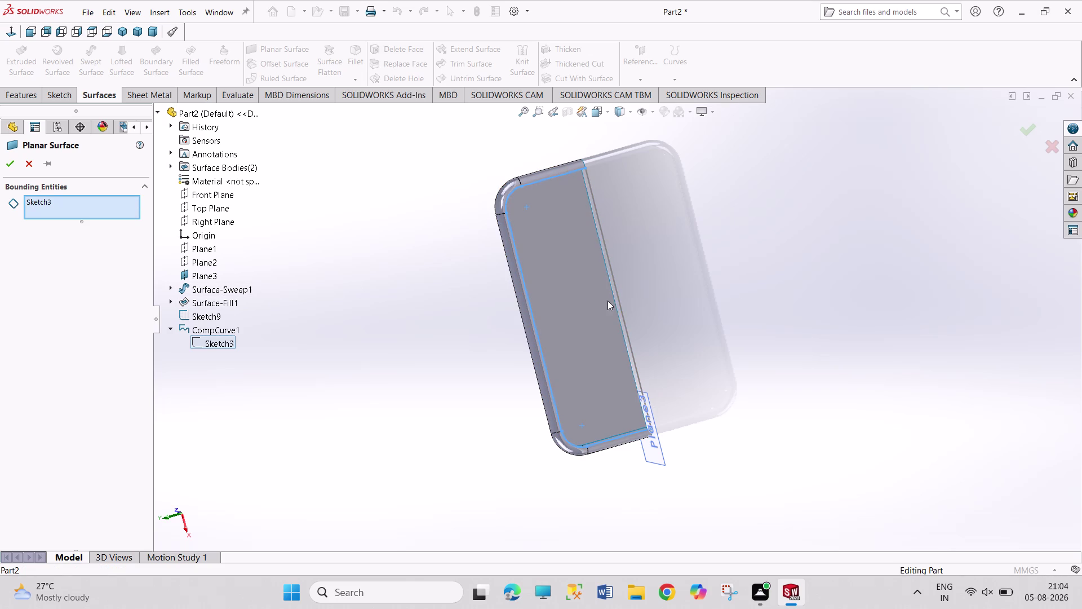
click(25, 167)
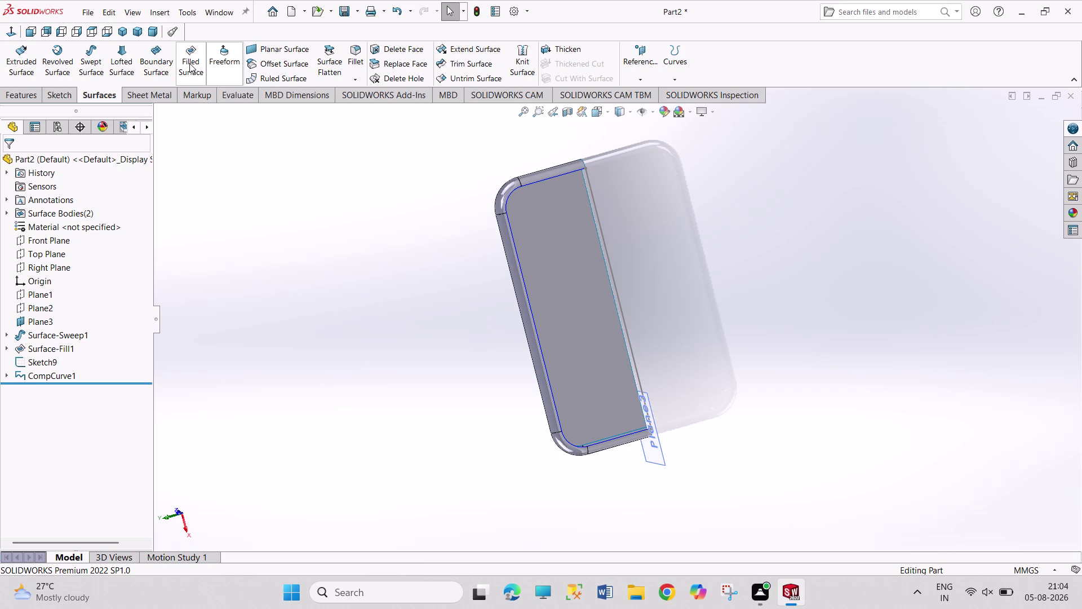
click(190, 63)
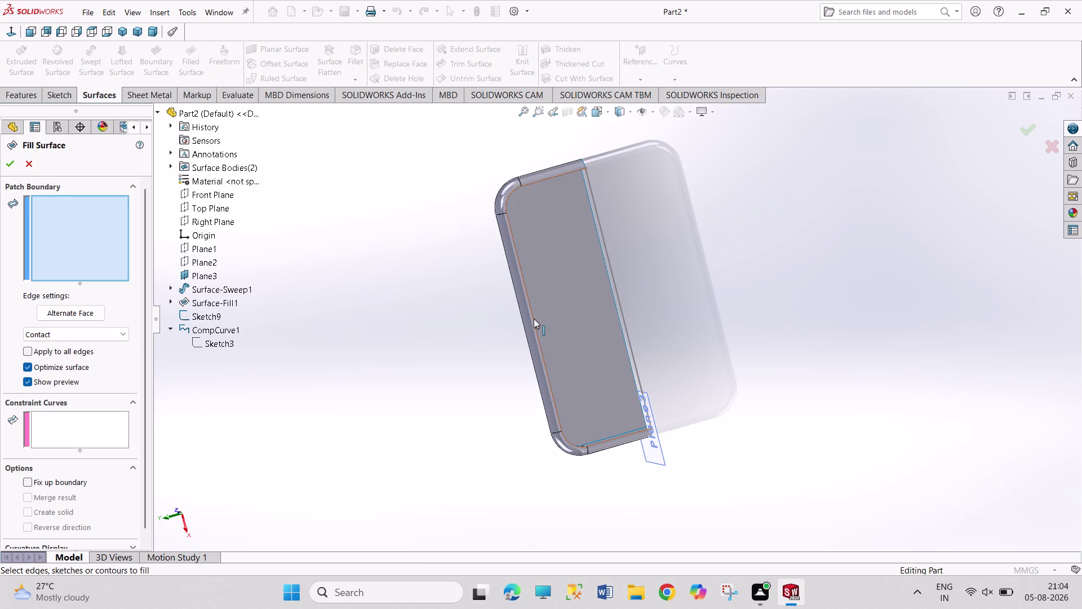
click(201, 333)
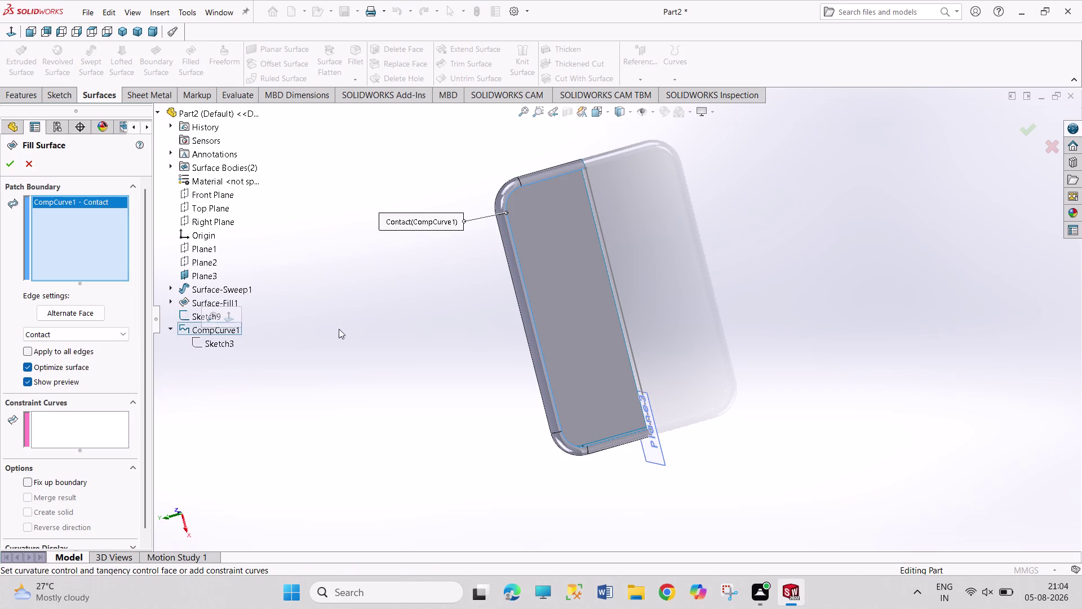
click(615, 287)
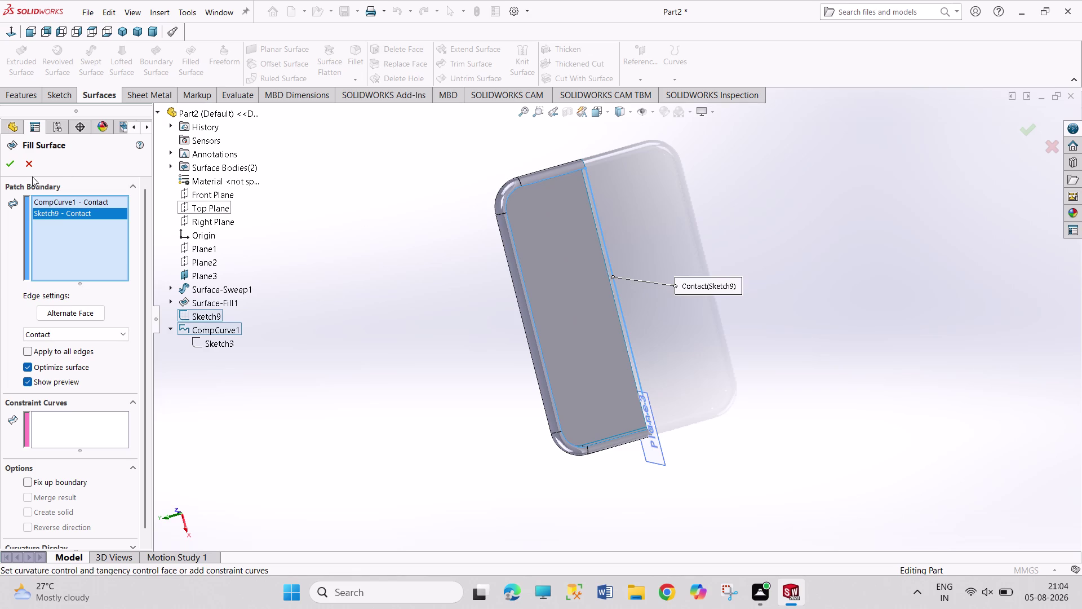
click(8, 168)
click(306, 261)
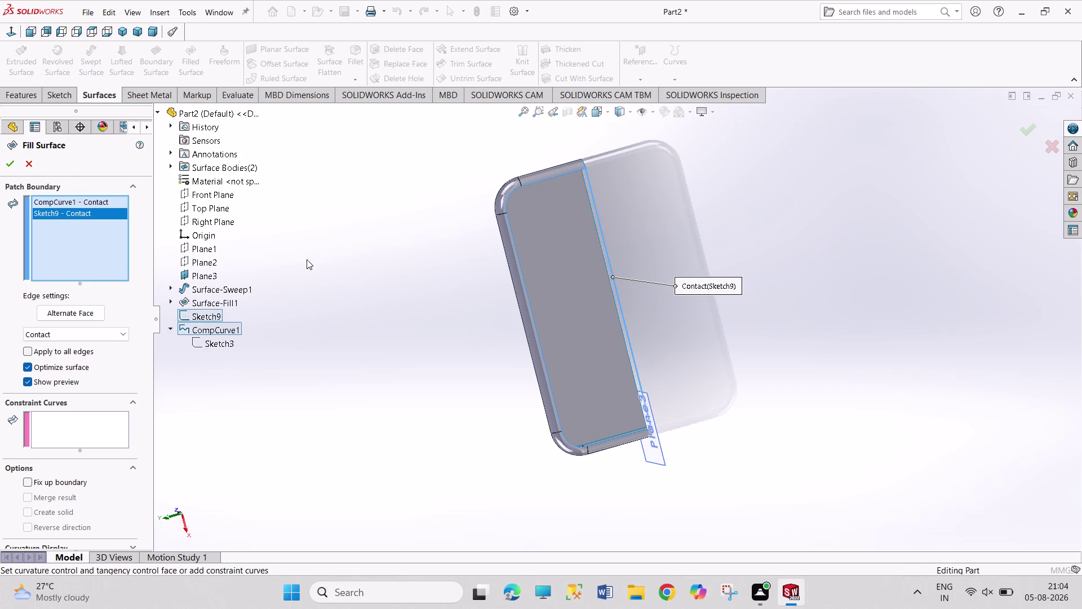
click(31, 159)
click(308, 189)
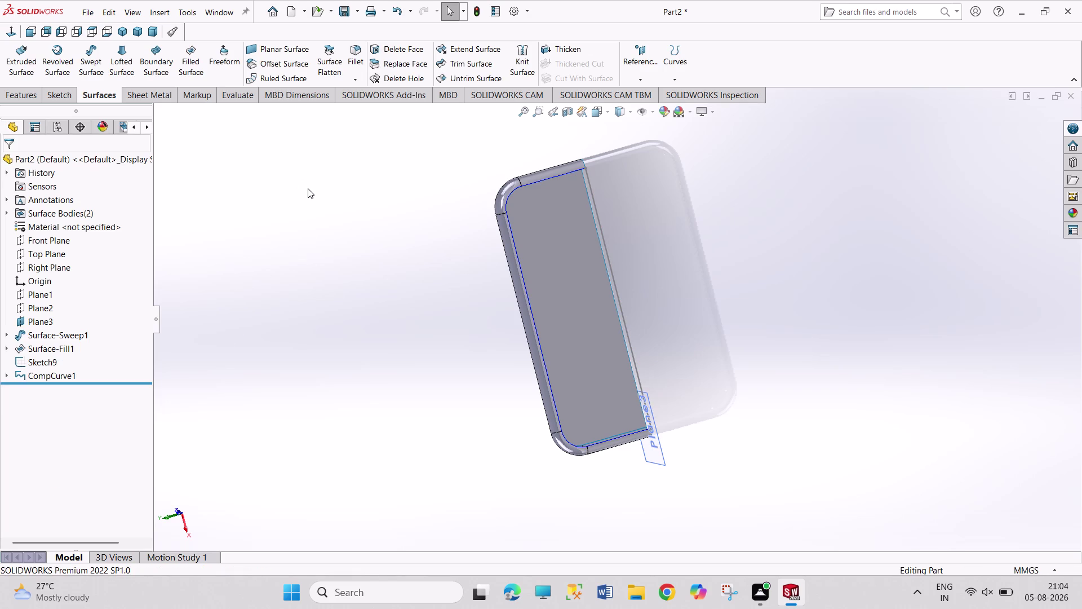
key(ctrl+z)
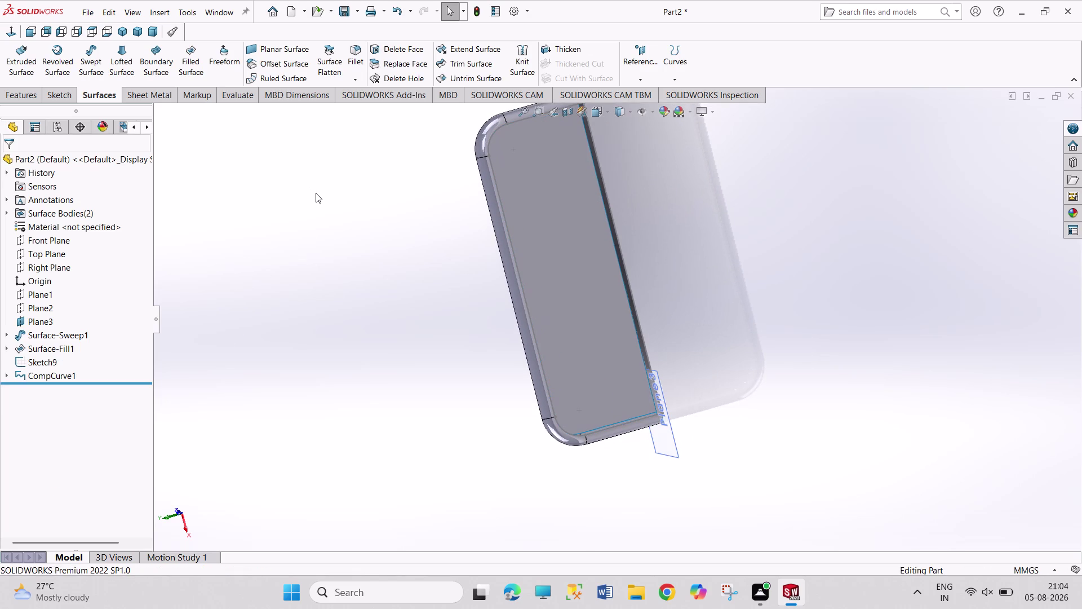
Undo CompCurve1 to return to editing Sketch9, orbiting to inspect the tube.
key(ctrl+z)
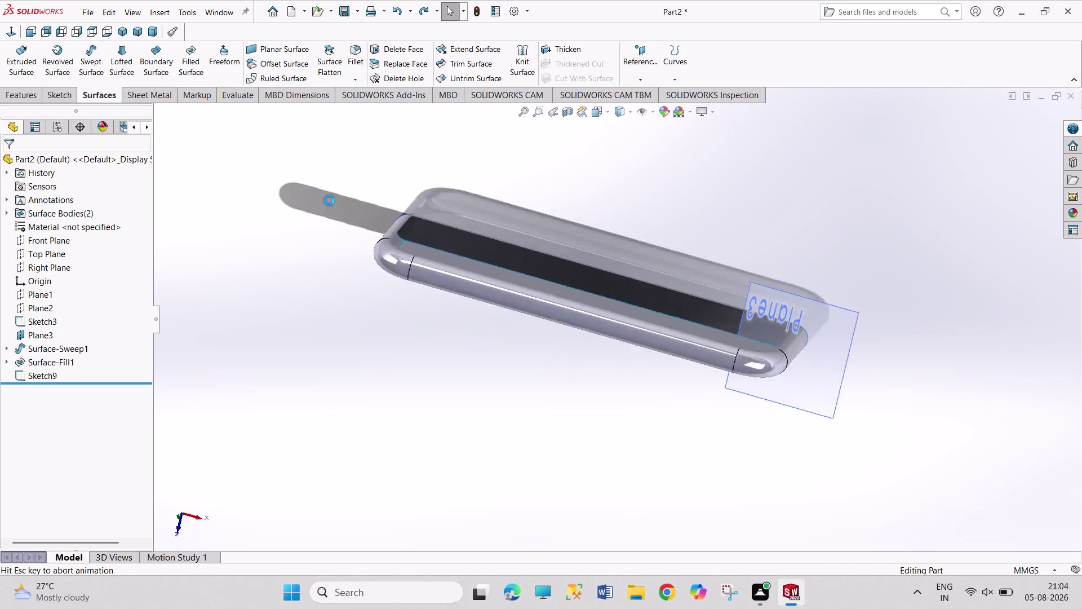
key(ctrl+z)
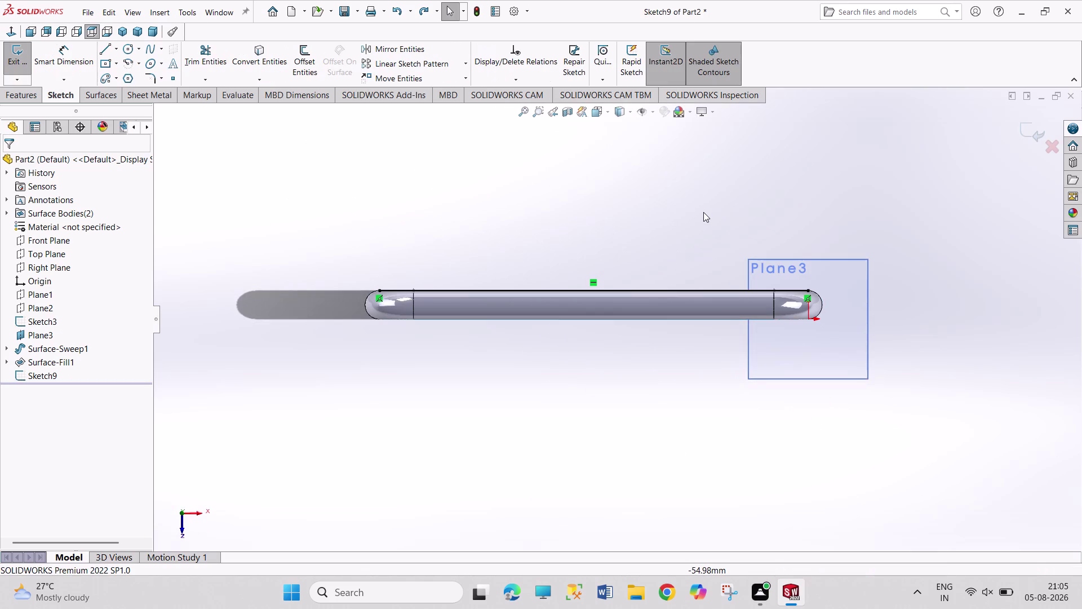
middle_drag(671, 222, 617, 267)
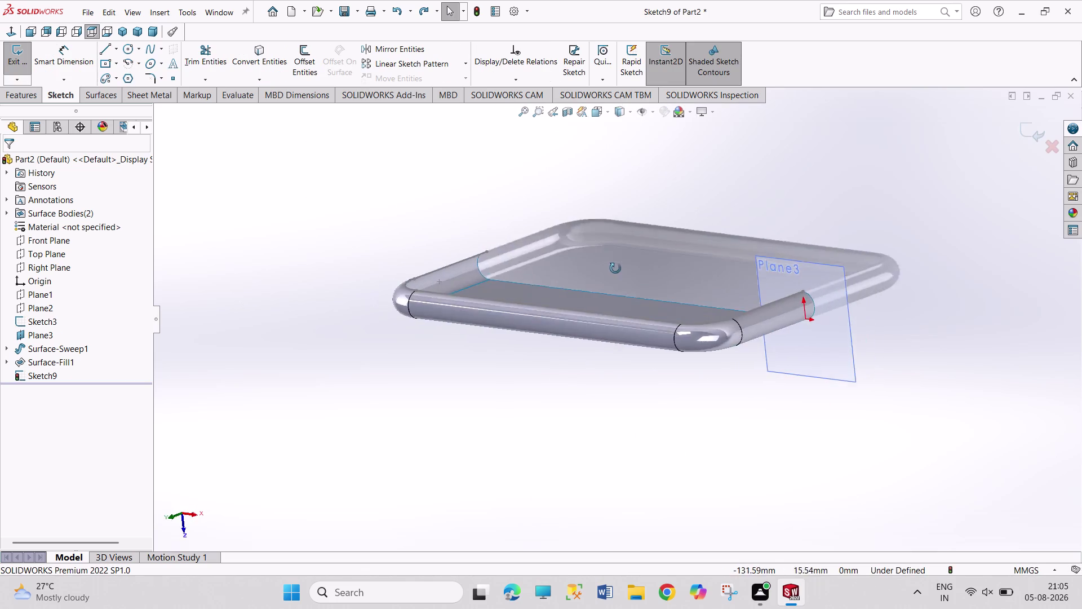
middle_drag(618, 267, 444, 385)
middle_drag(502, 241, 546, 312)
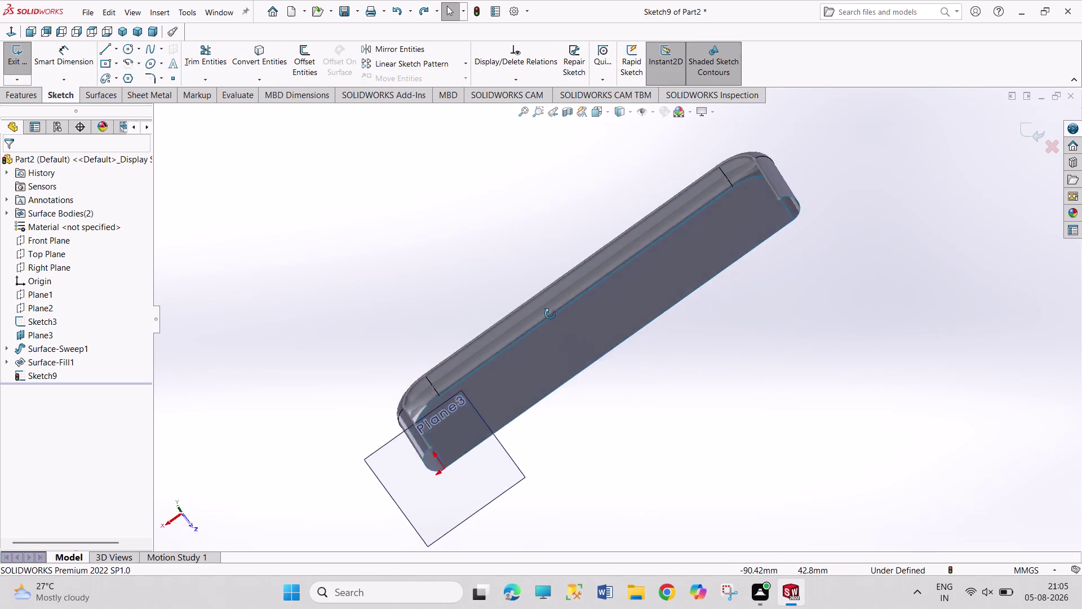
middle_drag(546, 312, 649, 453)
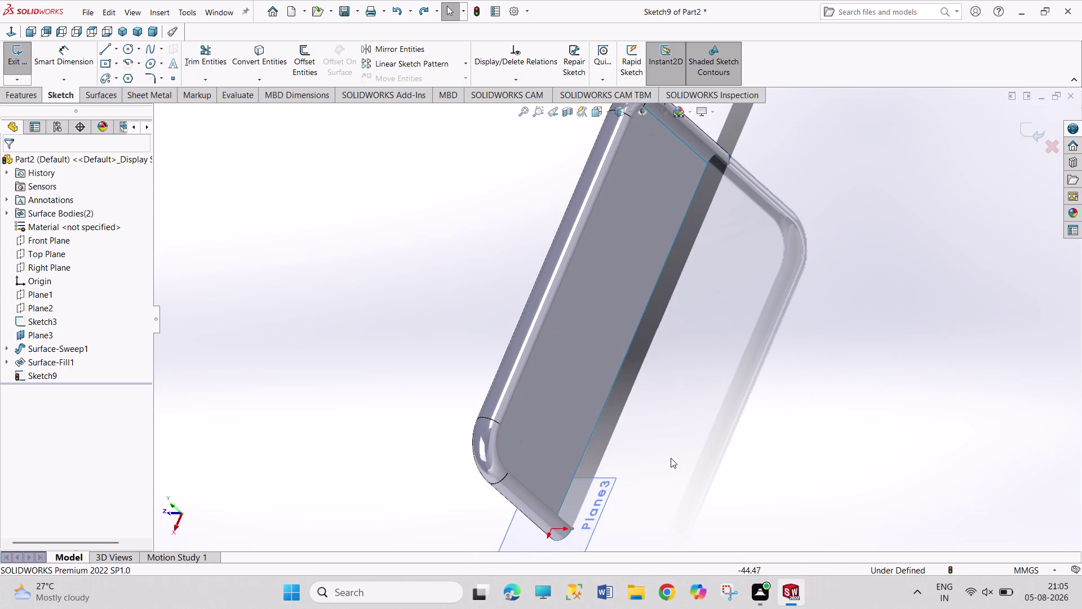
middle_drag(794, 312, 729, 487)
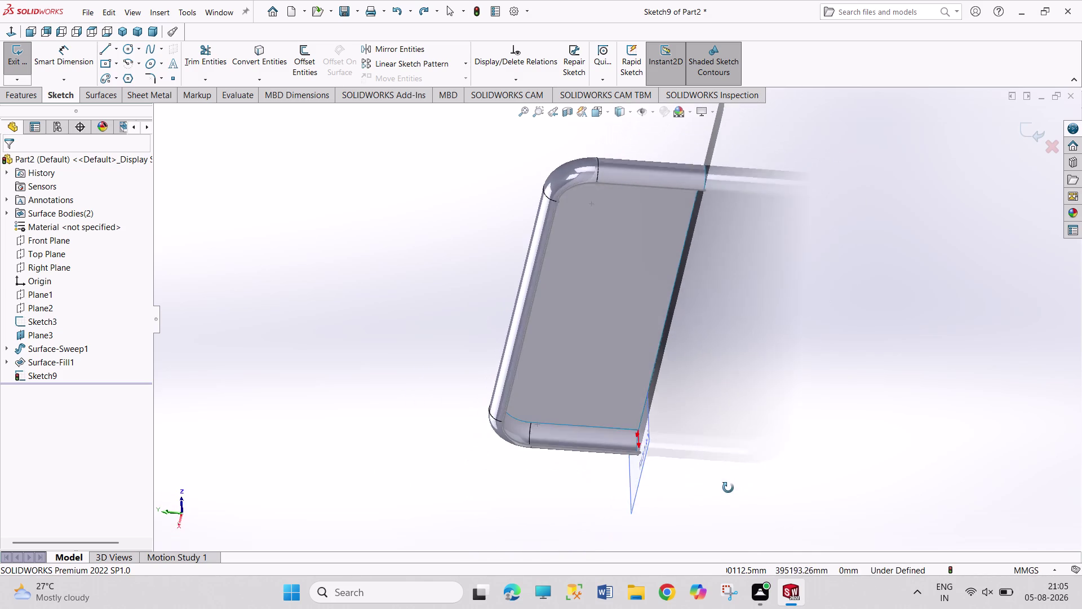
middle_drag(728, 488, 747, 549)
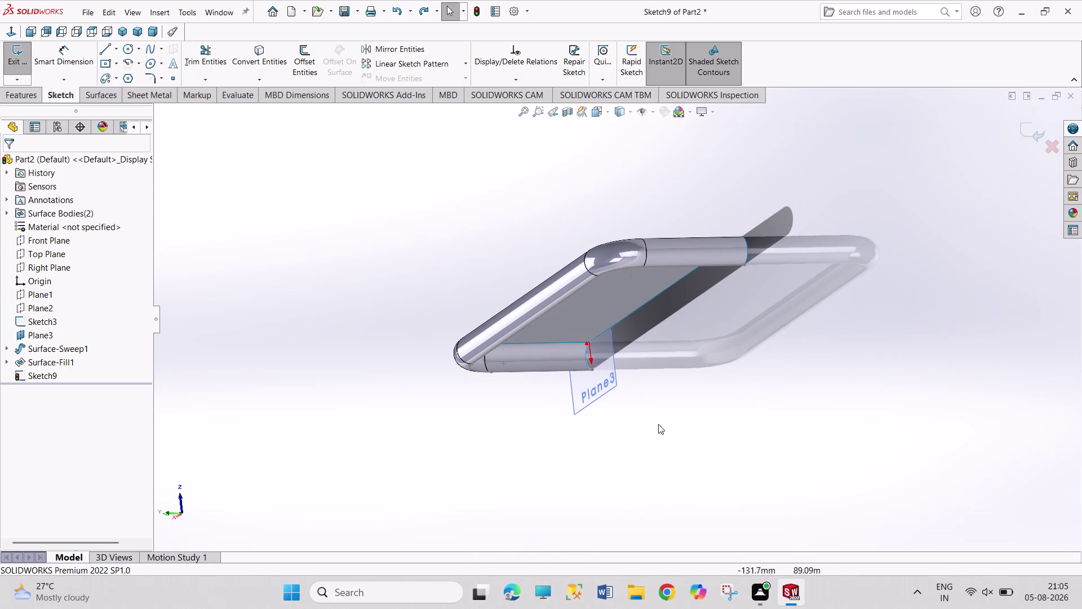
middle_drag(498, 276, 584, 237)
middle_drag(550, 381, 539, 317)
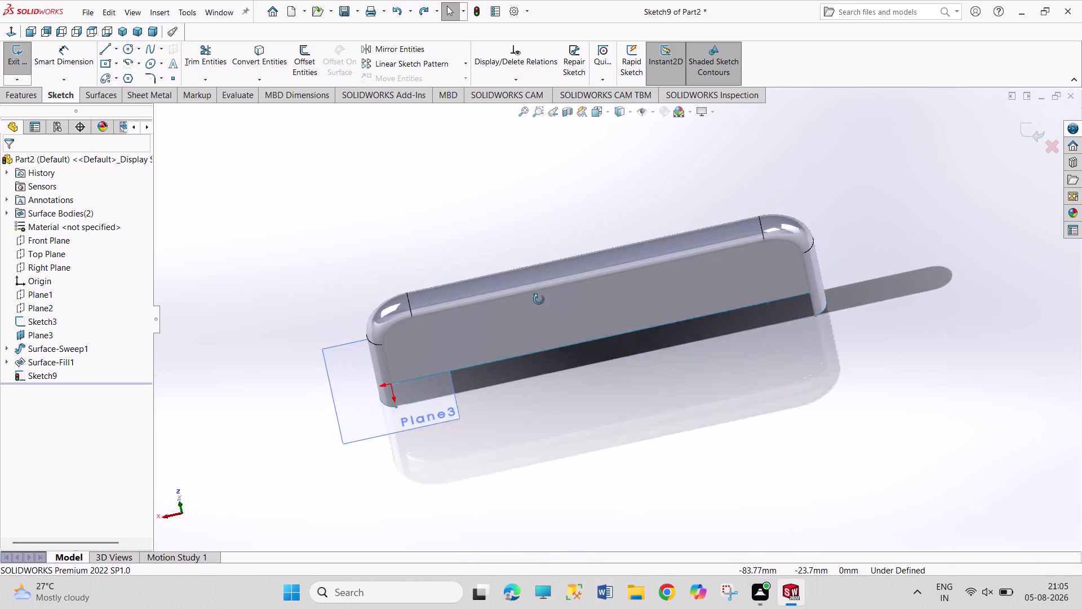
middle_drag(540, 317, 536, 255)
Exit Sketch9 and discard it so the tree ends at Surface-Fill1.
scroll(down, 3)
middle_drag(464, 368, 450, 298)
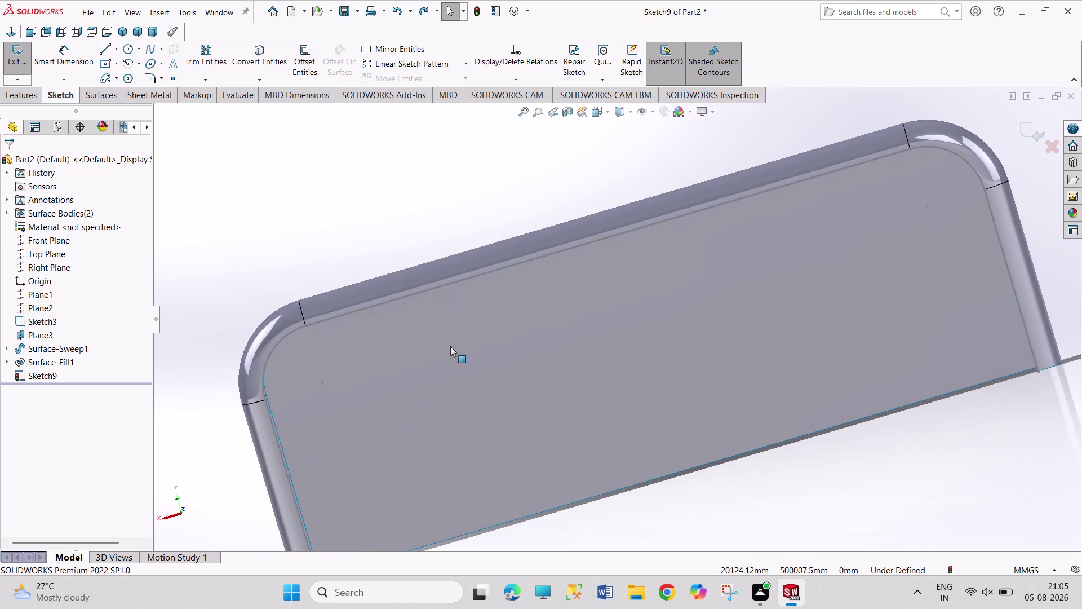
middle_drag(404, 408, 378, 327)
scroll(down, 3)
scroll(up, 3)
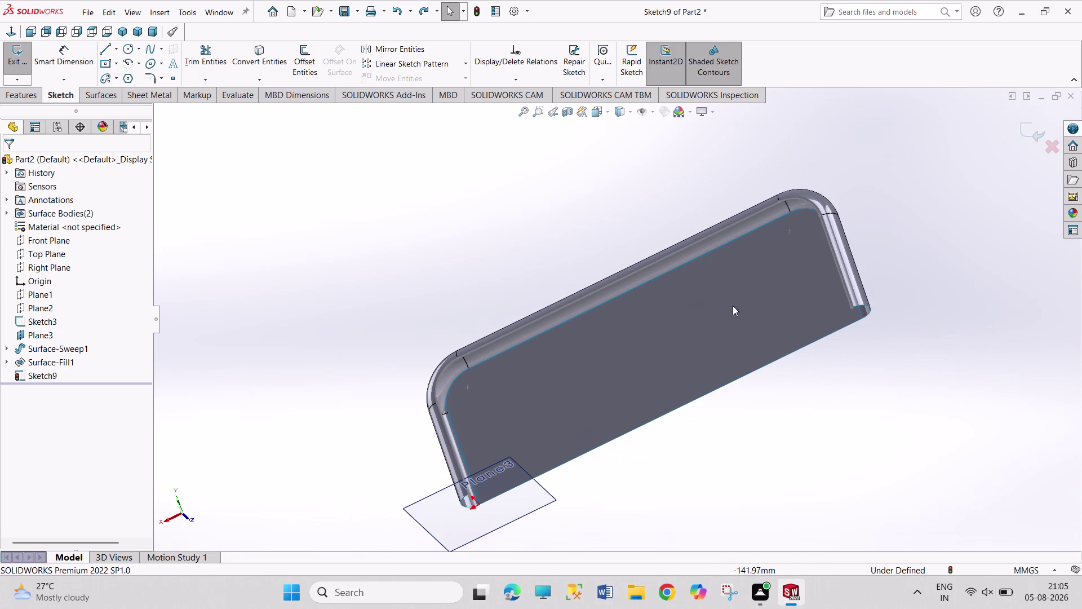
middle_drag(929, 261, 953, 388)
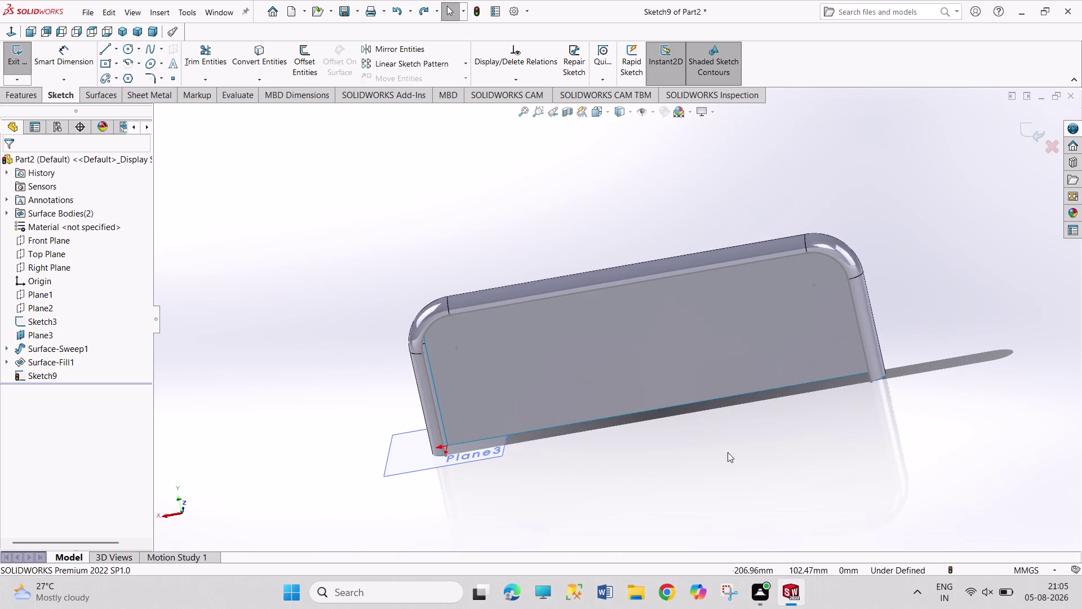
scroll(down, 3)
scroll(up, 3)
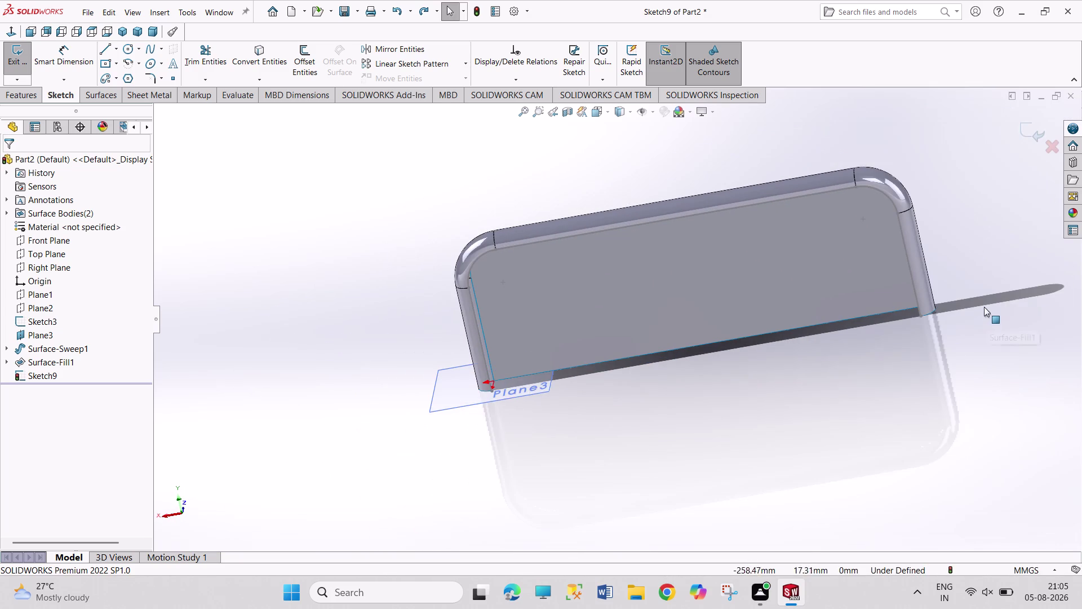
scroll(down, 3)
click(10, 78)
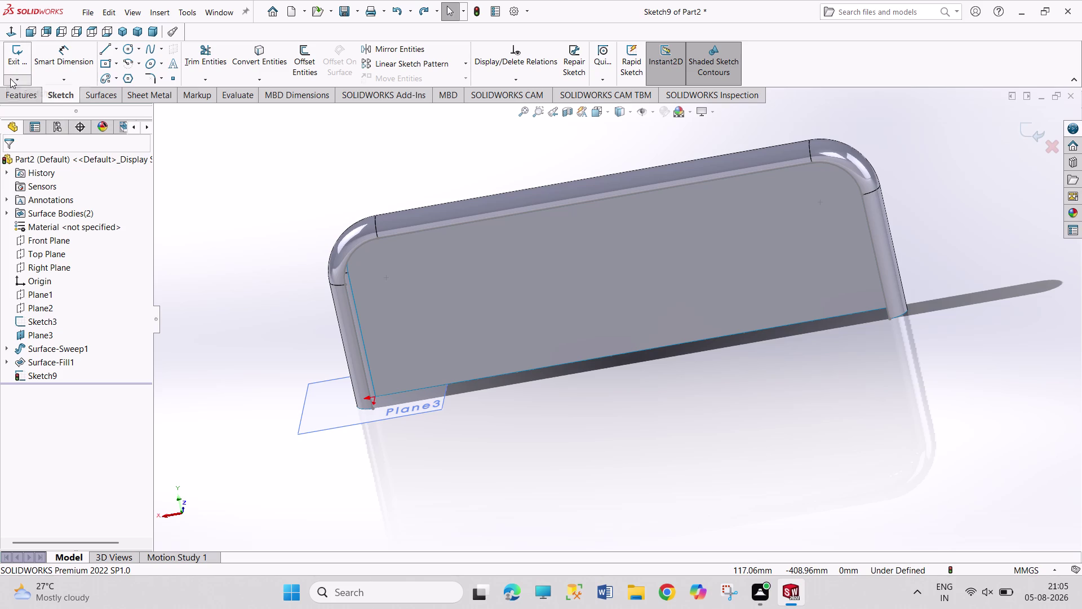
click(17, 90)
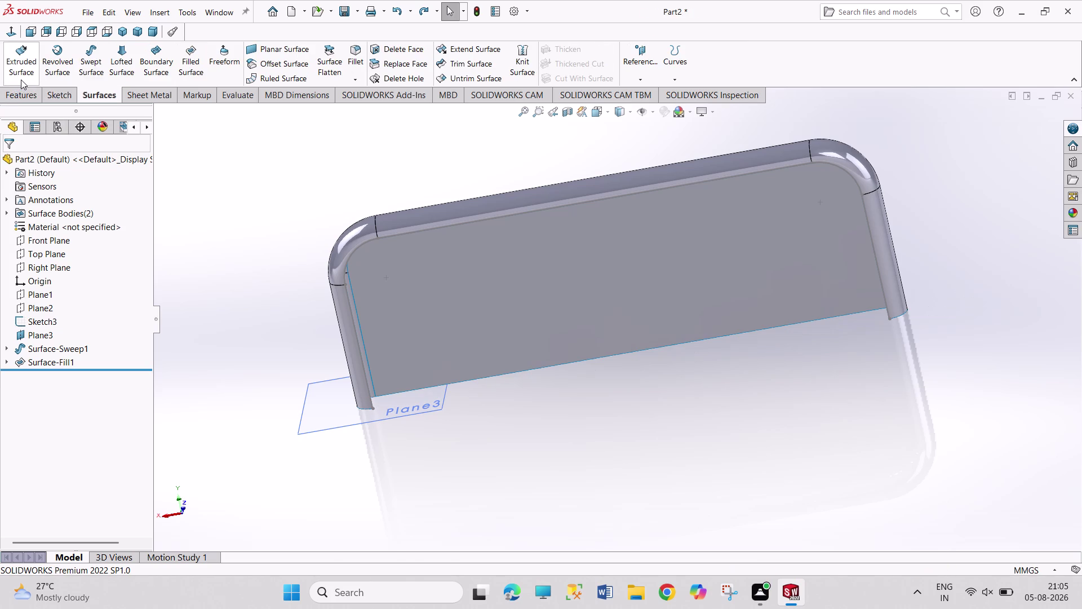
click(58, 98)
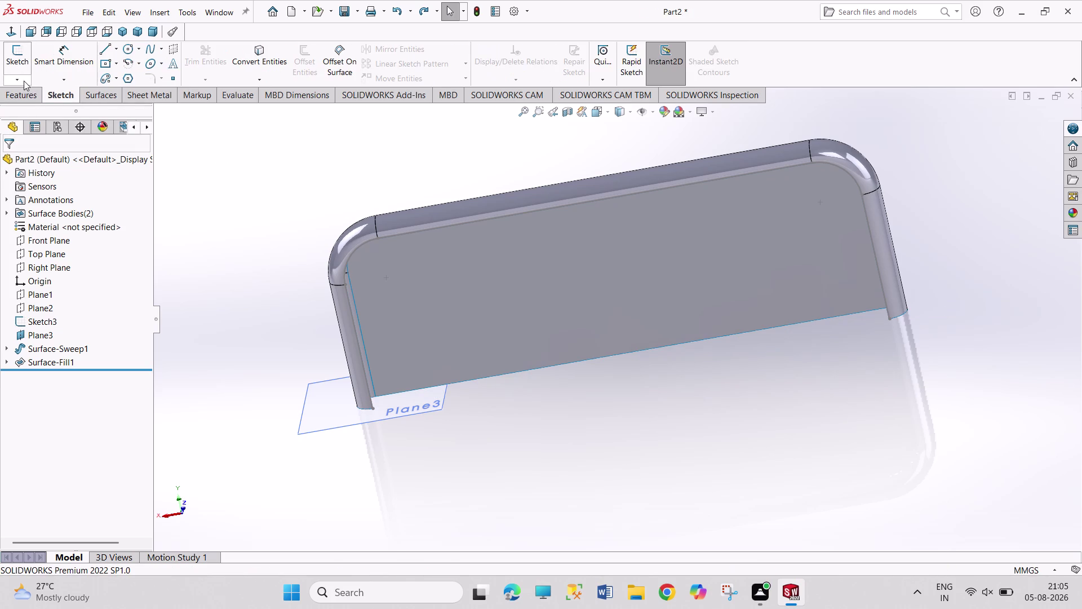
Draw a 3D sketch line along the bottom edge from the Plane3 end to the other end.
click(24, 80)
click(29, 107)
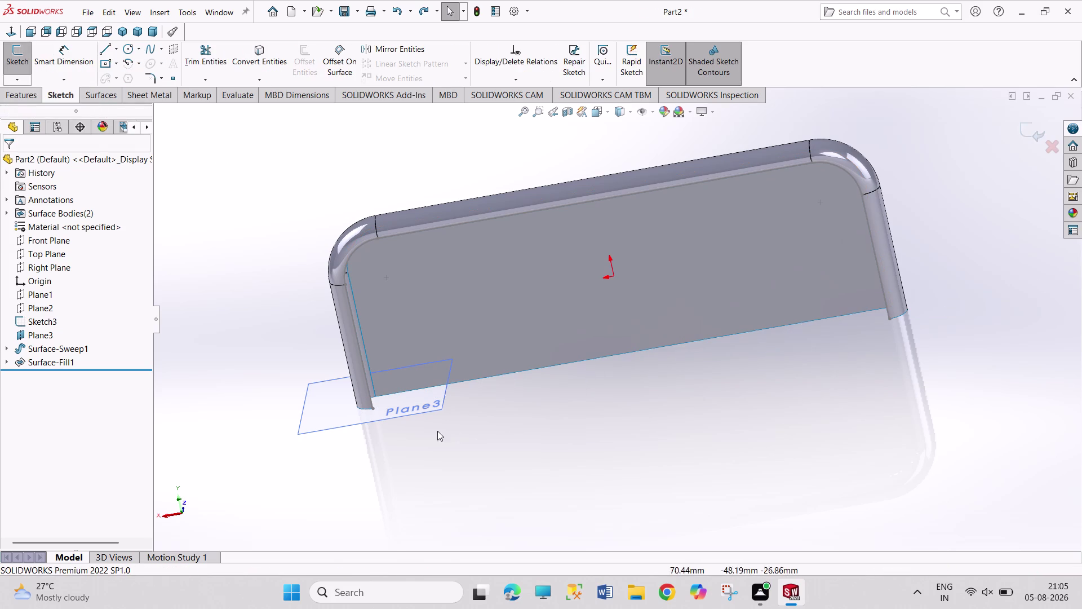
click(107, 53)
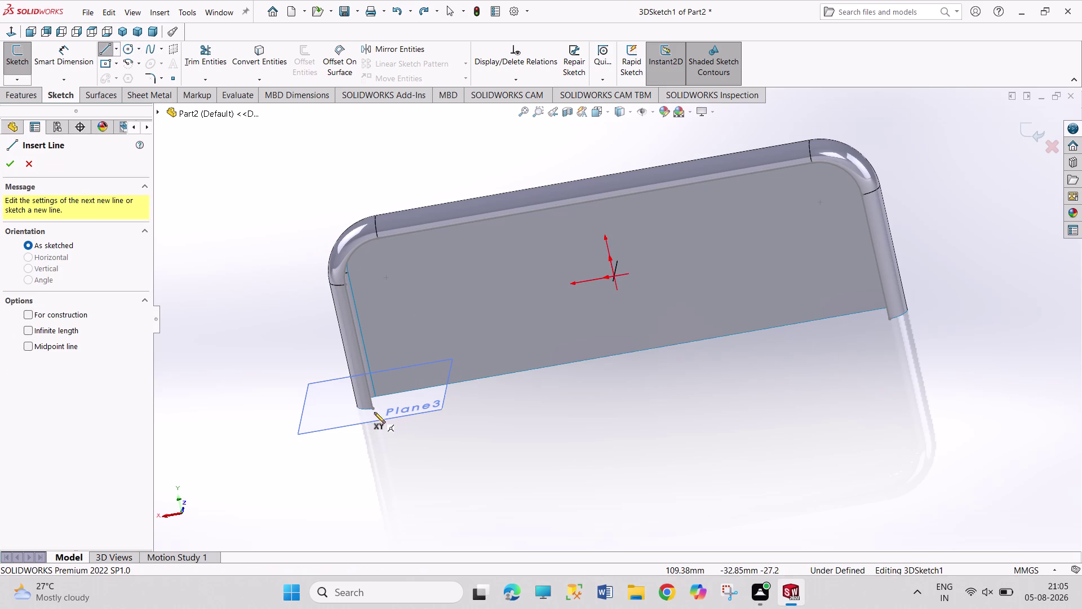
click(373, 410)
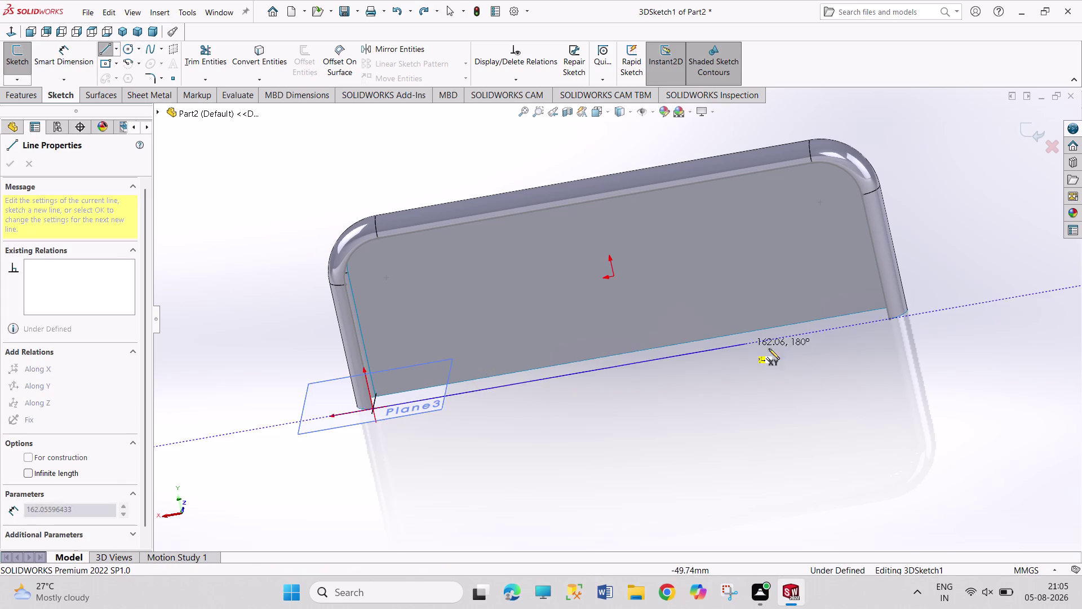
click(891, 320)
right_click(905, 360)
click(914, 365)
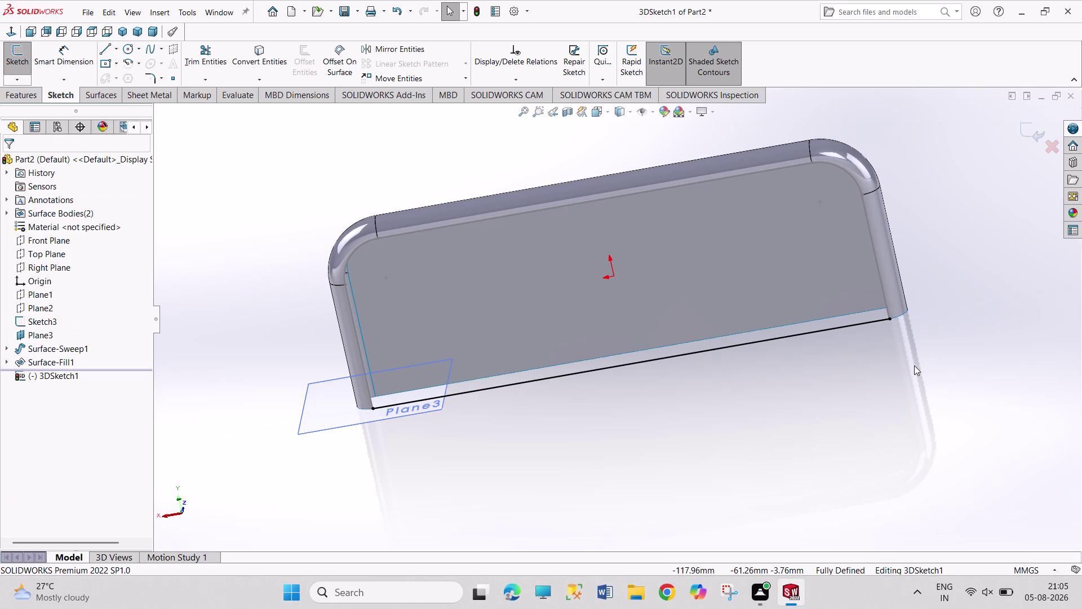
Show the Features and then Surfaces tools while 3DSketch1 stays open.
click(9, 60)
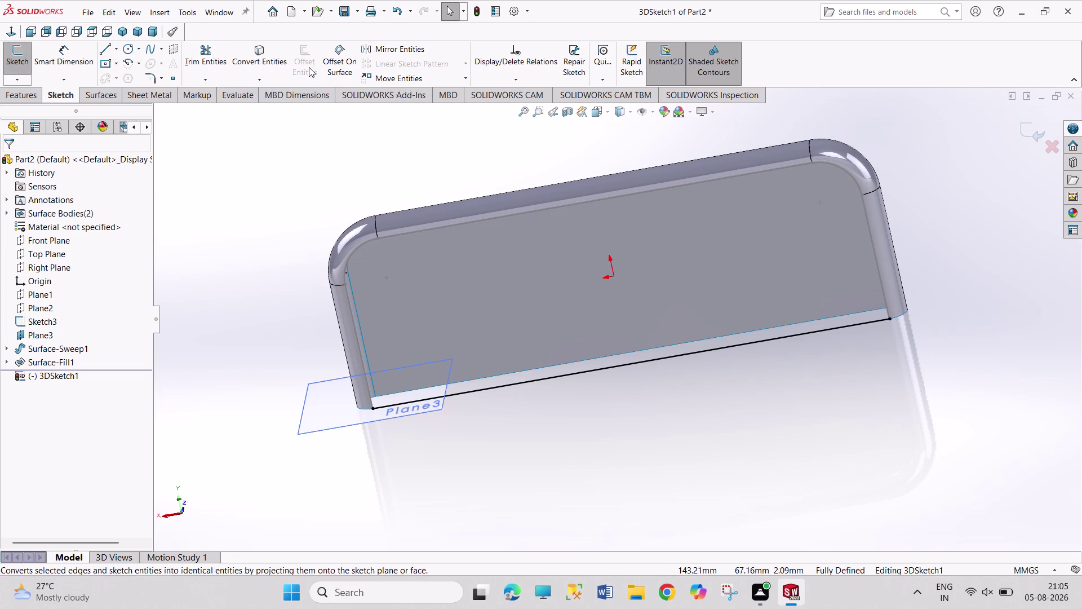
click(28, 91)
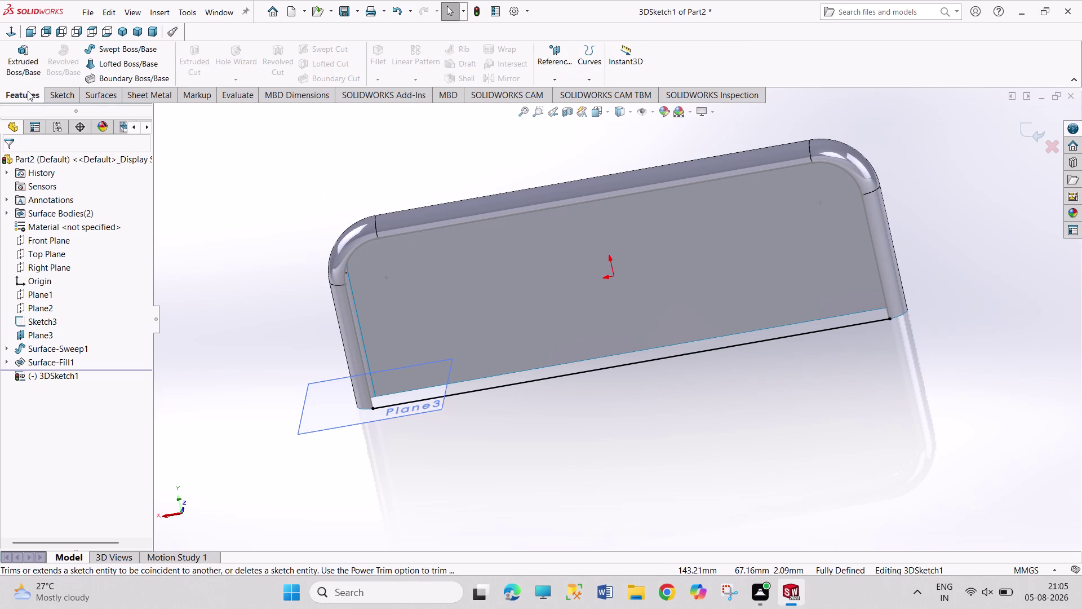
click(101, 97)
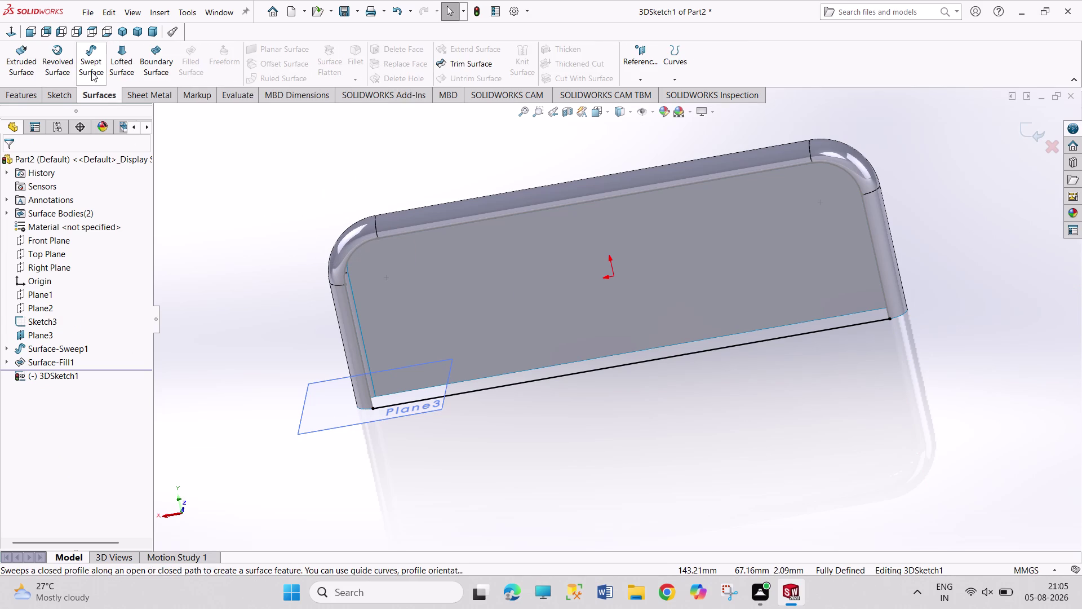
Close 3DSketch1 and launch Fill Surface from the Surfaces tools.
click(56, 93)
click(26, 83)
click(39, 94)
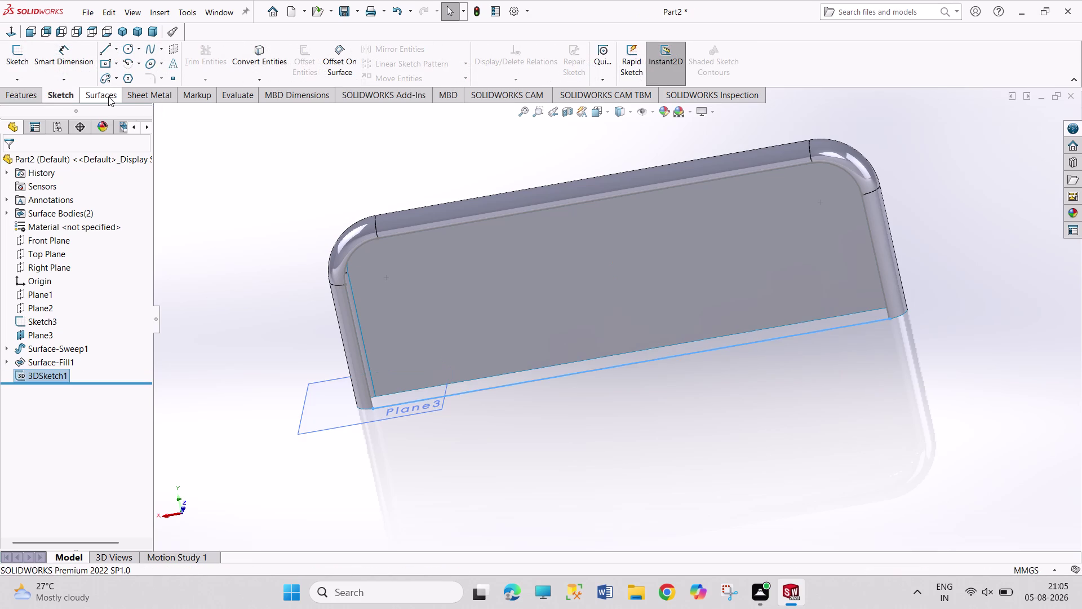
click(108, 96)
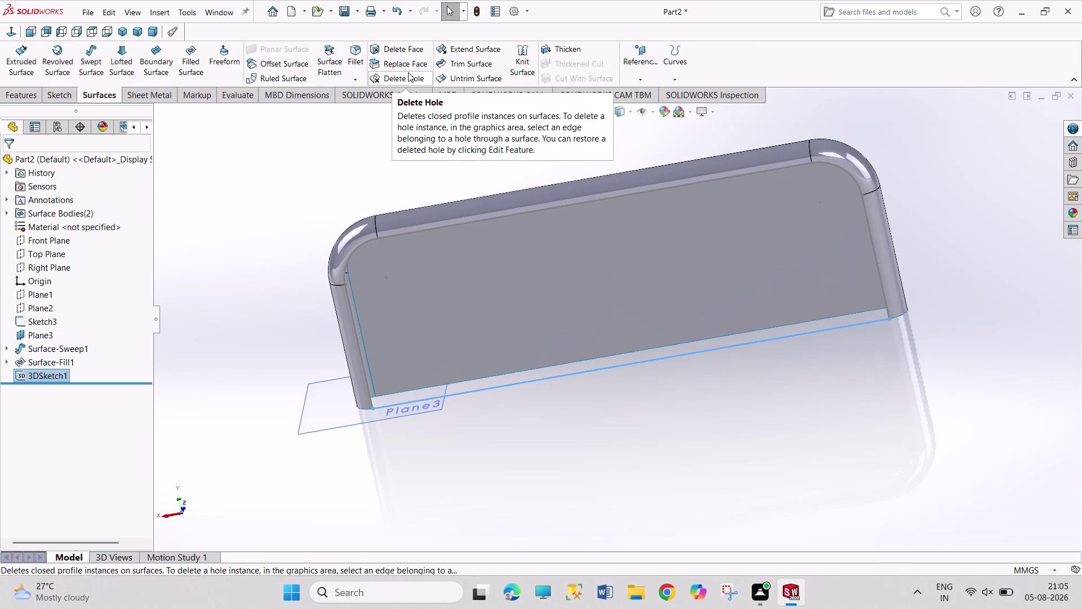
drag(200, 71, 215, 101)
click(200, 76)
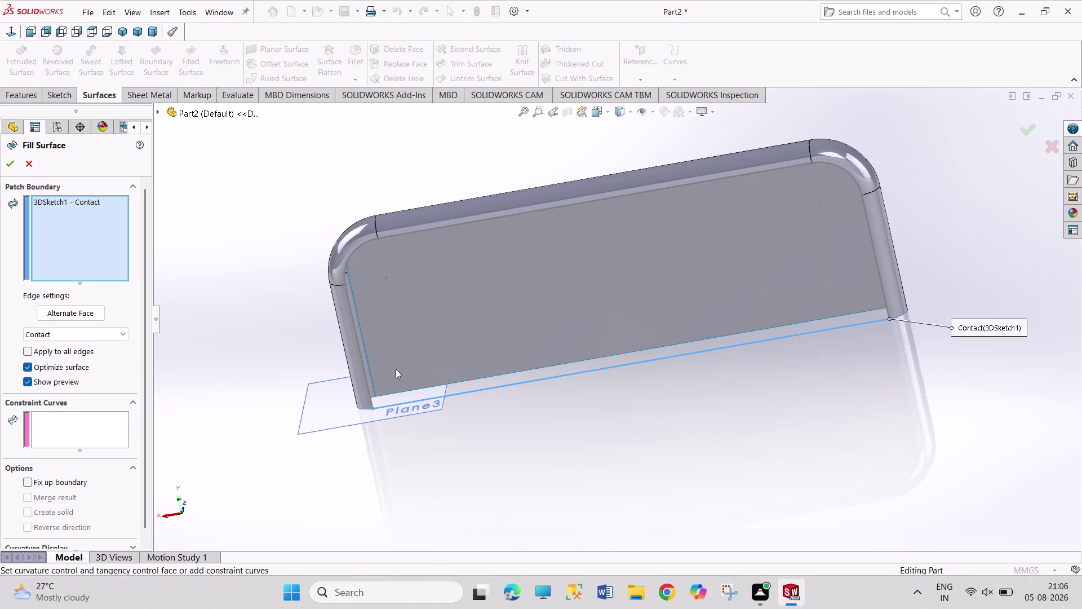
Pick the rounded inner outline as a boundary, then clear all patch boundary selections.
click(406, 234)
click(11, 158)
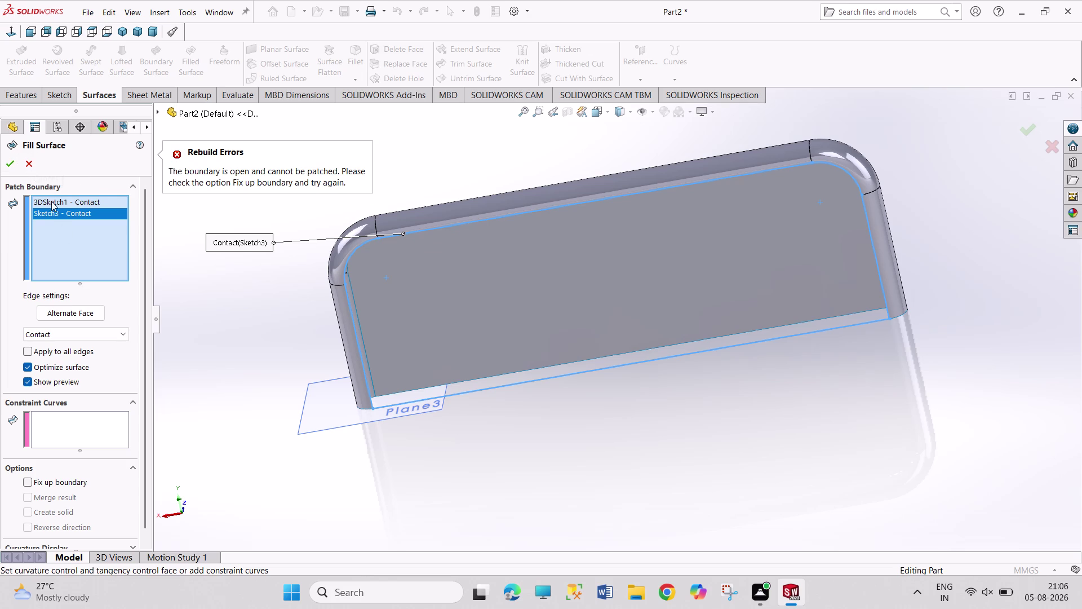
scroll(down, 3)
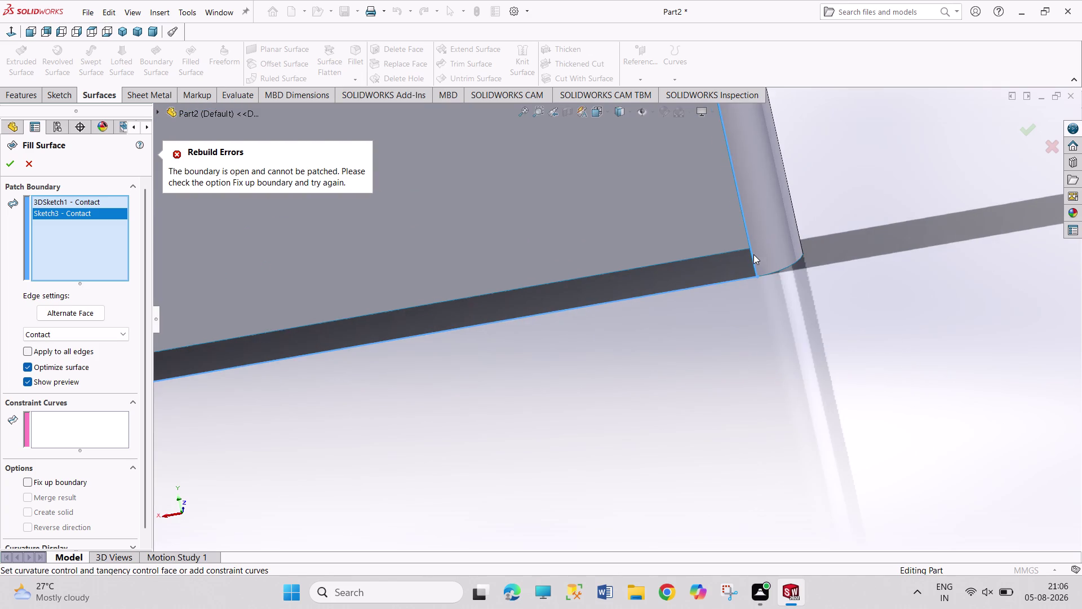
scroll(down, 3)
scroll(down, 3)
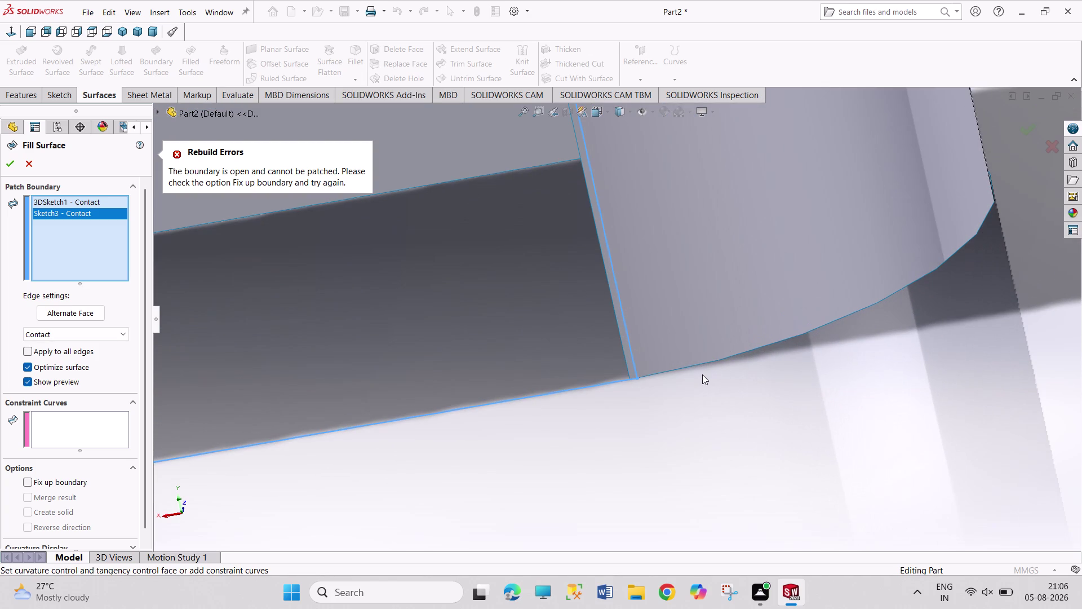
scroll(up, 3)
scroll(up, 3)
scroll(up, 3)
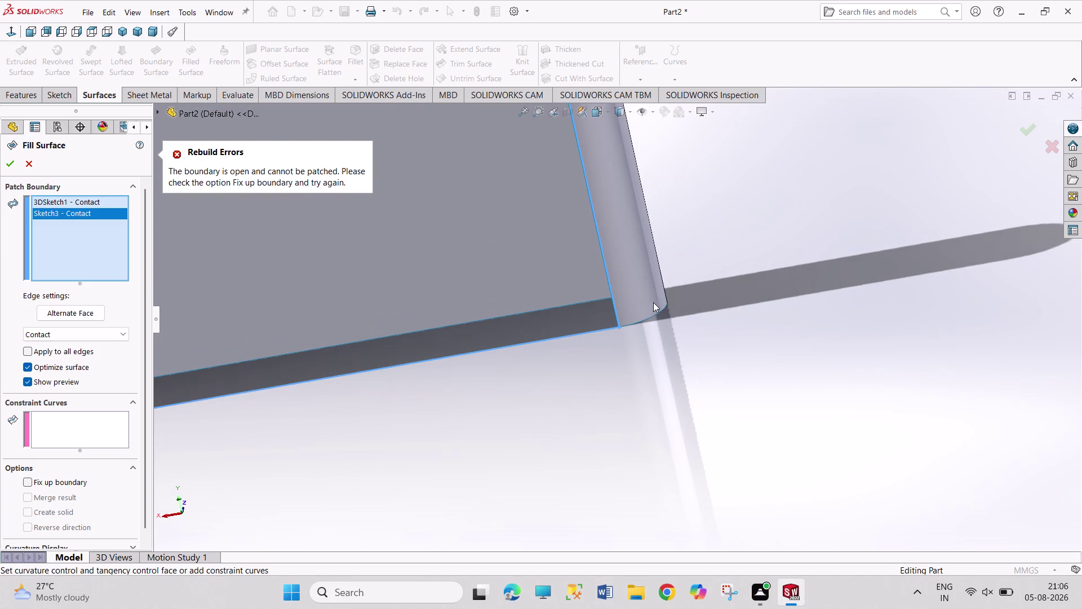
scroll(up, 3)
scroll(up, 3)
scroll(down, 3)
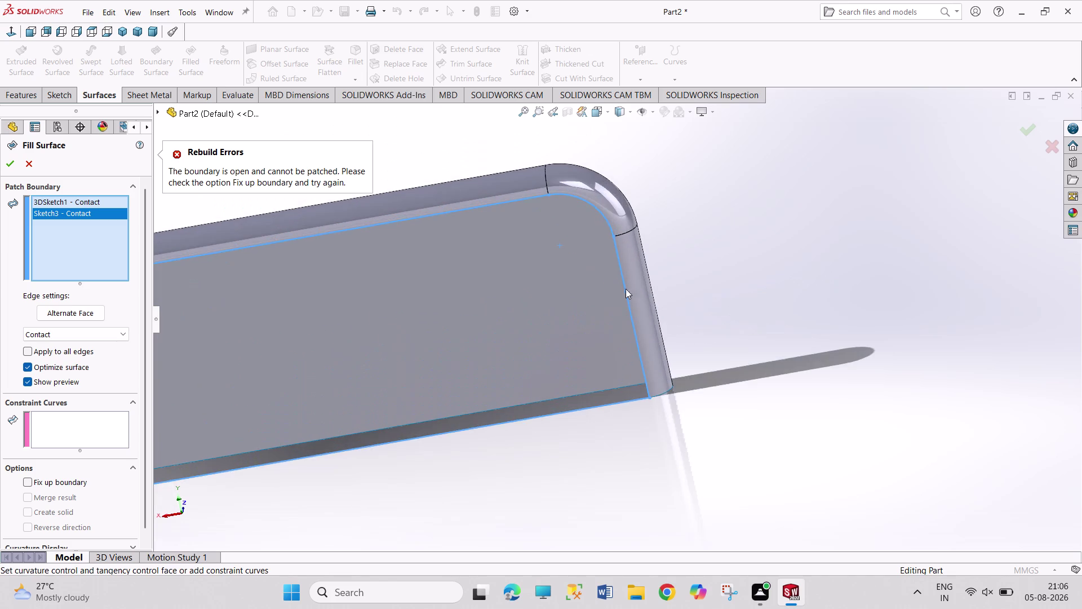
scroll(down, 3)
scroll(down, 3)
scroll(down, 3)
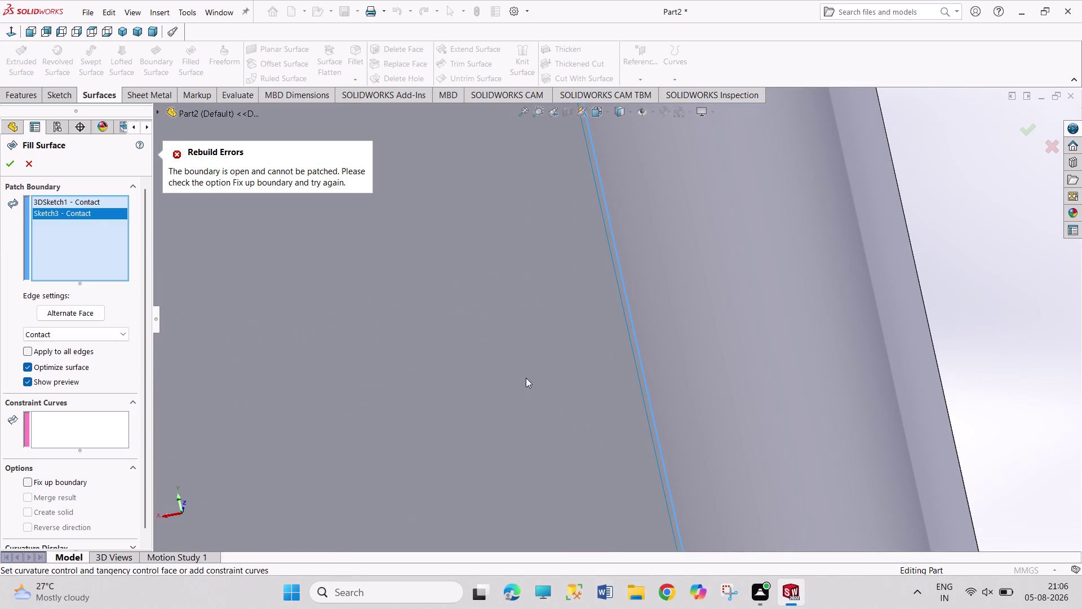
right_click(100, 213)
click(120, 222)
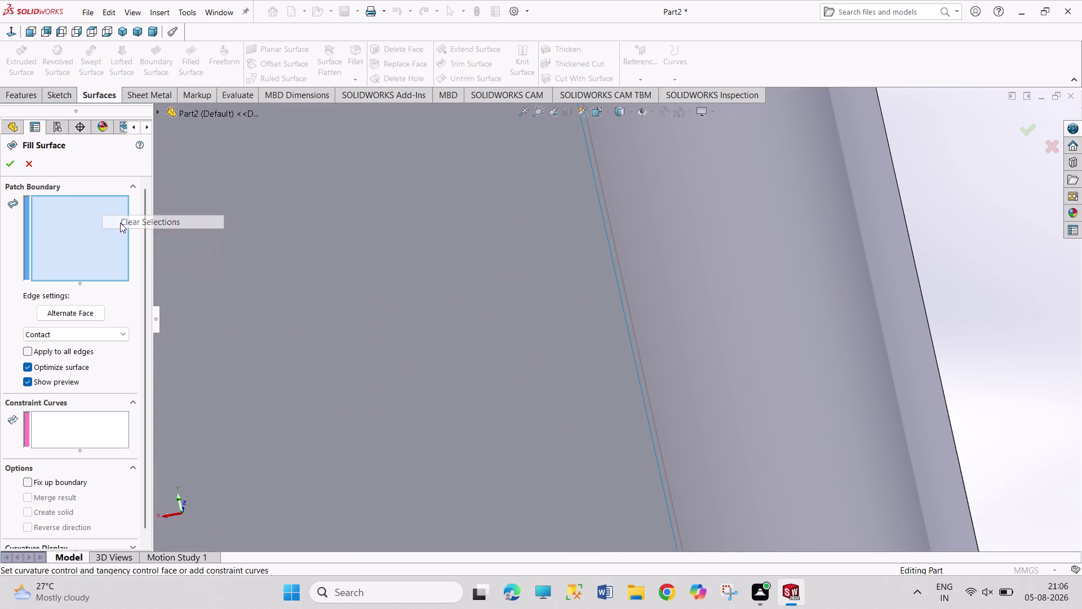
click(110, 216)
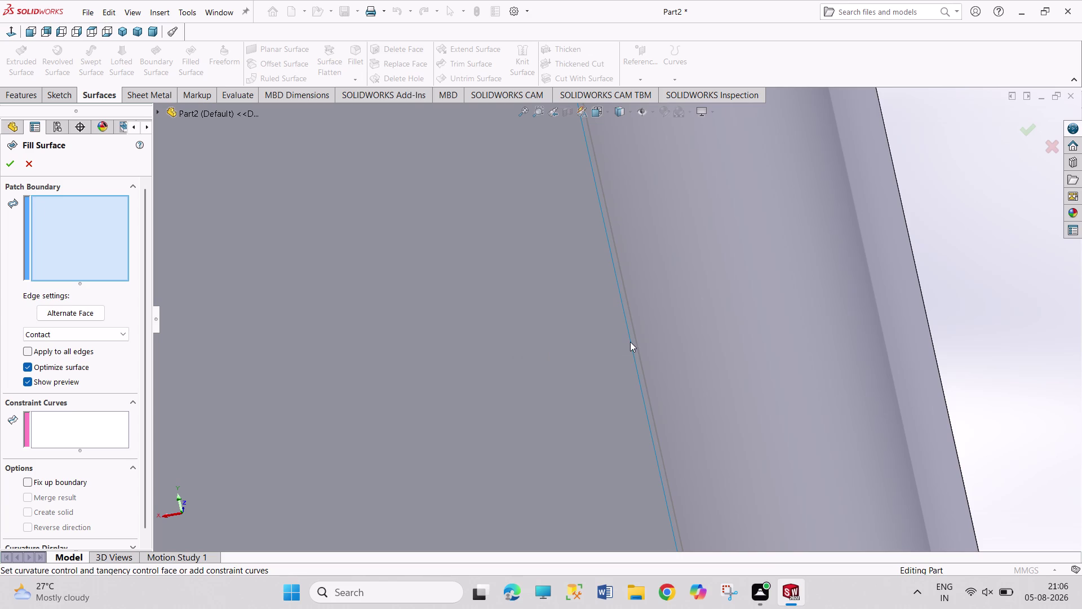
Select the right side edge, bottom 3D sketch line, right corner and top edge as boundaries.
click(631, 341)
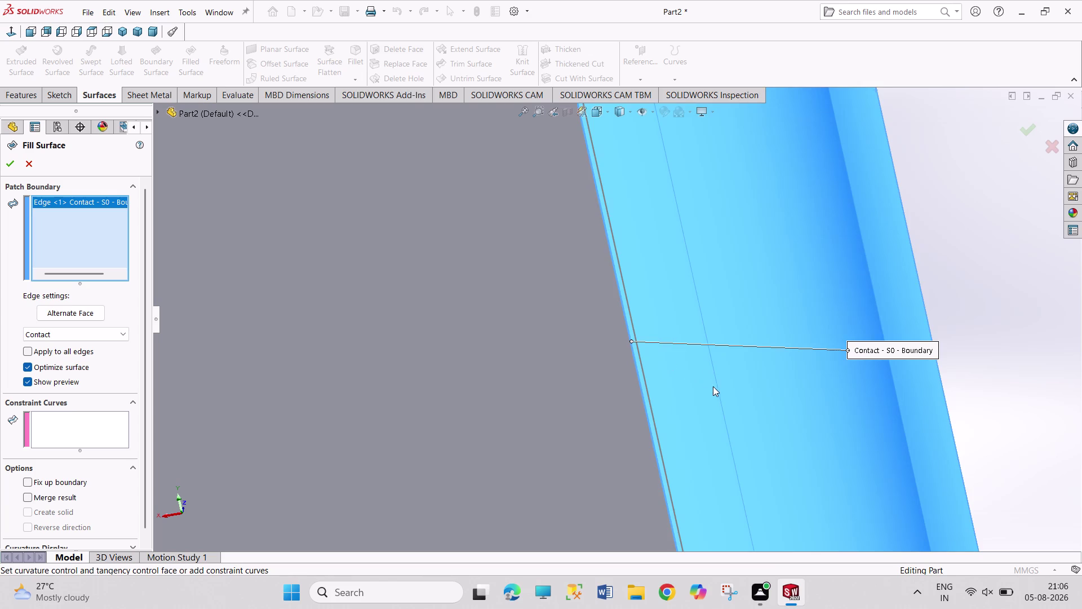
scroll(up, 3)
scroll(up, 3)
scroll(up, 3)
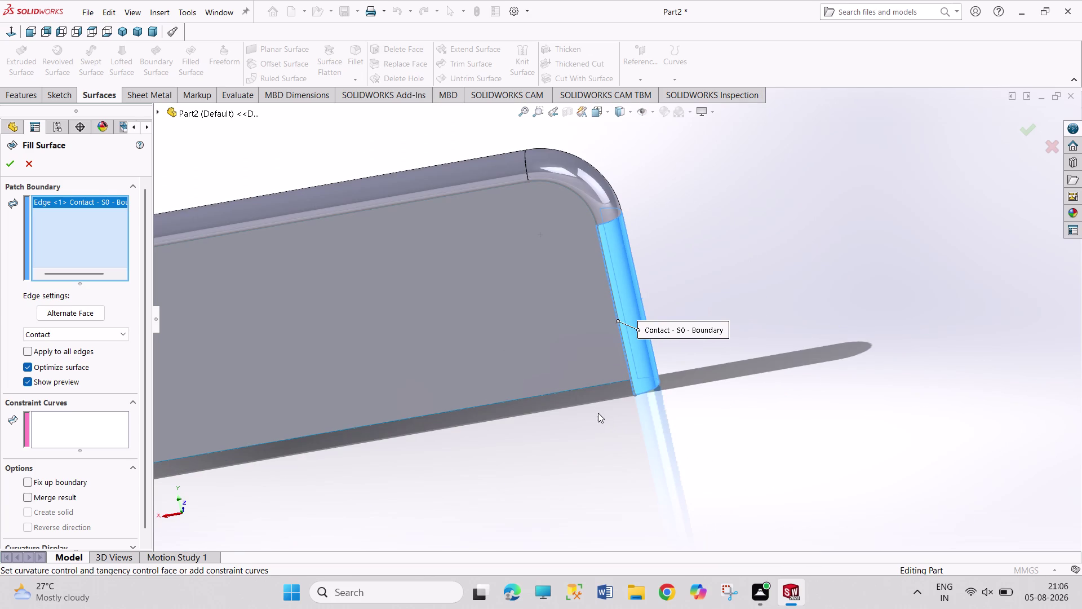
click(594, 401)
scroll(down, 3)
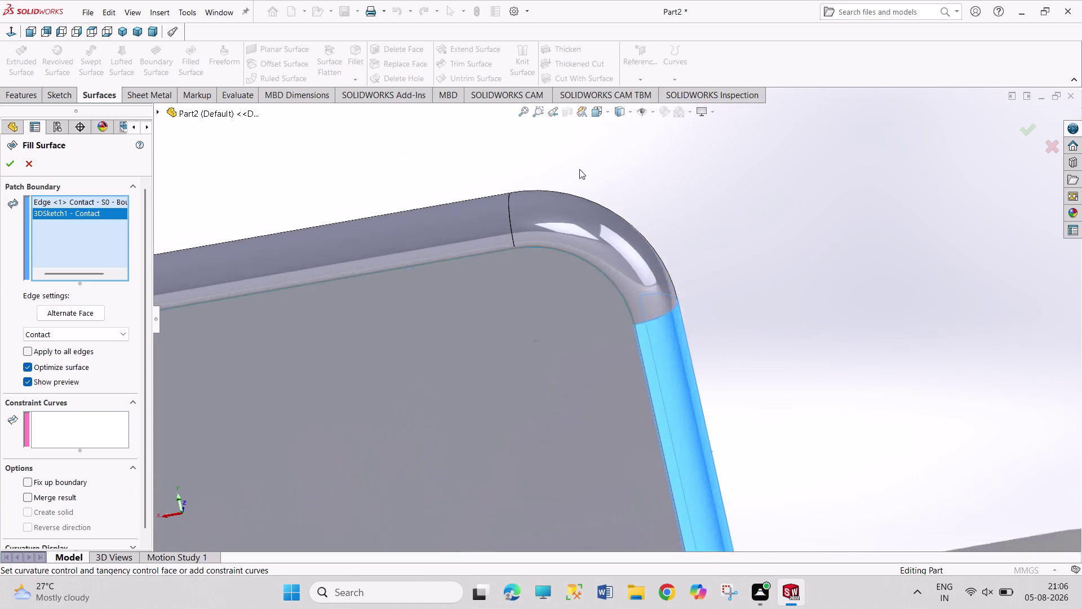
scroll(down, 3)
scroll(down, 3)
scroll(down, 3)
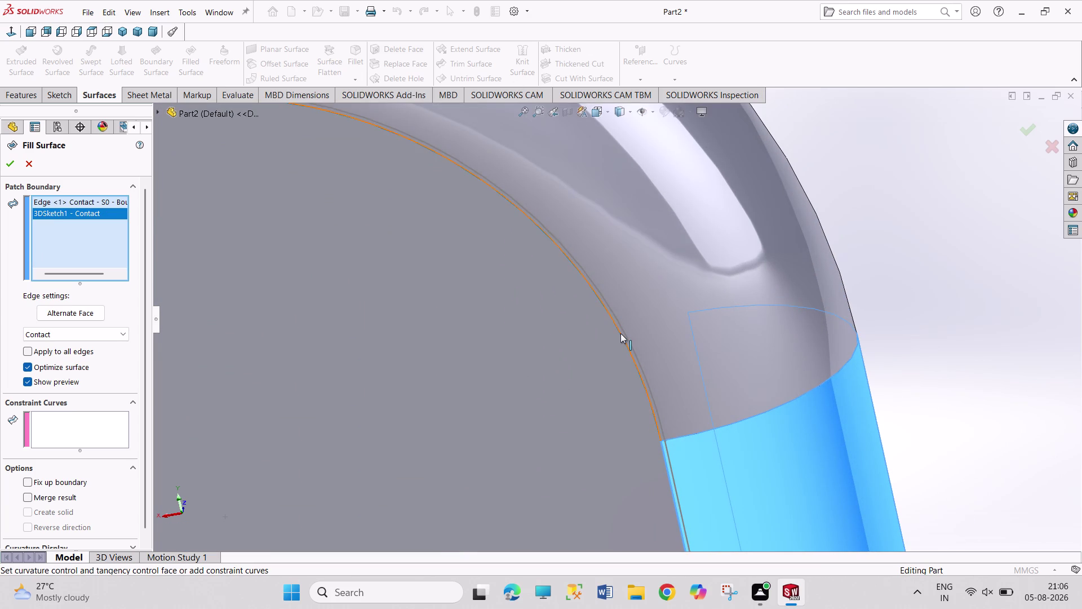
click(620, 333)
scroll(up, 3)
scroll(down, 3)
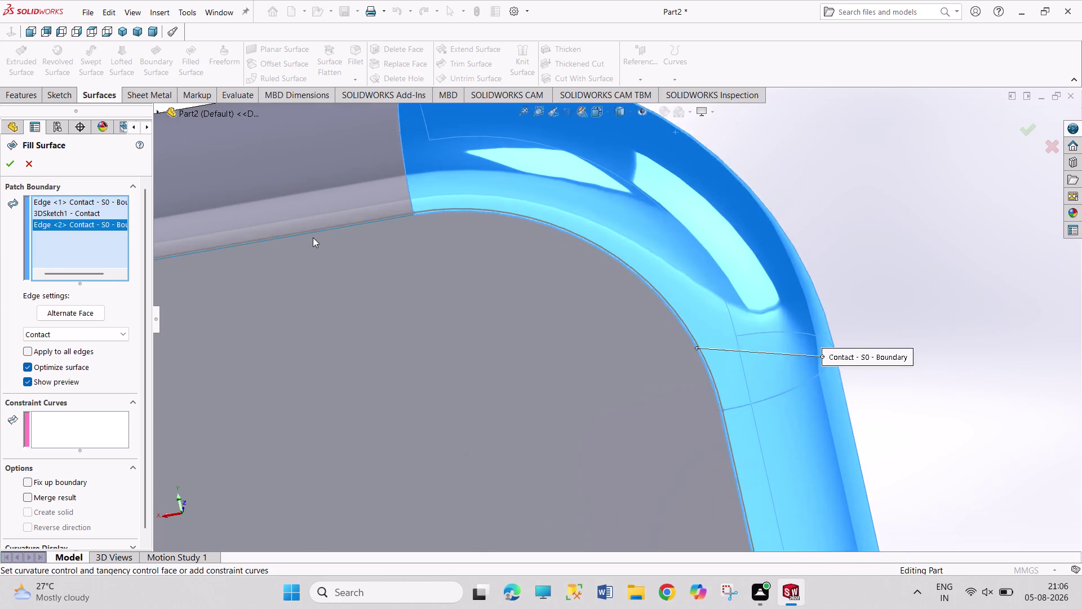
scroll(down, 3)
click(401, 238)
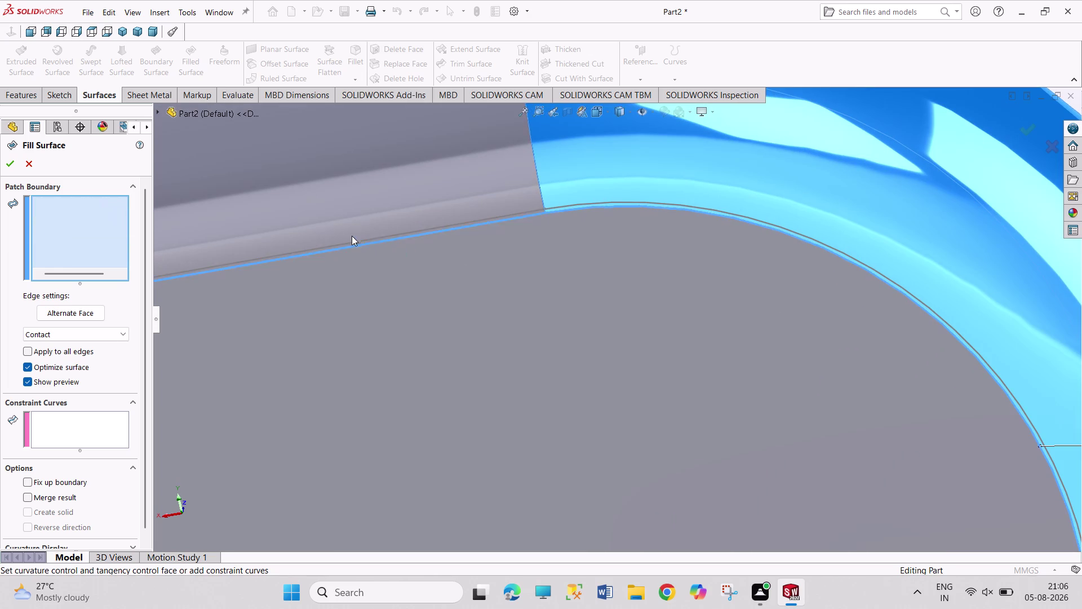
scroll(up, 3)
scroll(up, 3)
middle_click(310, 279)
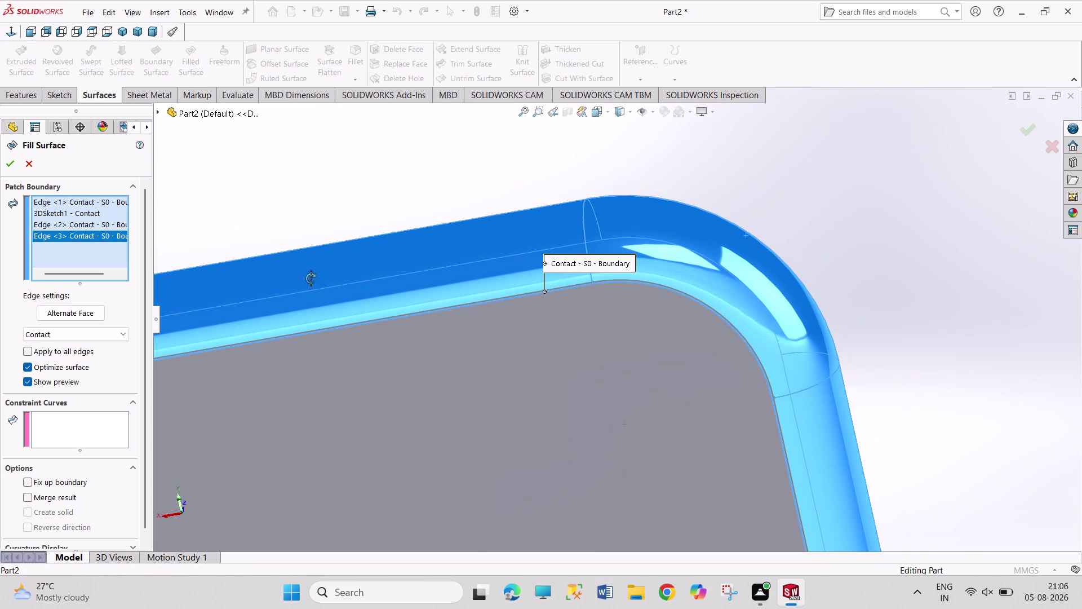
scroll(up, 3)
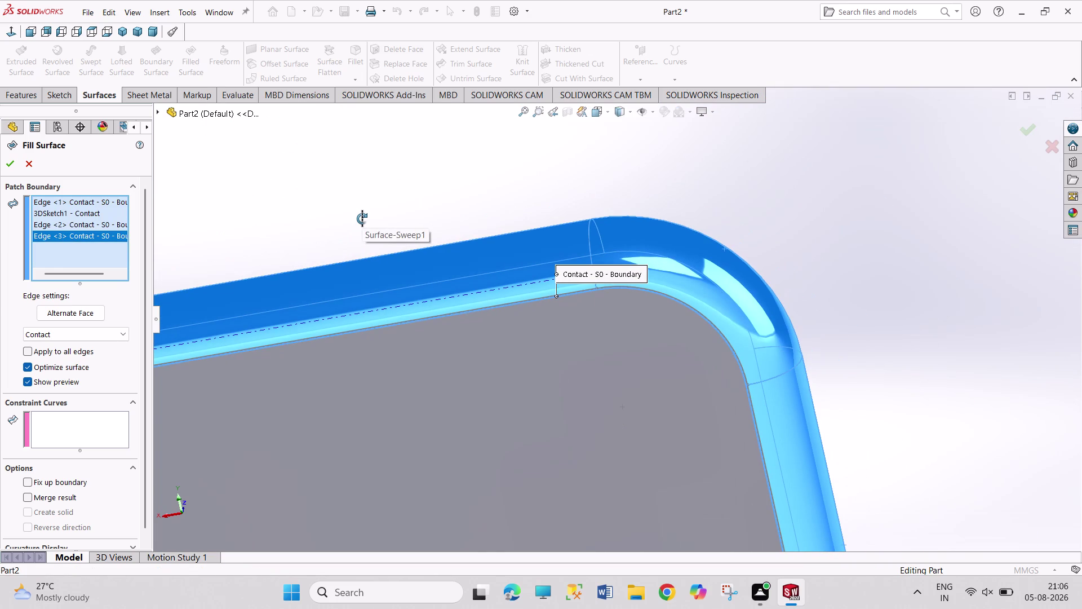
middle_click(362, 218)
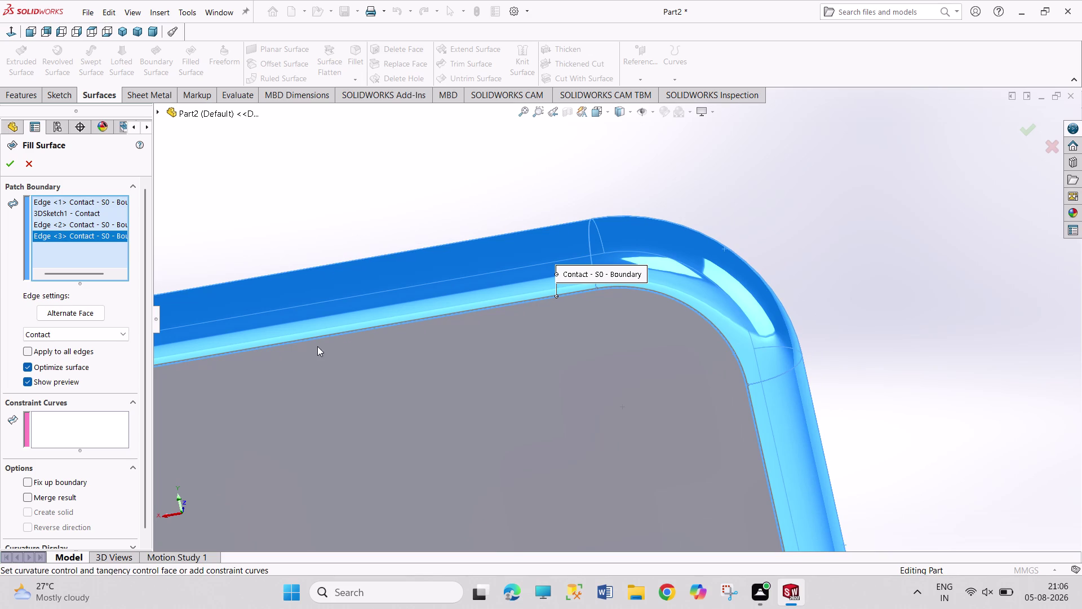
scroll(up, 3)
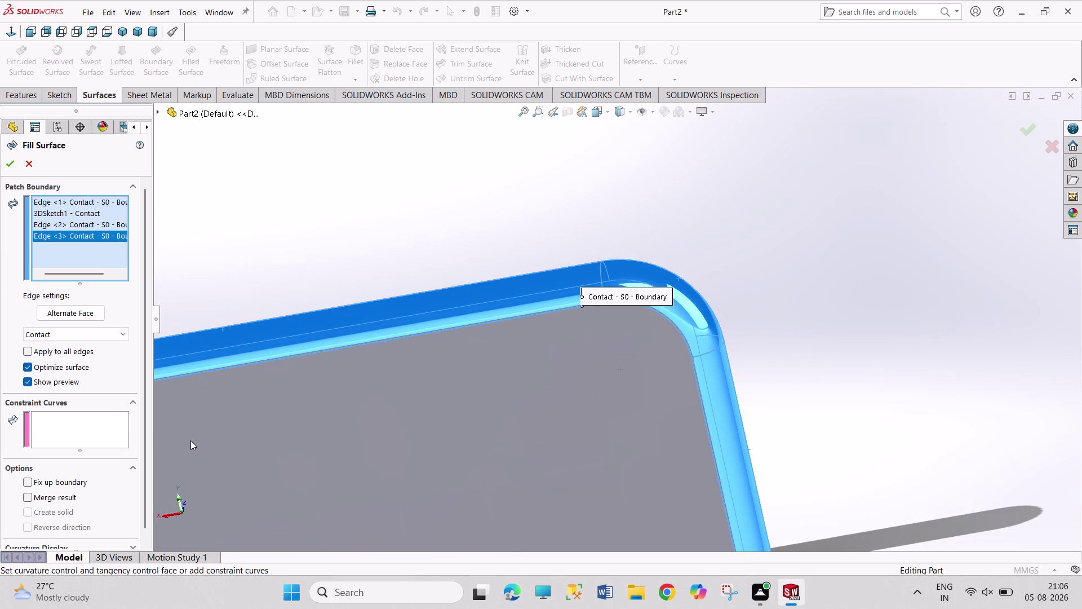
scroll(down, 3)
scroll(up, 3)
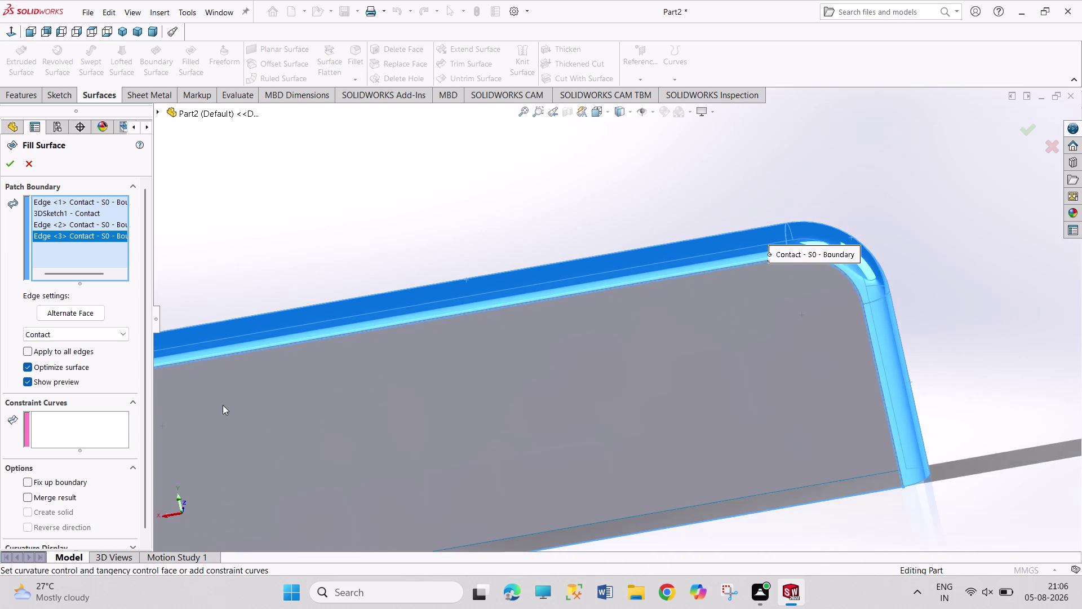
scroll(up, 3)
scroll(down, 3)
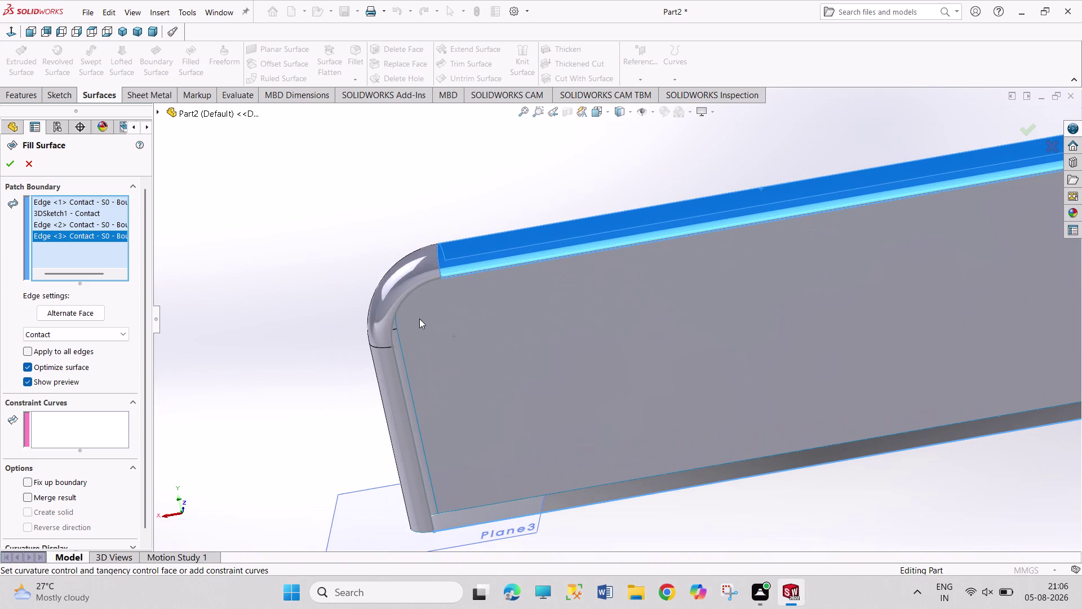
scroll(down, 3)
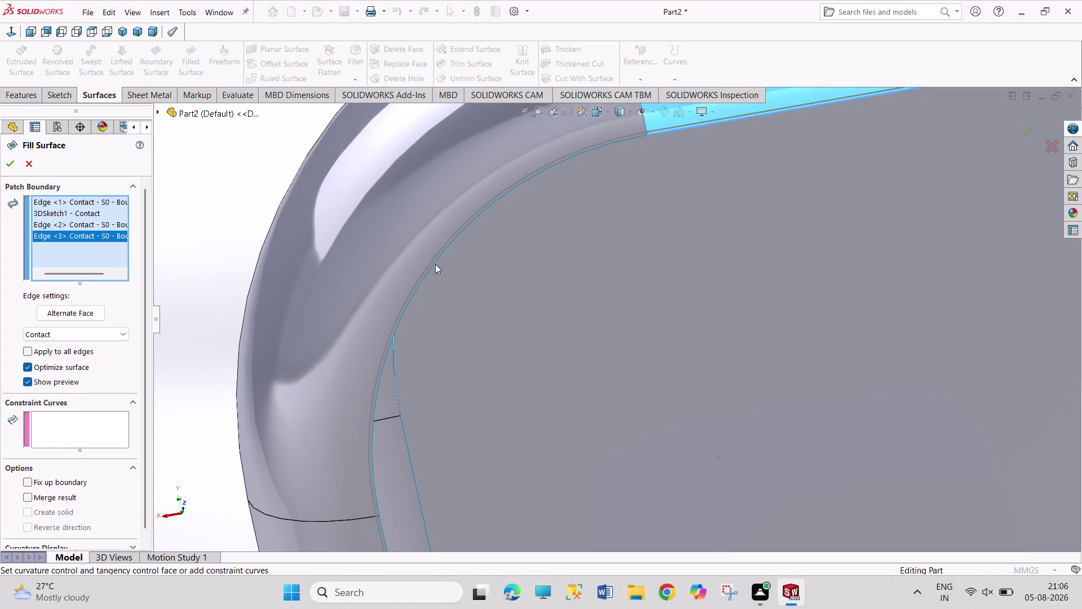
Add the left rounded corner and final tube edge, then create Surface-Fill2.
click(435, 263)
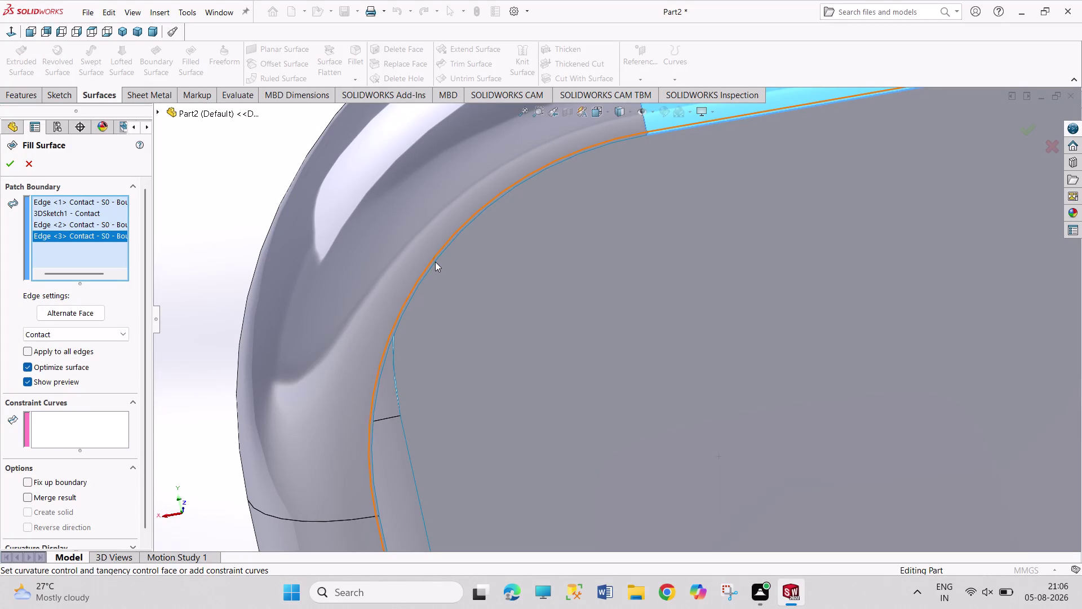
scroll(up, 3)
scroll(up, 3)
scroll(down, 3)
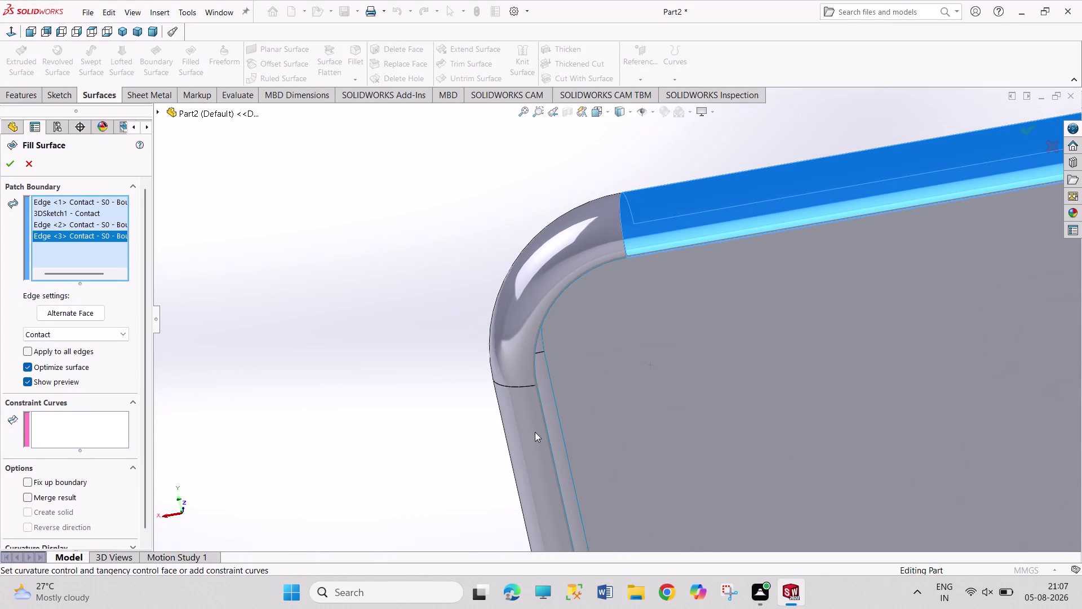
scroll(down, 3)
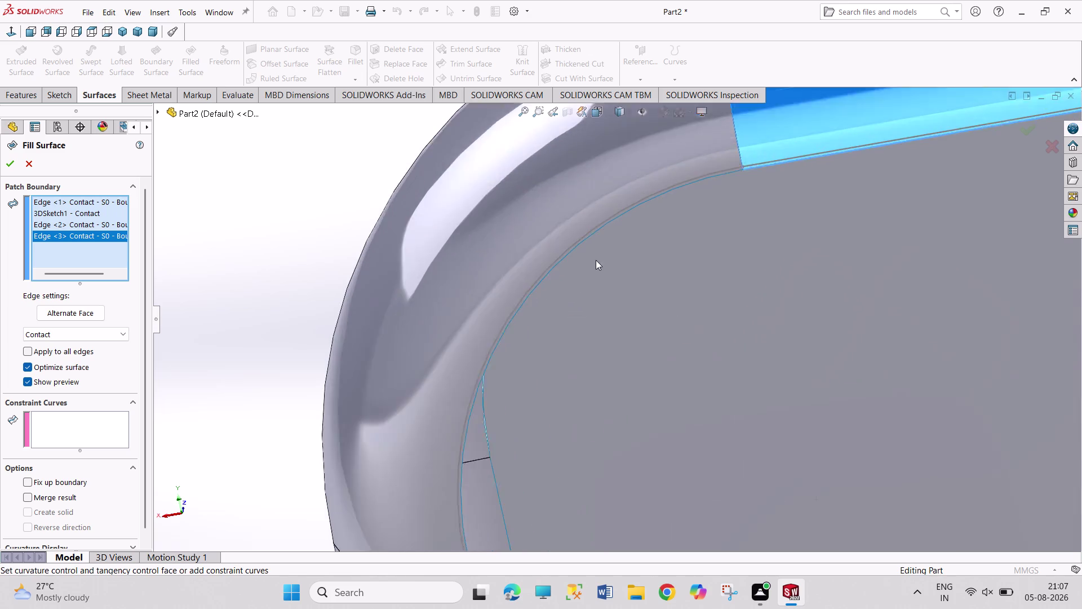
scroll(down, 3)
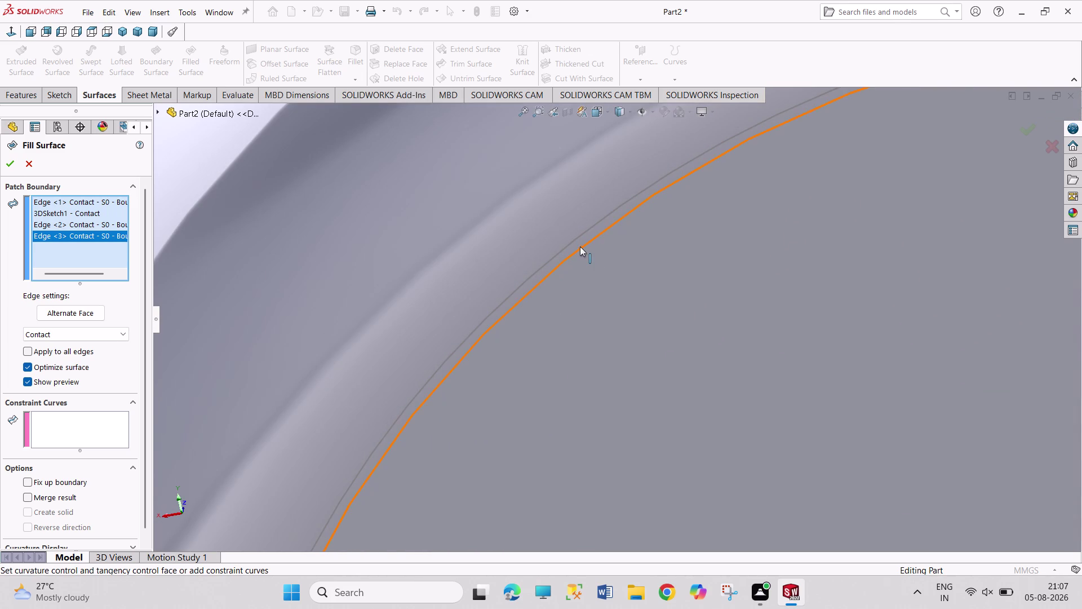
click(580, 246)
scroll(up, 3)
scroll(up, 3)
scroll(up, 3)
scroll(down, 3)
scroll(up, 3)
scroll(down, 3)
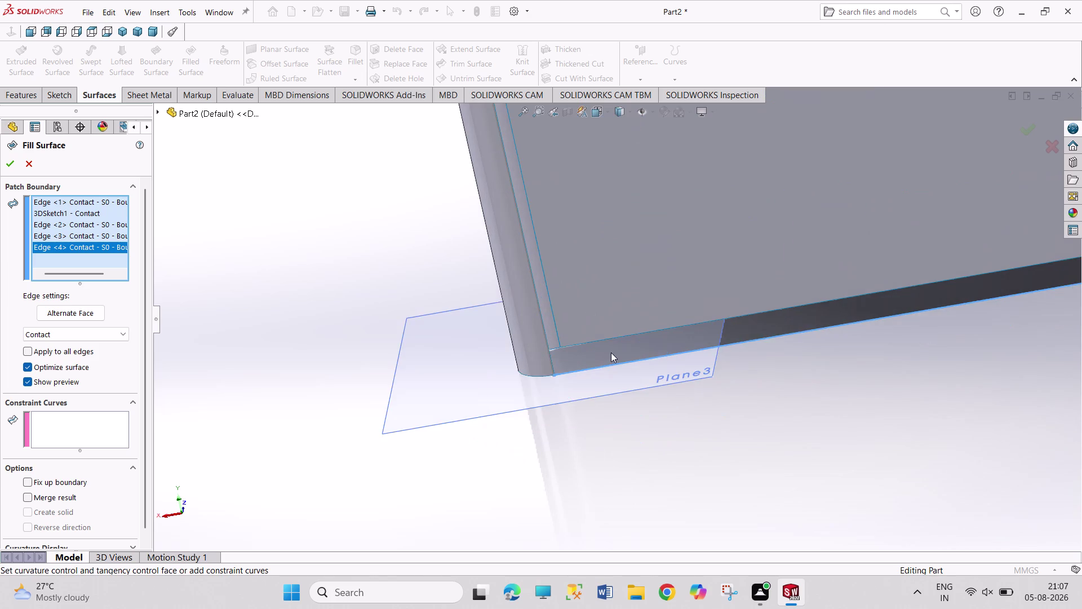
scroll(down, 3)
scroll(down, 3)
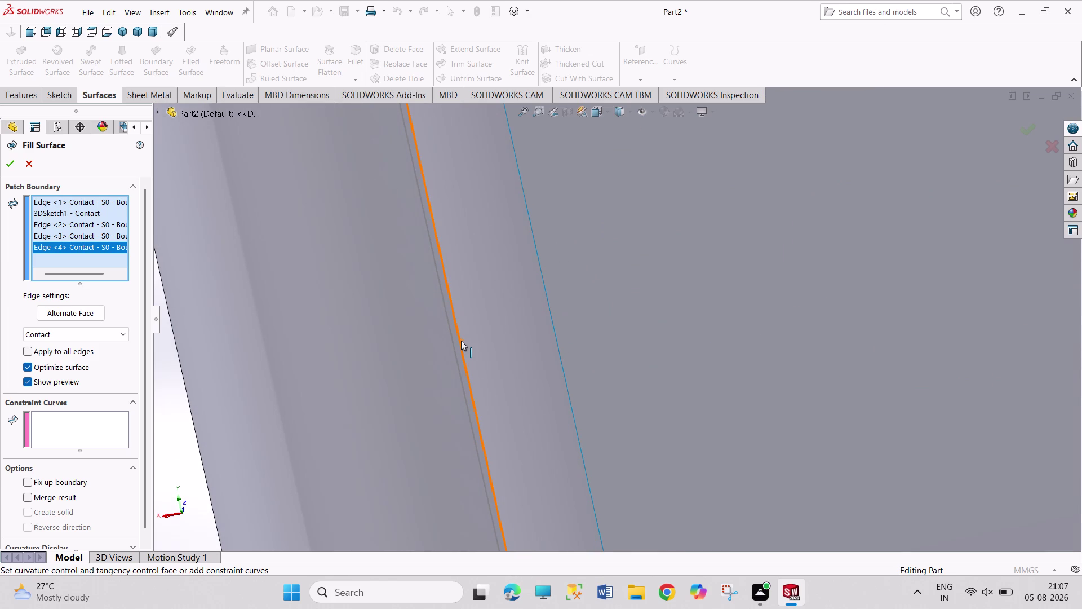
click(461, 340)
click(8, 161)
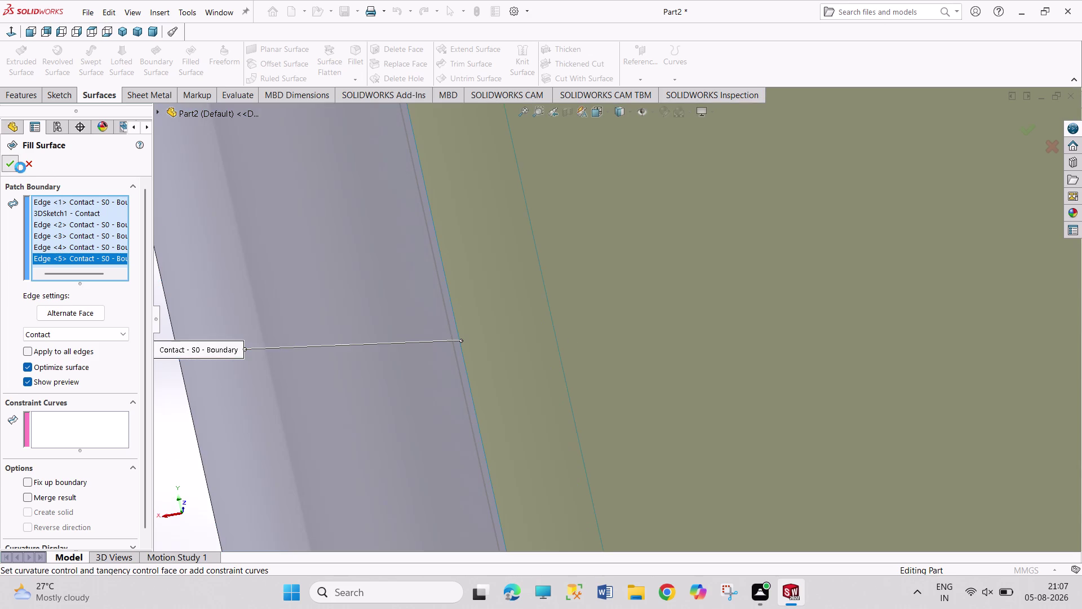
scroll(up, 3)
scroll(up, 3)
Switch to isometric view and hide Plane3.
scroll(up, 3)
scroll(up, 3)
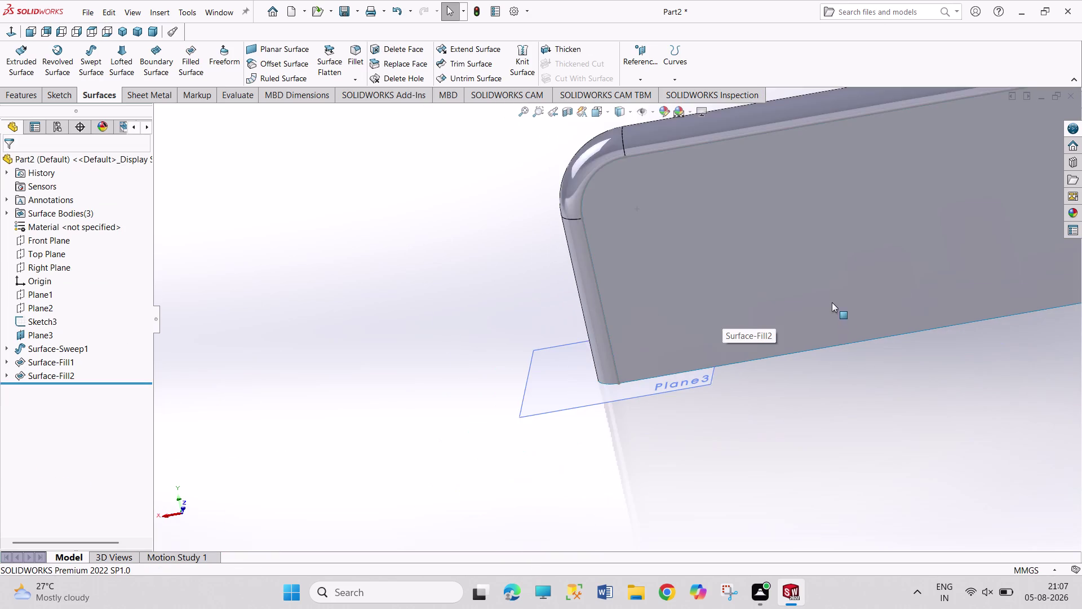
scroll(up, 3)
scroll(up, 3)
click(119, 32)
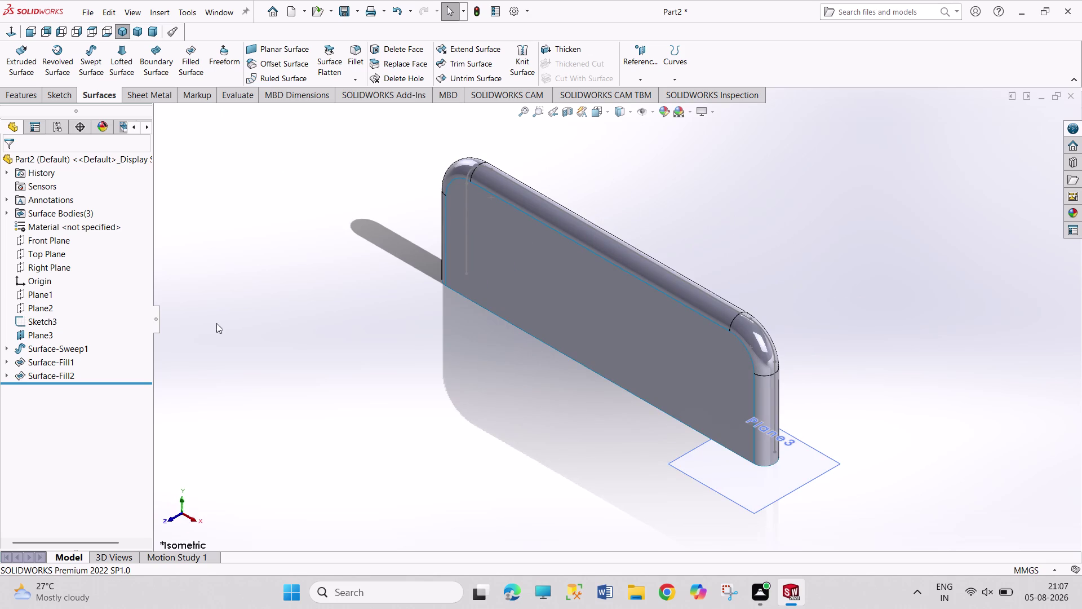
click(27, 335)
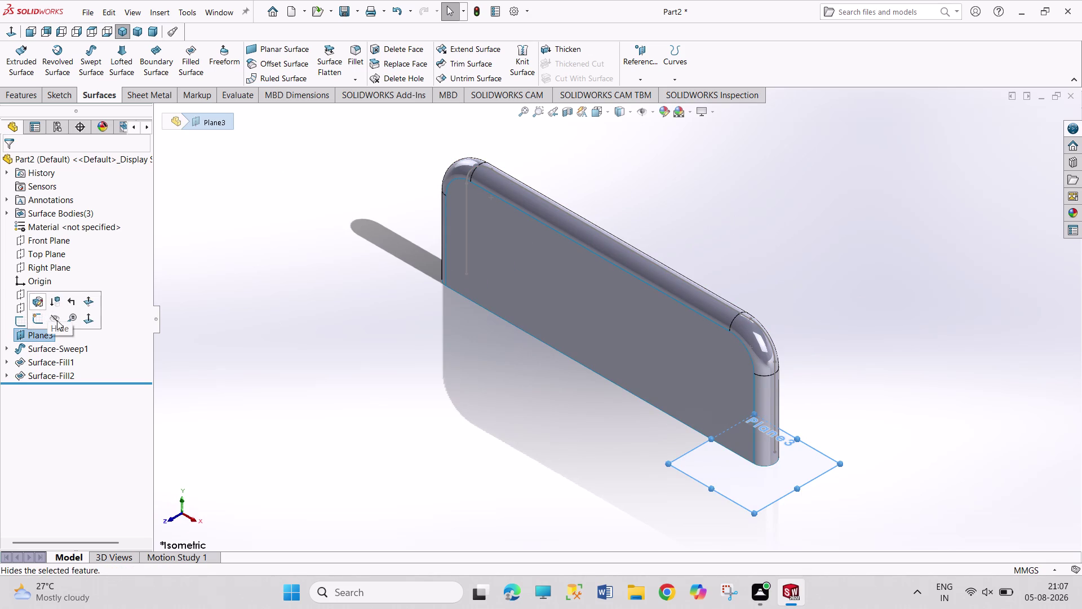
click(57, 320)
click(377, 400)
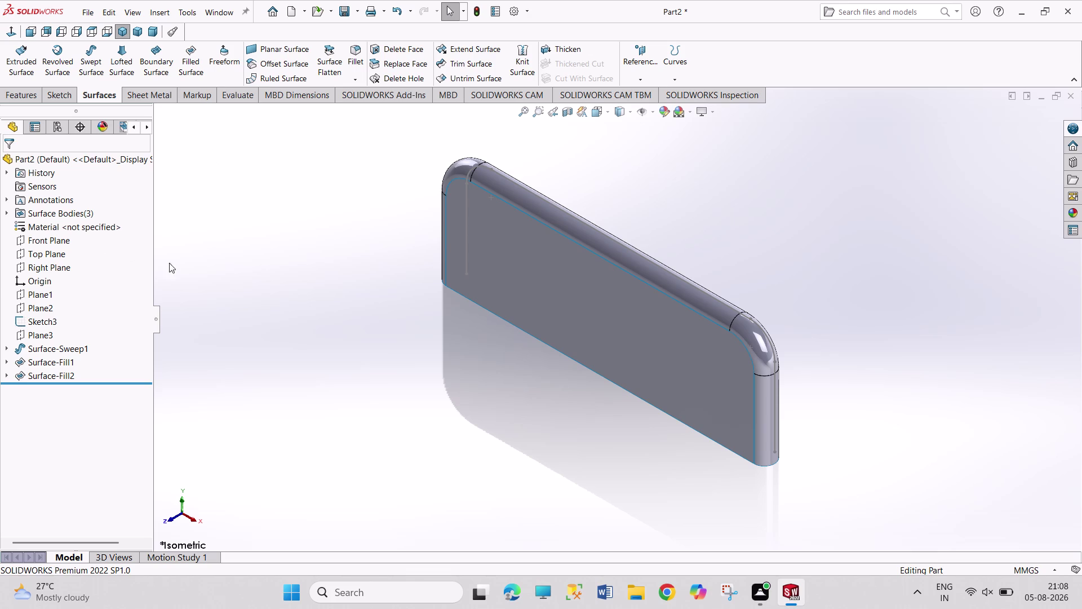
Select the Front Plane as the reference for a new plane.
click(28, 290)
click(200, 260)
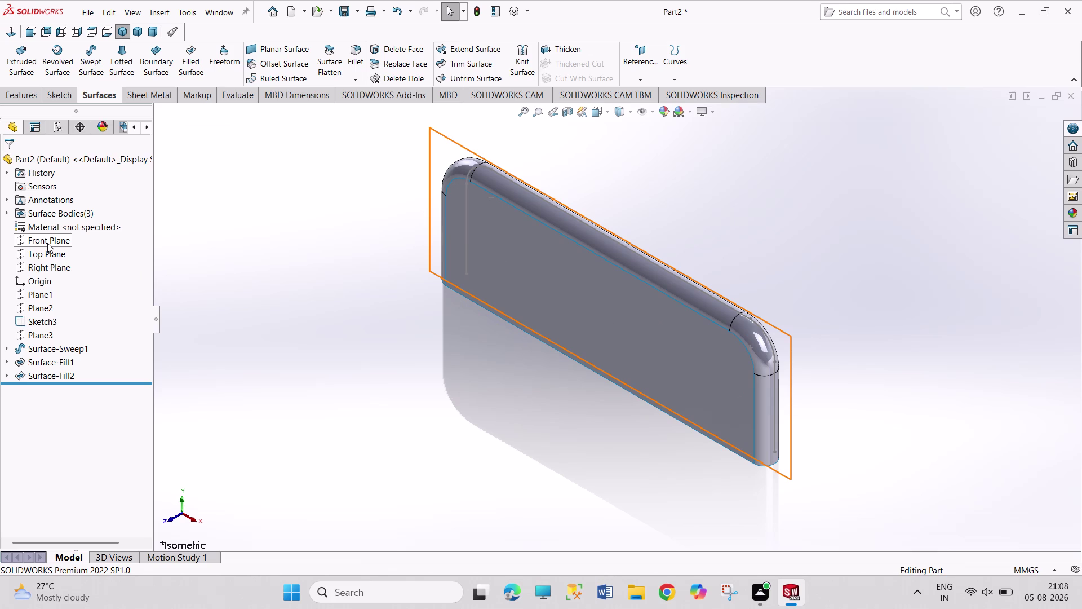
click(47, 243)
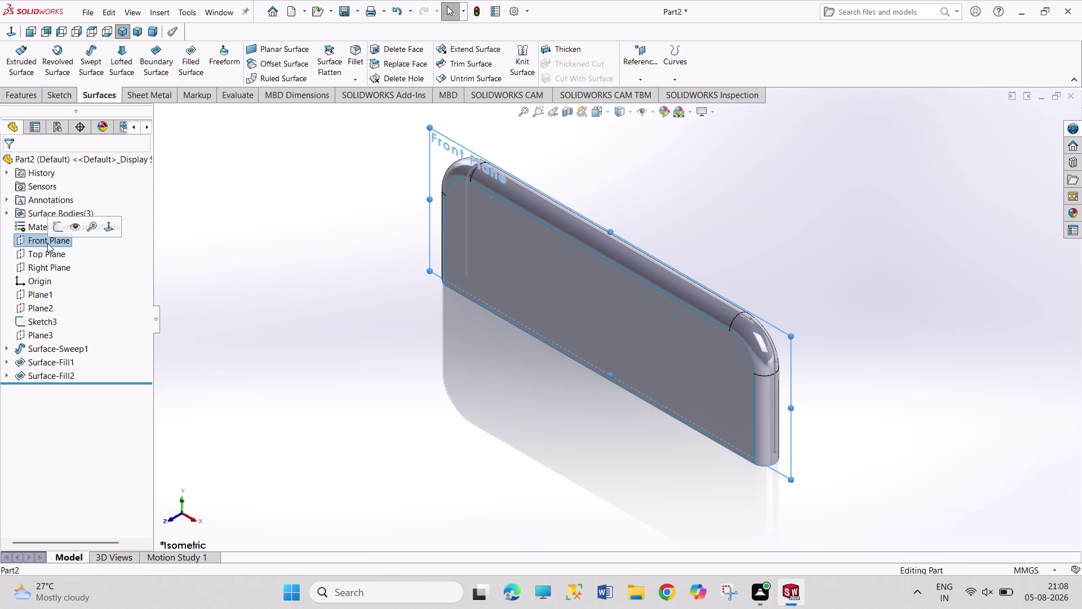
Create Plane4 offset 65 mm from the Front Plane, then select Plane4.
click(644, 62)
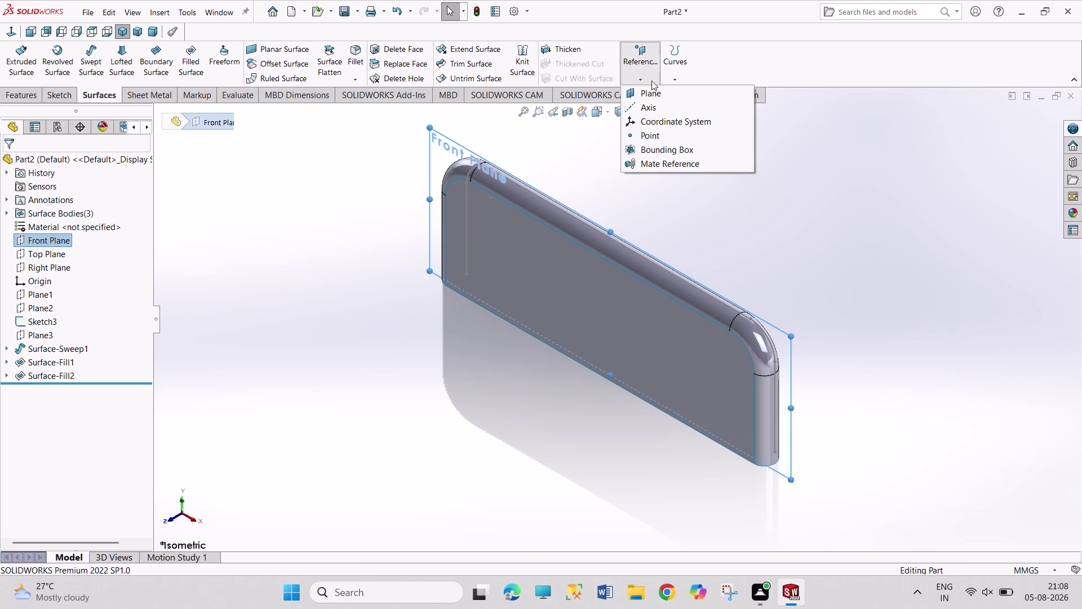
click(653, 88)
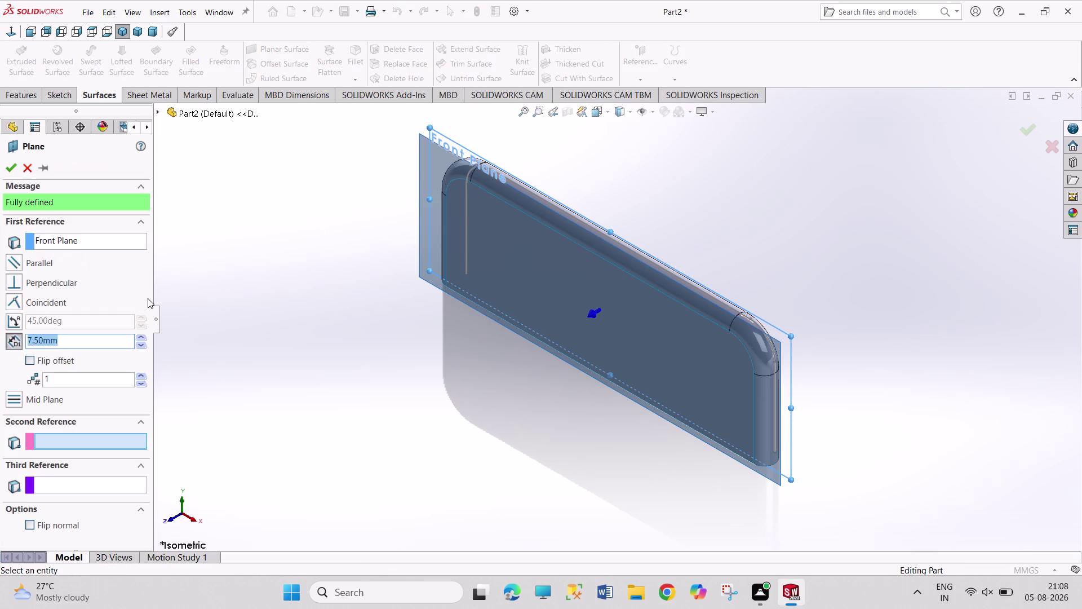
text(65)
key(Return)
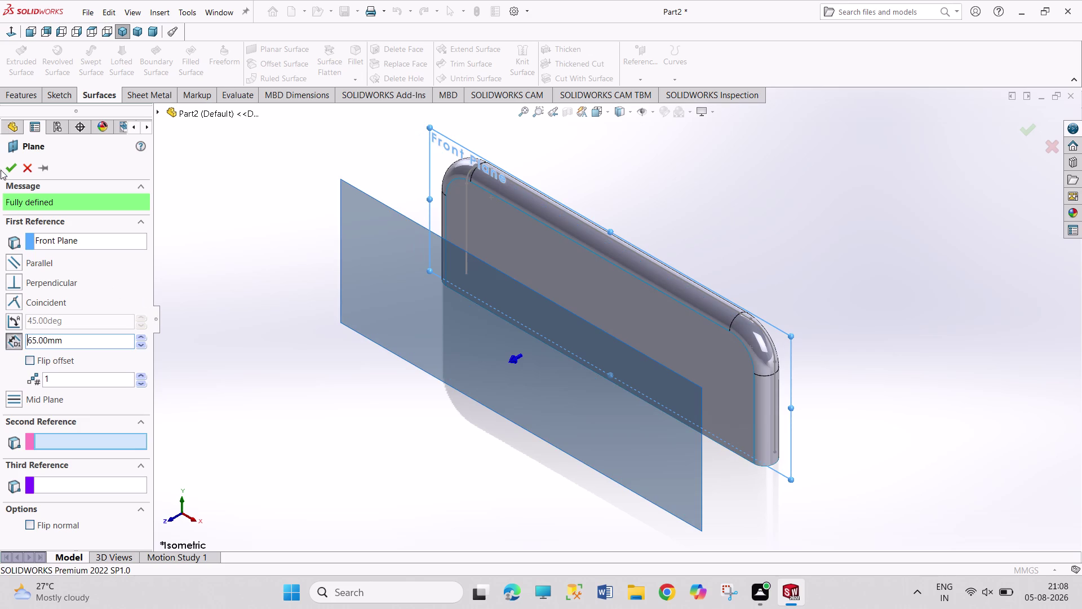
click(5, 168)
click(228, 425)
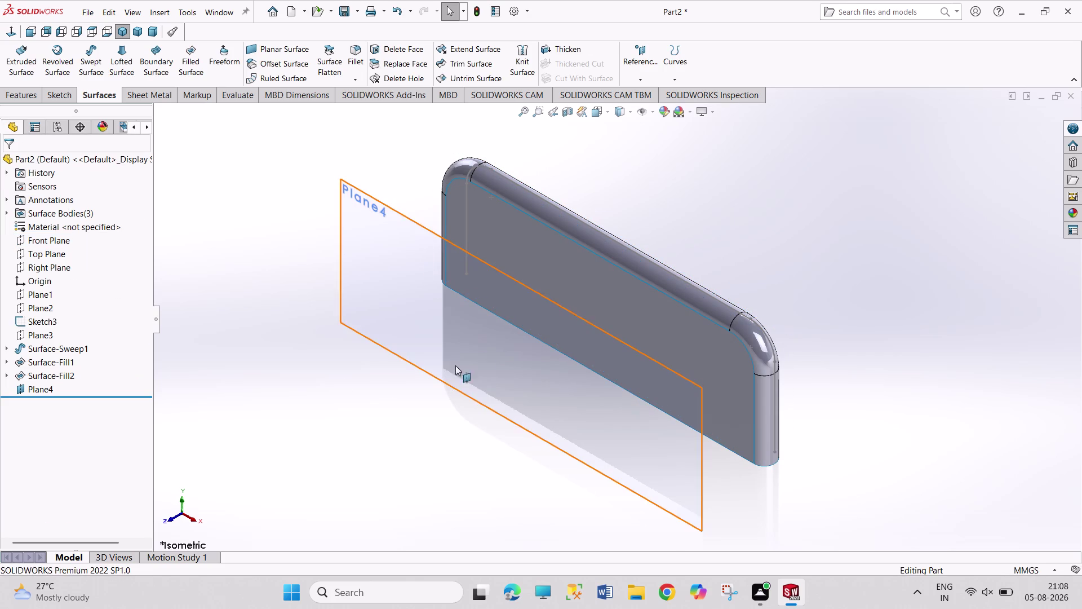
click(478, 352)
Open a sketch on Plane4 and draw a 180° centrepoint arc from the bottom edge midpoint.
click(531, 323)
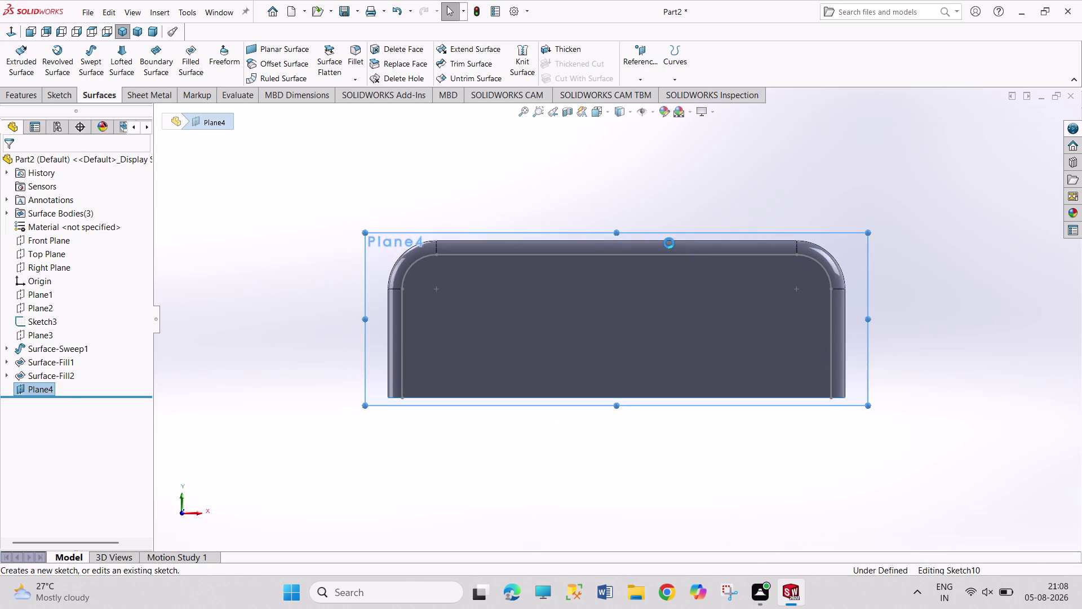
scroll(down, 3)
scroll(up, 3)
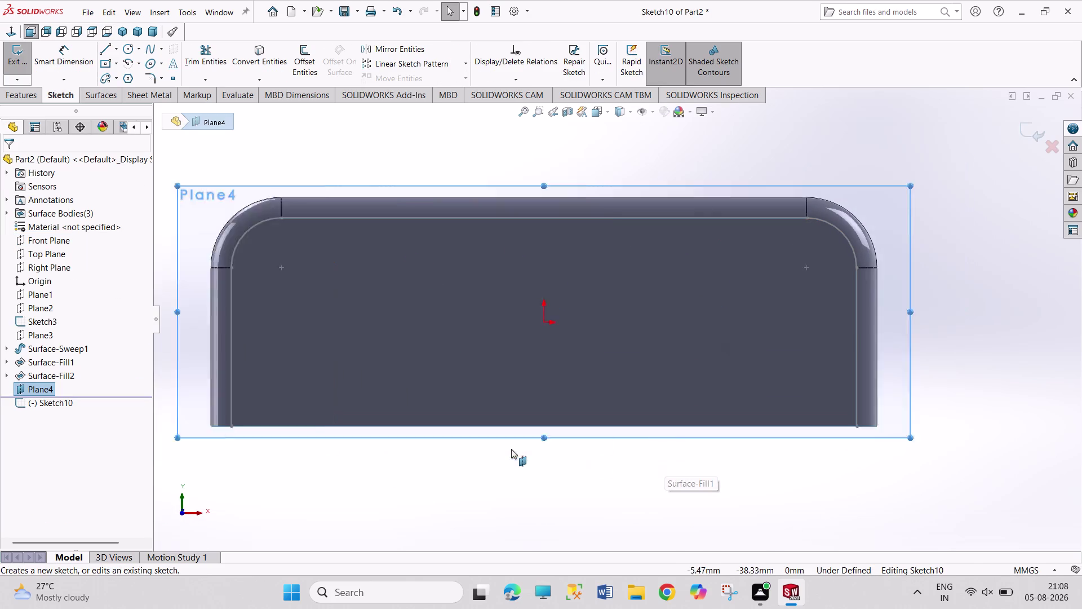
scroll(down, 3)
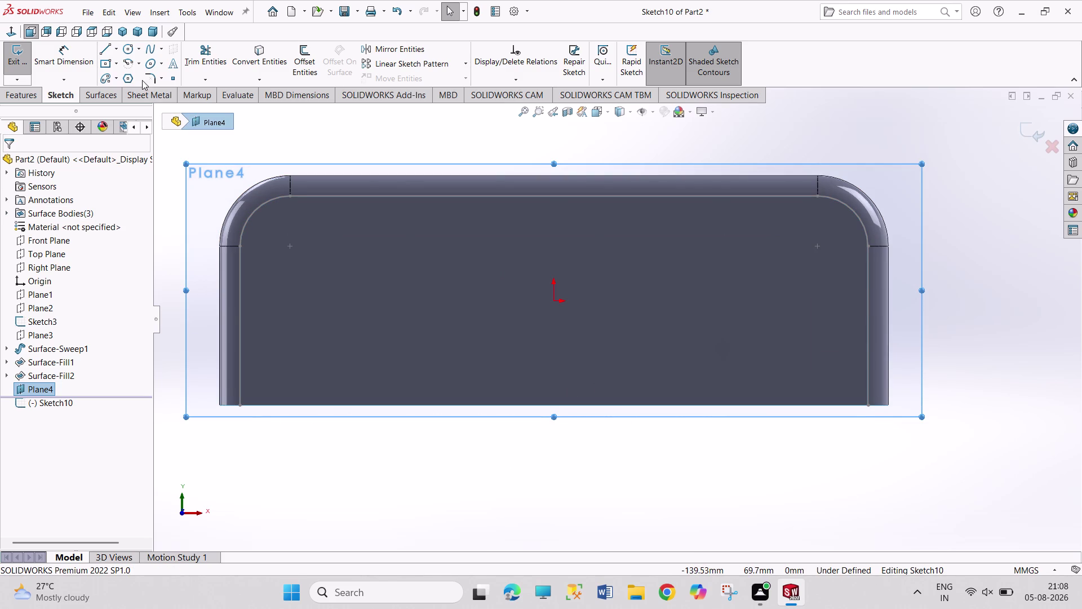
click(128, 62)
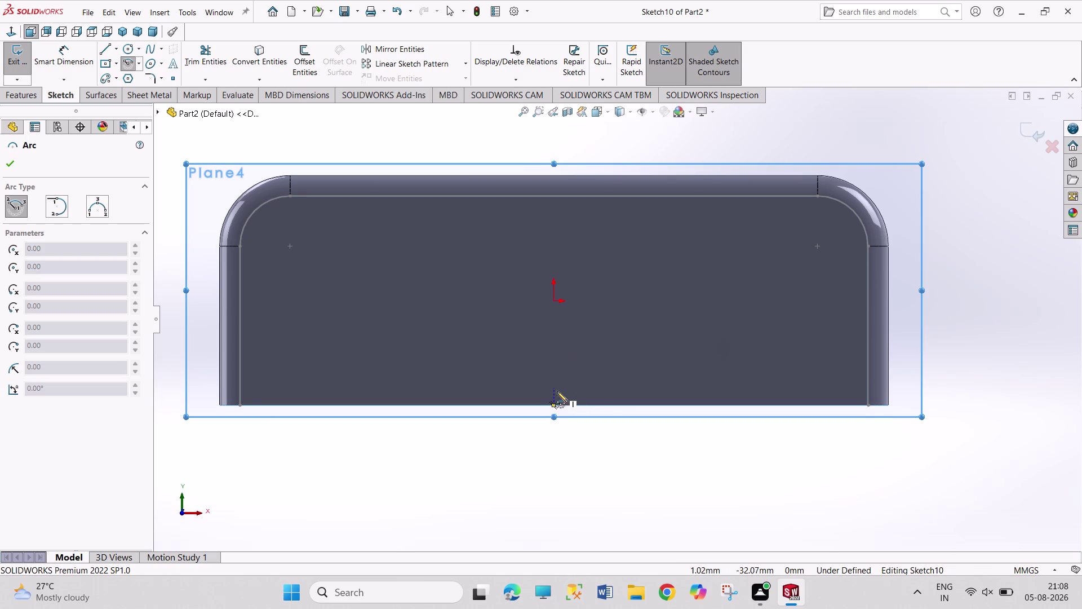
click(555, 405)
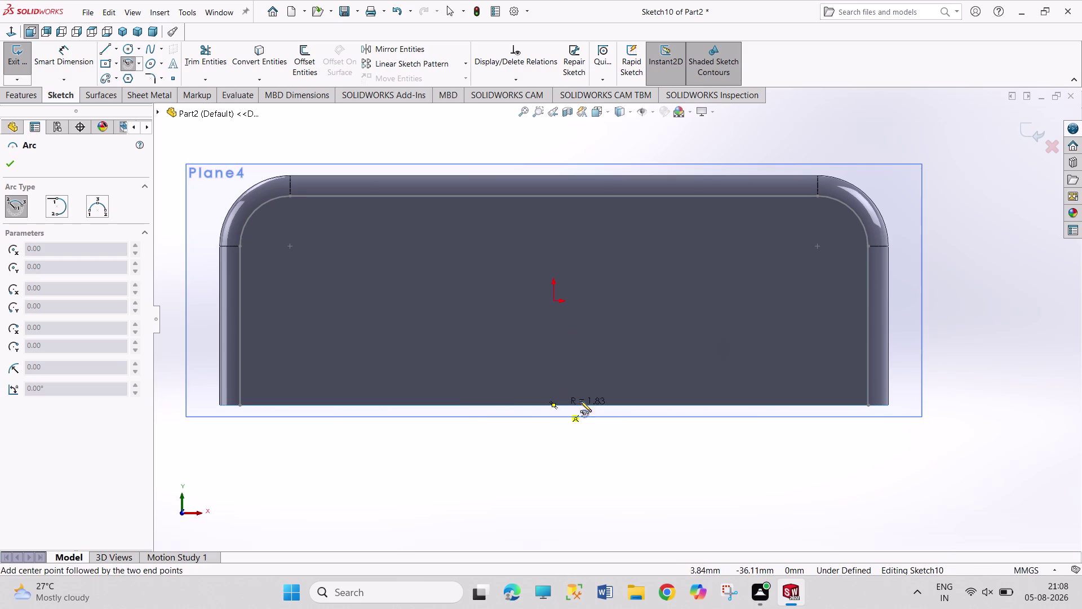
click(713, 404)
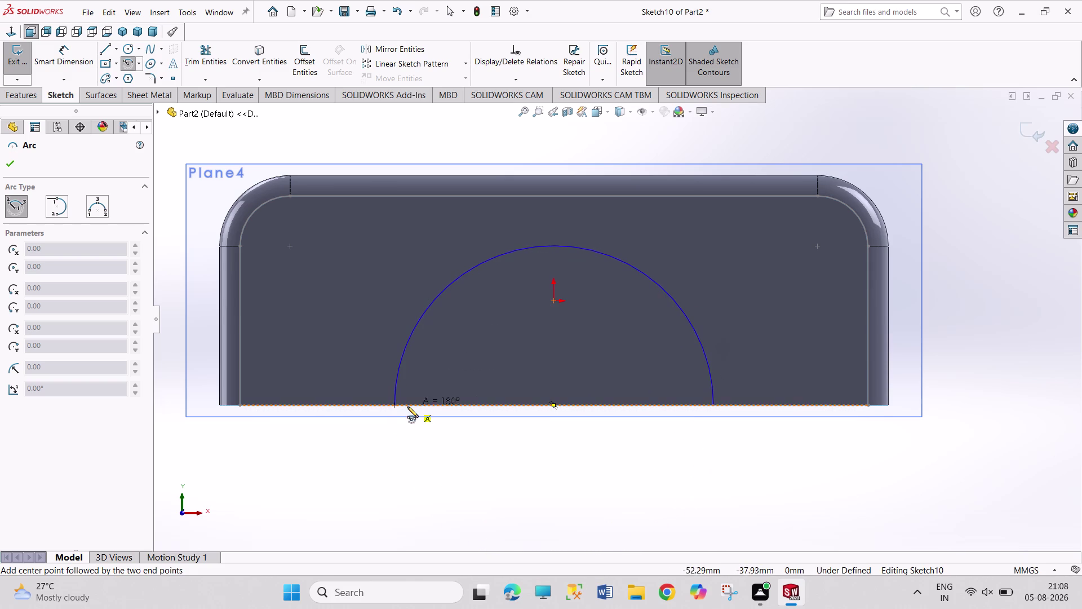
click(397, 404)
right_click(473, 467)
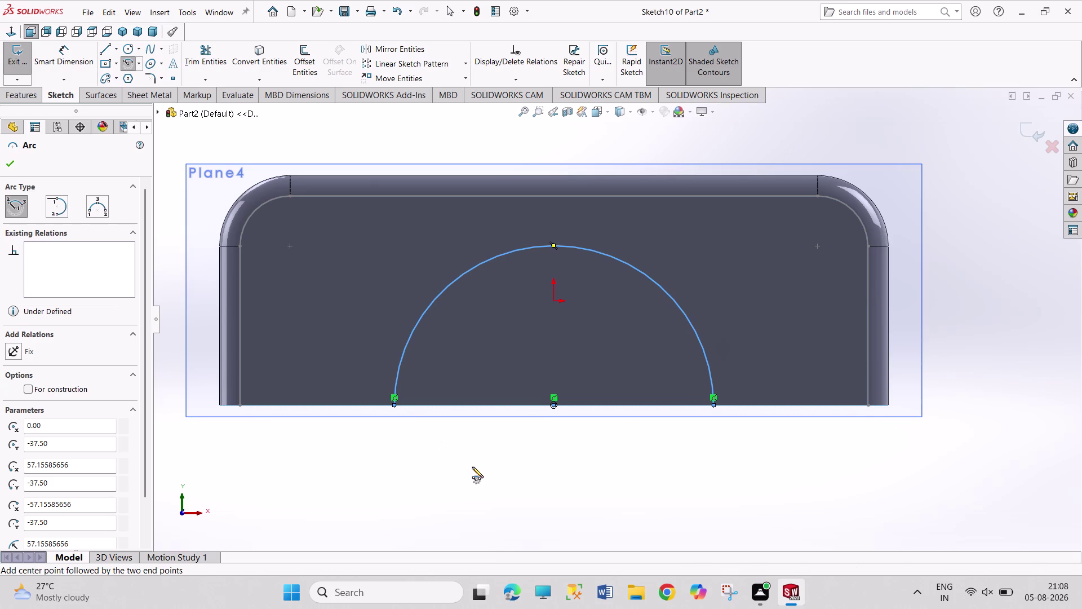
click(494, 474)
Dimension the arc radius to 35 mm and exit Sketch10.
right_drag(545, 480, 532, 330)
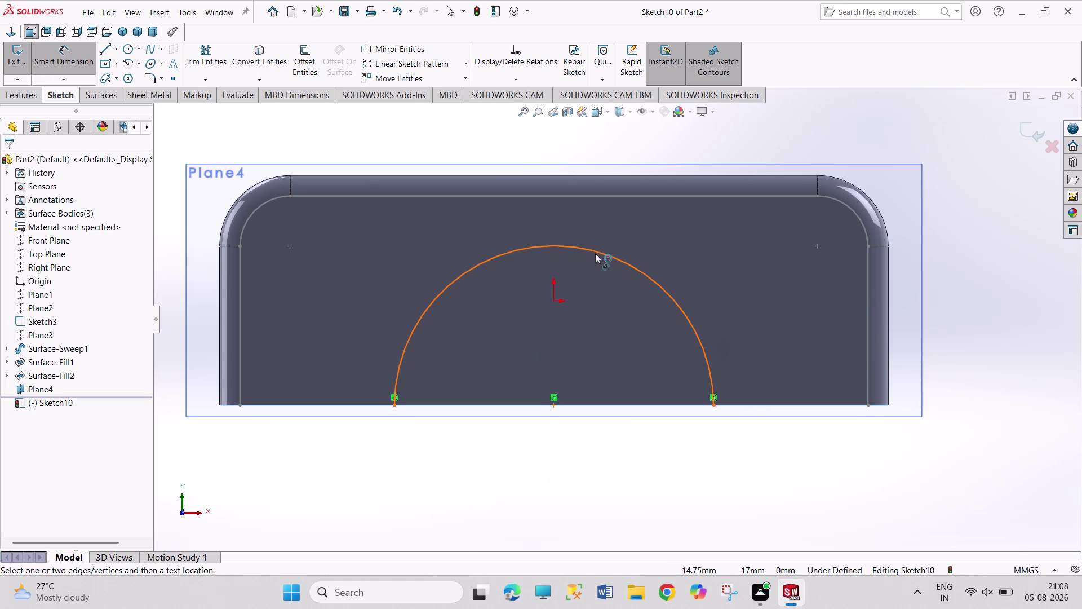
click(597, 252)
click(621, 231)
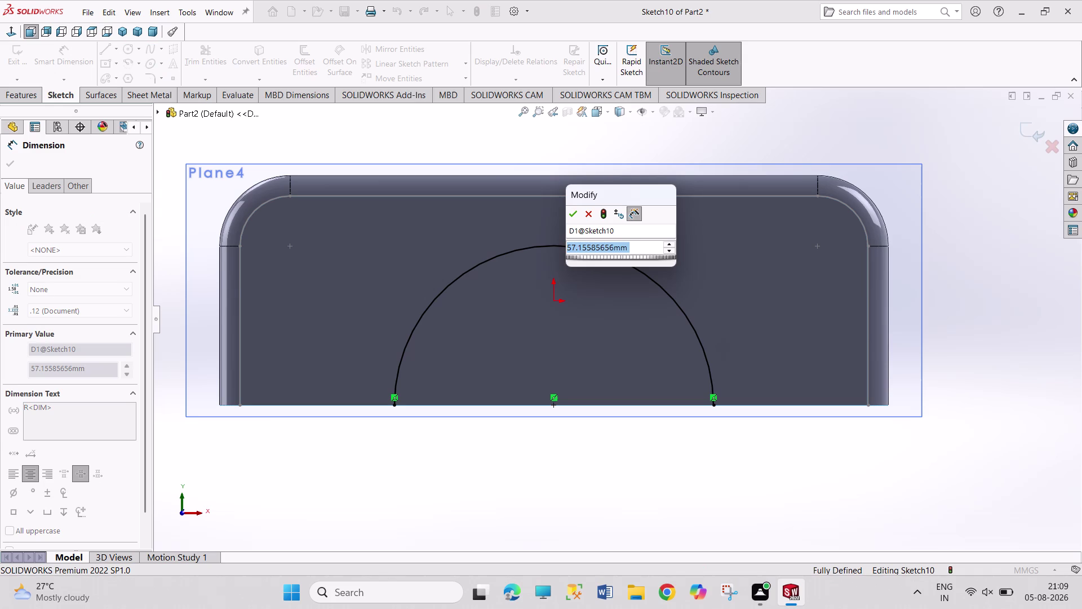
text(35)
key(Return)
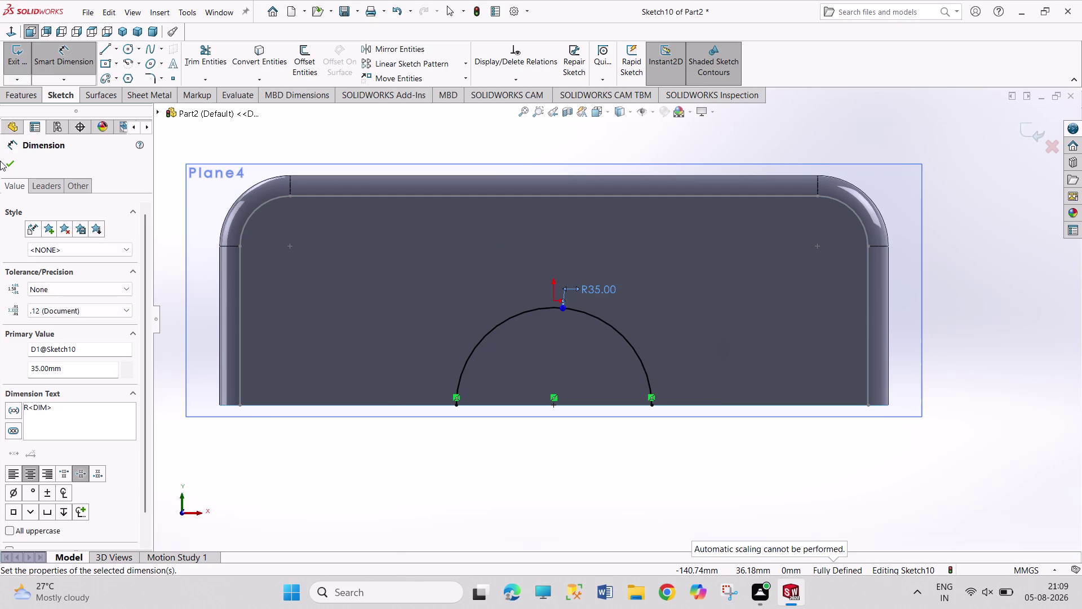
click(0, 160)
click(8, 165)
click(687, 226)
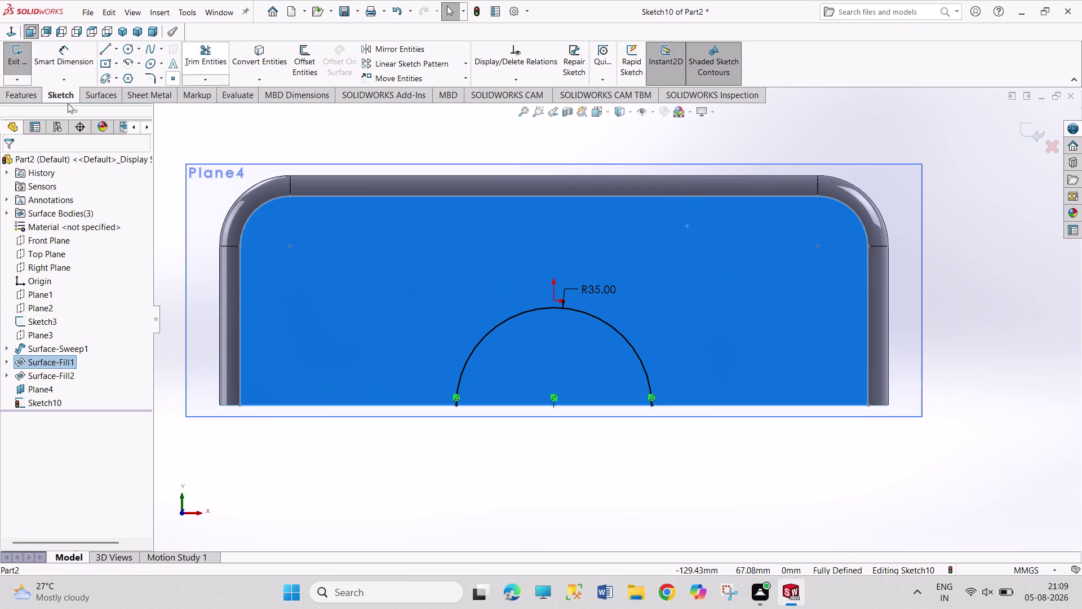
click(15, 57)
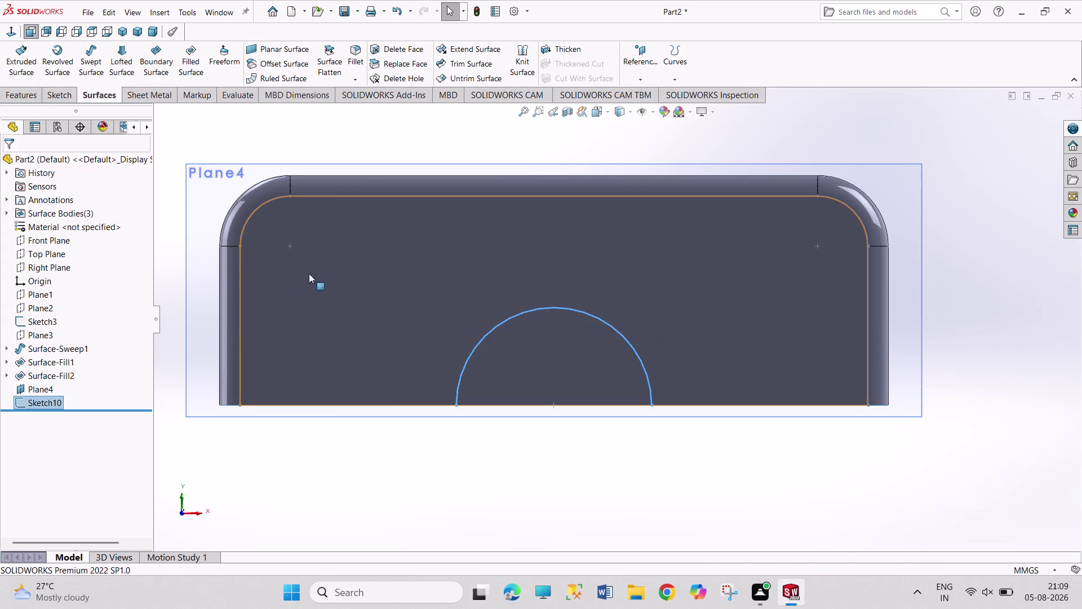
Start another sketch on Plane4 and draw an outer half-round centrepoint arc at the origin.
click(338, 267)
click(387, 227)
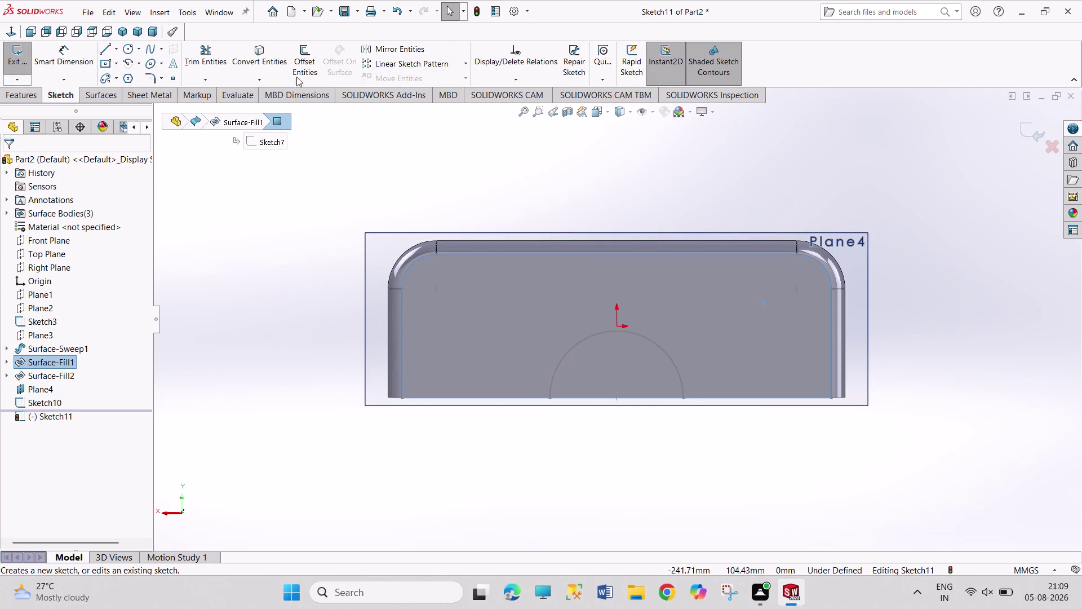
click(9, 31)
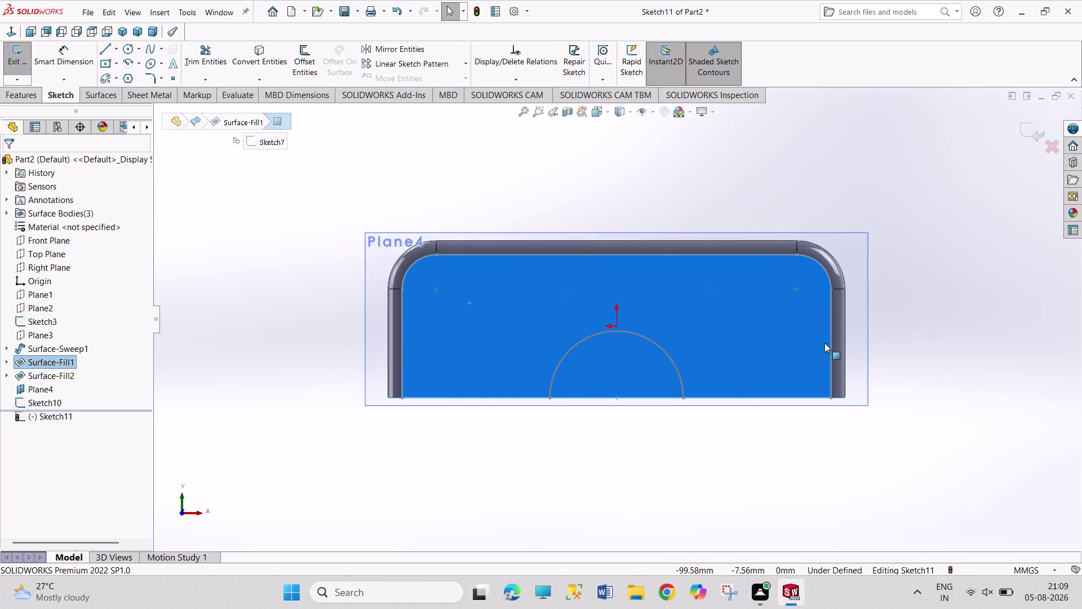
click(126, 62)
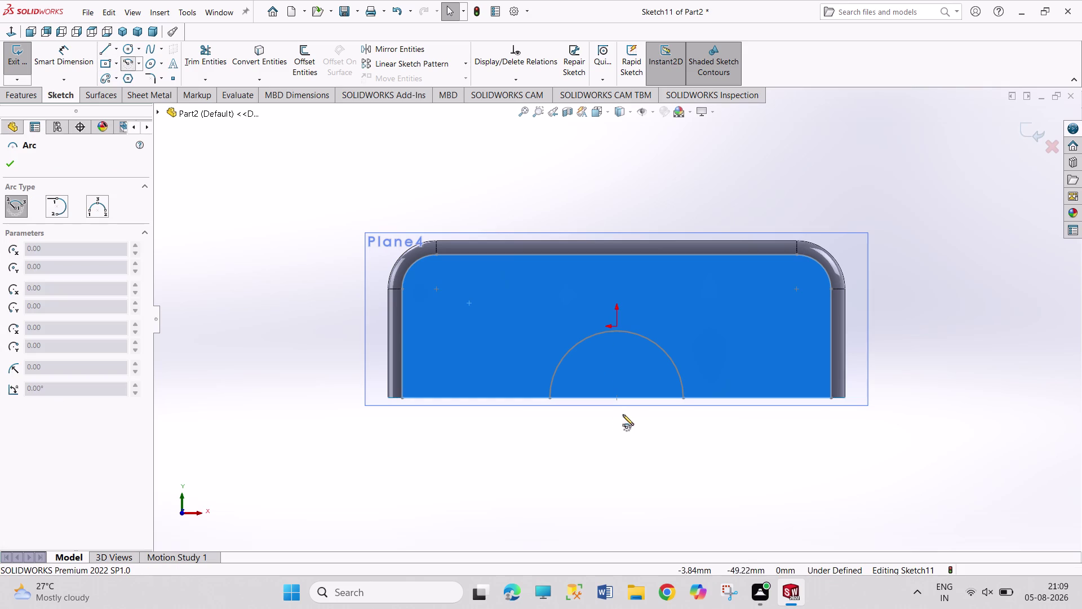
click(616, 396)
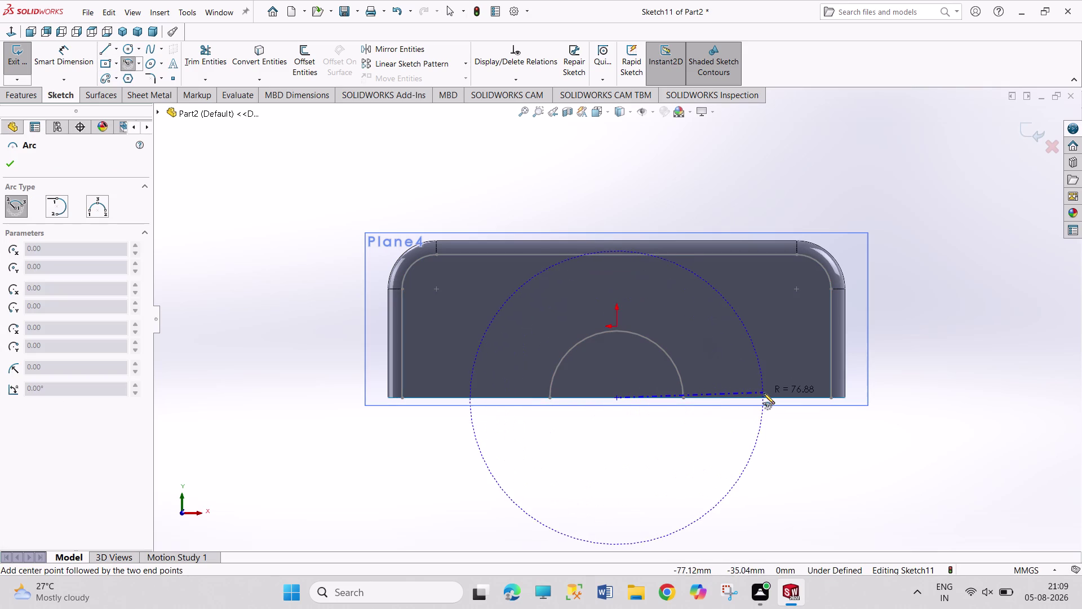
drag(766, 399, 765, 385)
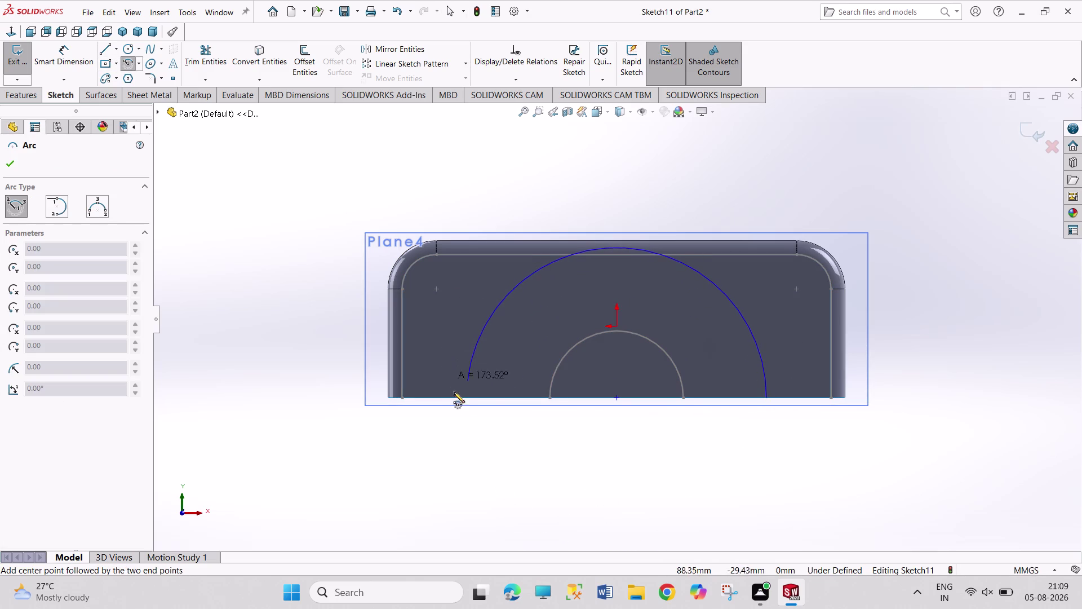
click(465, 397)
Dimension the outer arc radius to 50 mm and close the sketch.
right_drag(493, 493, 462, 345)
drag(547, 264, 545, 252)
click(544, 182)
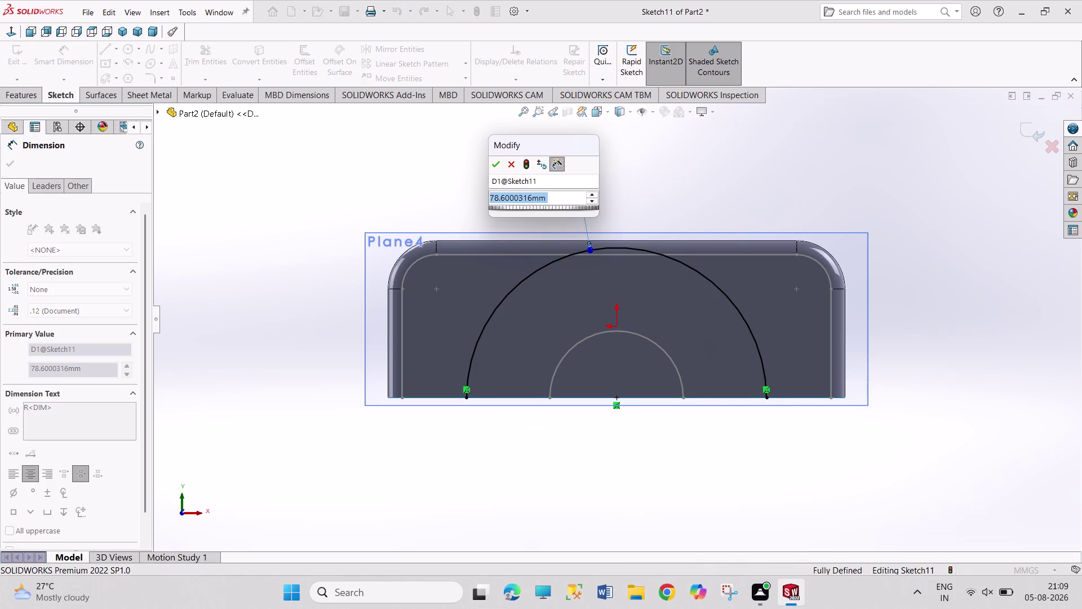
text(50)
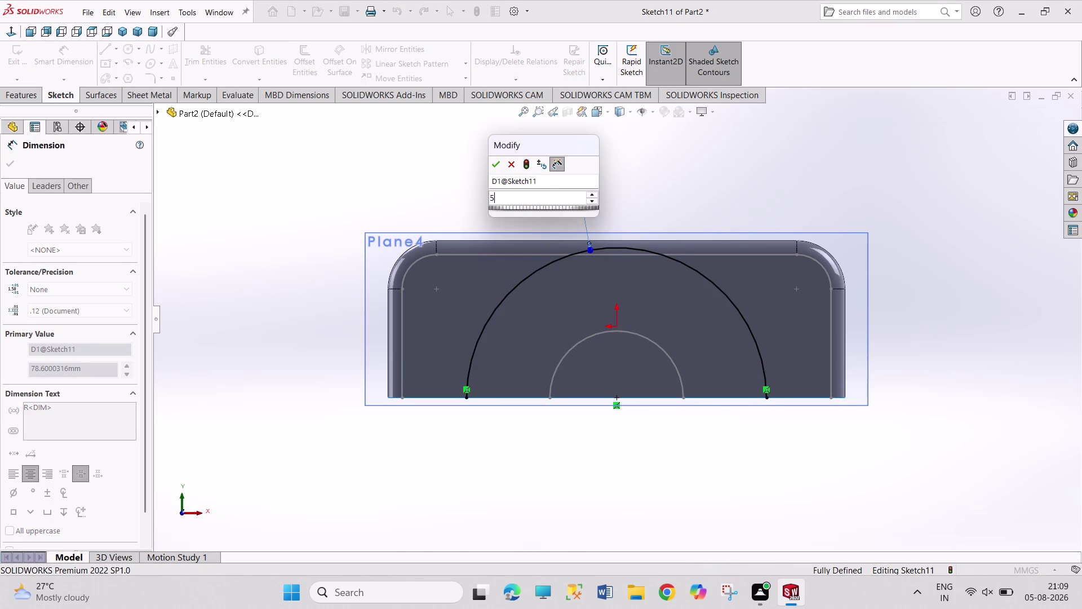
key(Return)
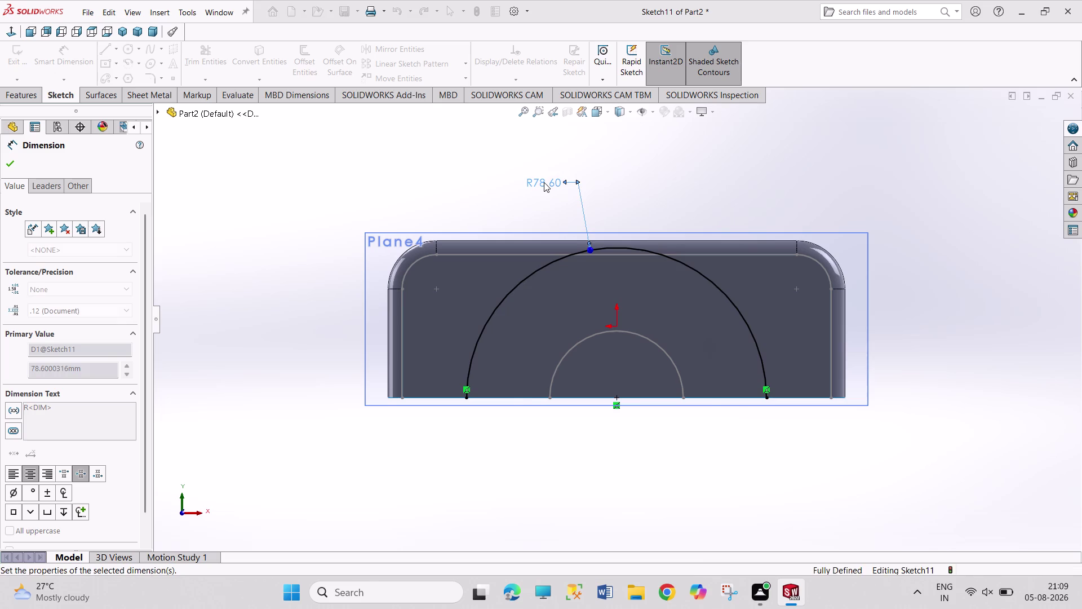
right_click(666, 173)
click(677, 205)
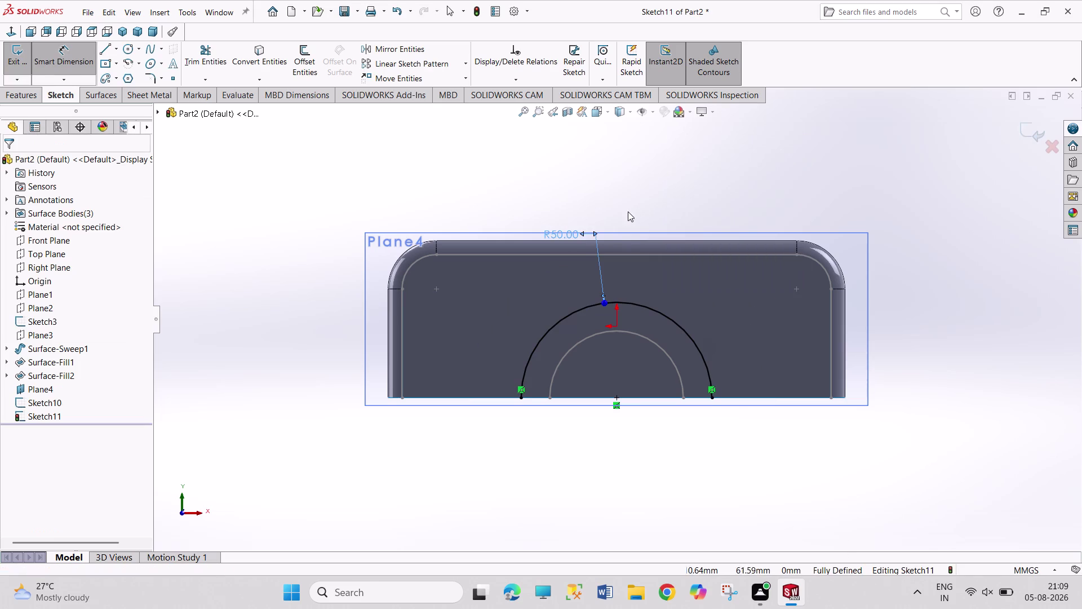
drag(567, 235, 588, 192)
click(699, 184)
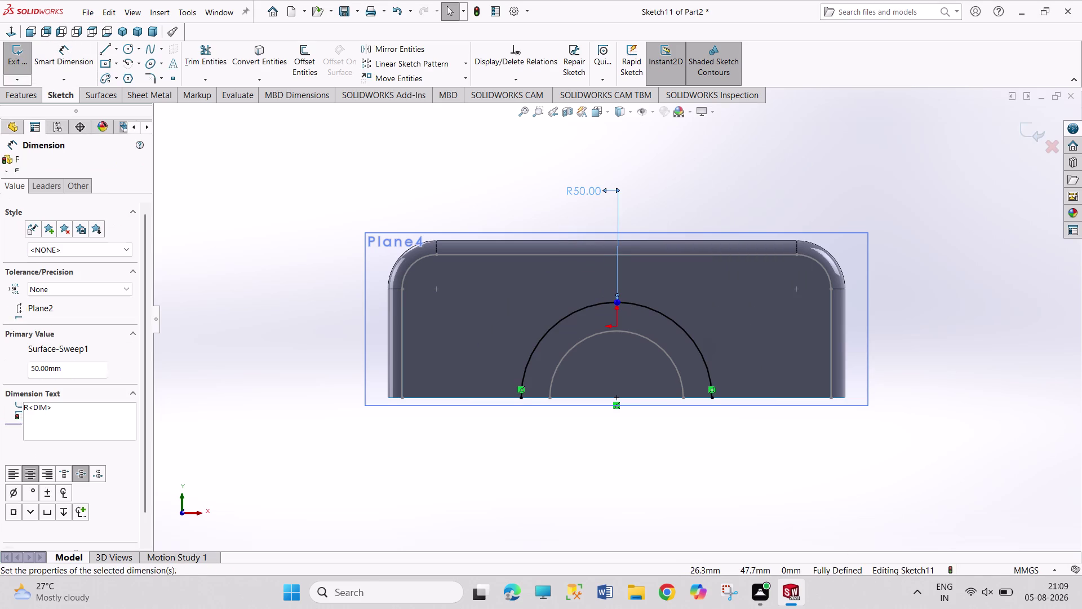
click(19, 52)
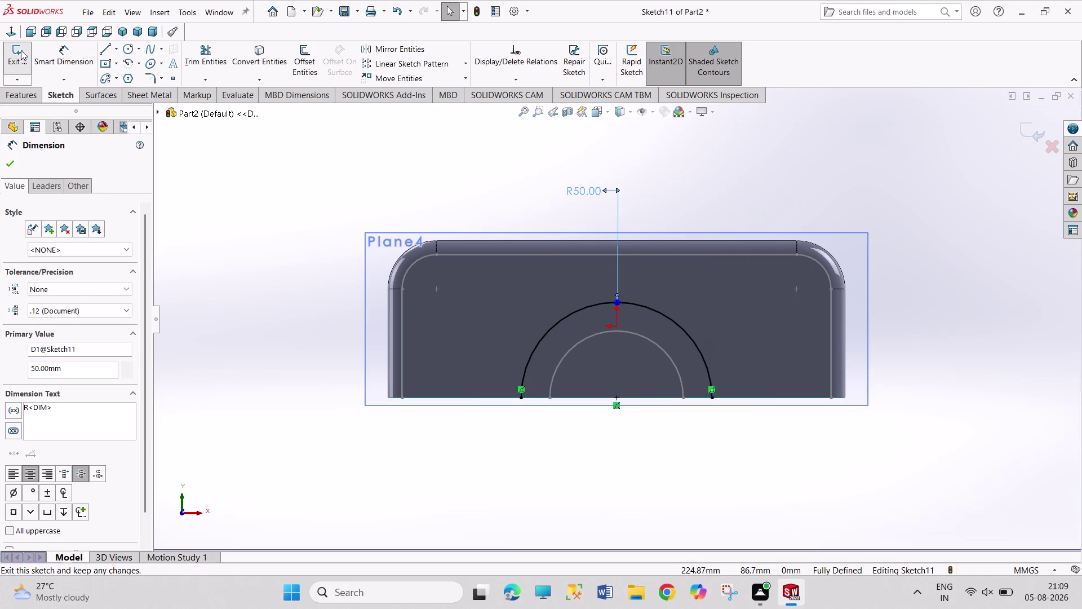
click(123, 29)
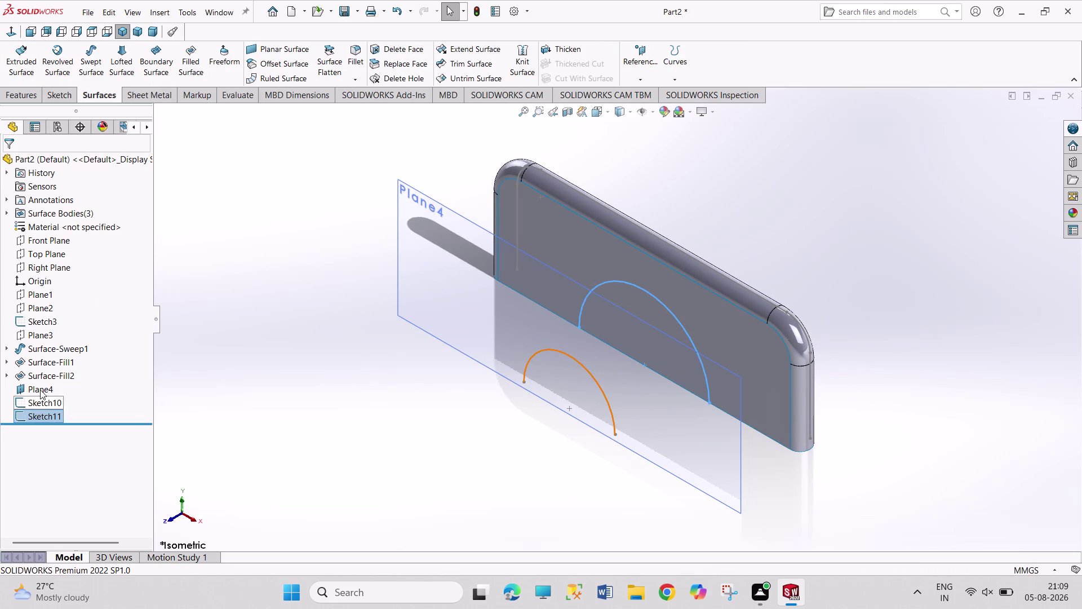
Hide Plane4 from the view.
click(43, 386)
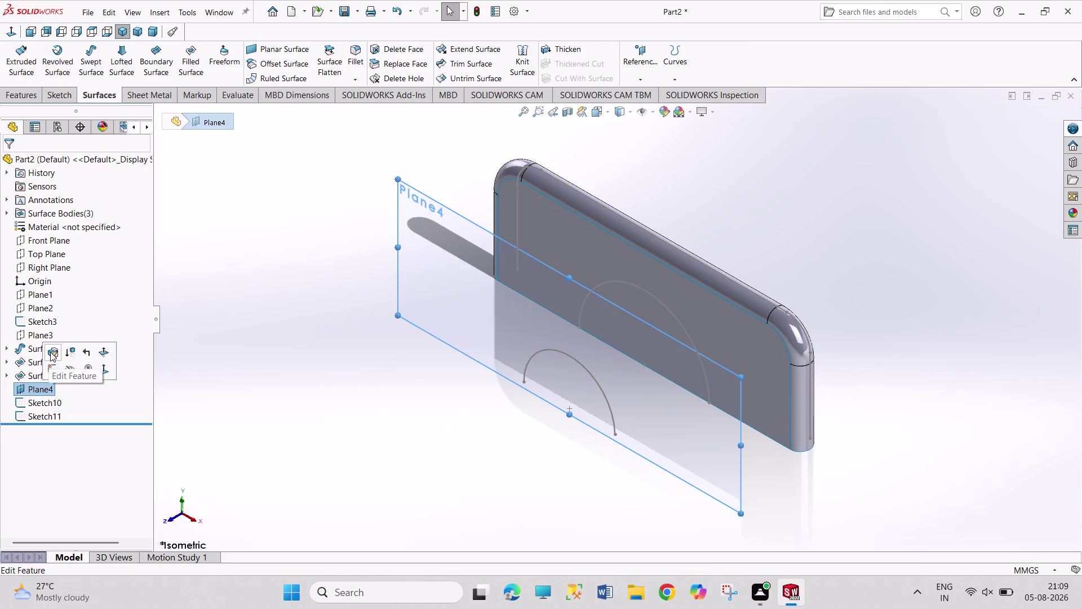
click(69, 365)
click(317, 426)
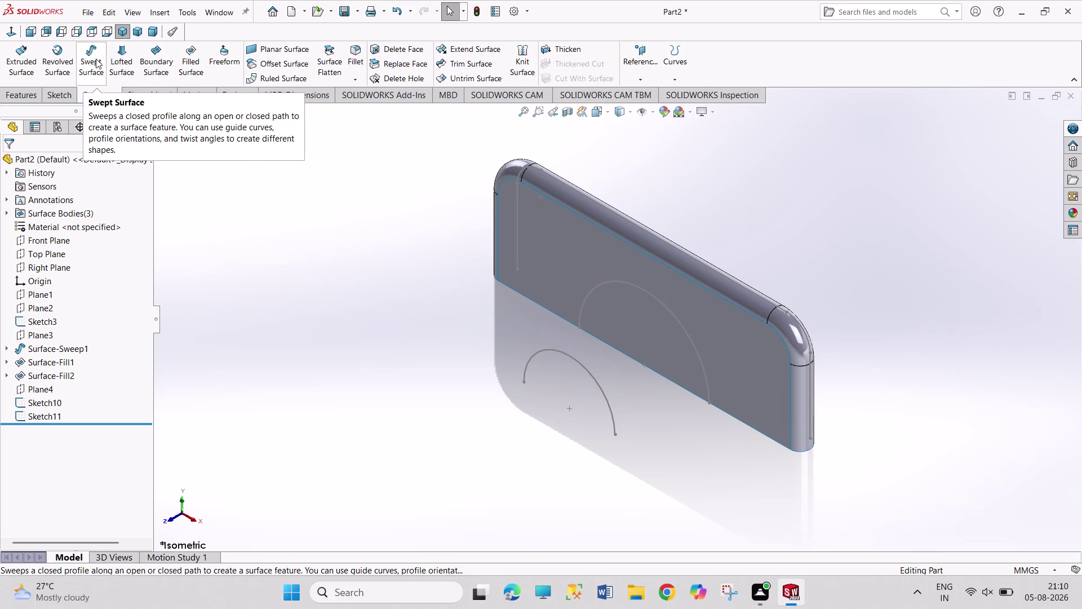
Create a lofted surface between the R35 and R50 arc sketches.
click(118, 60)
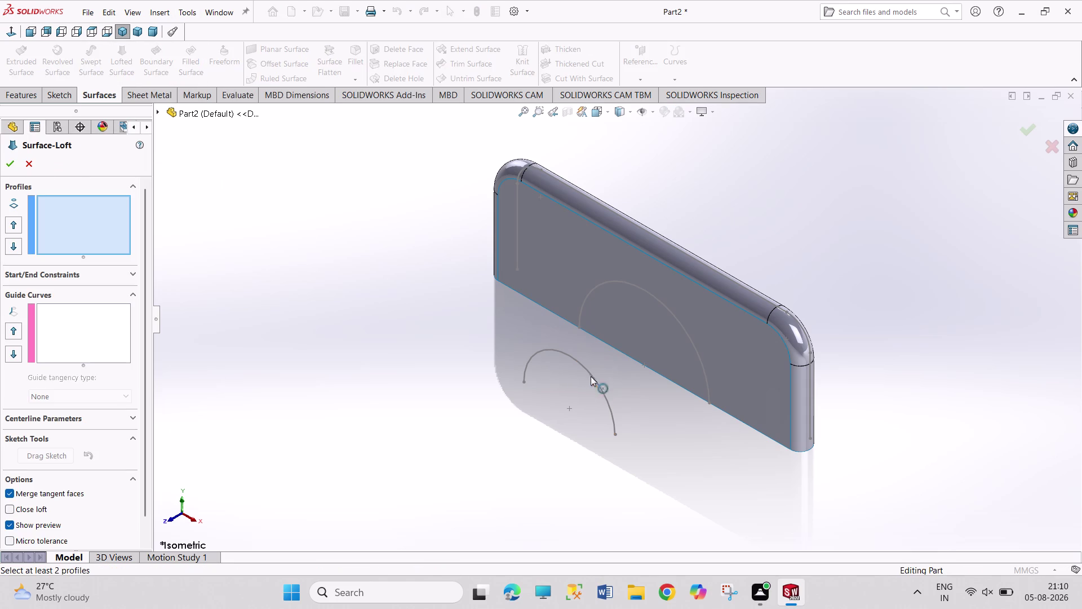
click(591, 375)
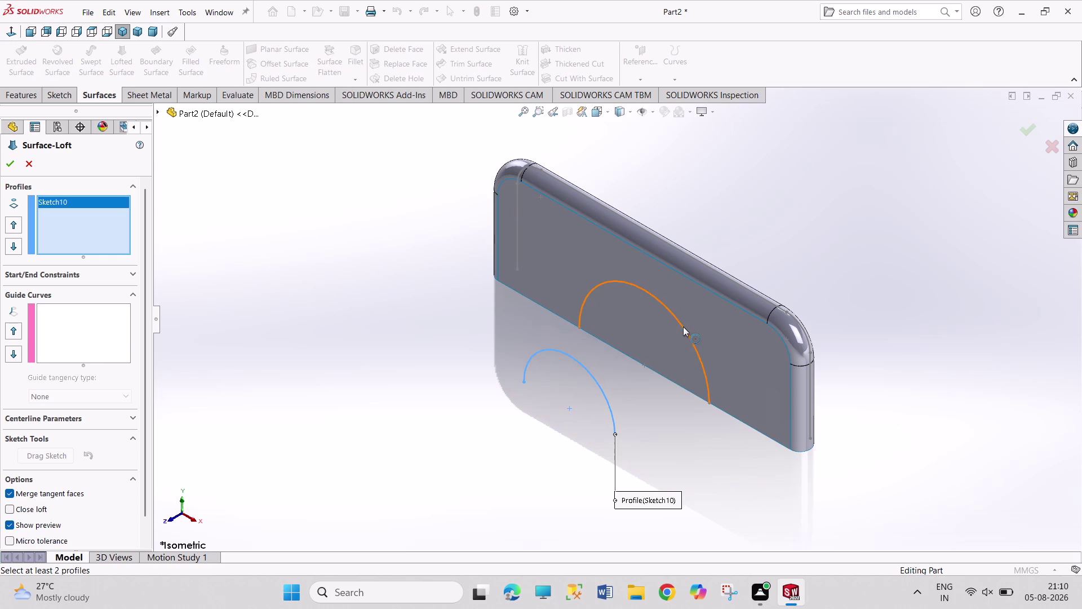
click(683, 326)
click(16, 165)
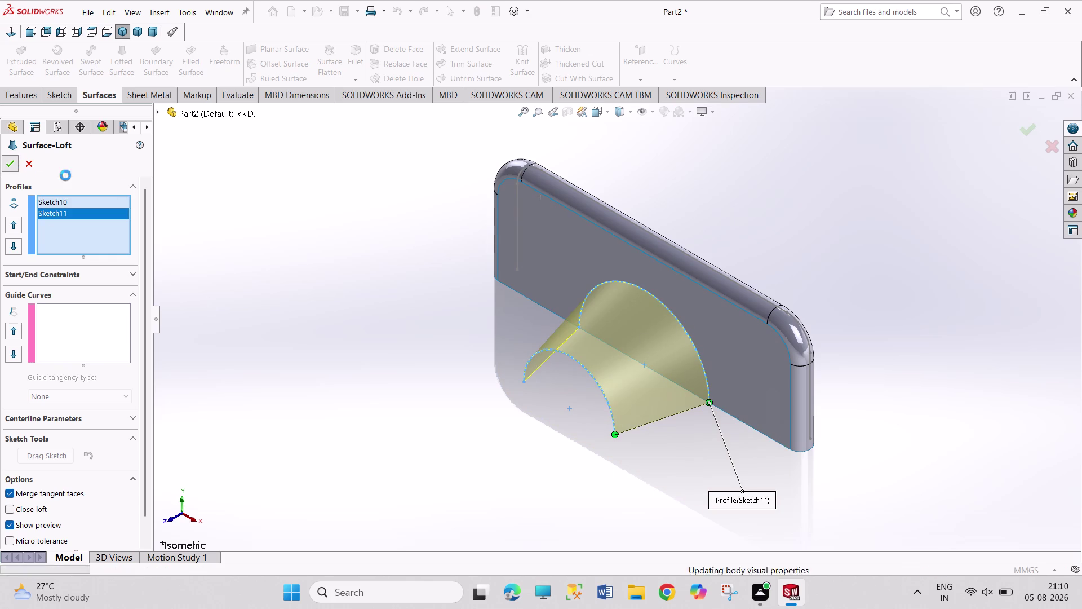
click(315, 248)
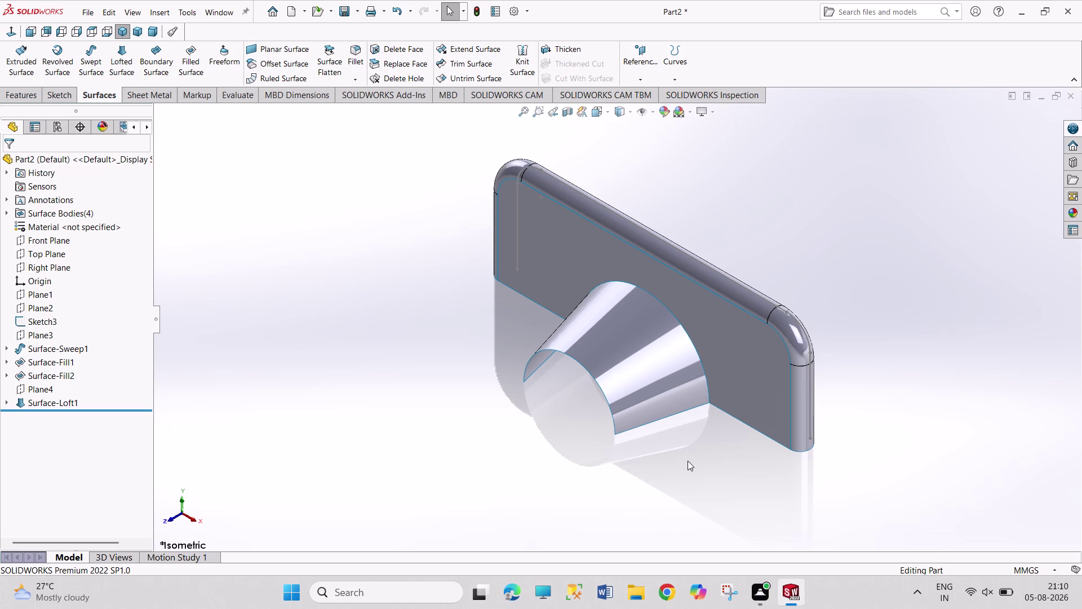
Adjust the zoom and choose Plane from the Reference Geometry list.
scroll(down, 3)
scroll(down, 3)
scroll(up, 3)
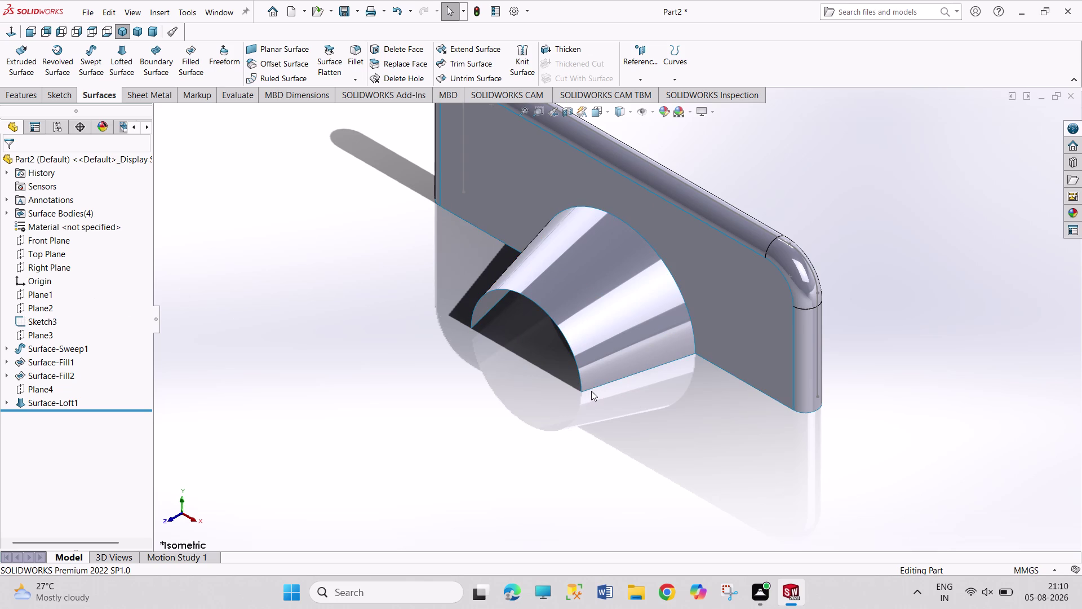
click(632, 67)
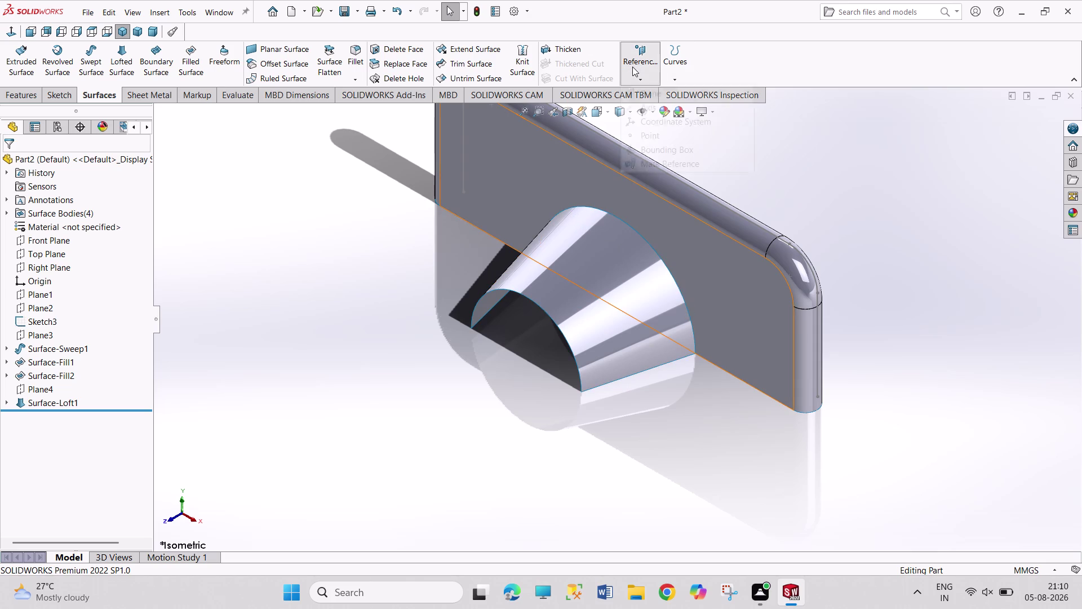
click(650, 91)
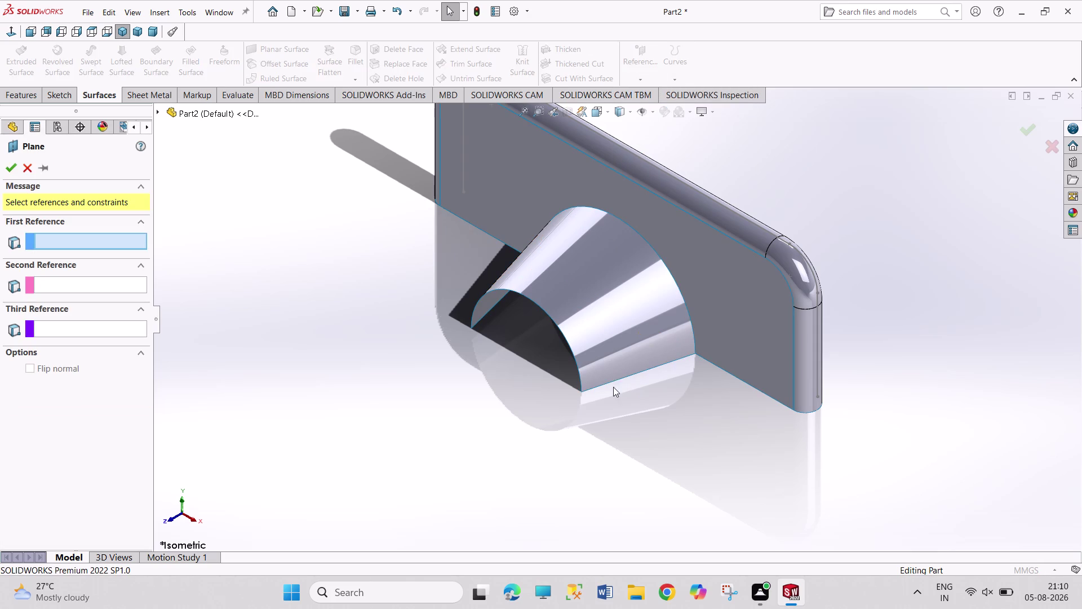
Create a plane tangent to the loft face through its corner vertex.
click(595, 355)
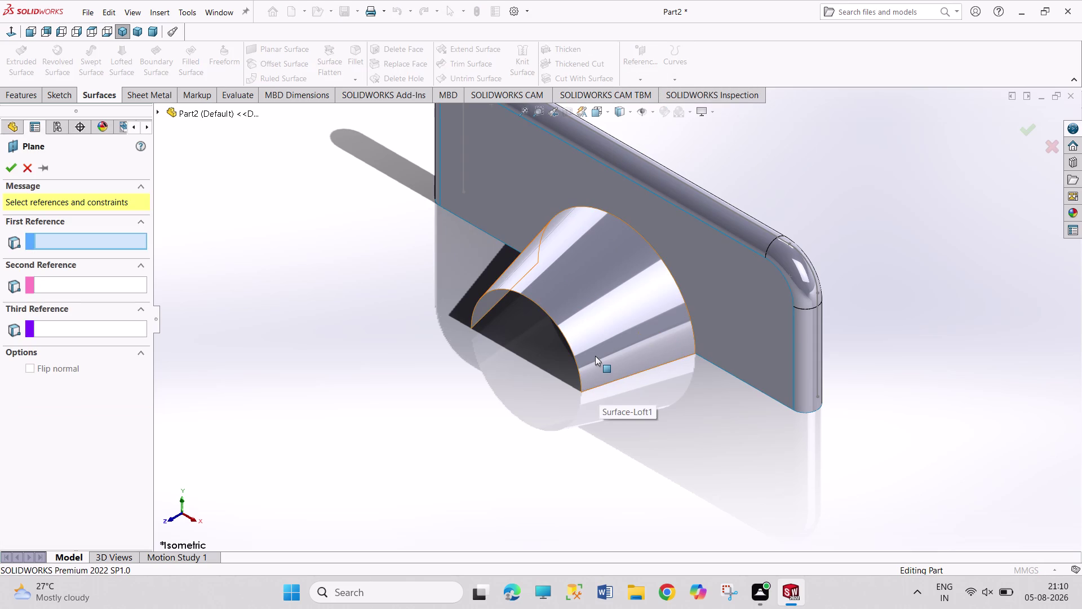
click(581, 392)
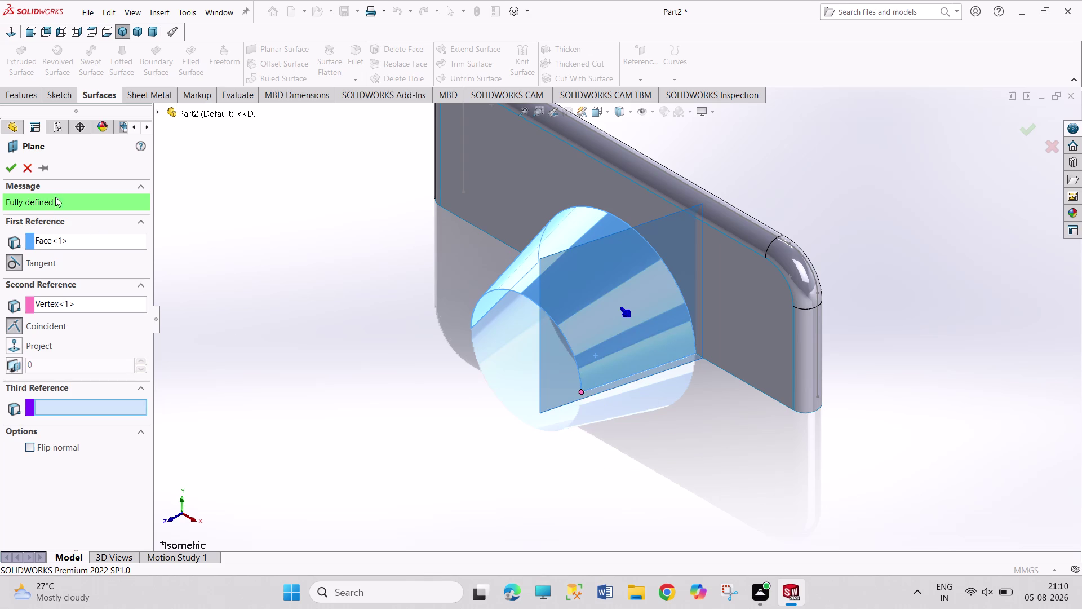
click(10, 167)
click(230, 317)
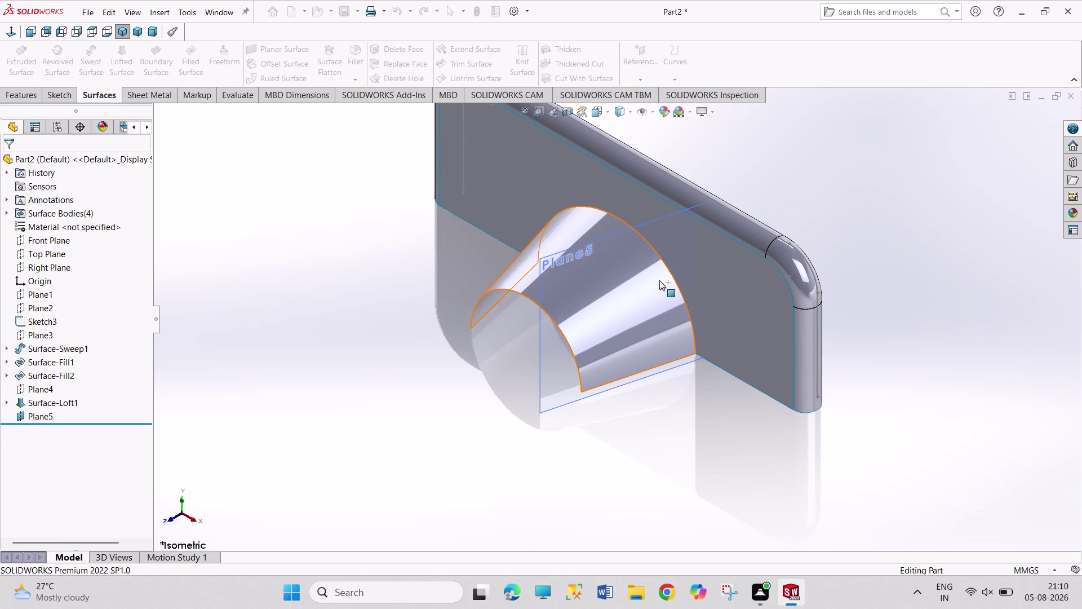
Select Plane5 in the tree and start a sketch on it.
click(661, 276)
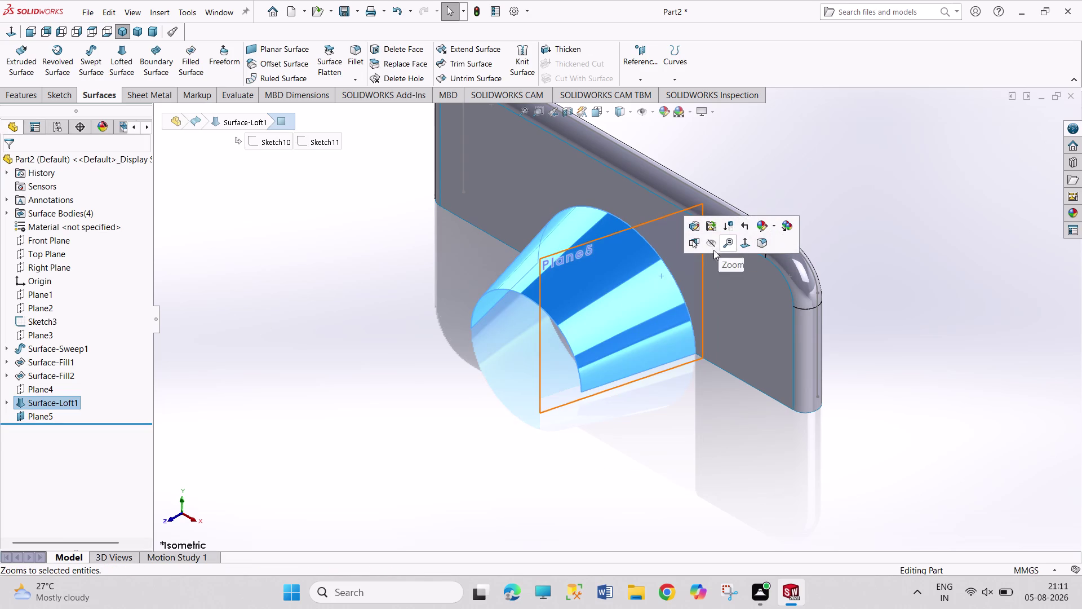
click(367, 274)
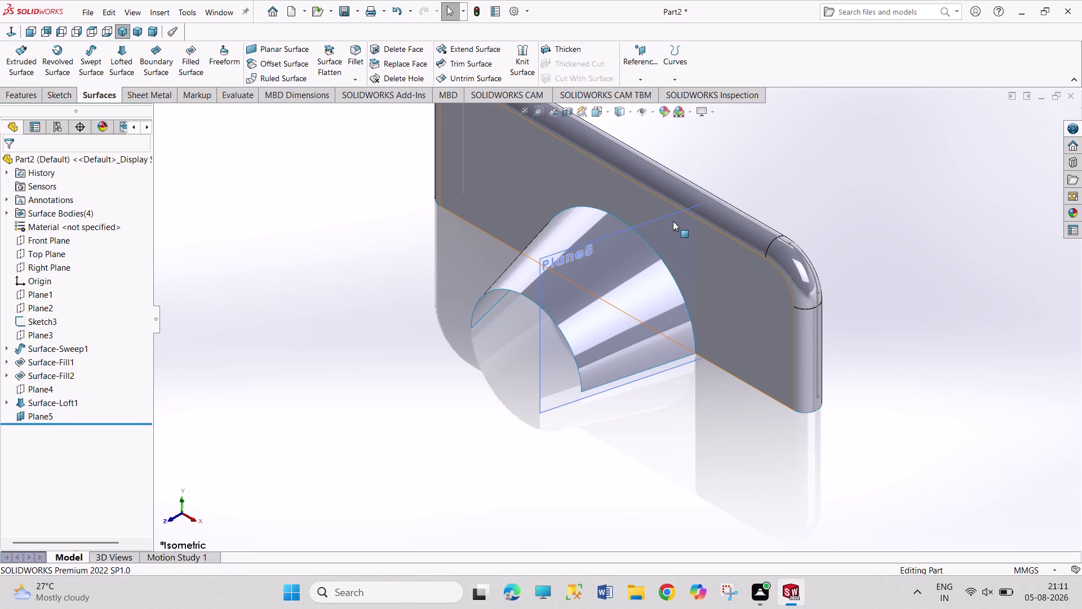
click(671, 216)
click(718, 186)
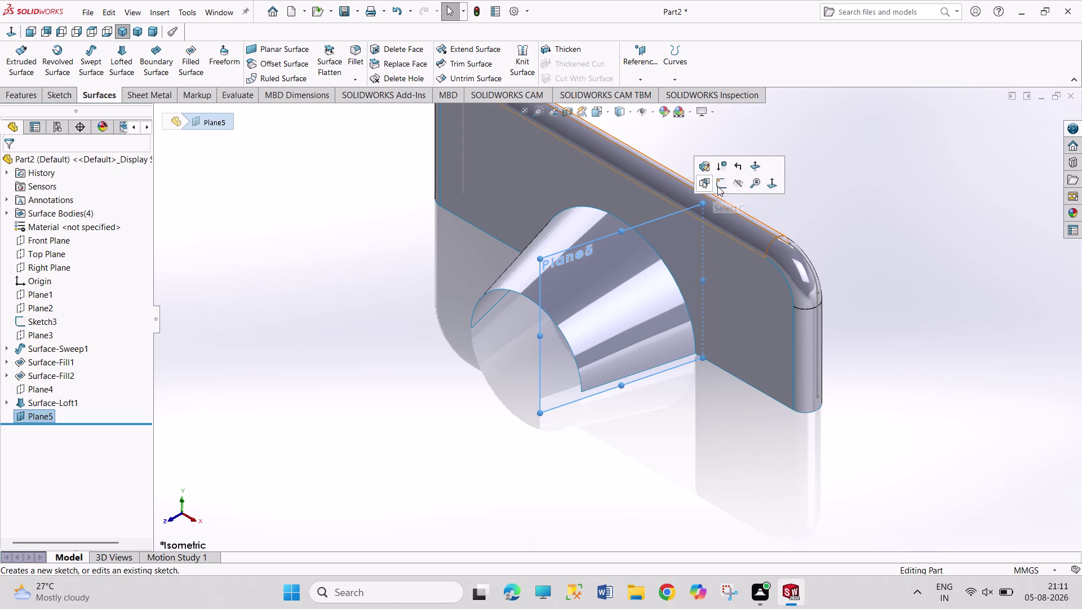
Exit the empty Plane5 sketch unsaved and show the reference geometry types.
scroll(down, 3)
scroll(up, 3)
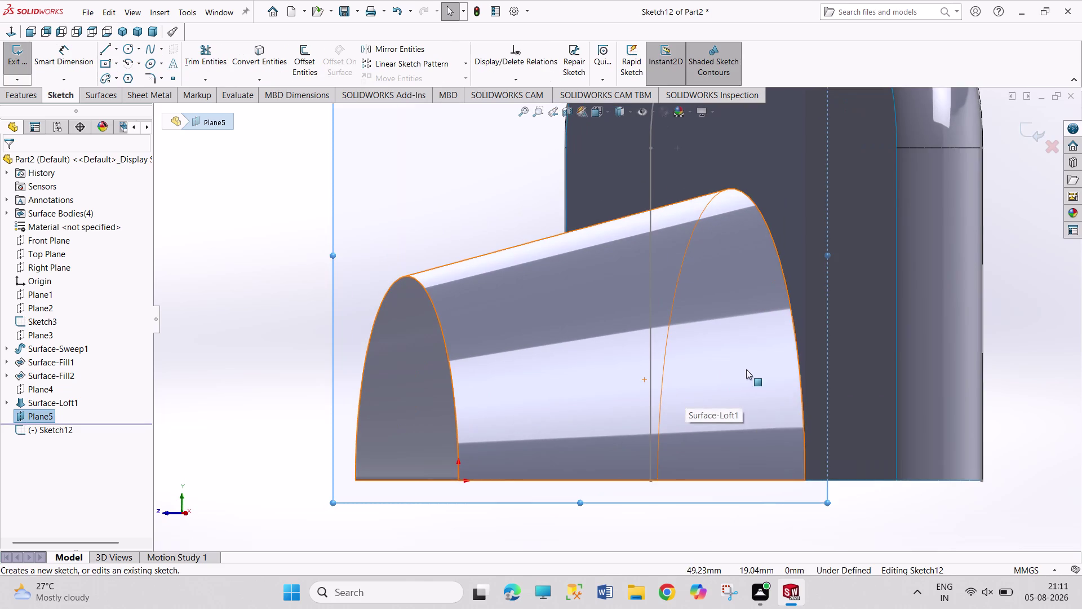
scroll(up, 3)
scroll(down, 3)
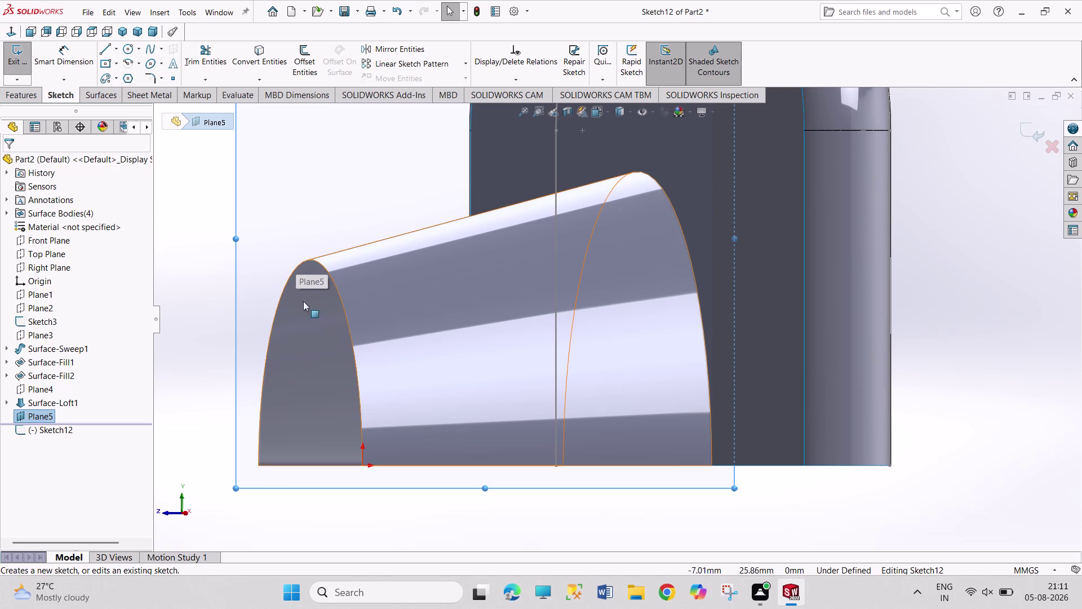
scroll(up, 3)
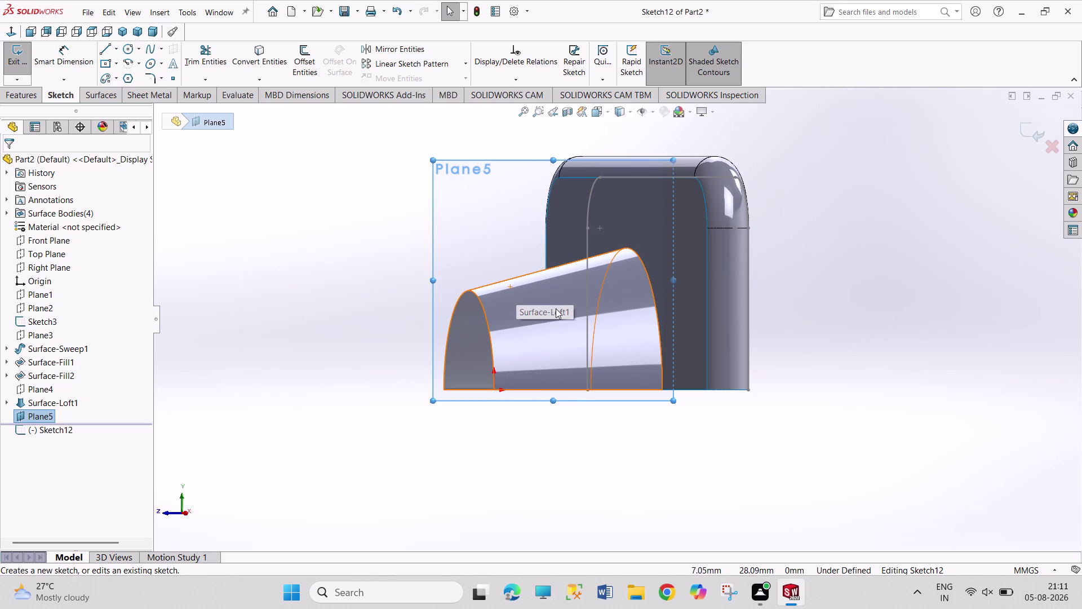
click(488, 213)
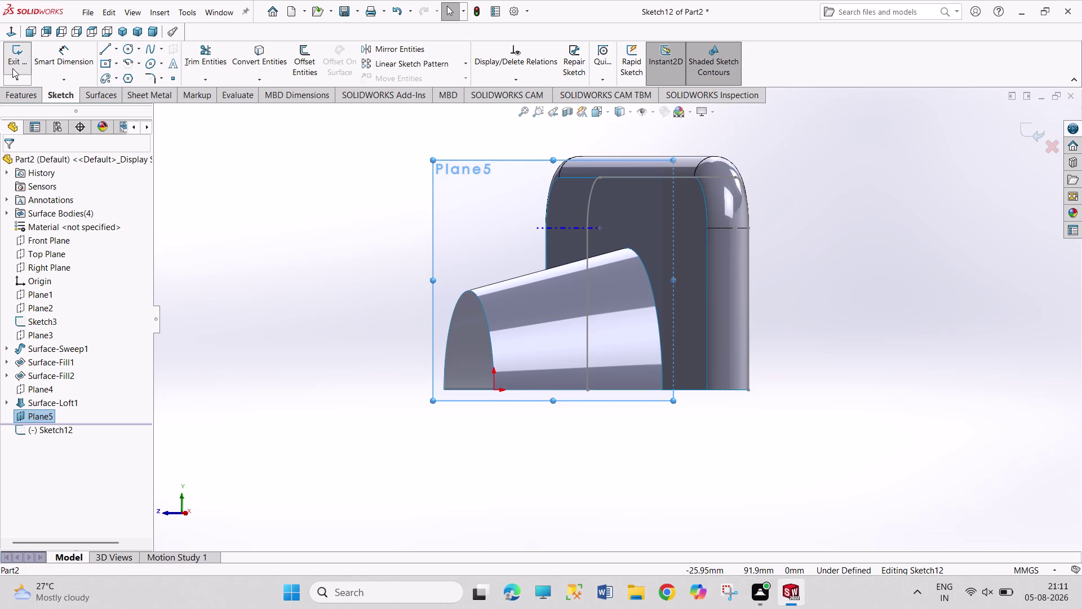
click(16, 67)
click(644, 59)
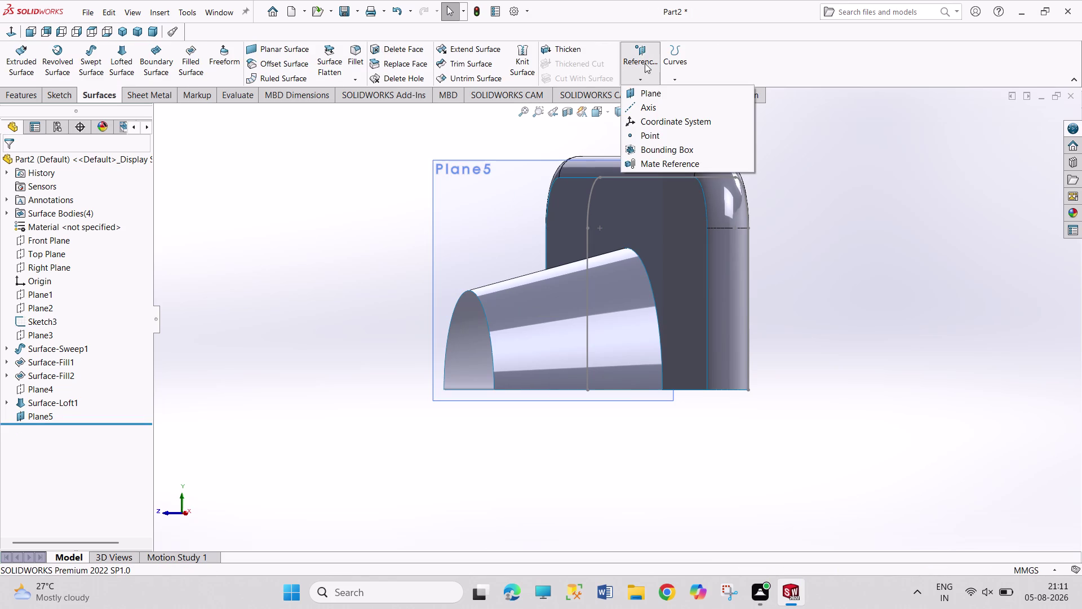
Create Plane6 offset 22 mm from Plane5 on the flipped side.
click(649, 91)
middle_drag(390, 245, 404, 250)
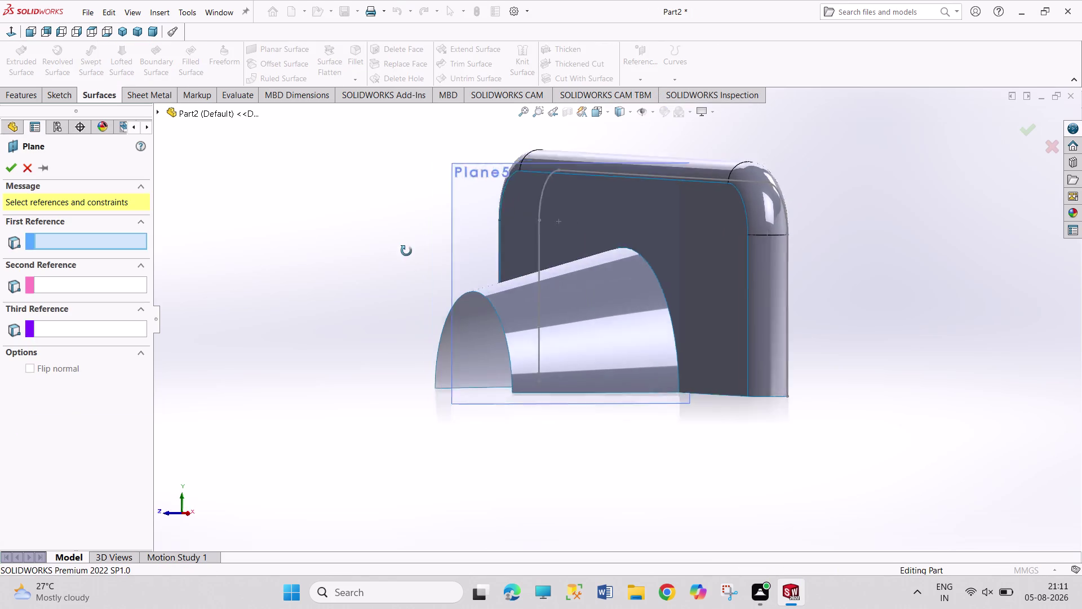
middle_drag(404, 250, 425, 291)
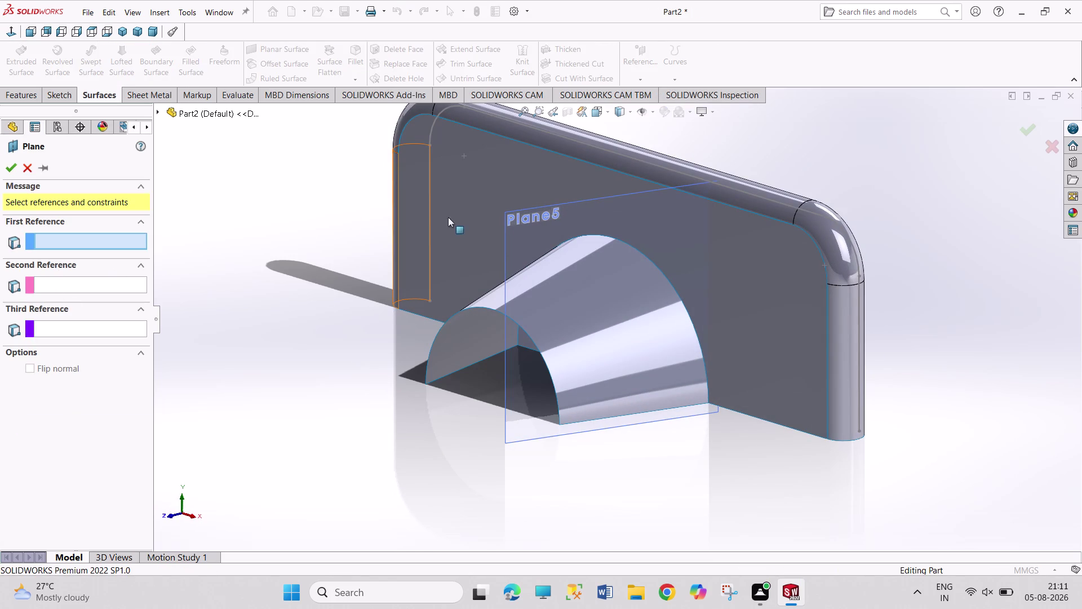
click(508, 241)
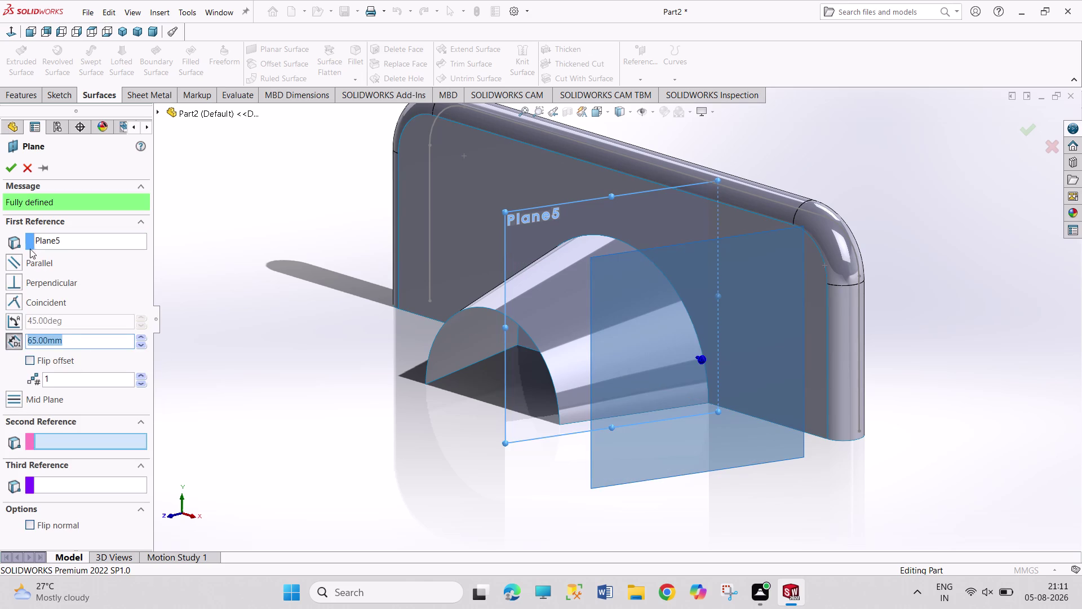
click(33, 364)
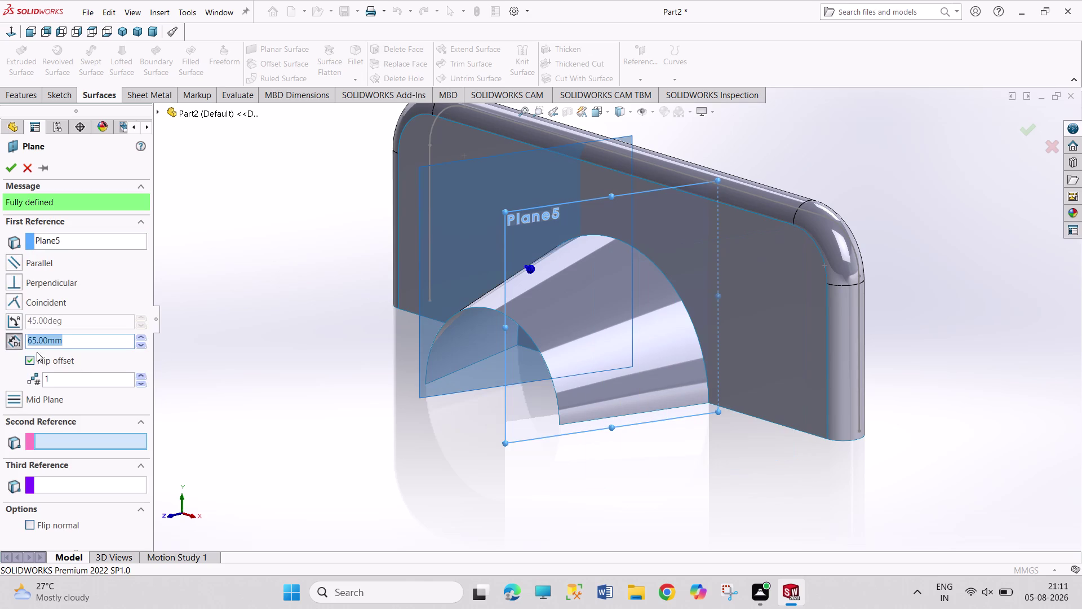
click(37, 338)
drag(31, 338, 8, 334)
drag(34, 339, 9, 329)
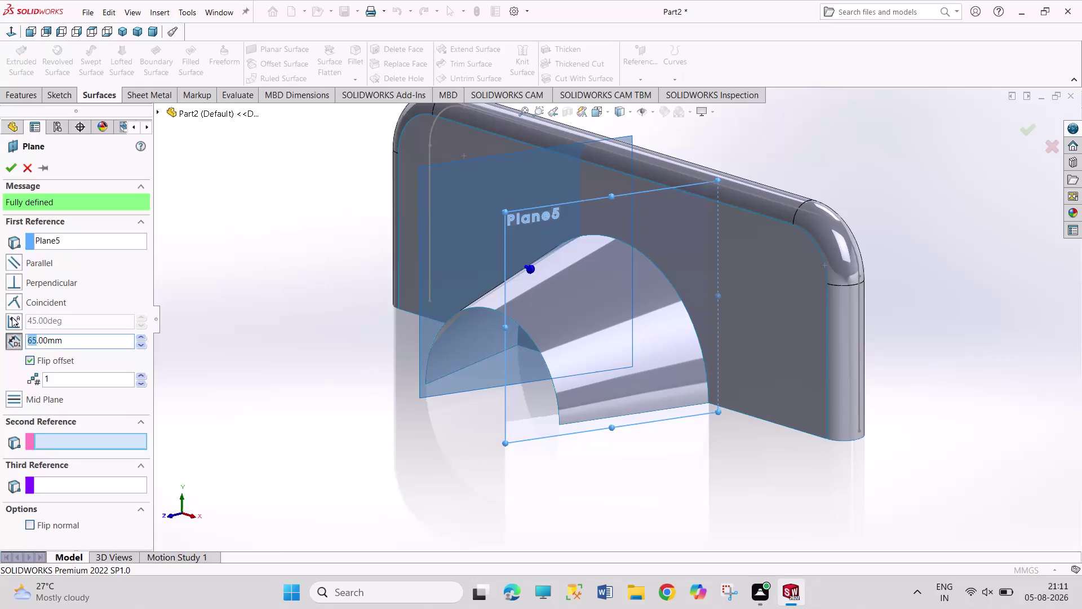
text(22)
key(Return)
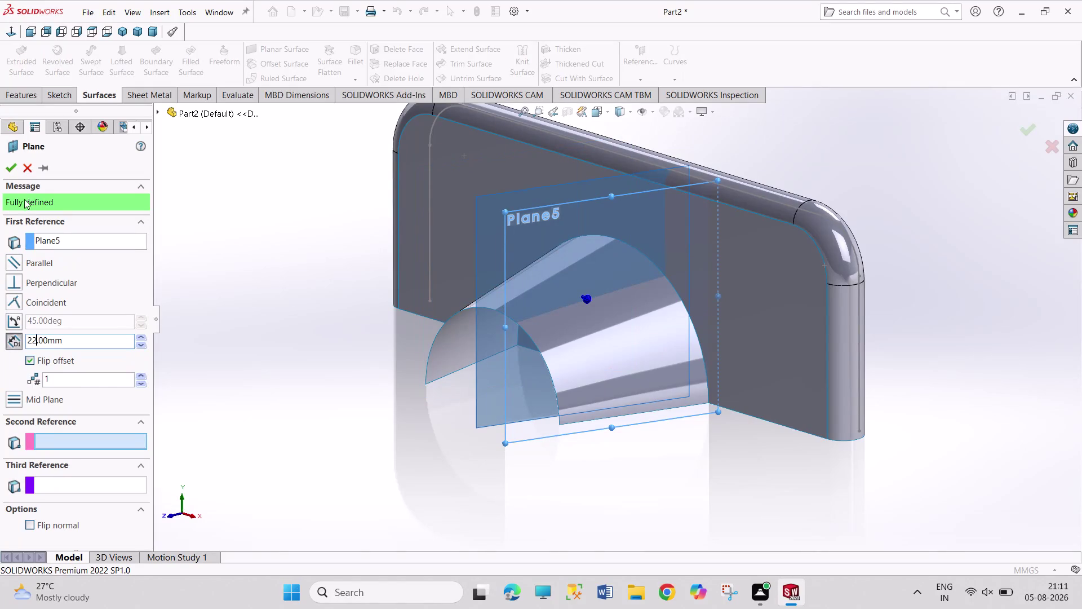
click(10, 166)
Select Plane6 and open Sketch13 on it.
click(315, 426)
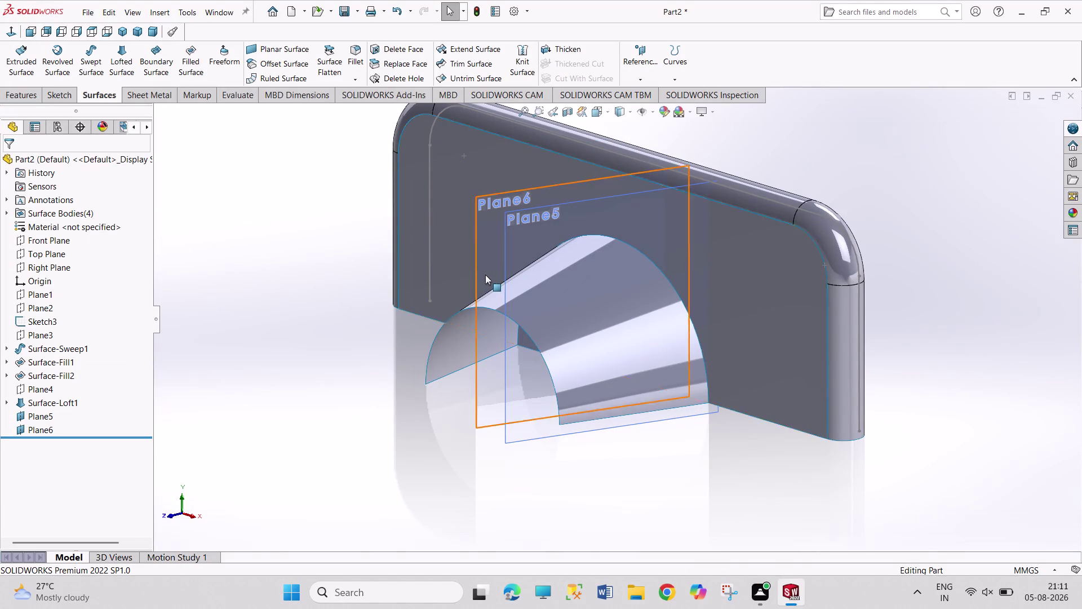
click(489, 272)
click(320, 328)
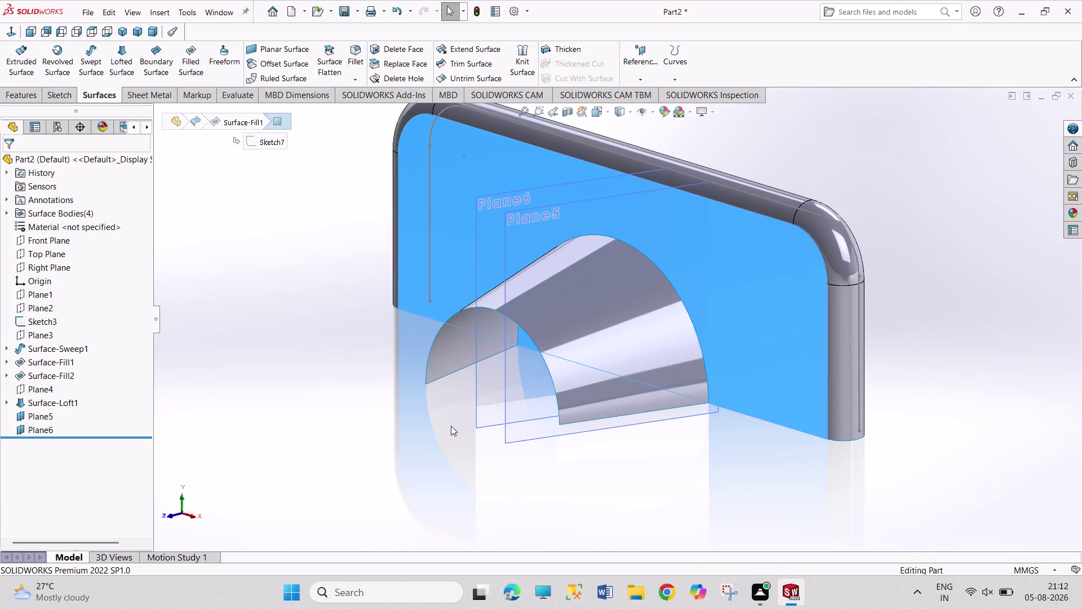
click(477, 419)
click(529, 386)
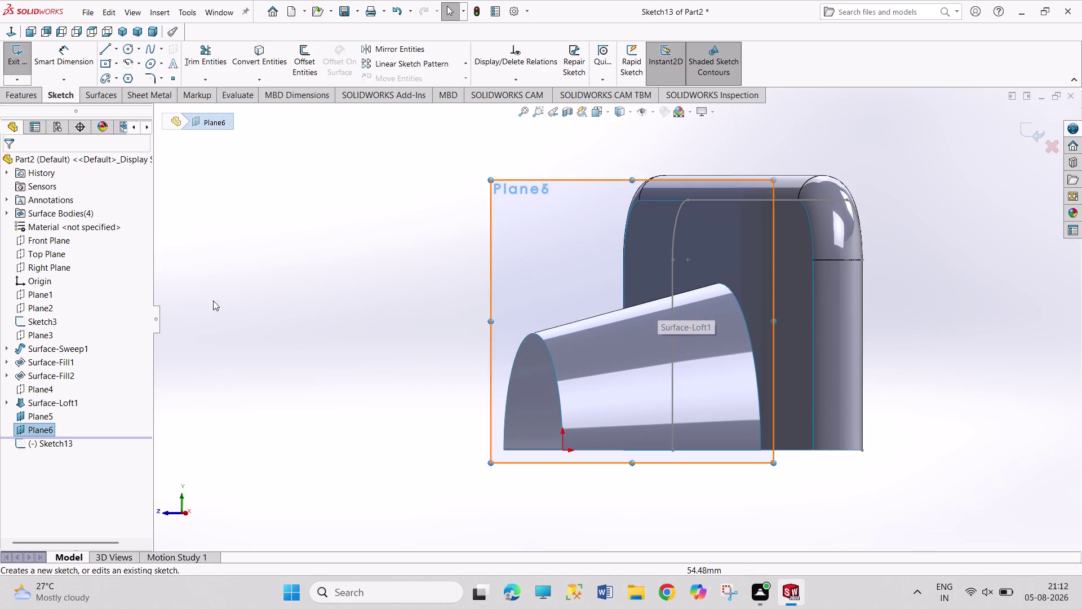
Draw a circle on Plane6 over the lofted surface.
click(47, 417)
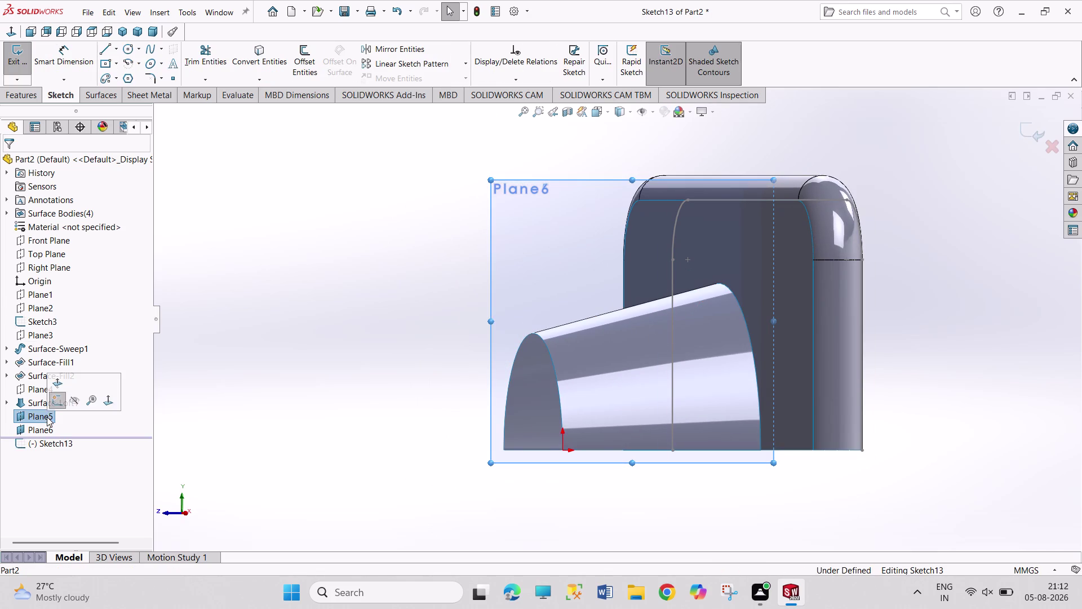
click(74, 400)
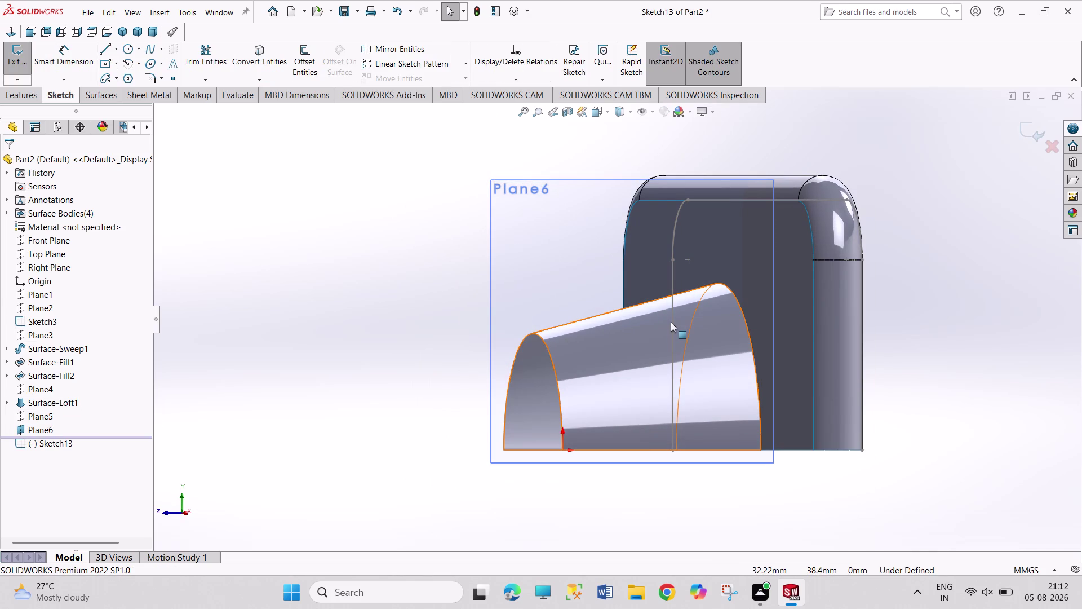
scroll(down, 3)
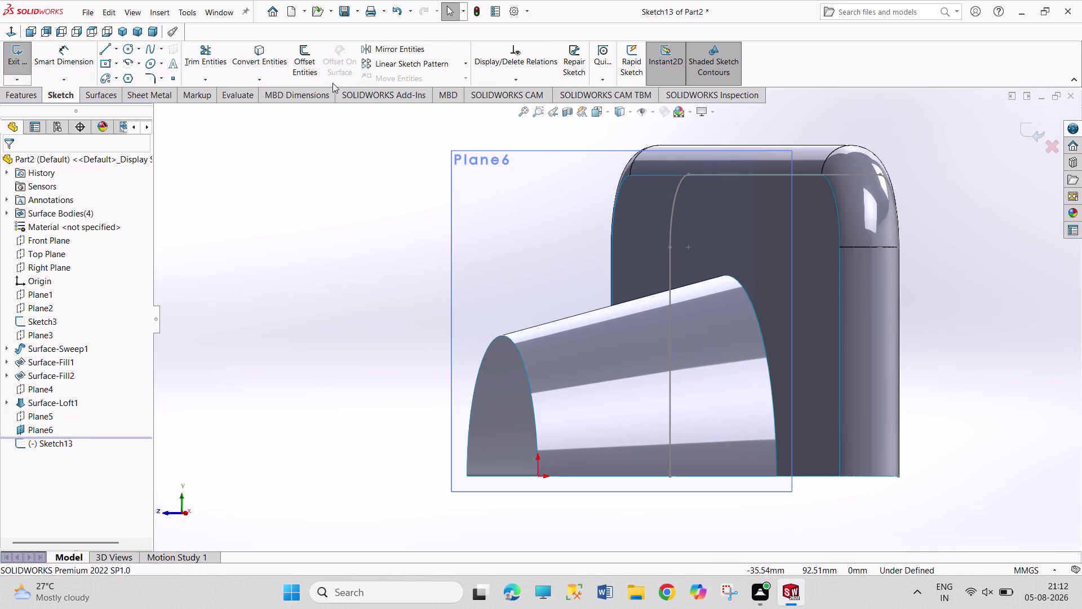
click(130, 48)
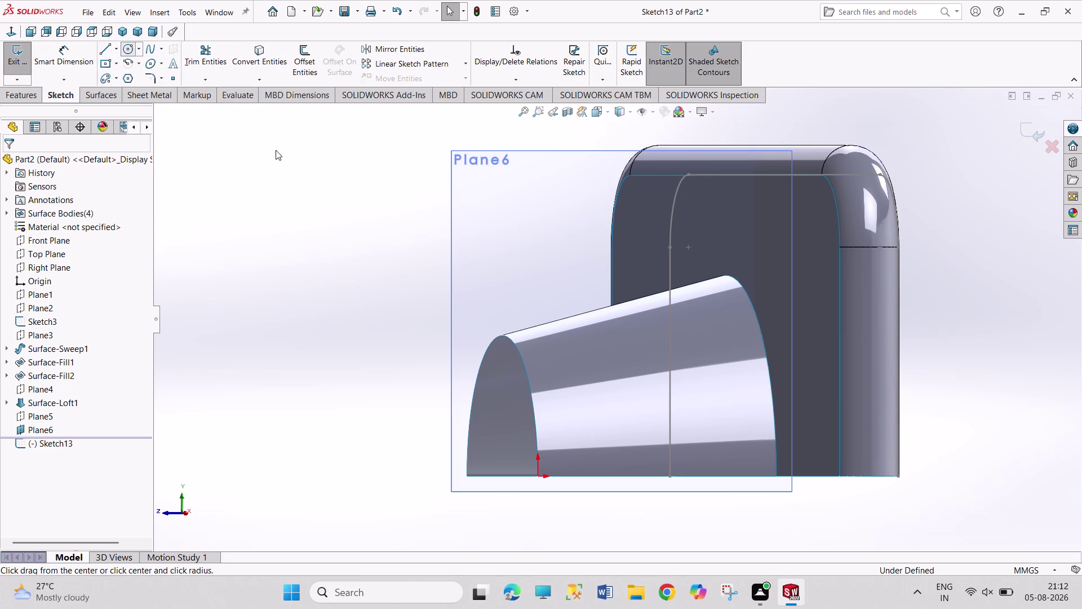
click(629, 359)
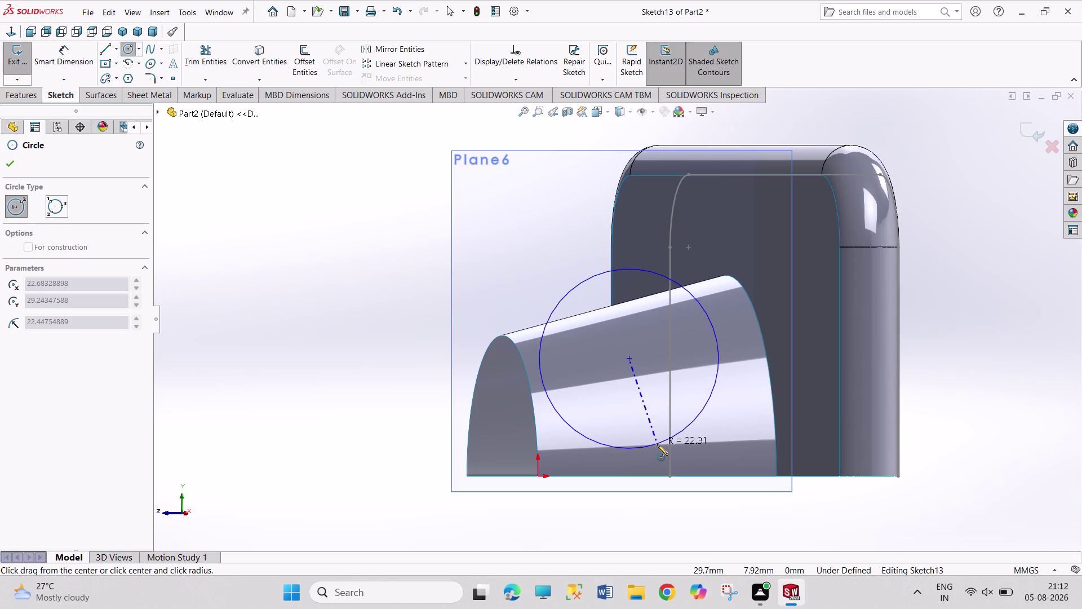
click(657, 444)
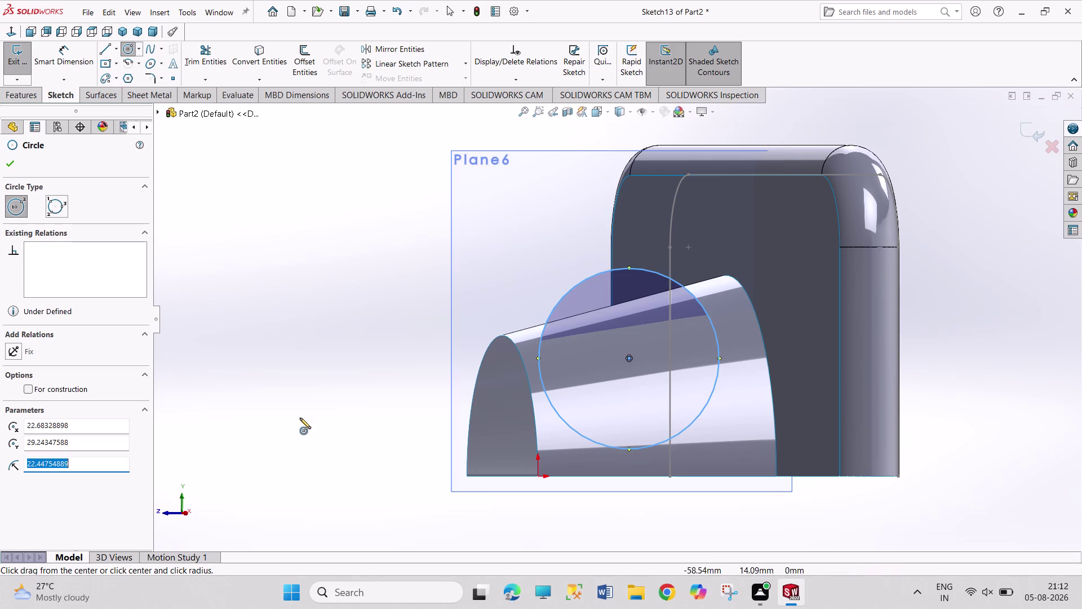
Dimension the circle to 30 mm diameter and drag it further right.
right_drag(297, 414, 297, 182)
click(556, 307)
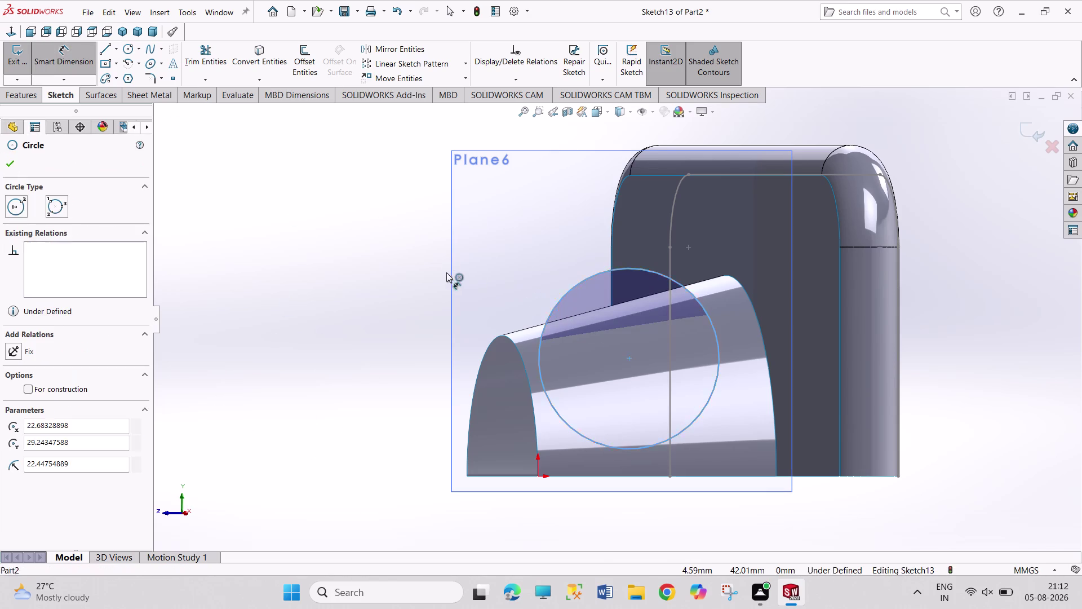
click(382, 257)
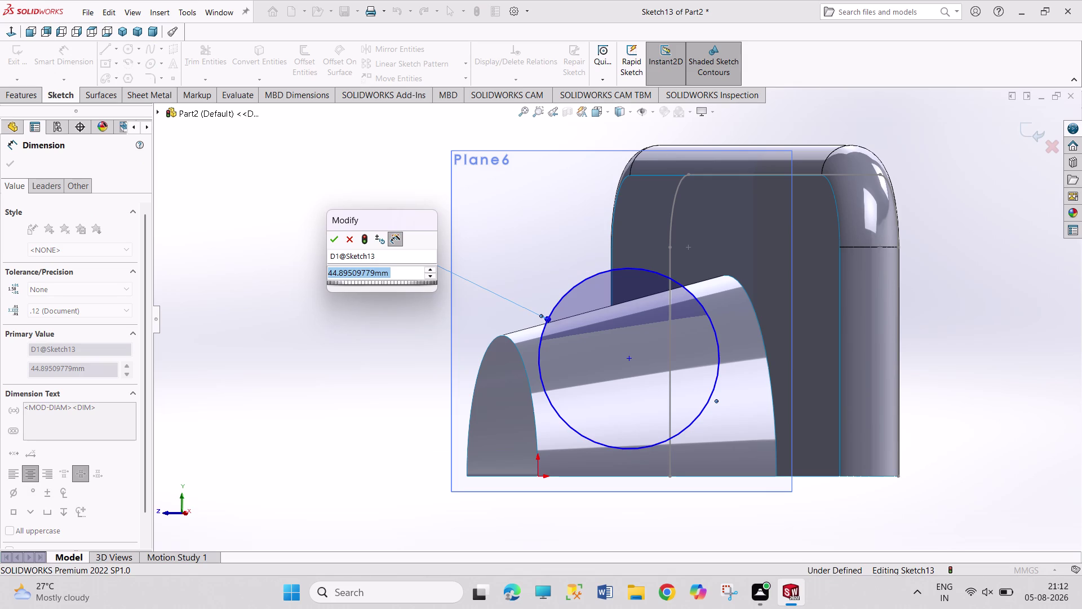
text(3)
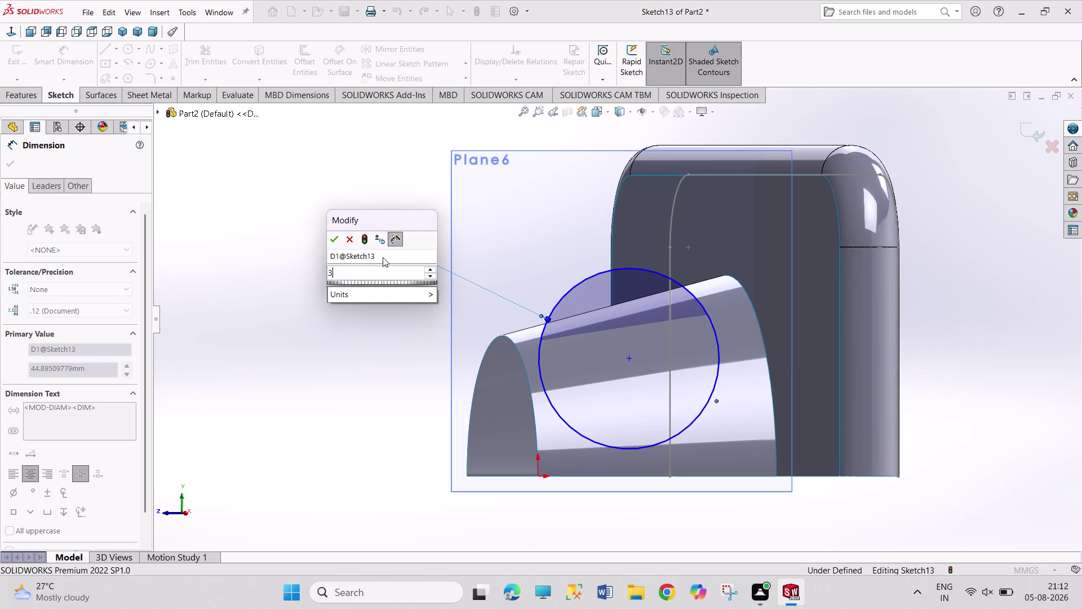
text(0)
key(Return)
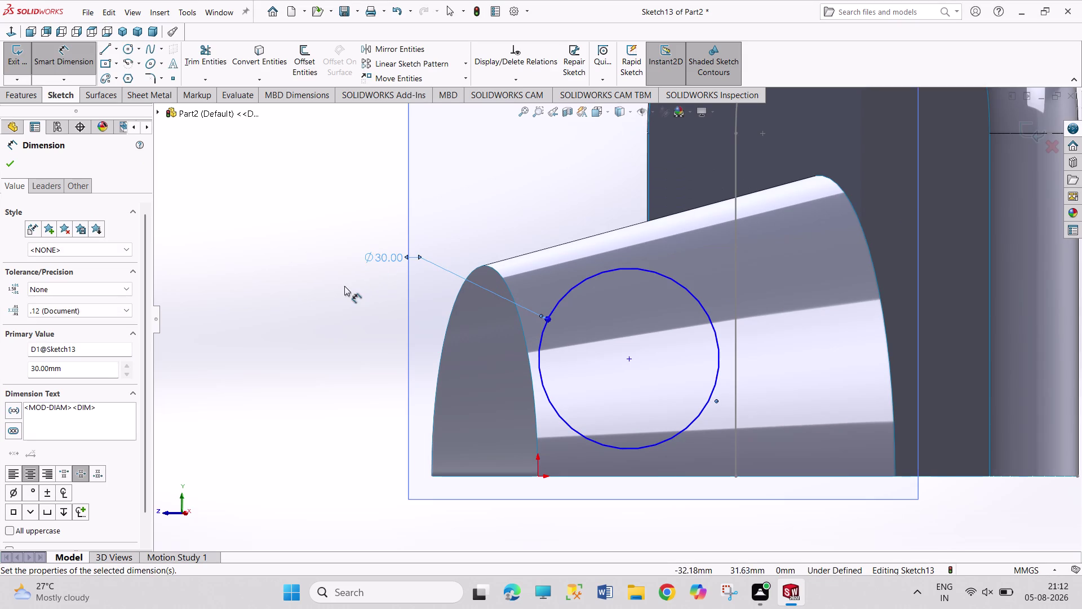
right_click(343, 286)
click(367, 320)
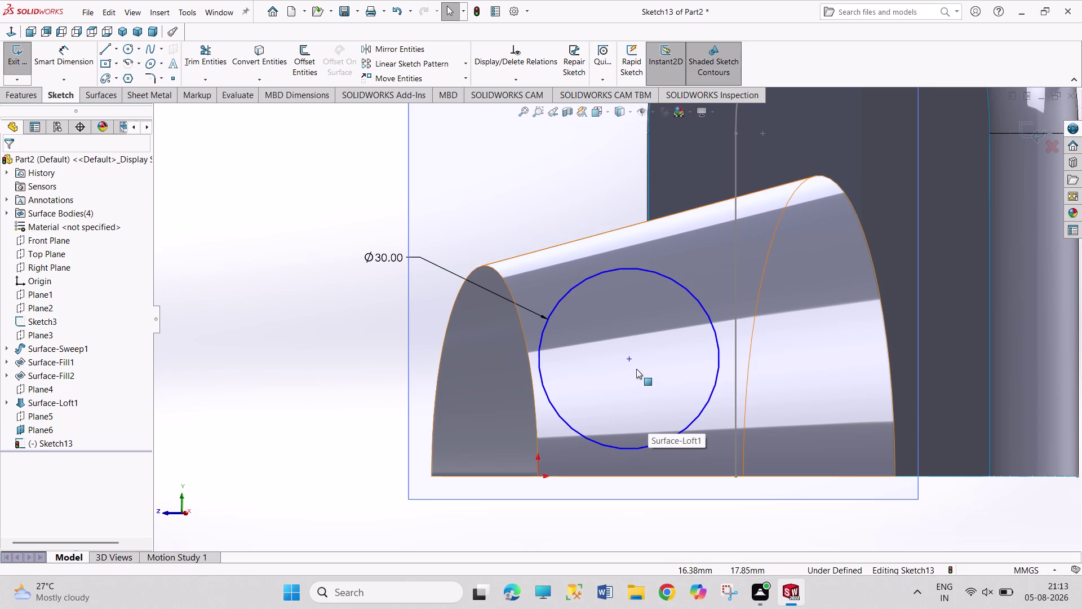
drag(631, 358, 682, 356)
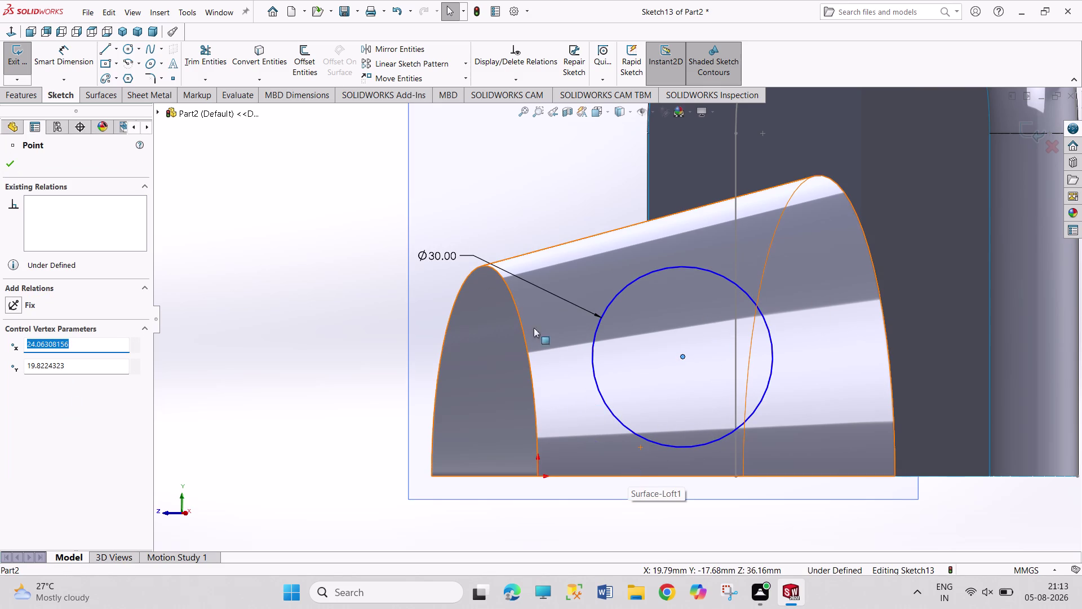
Undo Sketch13 and Plane6 with repeated Ctrl+Z, then switch to isometric view.
click(124, 30)
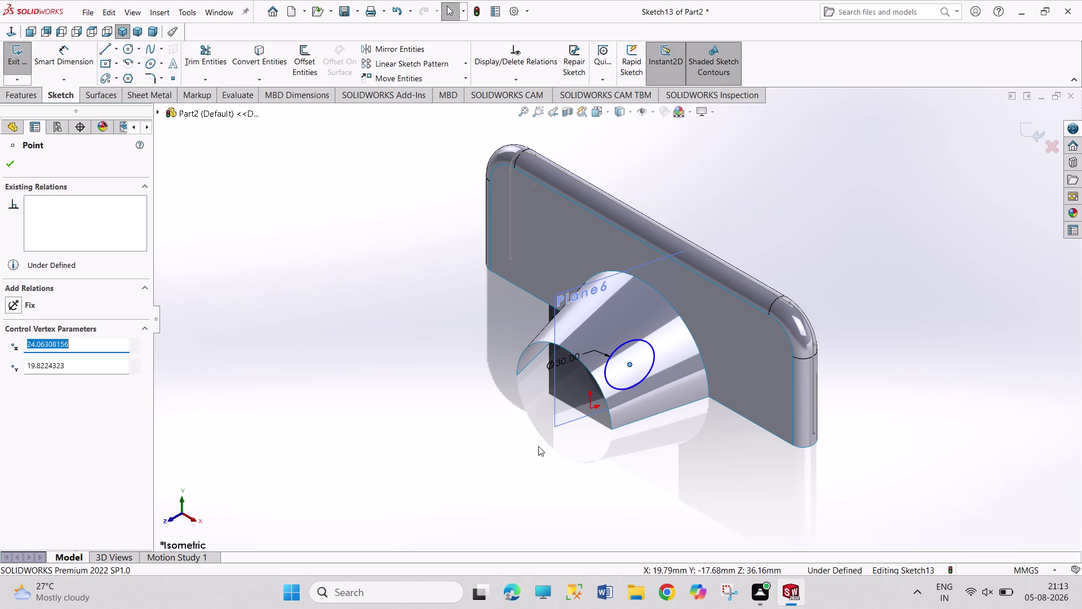
key(ctrl+z)
key(ctrl+z)
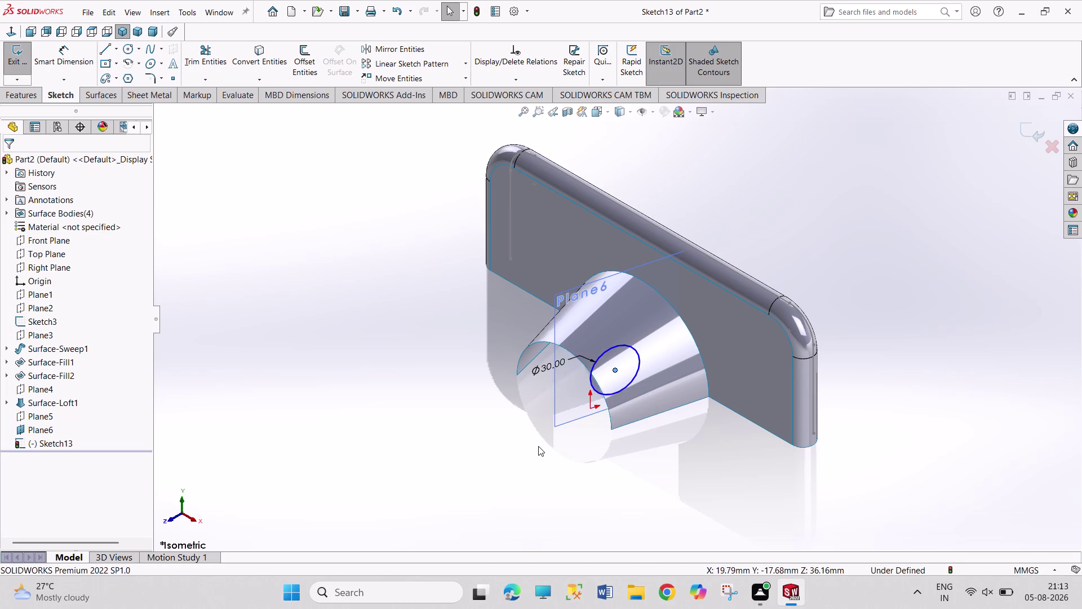
key(ctrl+z)
key(ctrl+z)
key(ctrl+z)
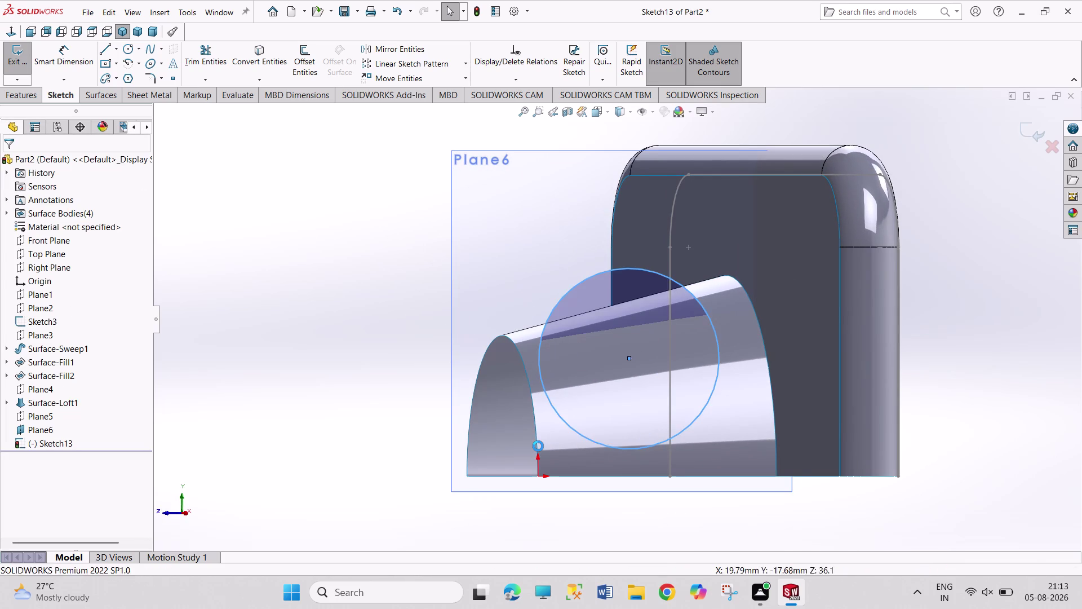
key(ctrl+z)
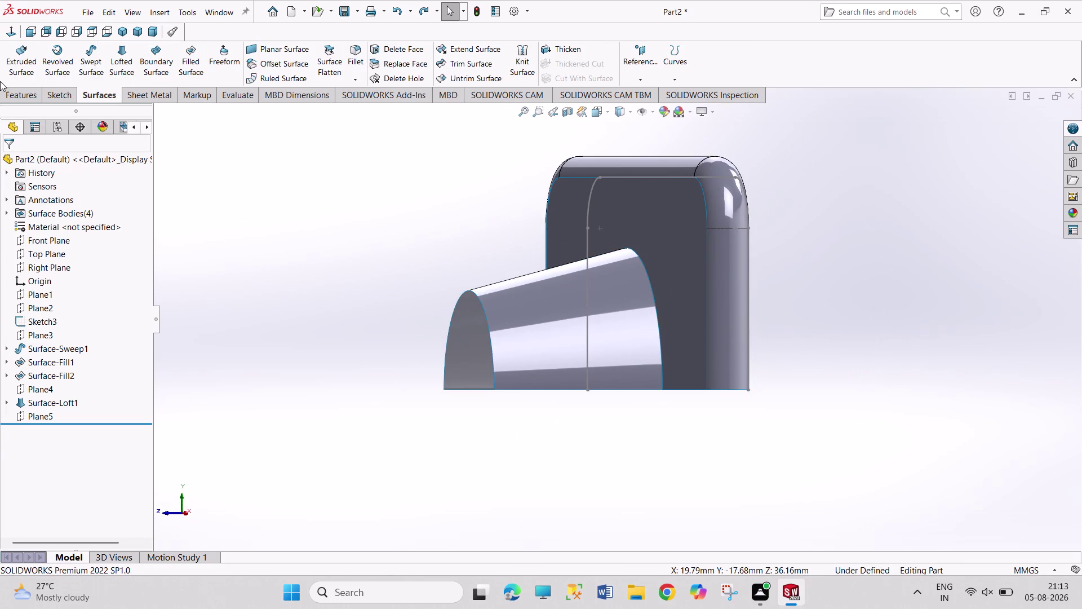
click(123, 30)
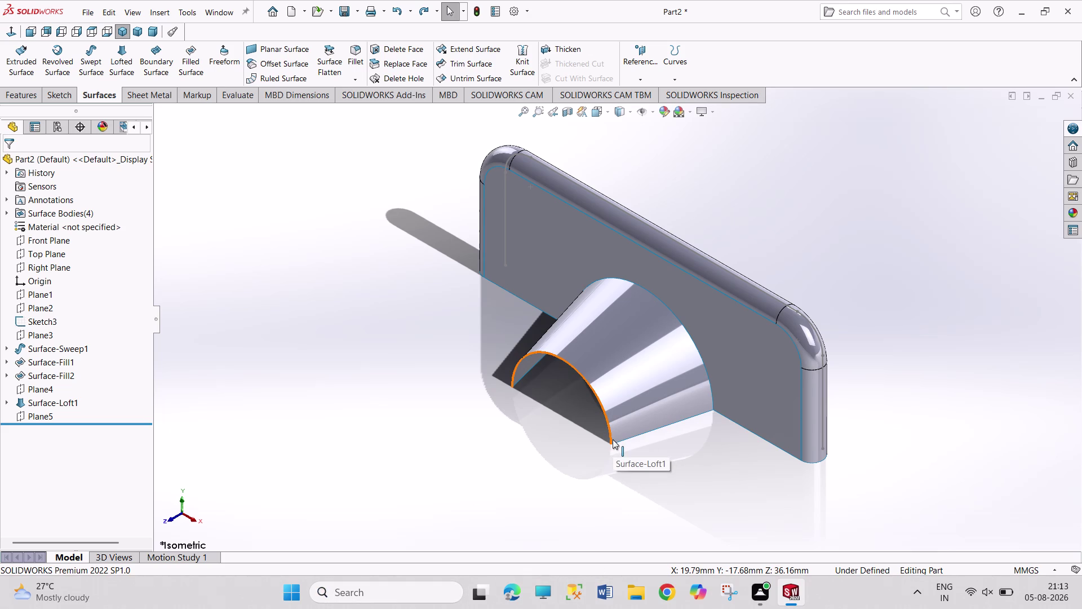
drag(348, 213, 358, 240)
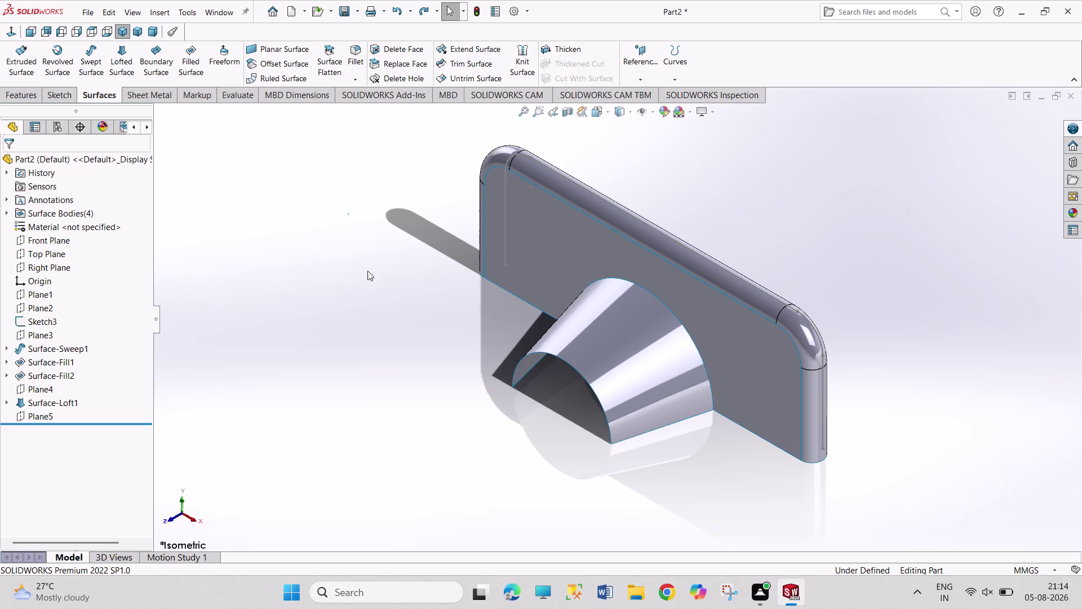
drag(358, 240, 471, 371)
drag(334, 236, 500, 427)
drag(302, 236, 444, 388)
drag(308, 233, 492, 410)
drag(295, 229, 439, 373)
drag(322, 214, 360, 314)
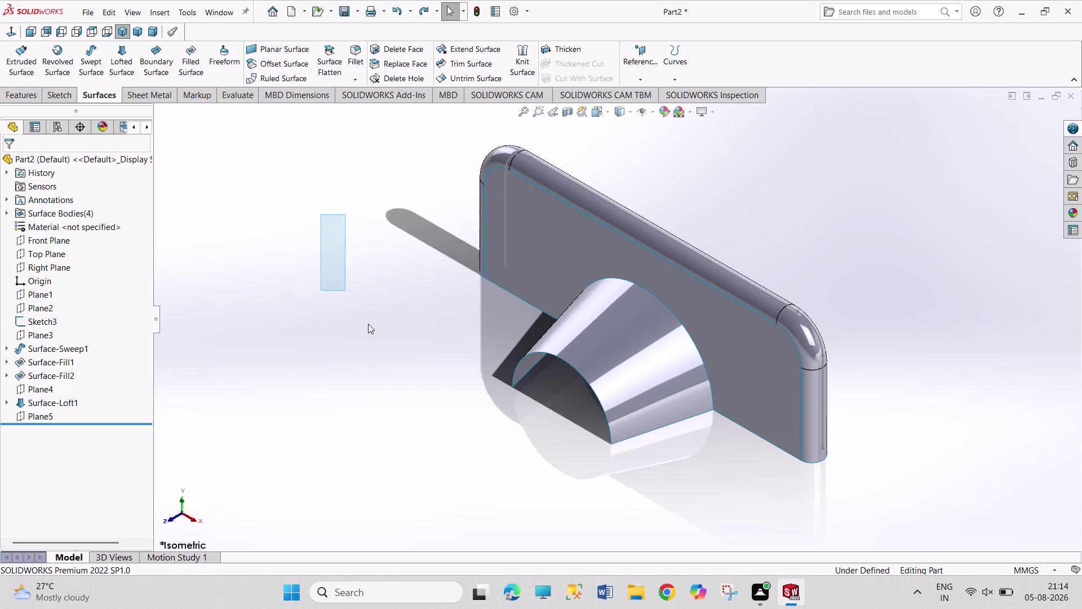
drag(361, 313, 448, 372)
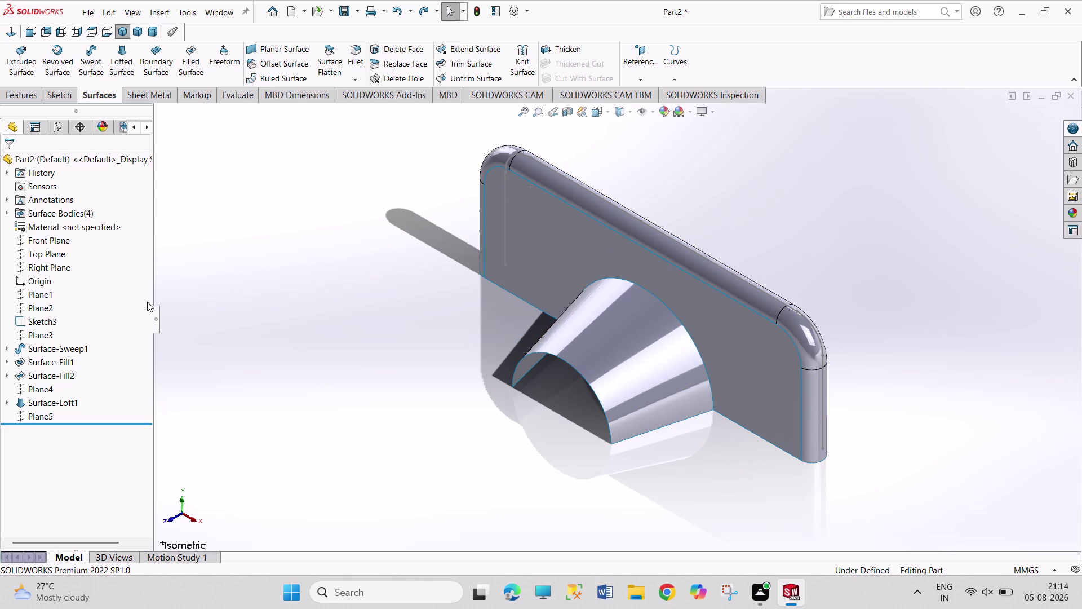
drag(246, 249, 343, 367)
drag(250, 260, 333, 346)
drag(223, 248, 254, 294)
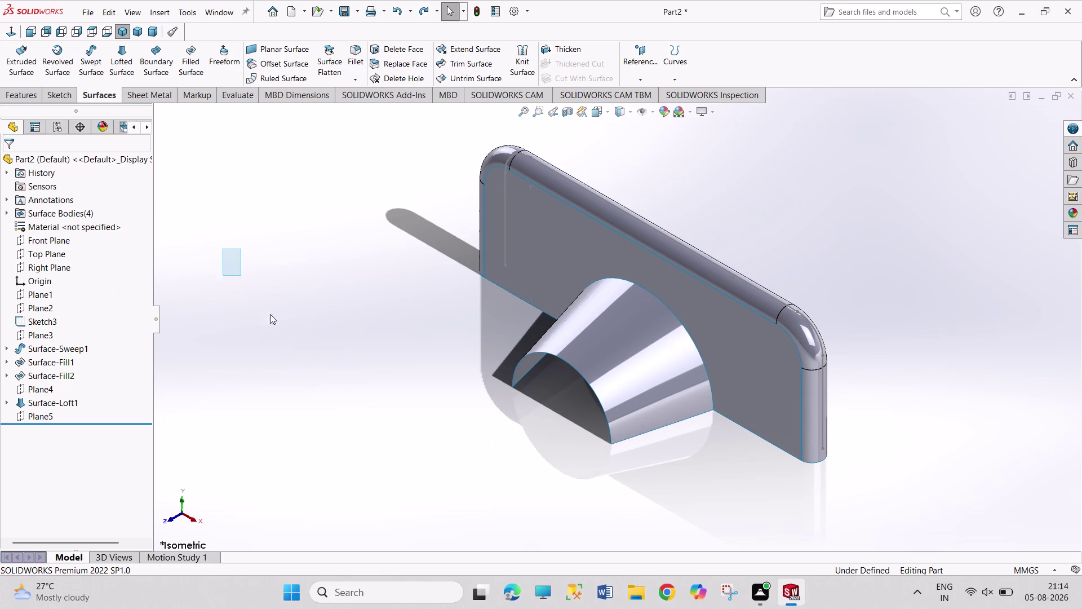
drag(254, 294, 288, 326)
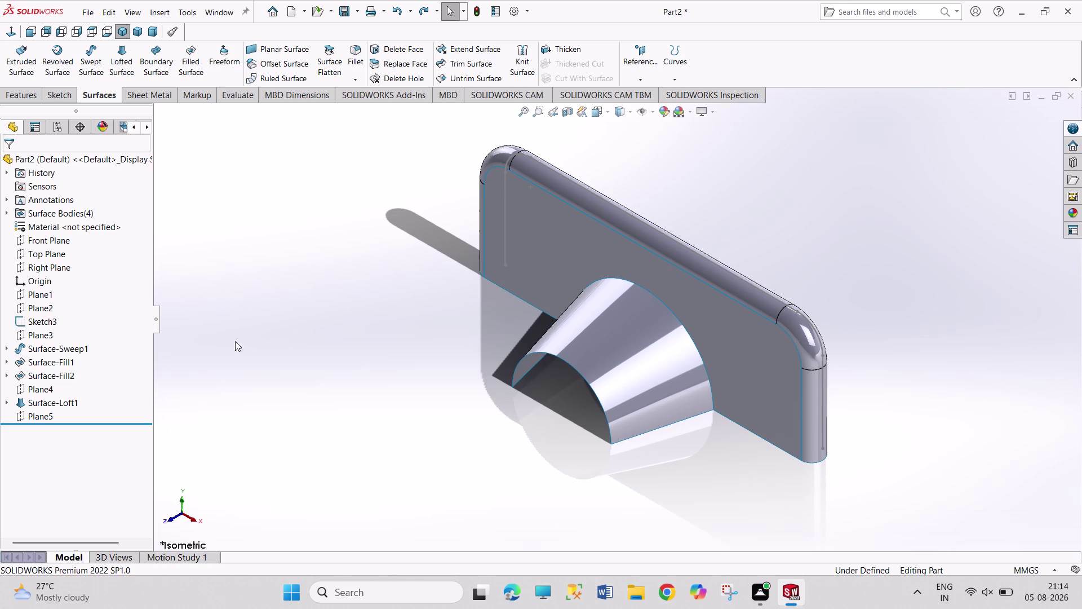
drag(208, 221, 291, 363)
drag(236, 269, 350, 403)
drag(292, 284, 338, 389)
drag(198, 174, 292, 317)
drag(238, 212, 303, 317)
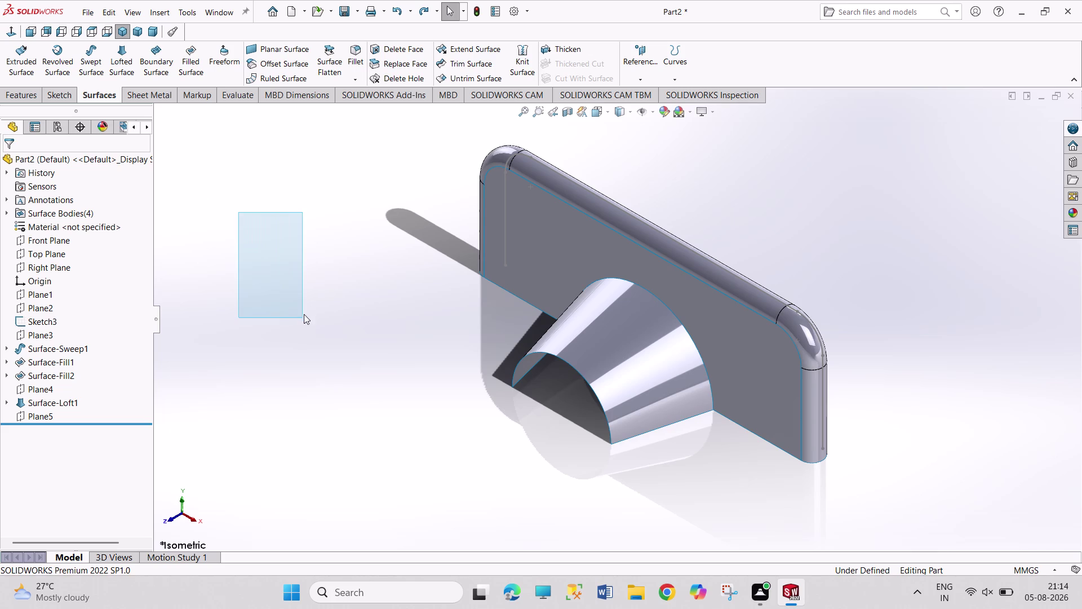
drag(273, 267, 336, 355)
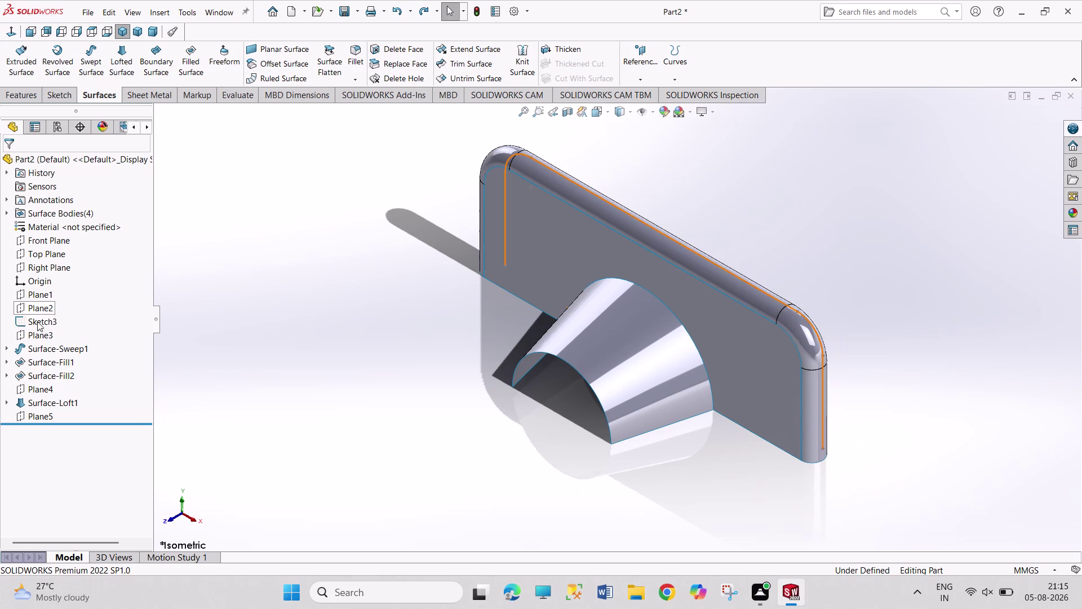
click(37, 338)
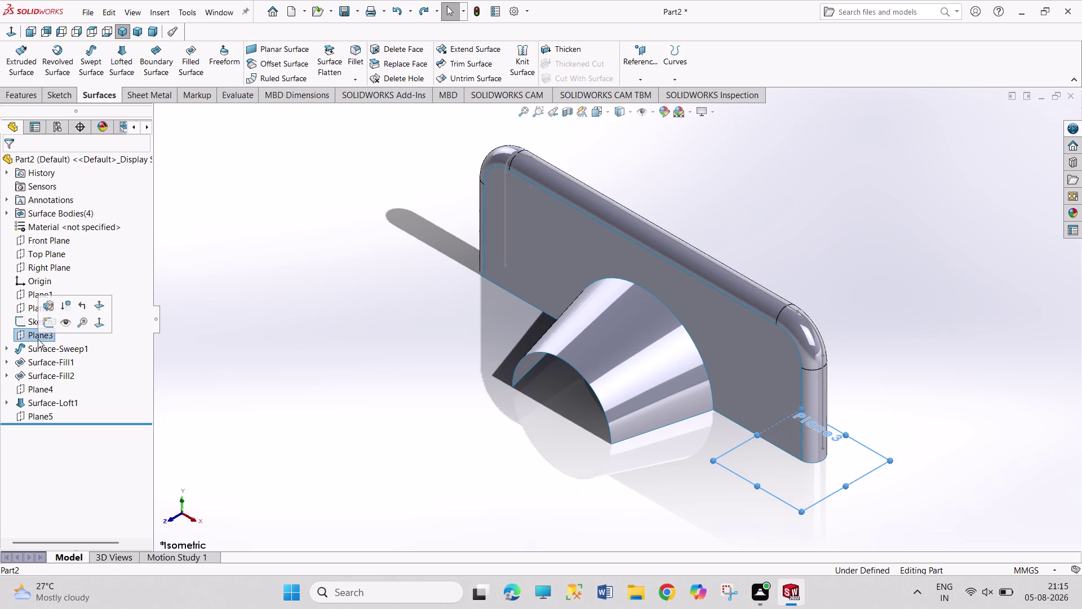
Open Sketch14 on Plane3 and draw a centrepoint arc centred on the loft edge.
click(46, 325)
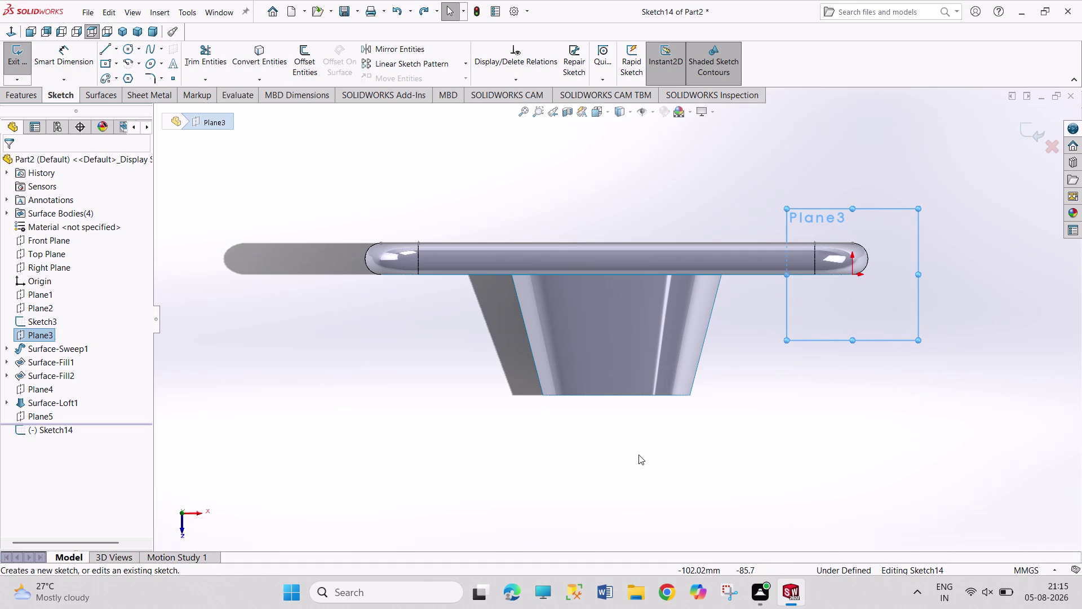
click(128, 60)
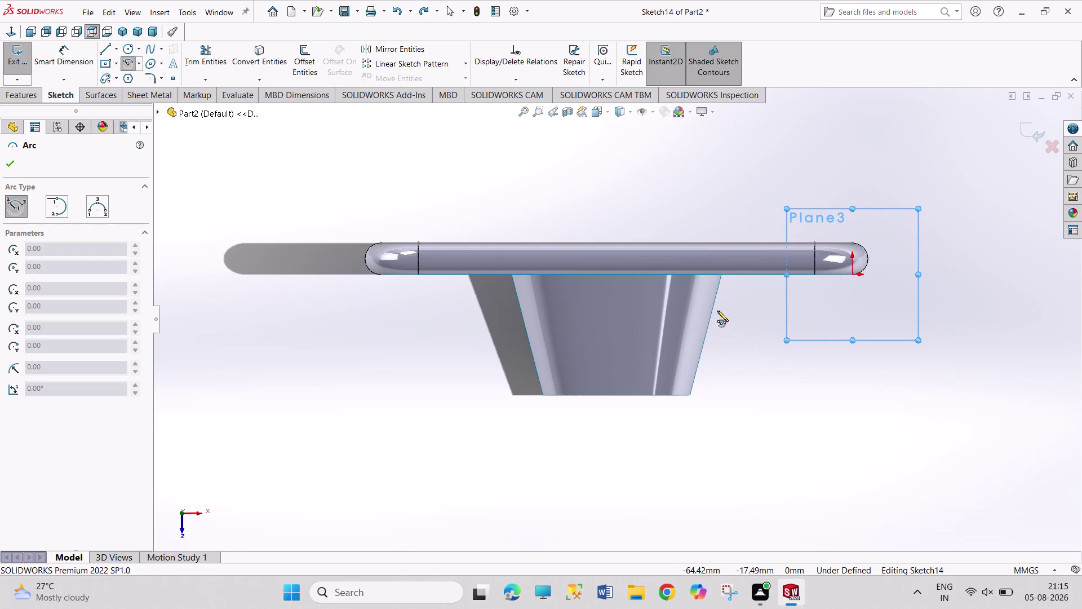
click(712, 304)
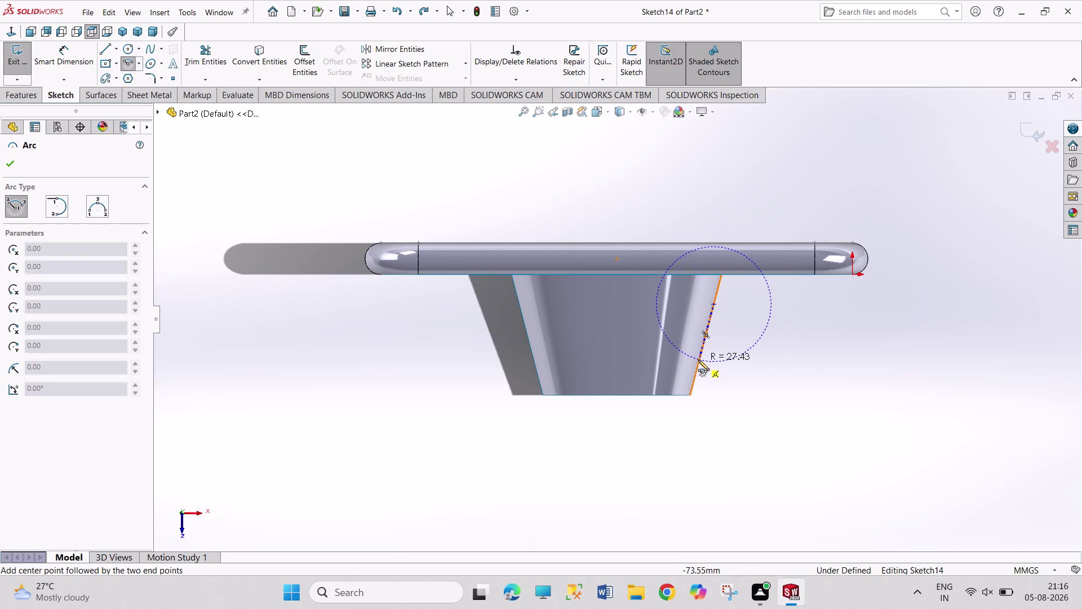
click(697, 360)
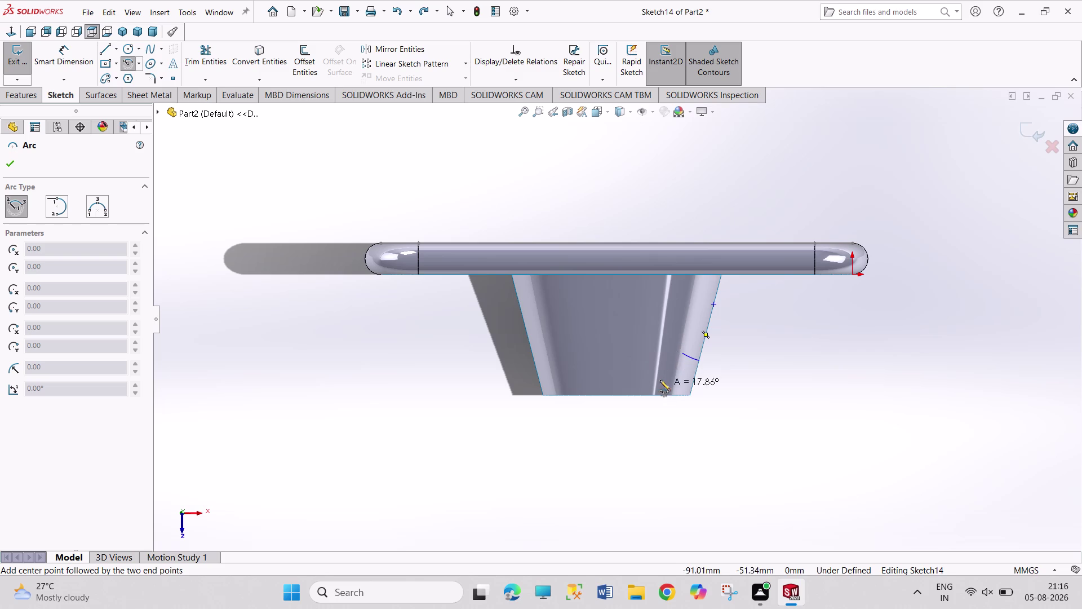
click(730, 249)
right_click(744, 200)
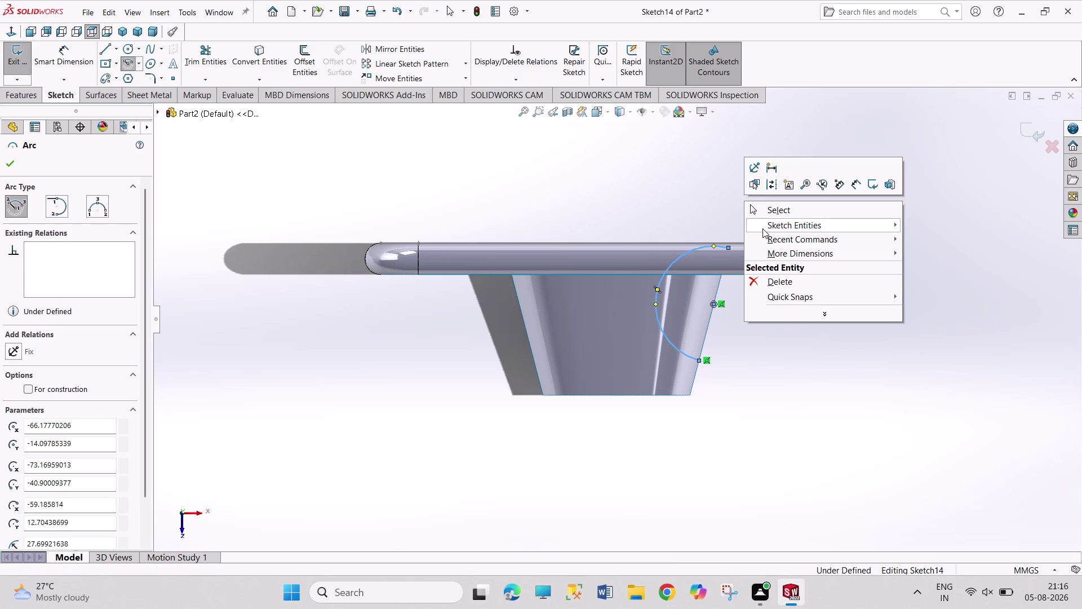
click(760, 211)
right_drag(757, 210, 754, 130)
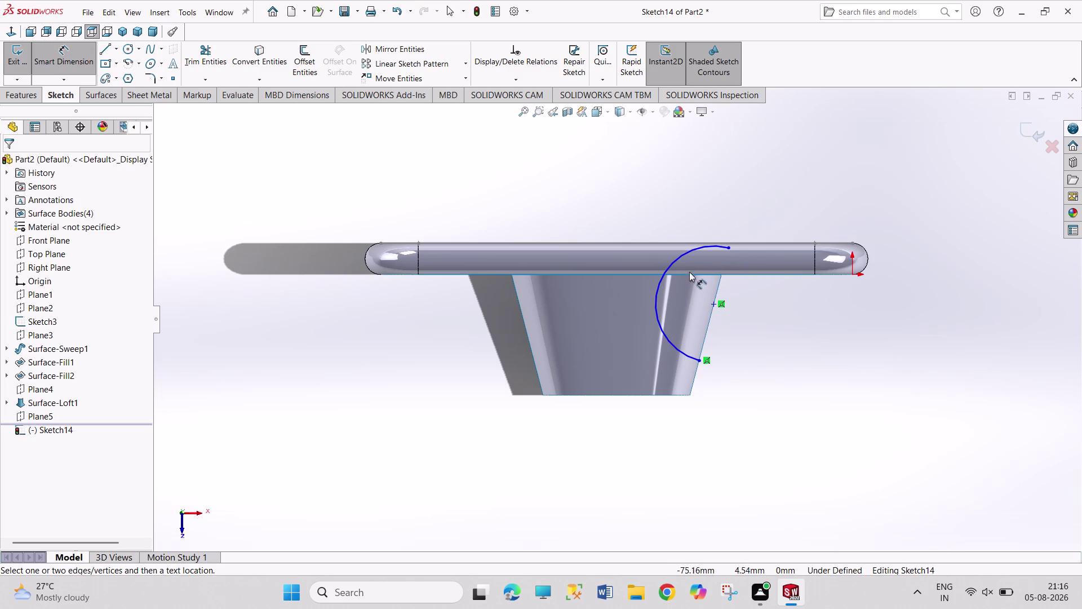
Give the arc a 15 mm radius and slide it along the tapered edge.
click(658, 286)
click(618, 211)
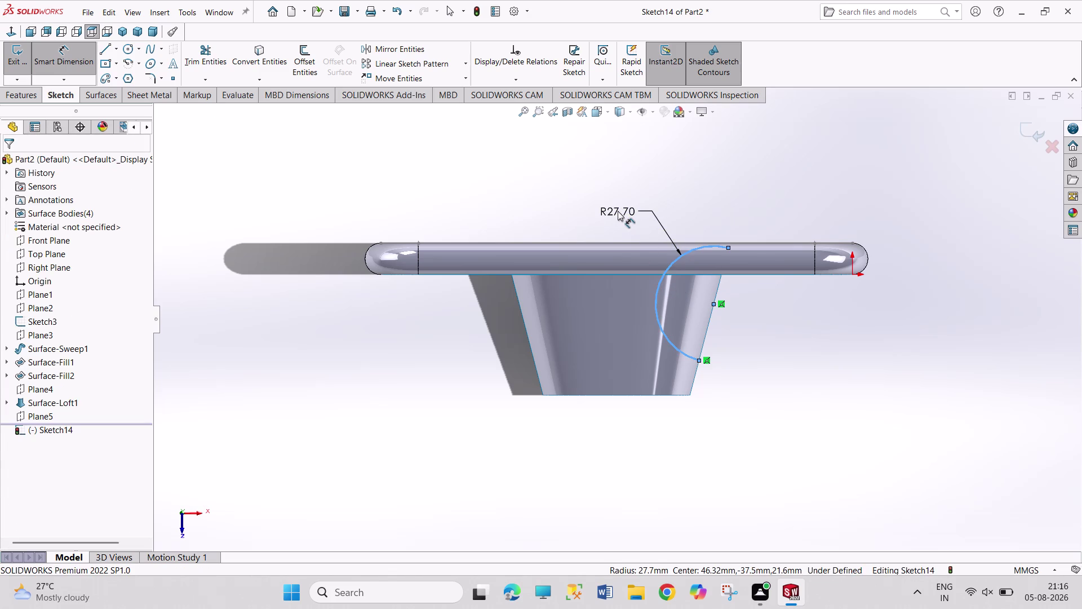
text(15)
key(Return)
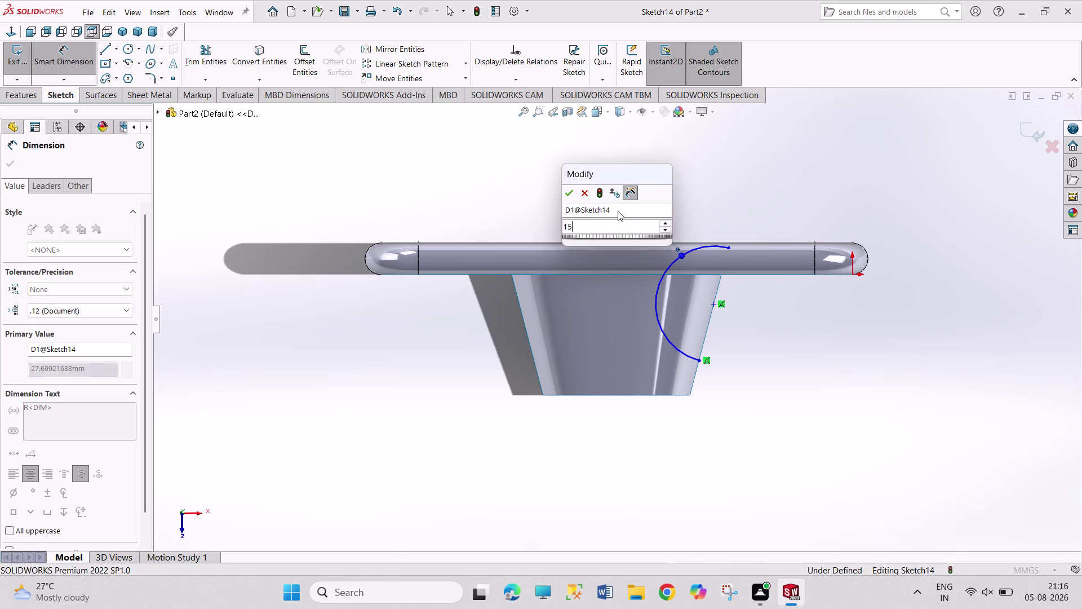
right_click(756, 180)
click(773, 219)
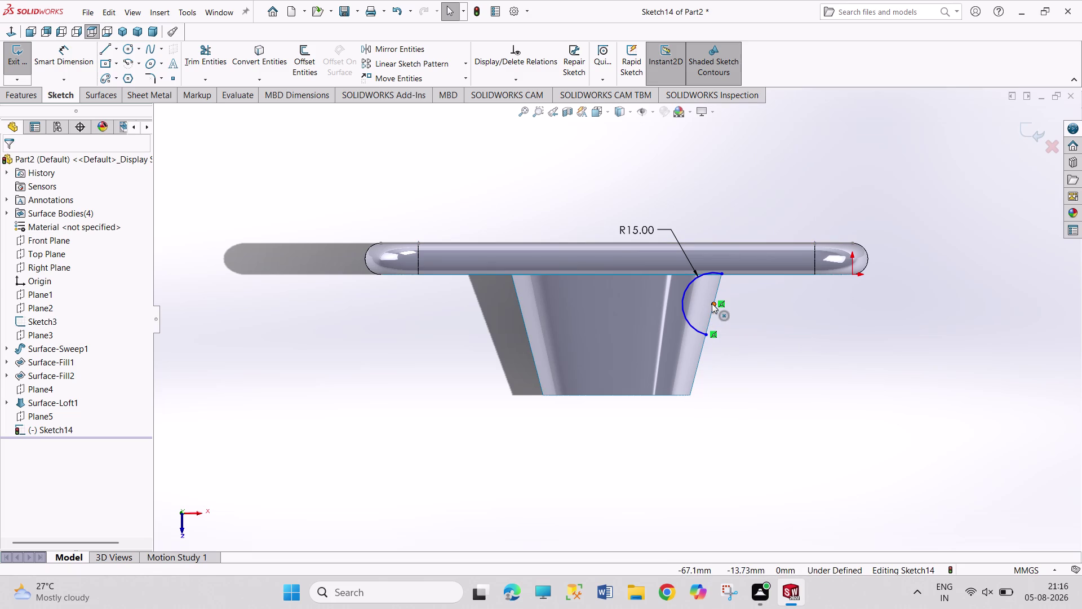
drag(711, 303, 704, 331)
click(765, 370)
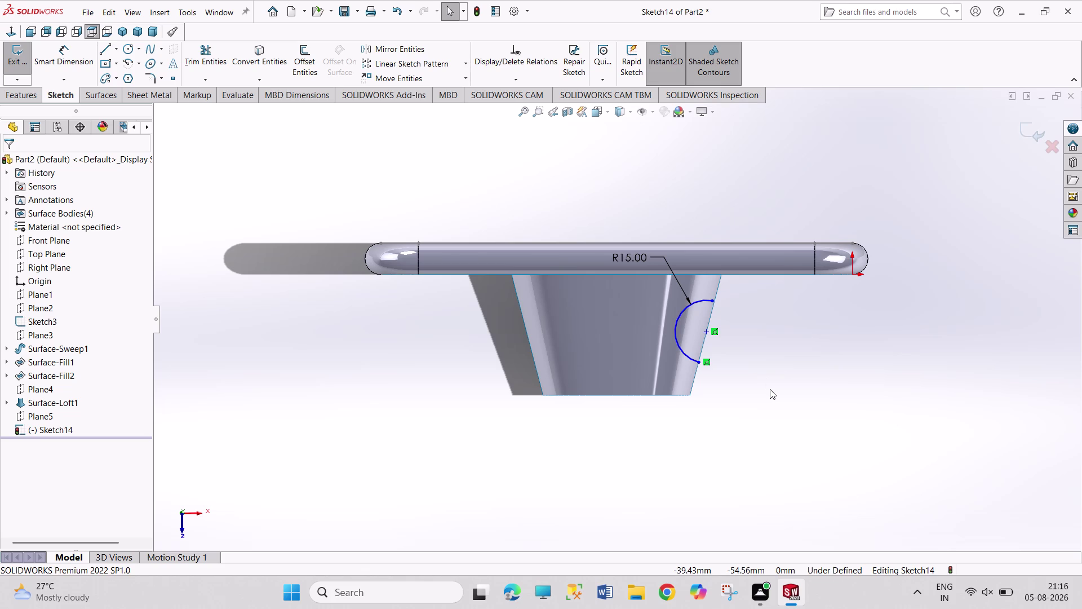
right_drag(769, 389, 786, 263)
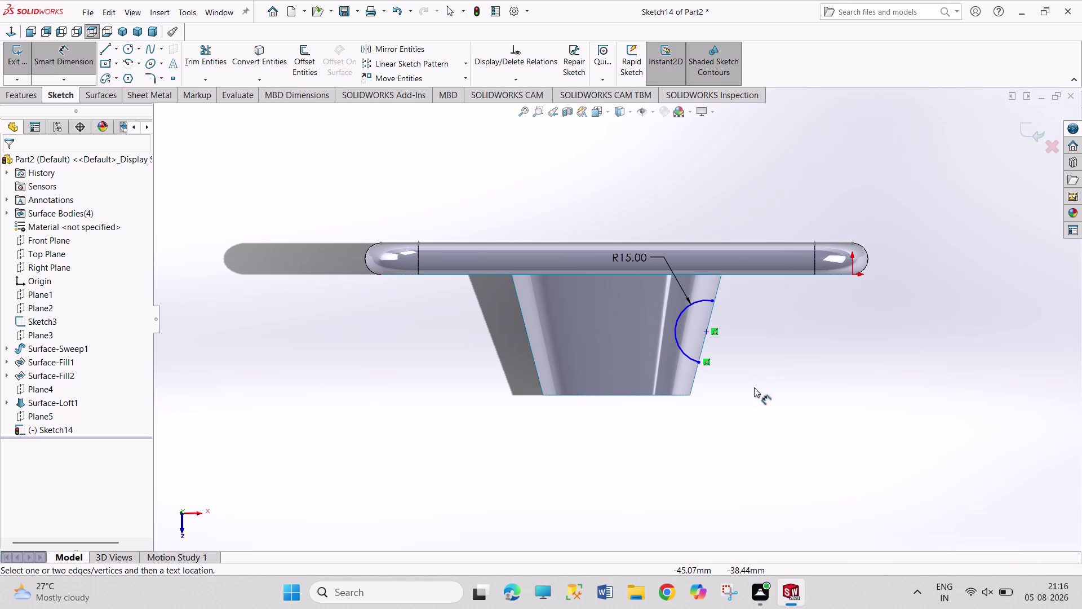
Dimension the arc centre 22 mm from the lower corner, place the label, and close the sketch.
click(692, 394)
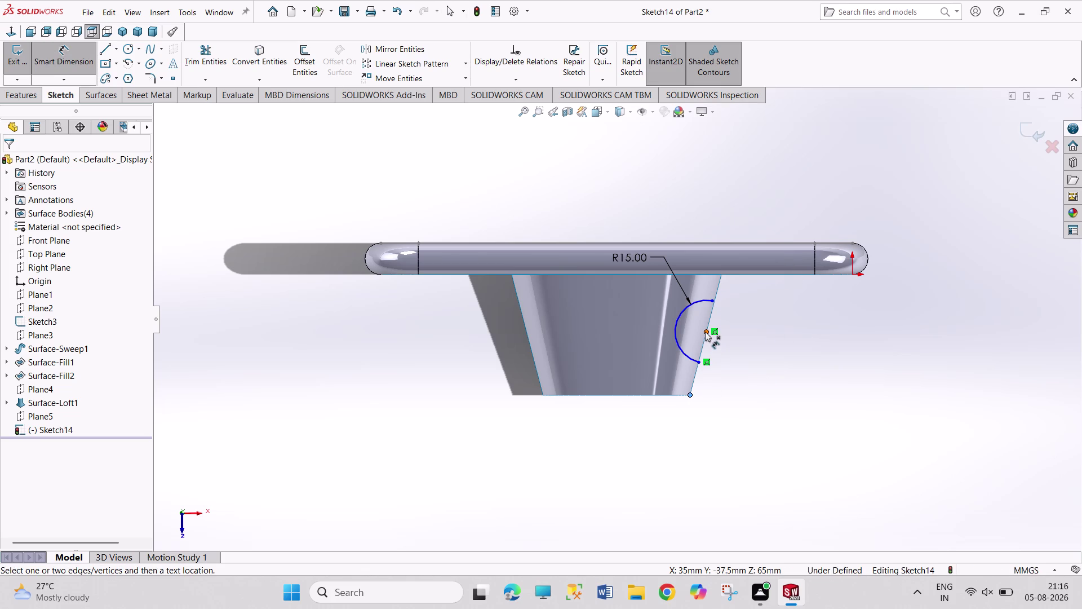
click(705, 331)
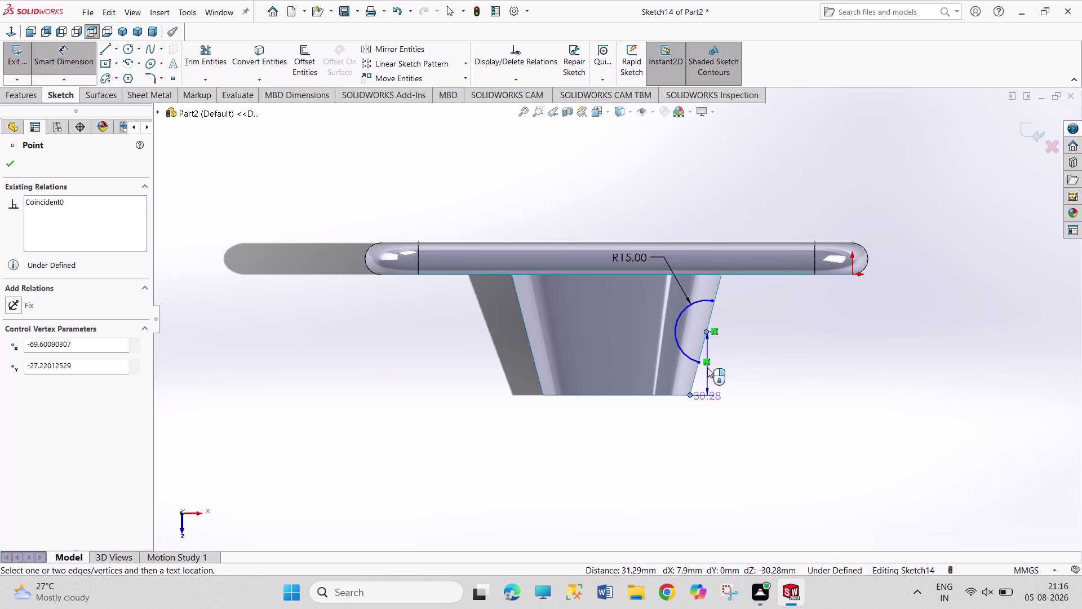
click(779, 475)
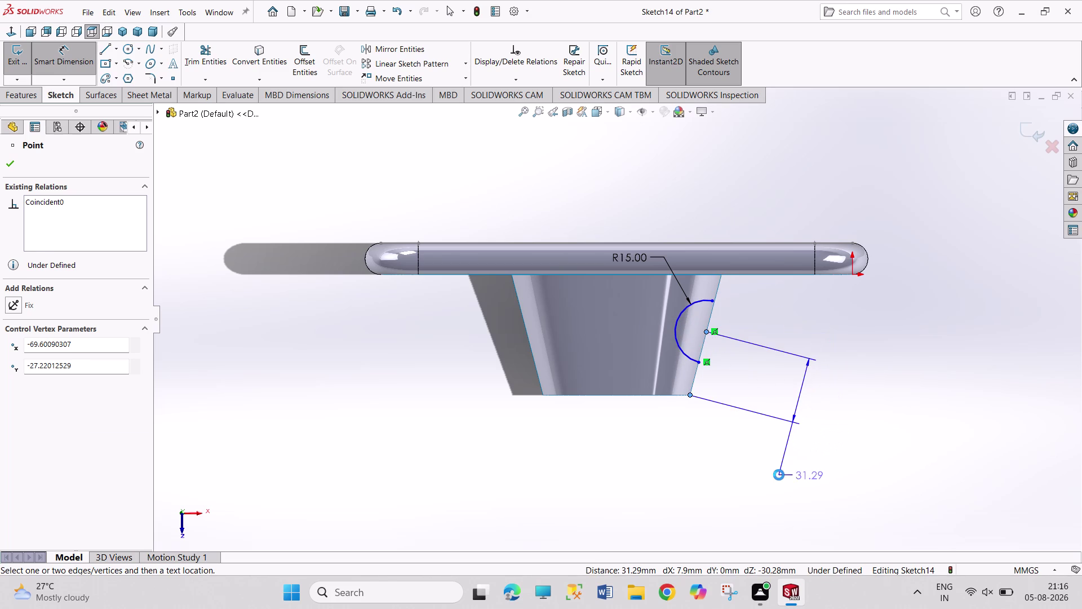
text(22)
key(Return)
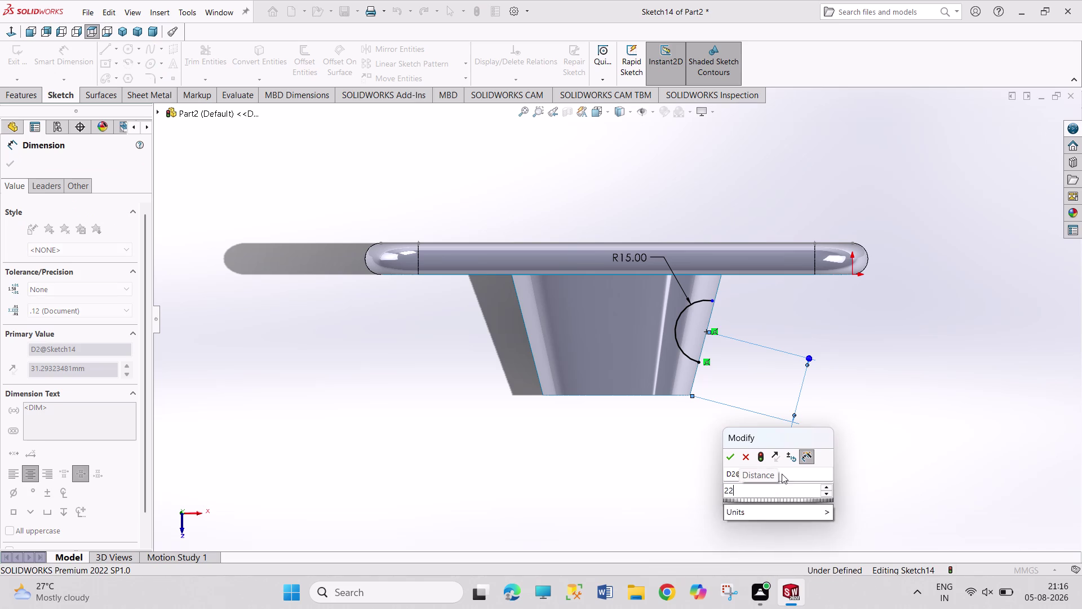
right_click(853, 402)
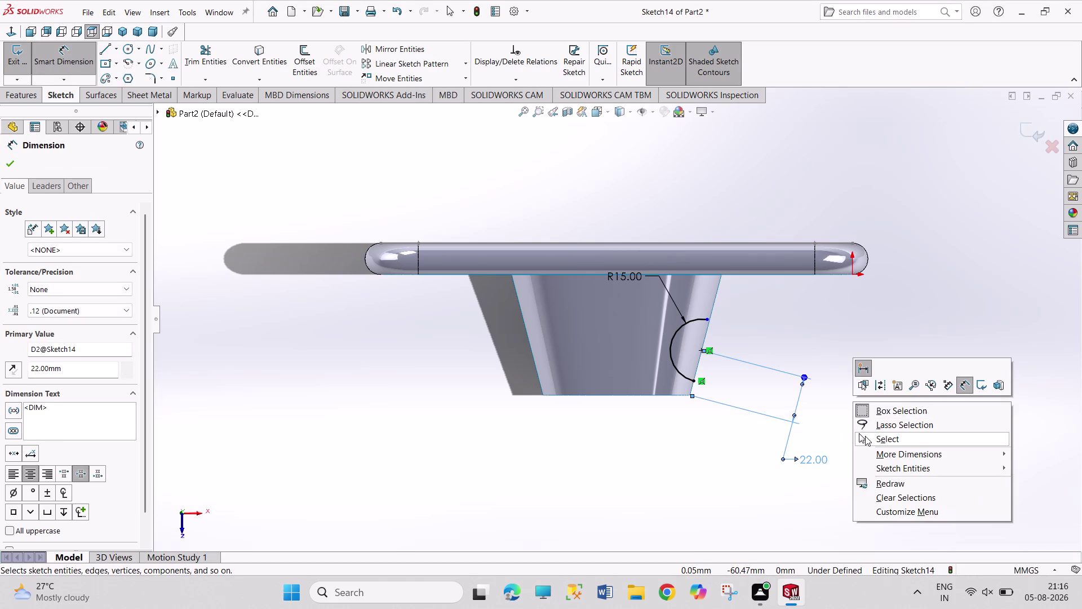
click(864, 436)
click(861, 422)
drag(816, 464, 806, 425)
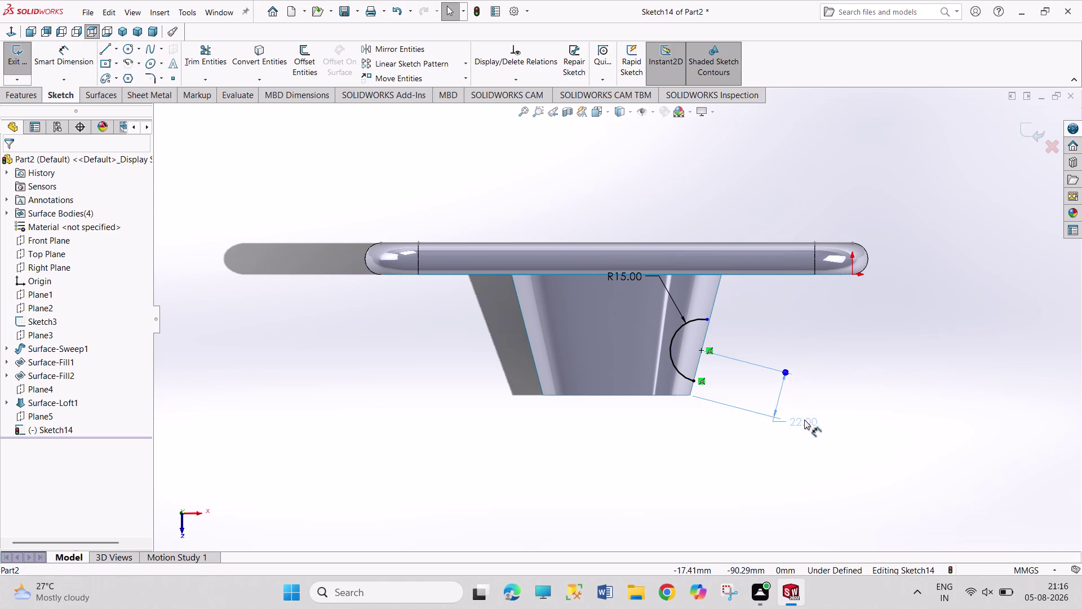
drag(806, 424, 807, 400)
click(826, 424)
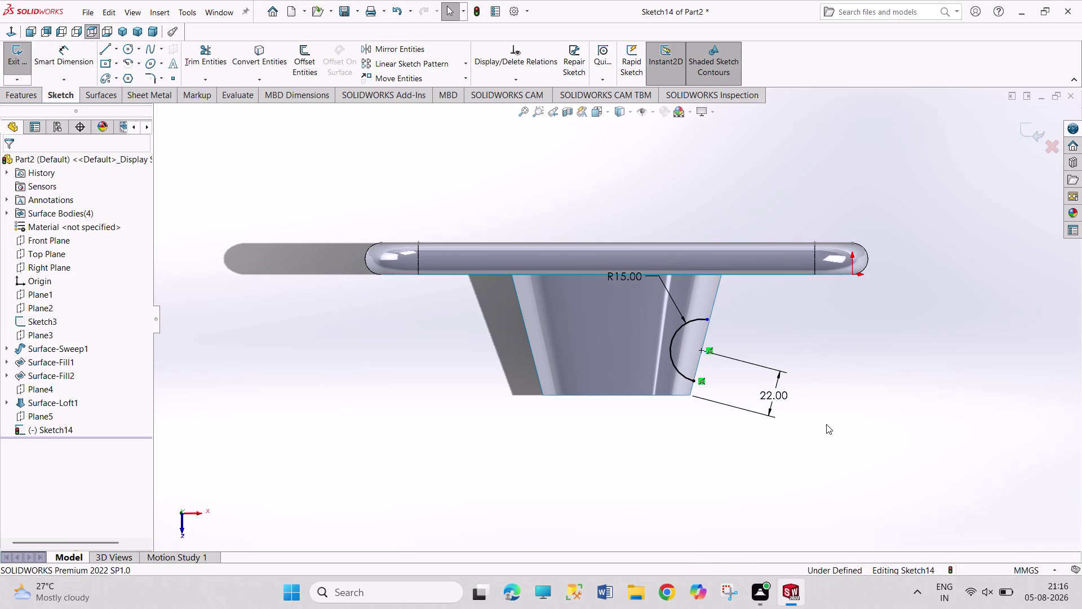
click(828, 424)
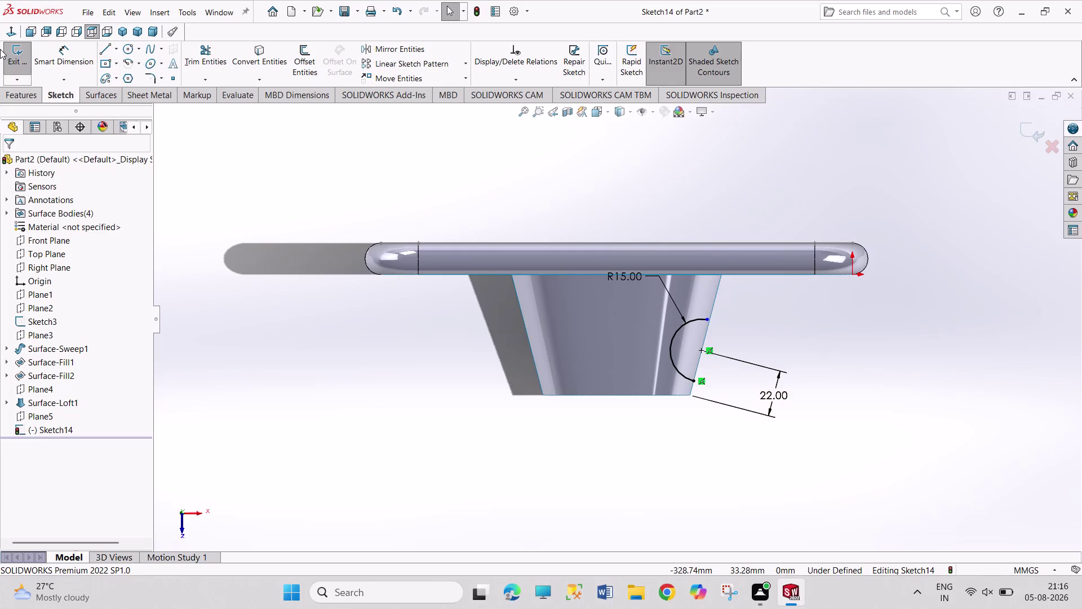
click(11, 55)
Extrude the arc sketch as a surface with a 100 mm blind depth.
click(118, 35)
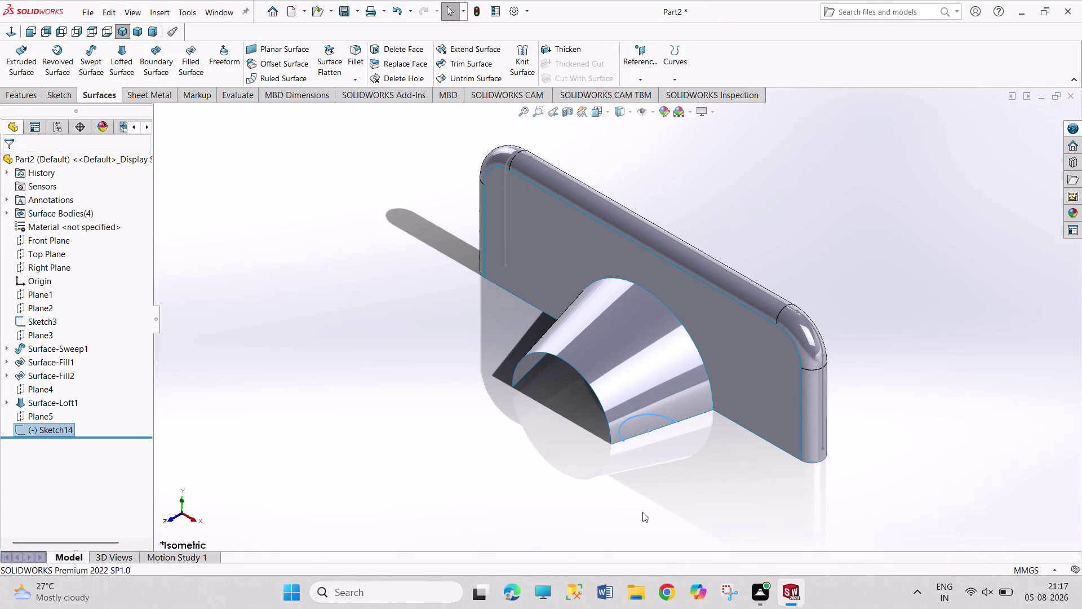
click(23, 65)
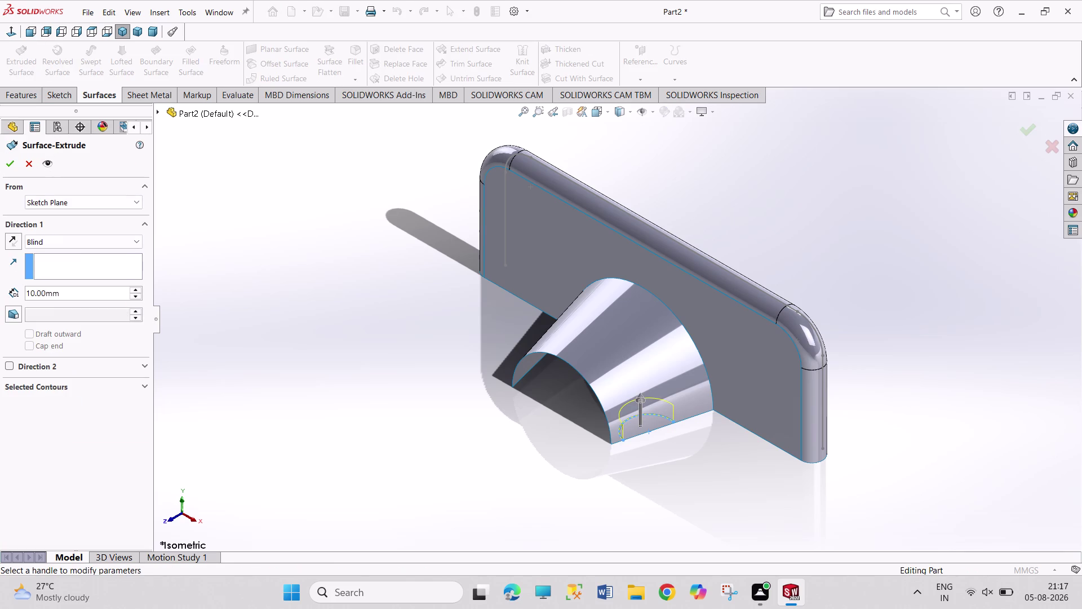
click(135, 291)
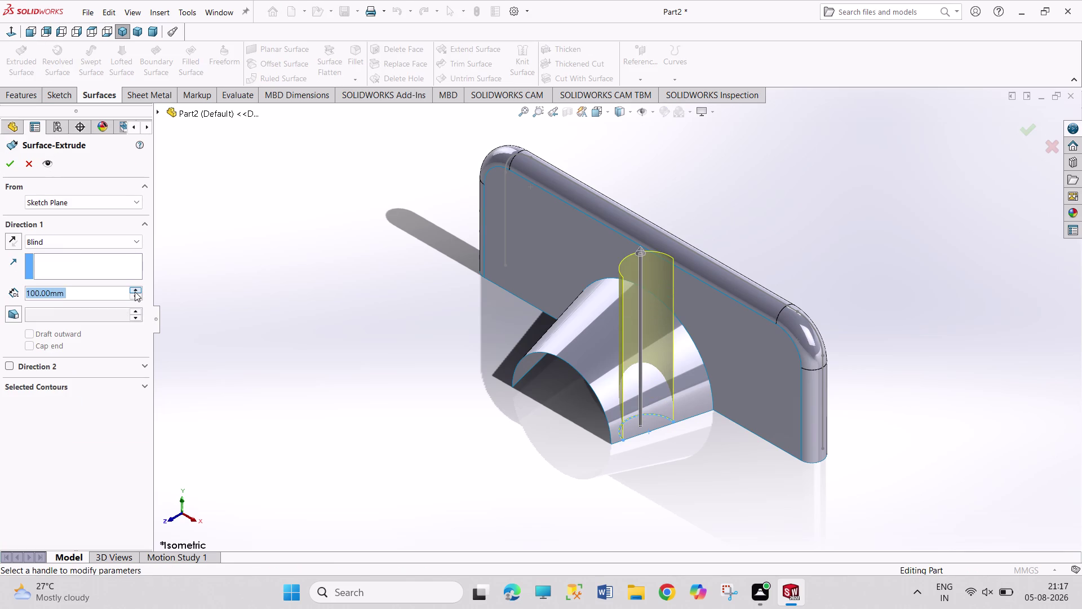
click(5, 165)
click(196, 277)
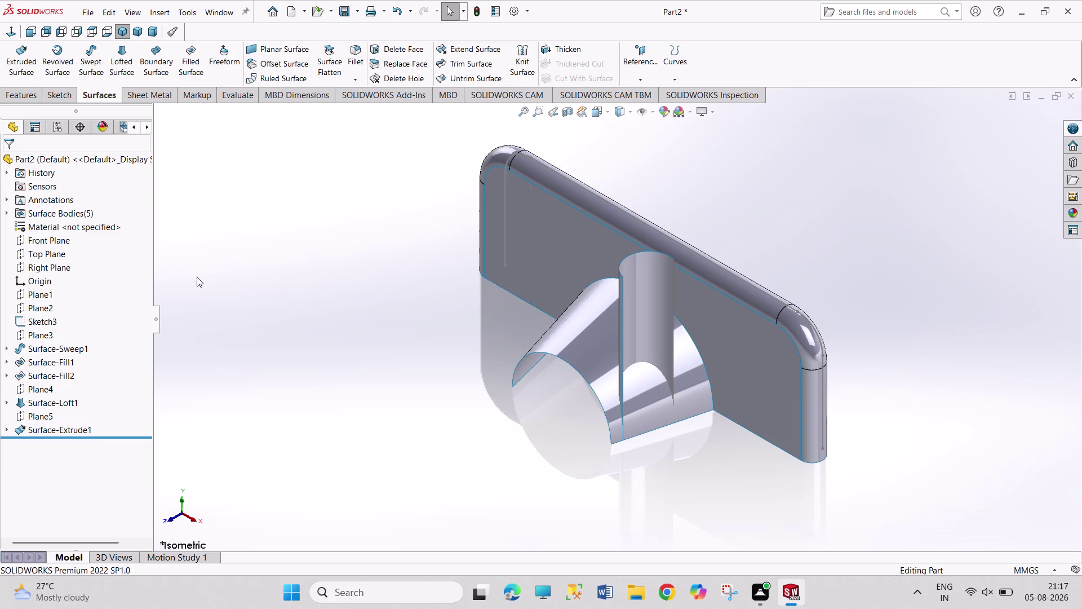
Undo the surface extrusion, the sketch exit, the 22 mm and R15 dimensions, and the arc.
key(ctrl+z)
key(ctrl+z)
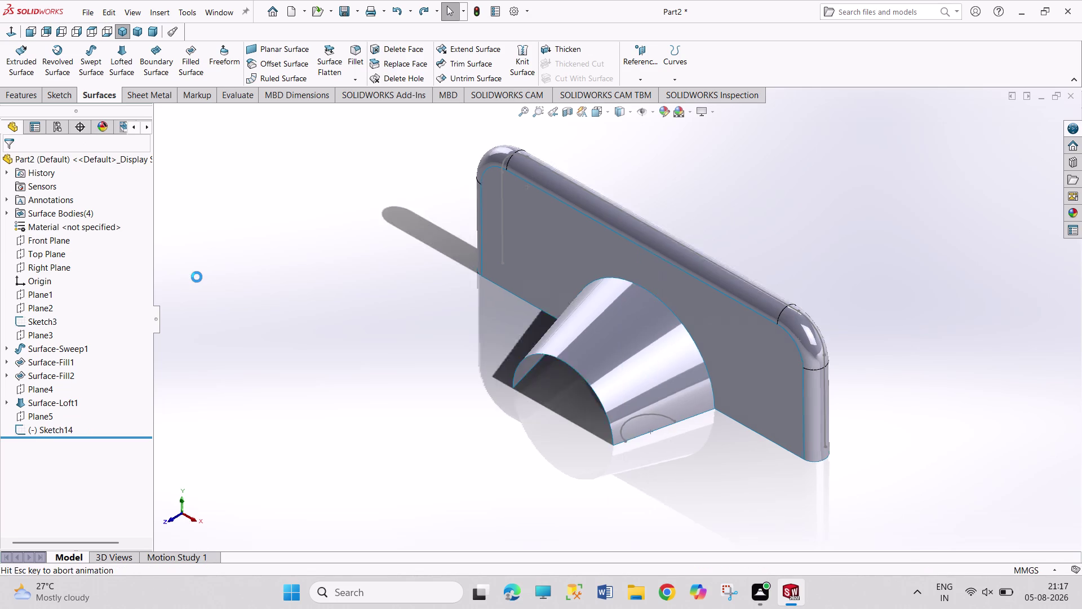
key(ctrl+z)
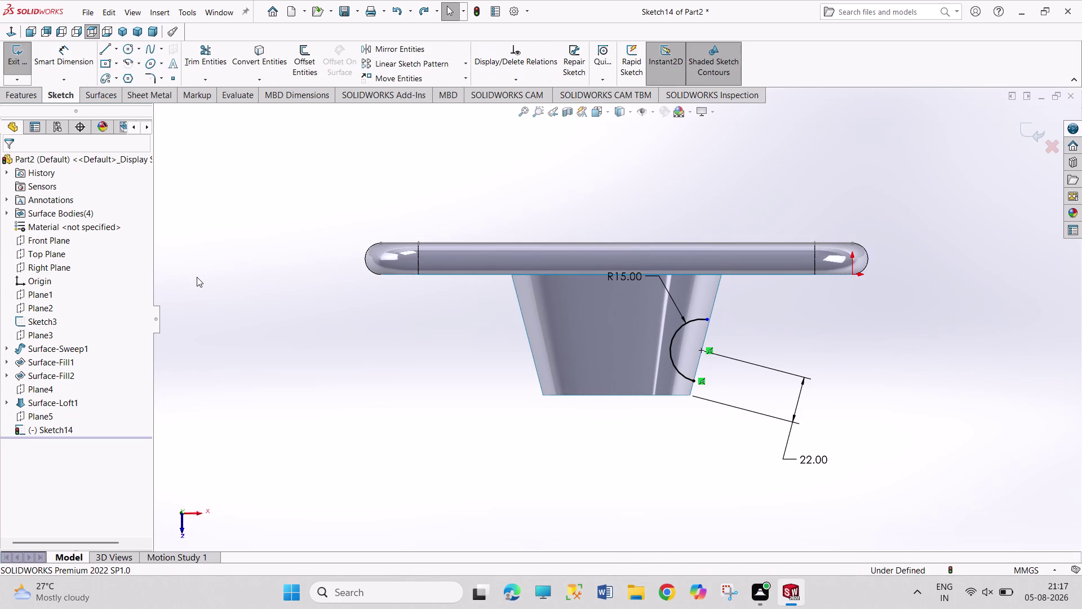
key(ctrl+z)
key(ctrl+z)
key(ctrl+z)
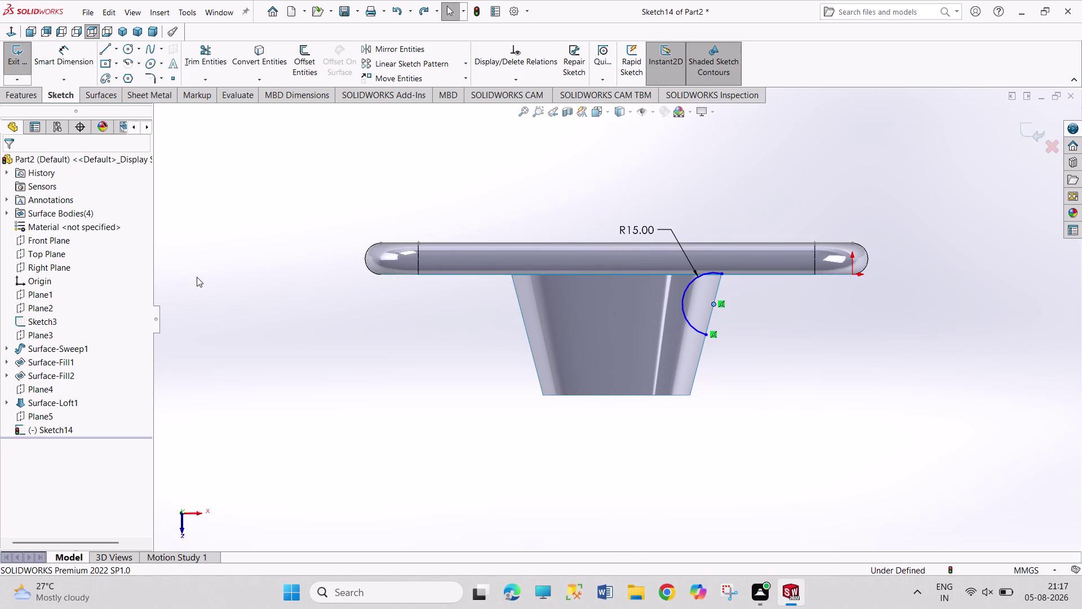
key(ctrl+z)
key(ctrl+z)
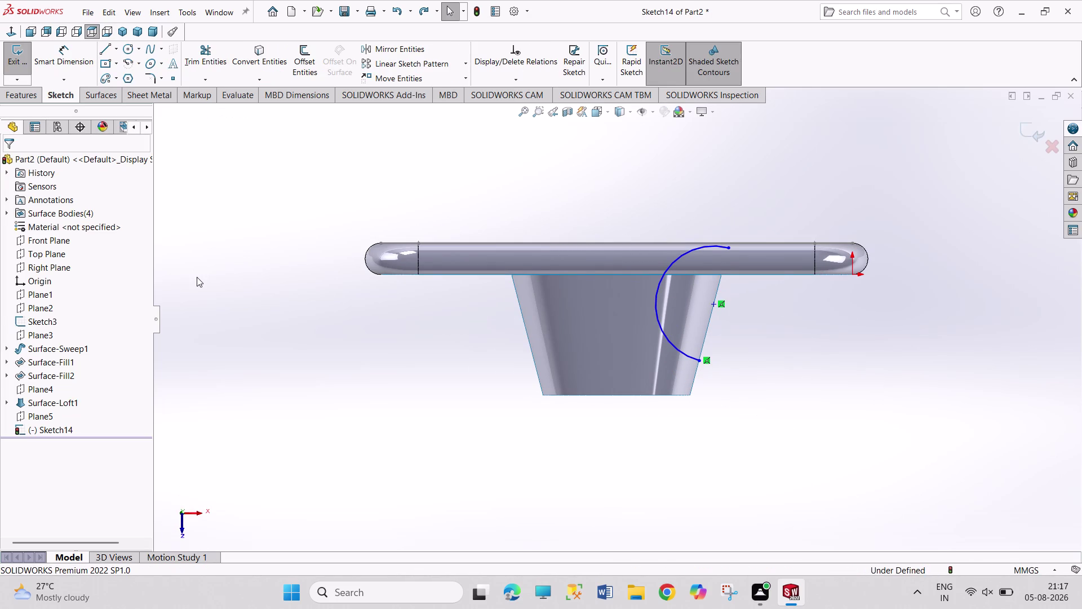
key(ctrl+z)
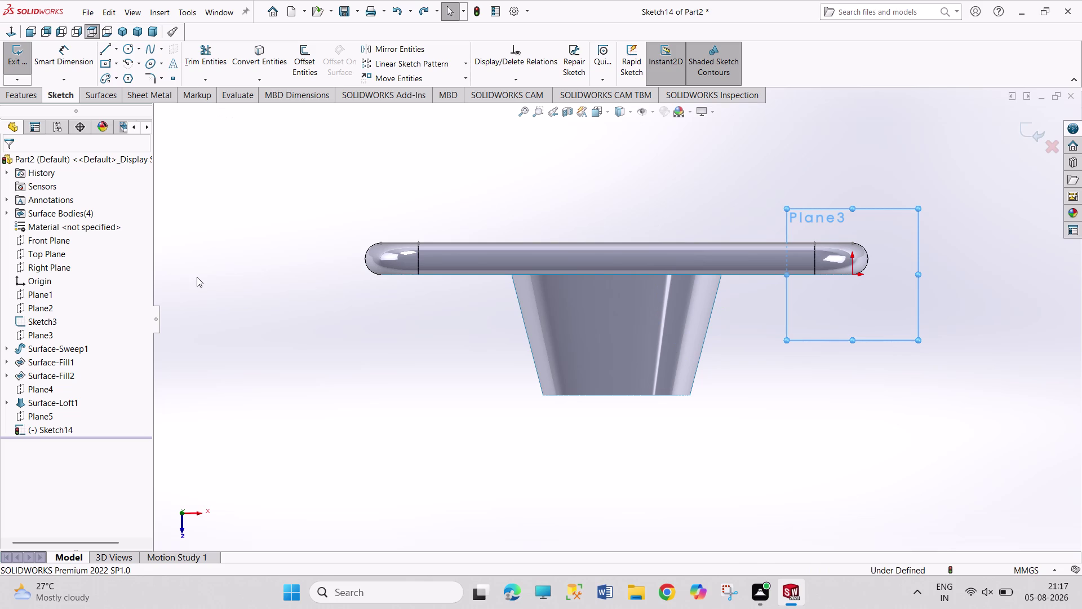
click(128, 62)
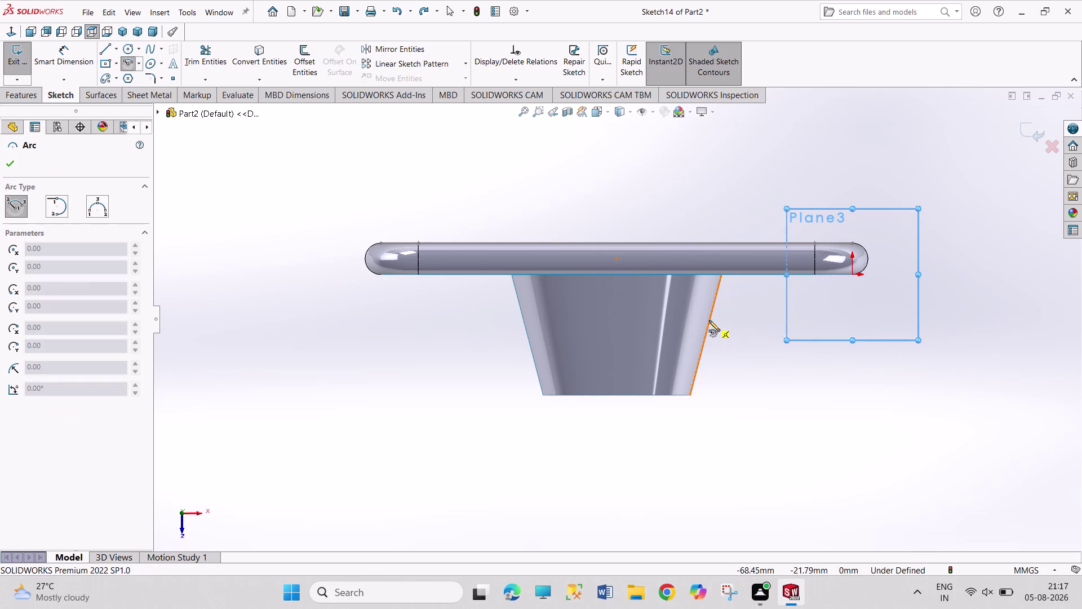
Redraw a half-round centre-point arc centred on the tapered edge.
click(703, 349)
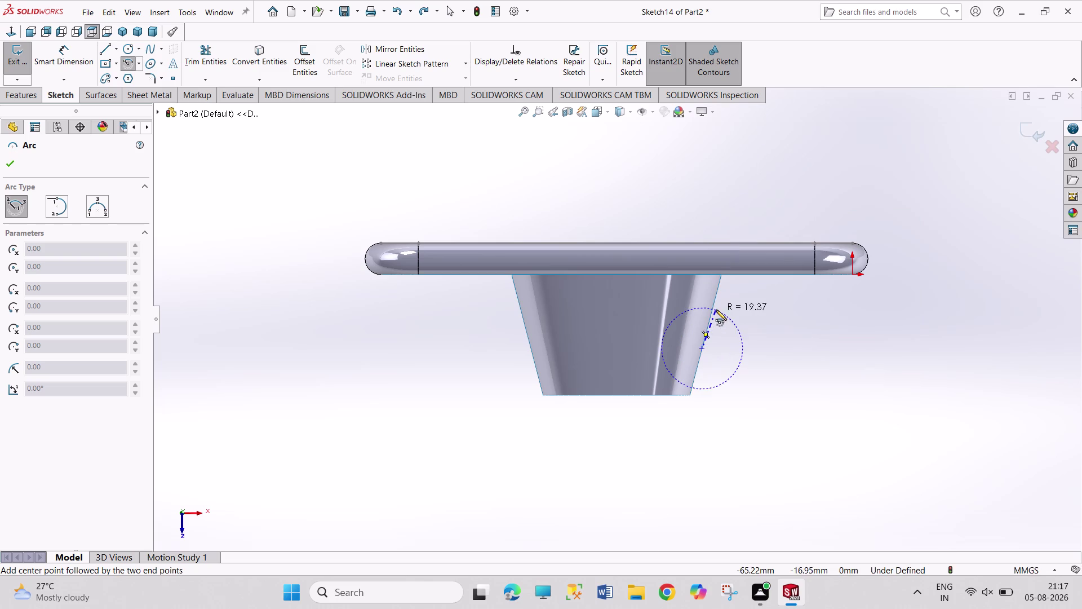
click(715, 301)
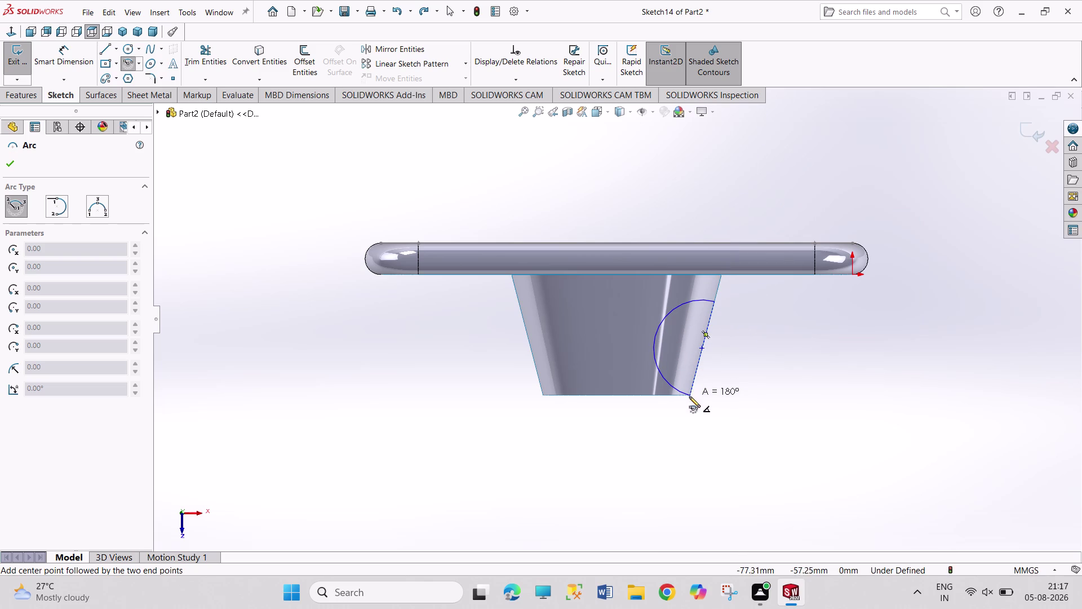
click(688, 395)
right_drag(748, 380, 763, 284)
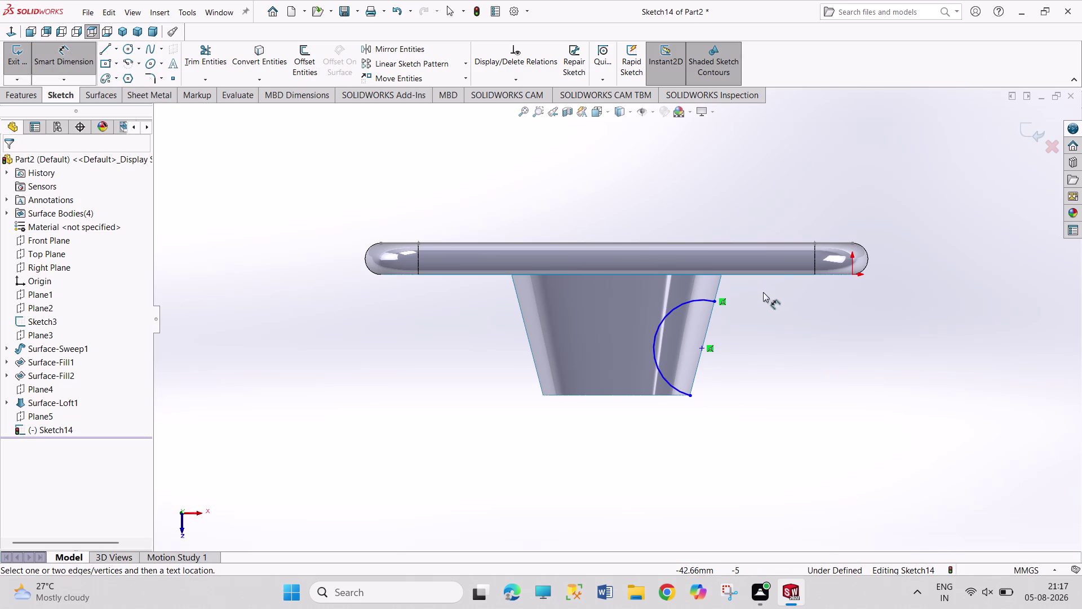
Dimension the arc to R15 and its centre 22 mm from the lower corner, then exit the sketch.
click(656, 364)
click(630, 348)
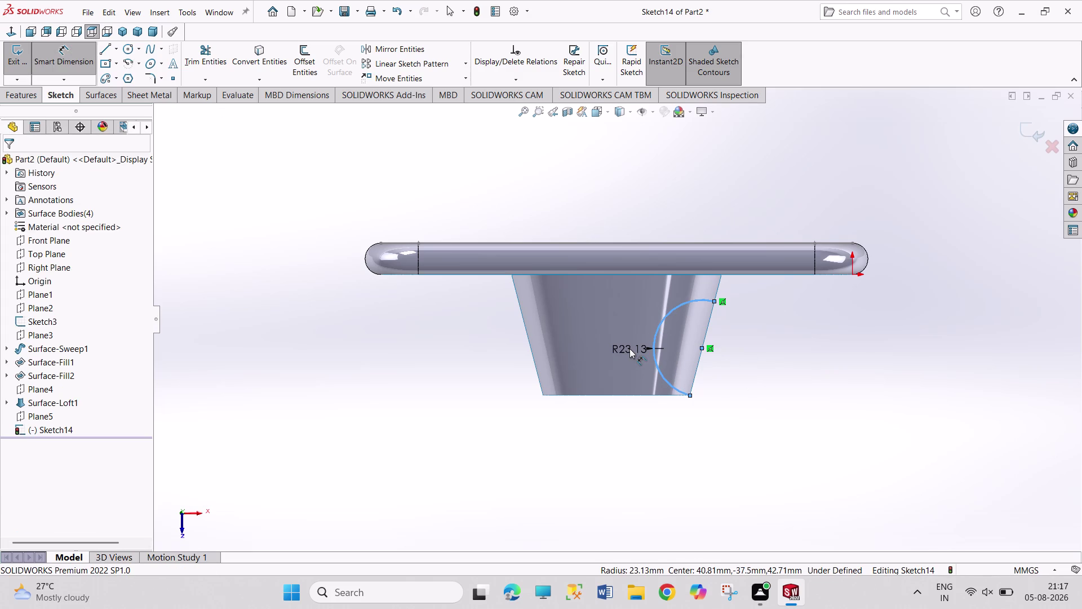
text(15)
key(Return)
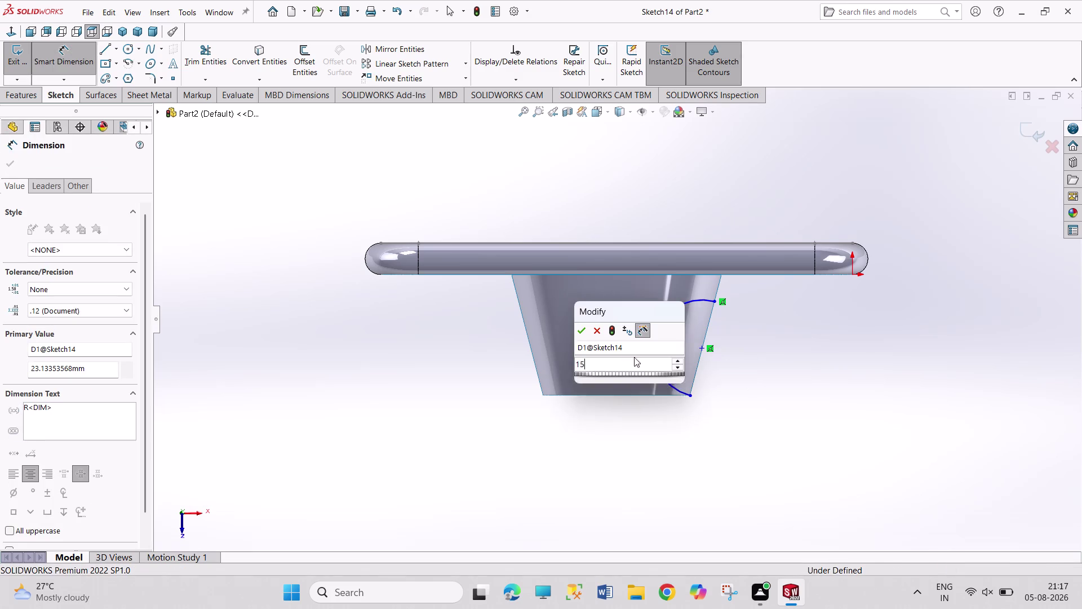
click(702, 349)
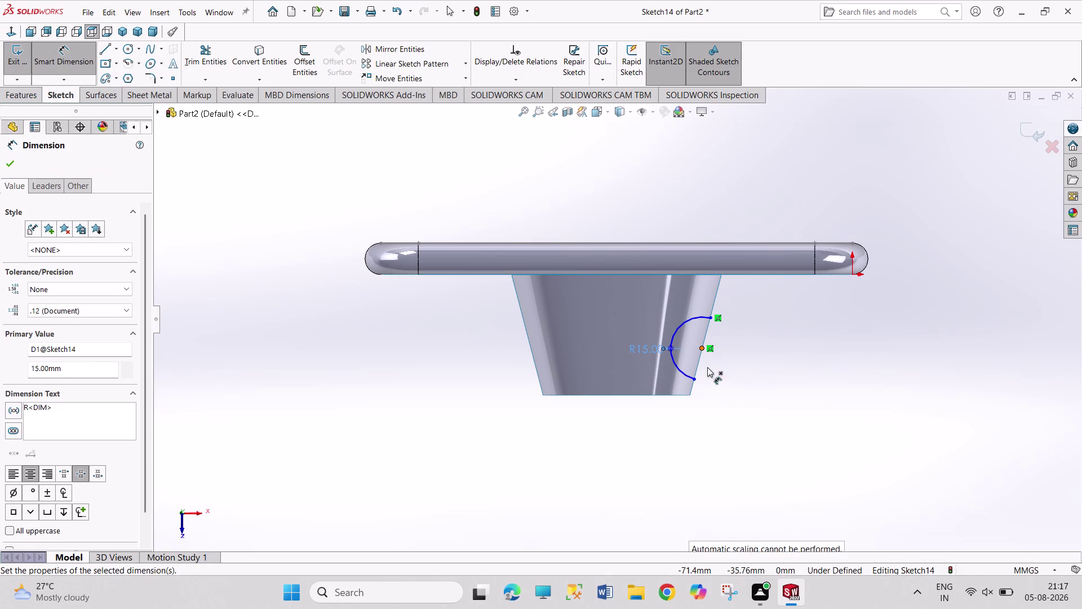
click(691, 395)
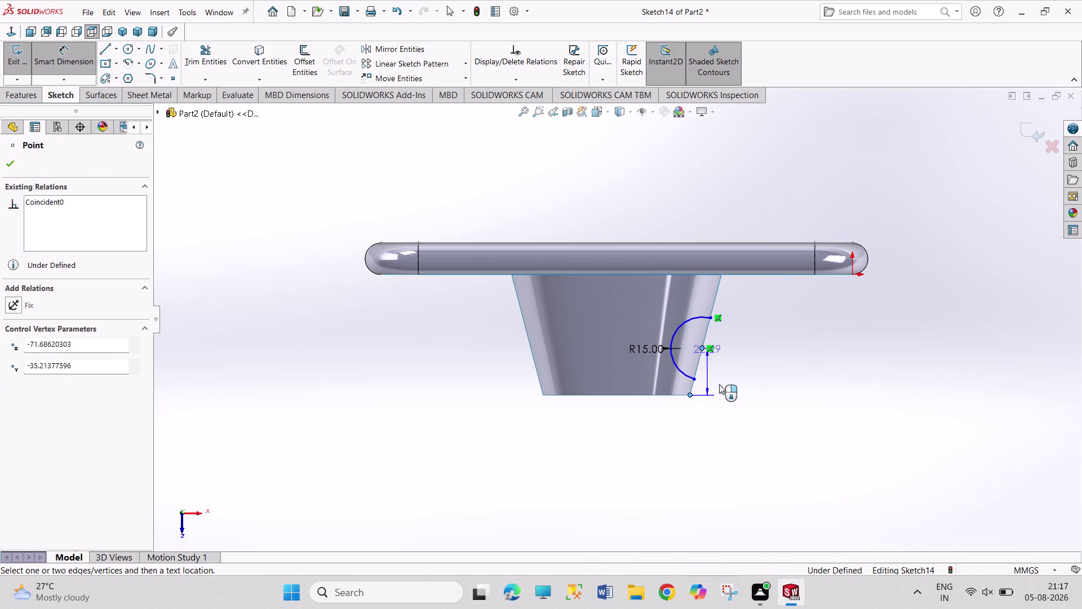
click(719, 417)
text(22)
key(Return)
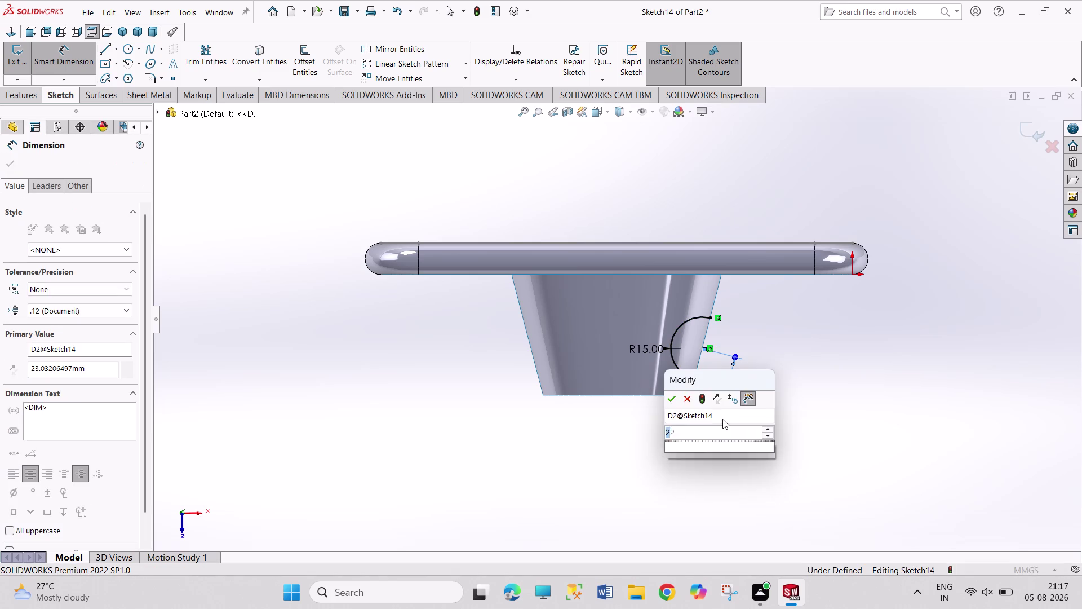
right_click(834, 336)
click(856, 373)
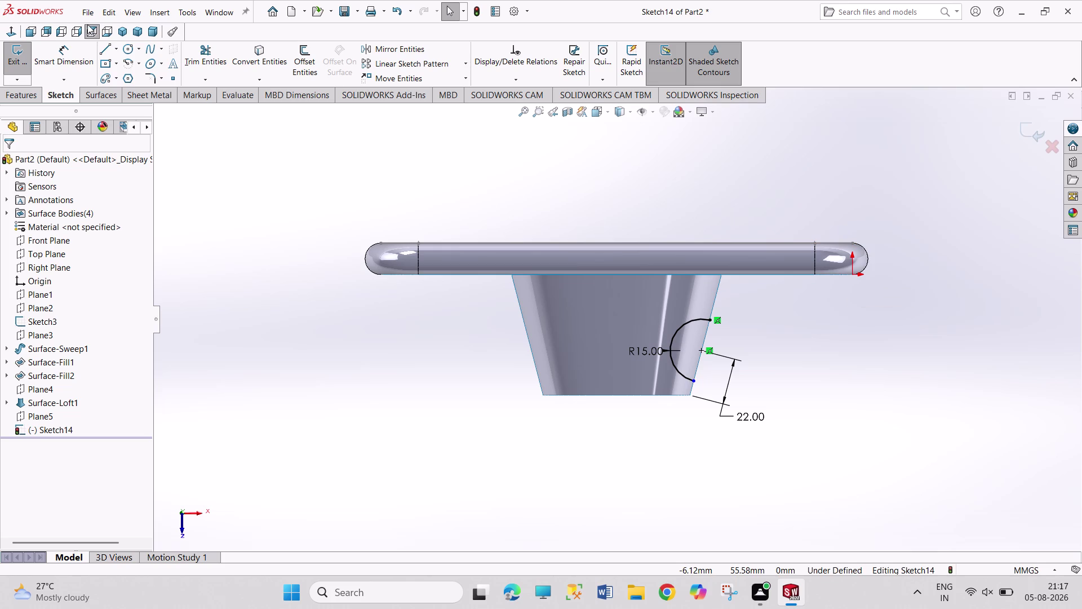
click(24, 52)
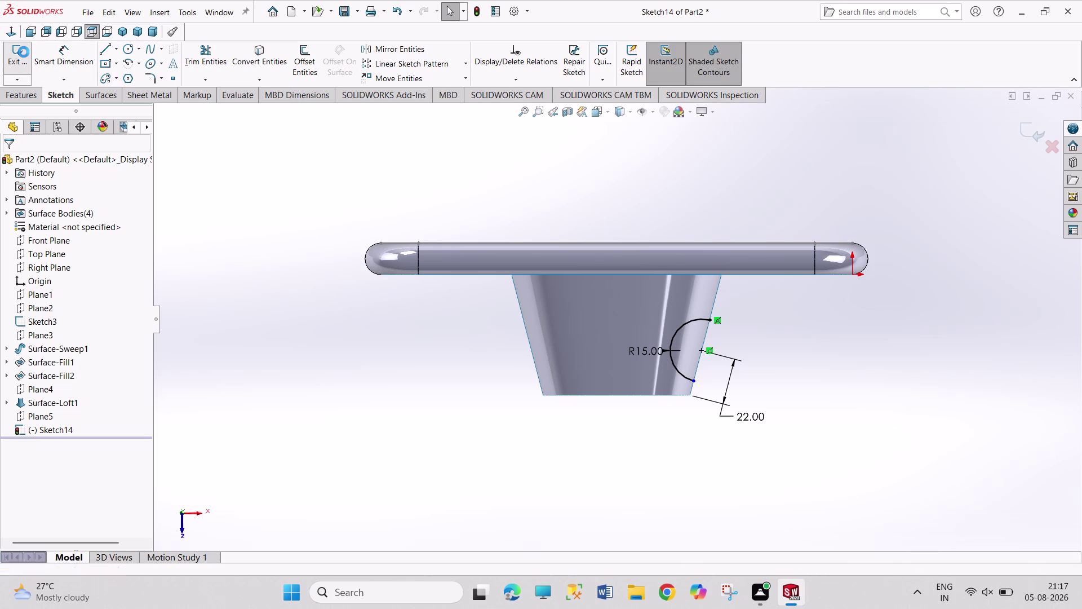
click(29, 67)
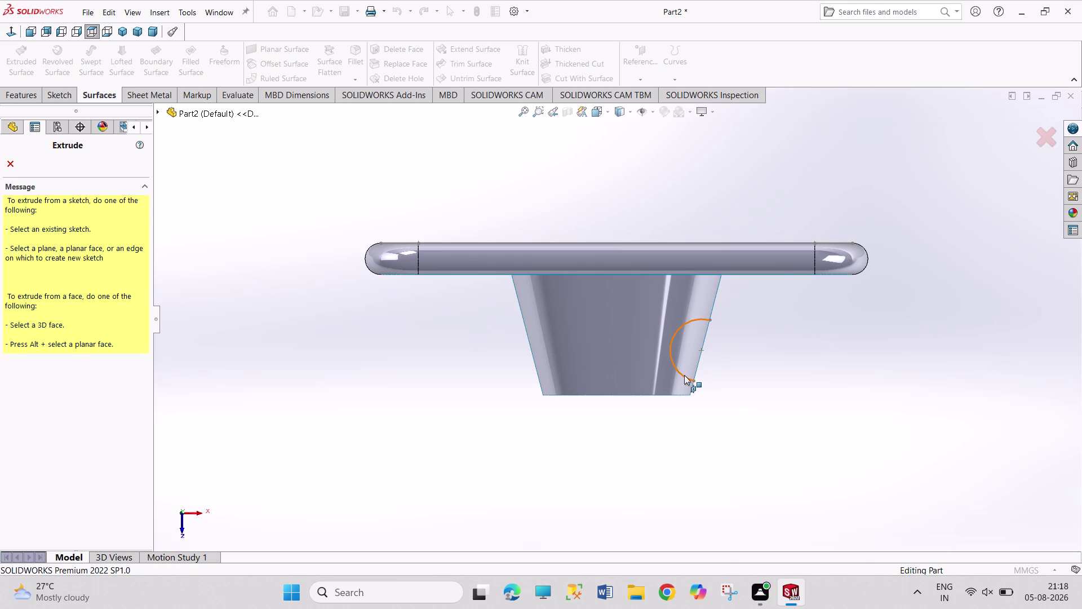
Extrude Sketch14's arc as a 60 mm blind surface, creating Surface-Extrude2.
click(684, 375)
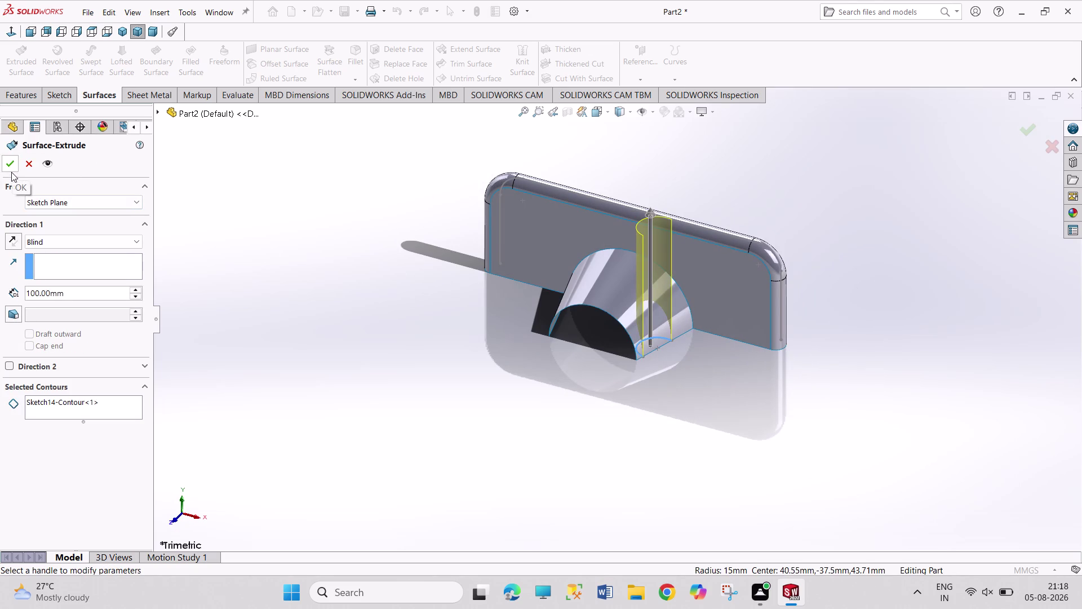
triple_click(135, 298)
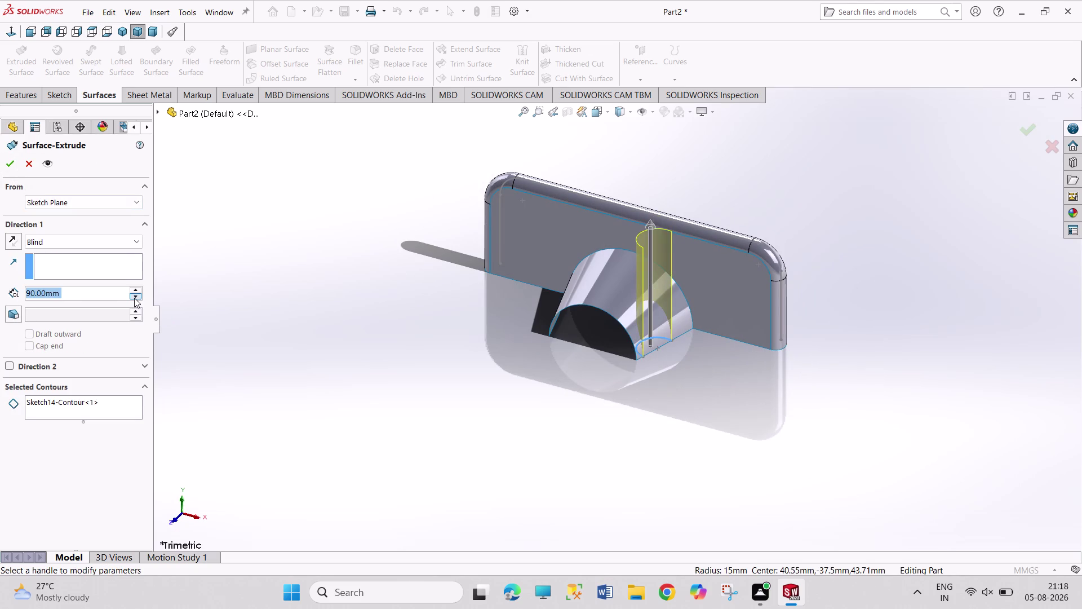
click(134, 298)
click(133, 298)
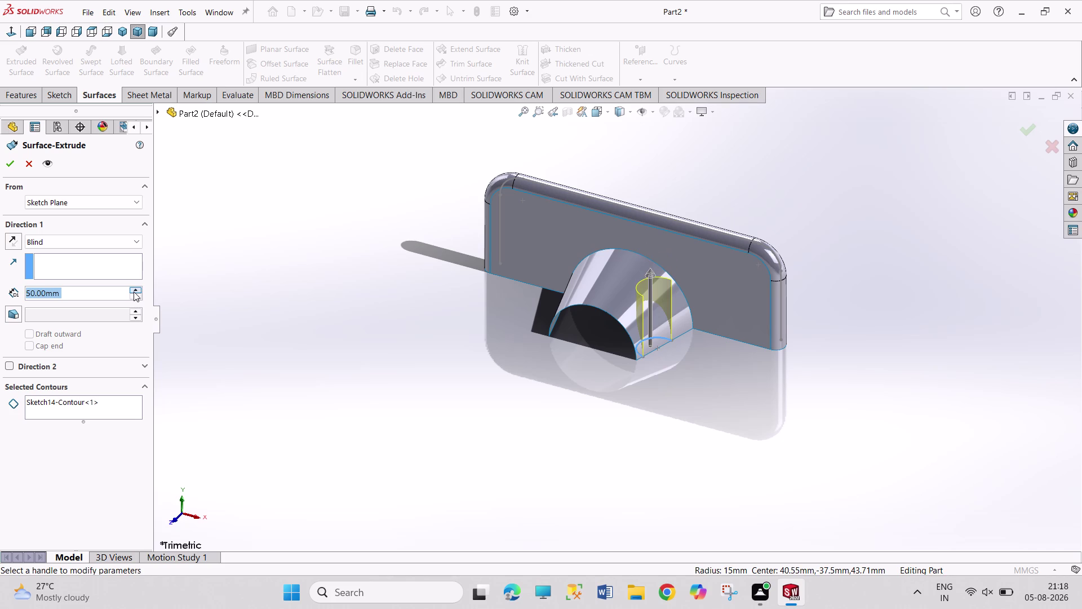
click(133, 292)
click(8, 166)
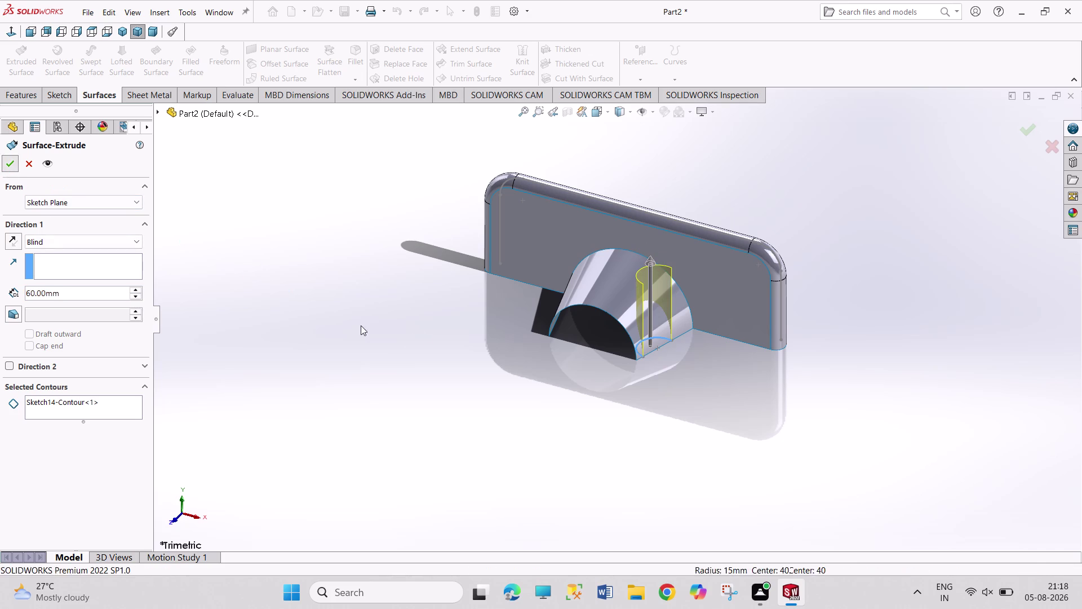
click(420, 338)
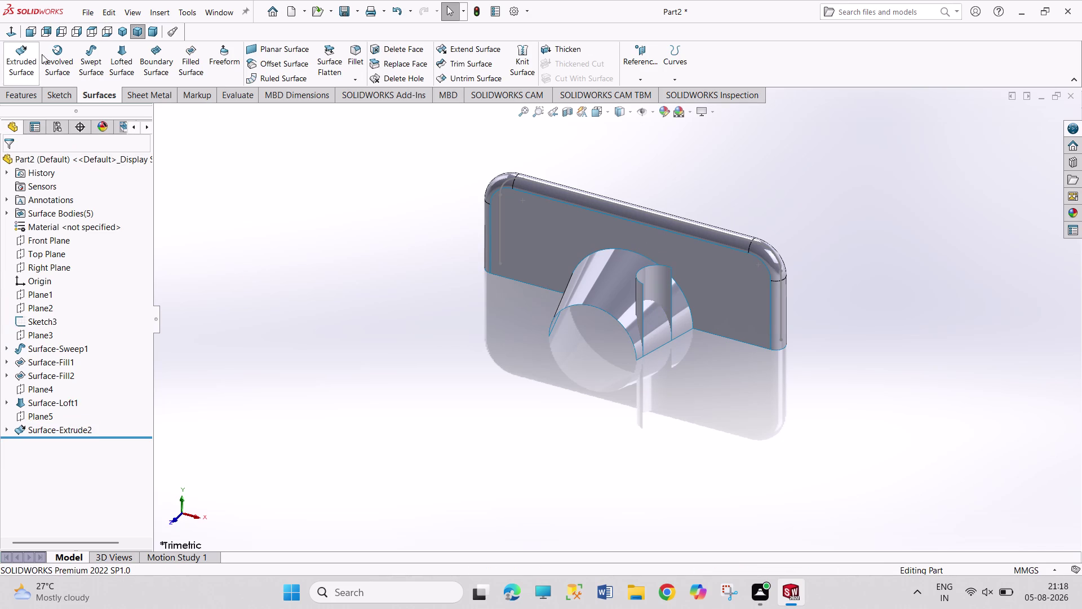
click(118, 30)
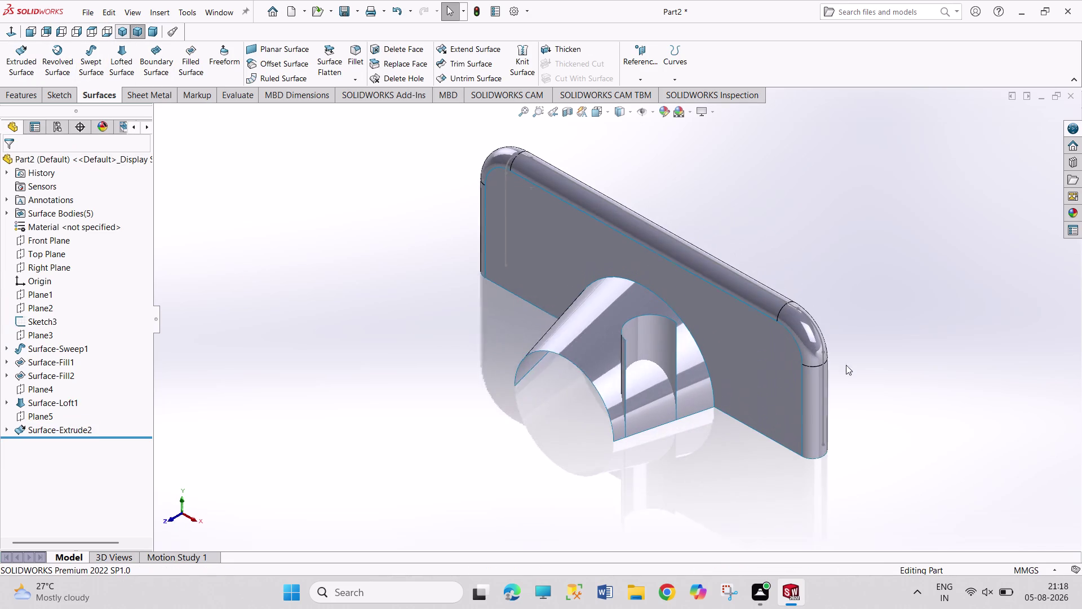
scroll(down, 3)
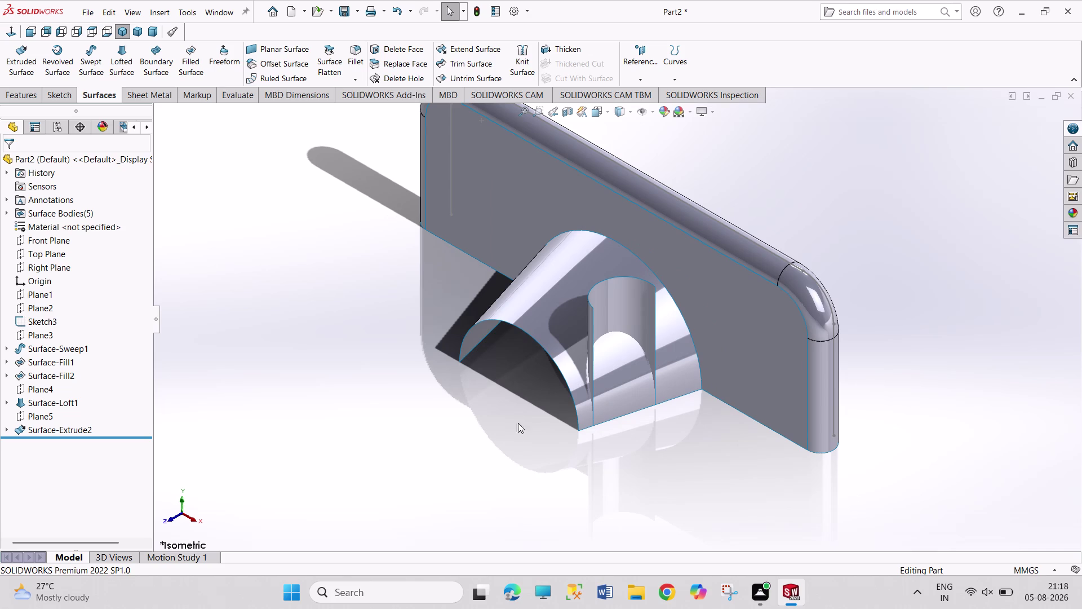
scroll(up, 3)
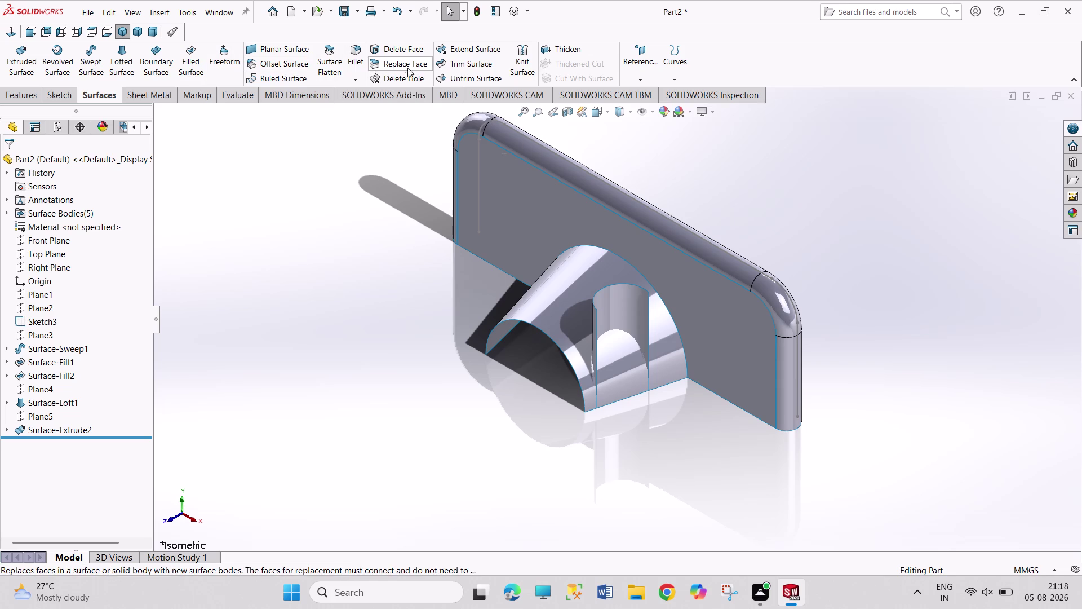
Mutually trim all five surfaces, removing two pieces to open the cone's slot.
click(442, 67)
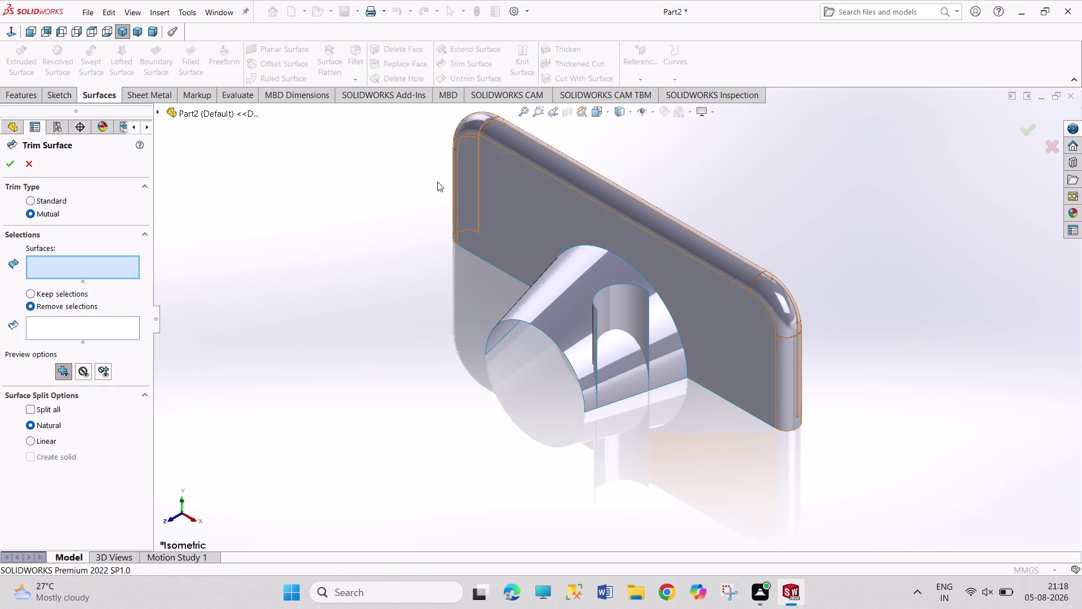
scroll(up, 3)
drag(437, 136, 797, 451)
scroll(down, 3)
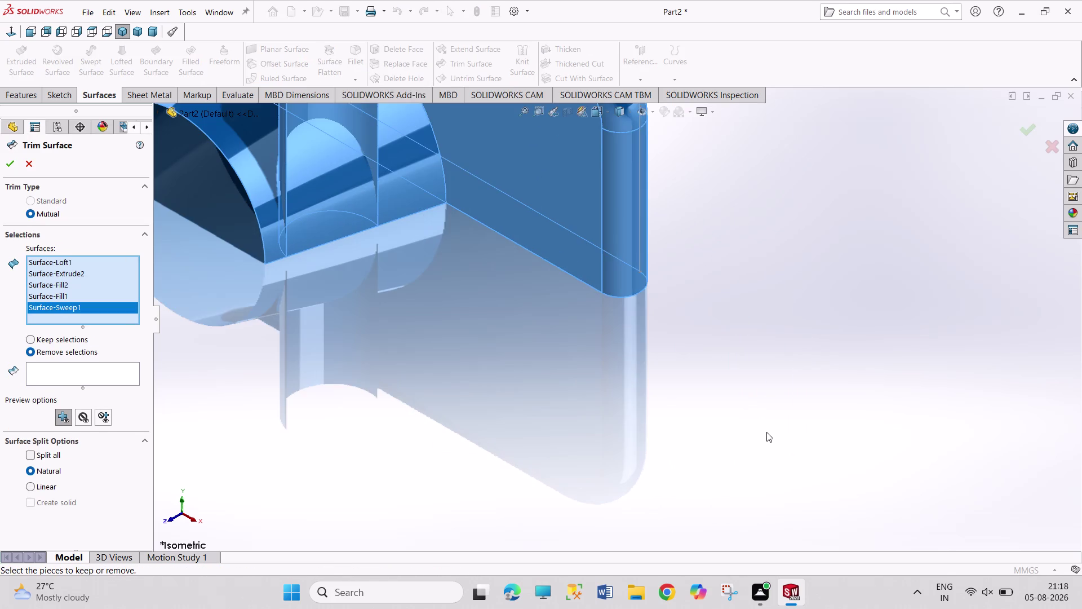
scroll(up, 3)
scroll(down, 3)
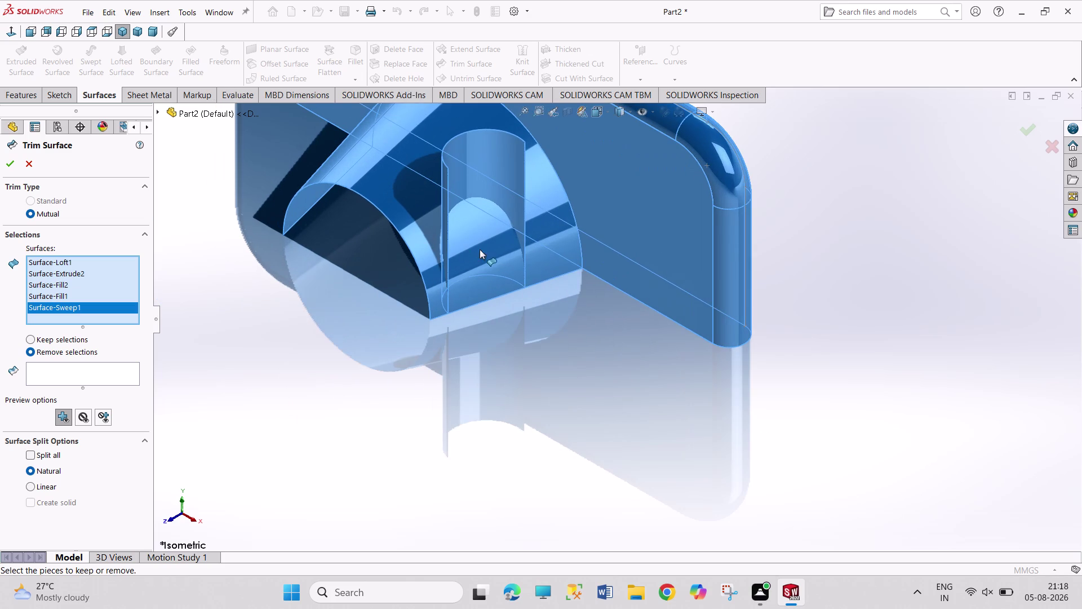
click(63, 370)
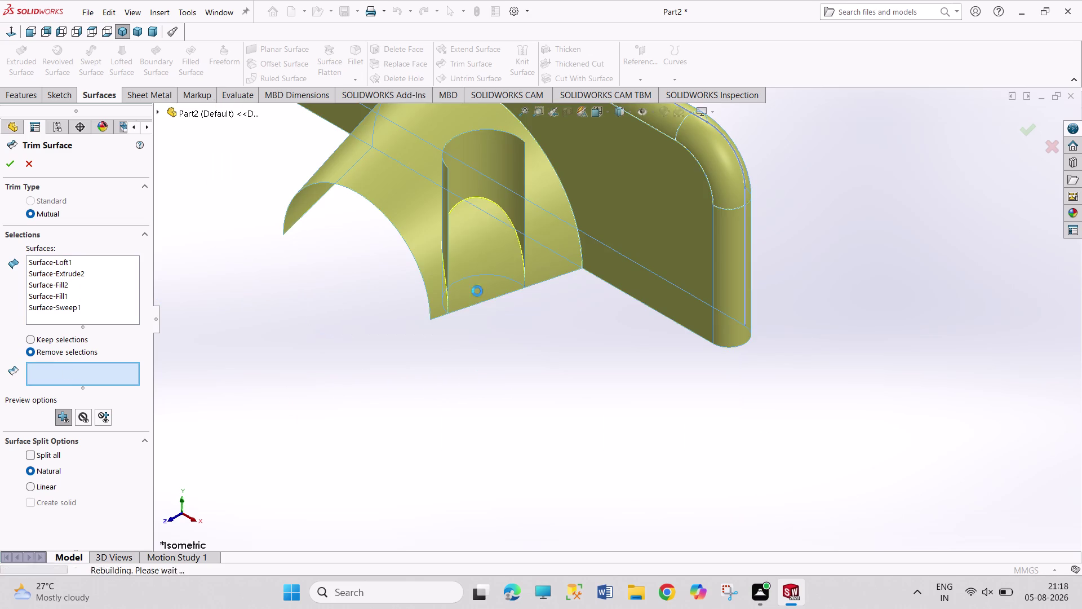
click(489, 266)
click(497, 173)
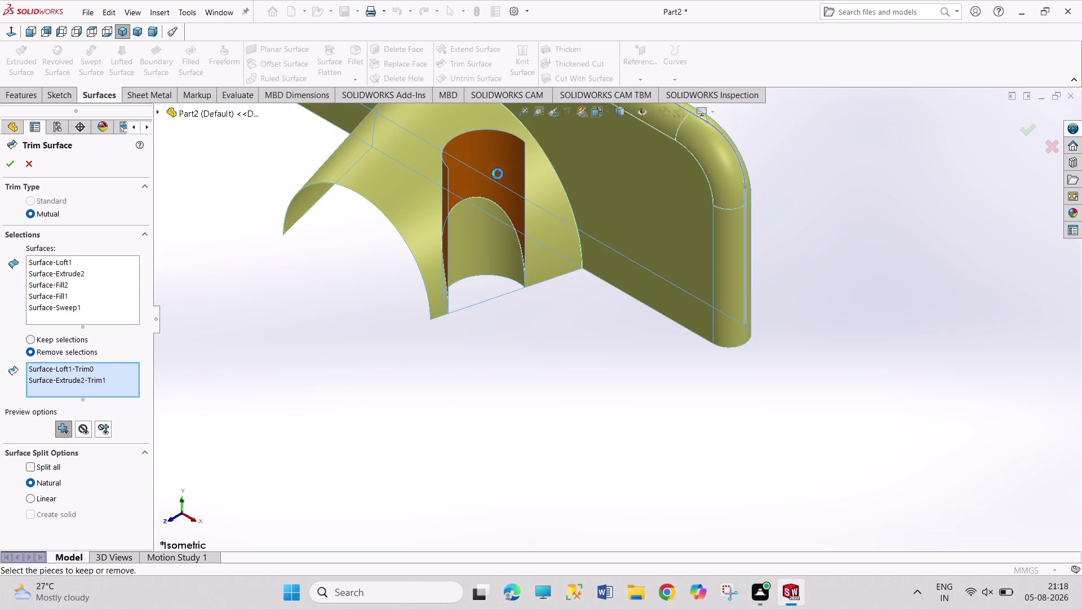
click(10, 166)
Zoom around the trimmed model and select the cone's curved edge.
click(322, 295)
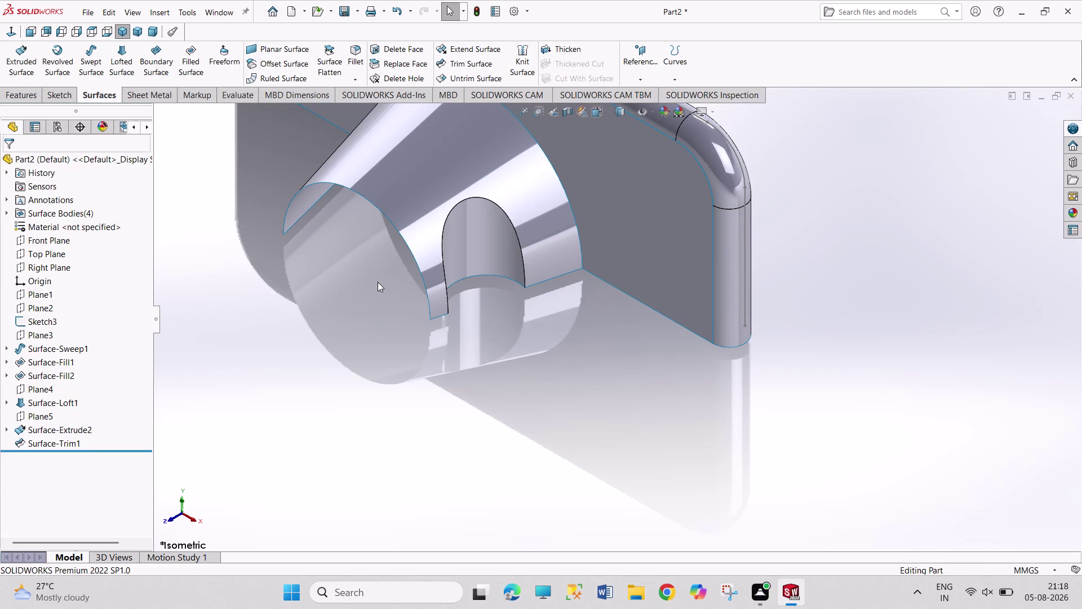
scroll(up, 3)
scroll(up, 3)
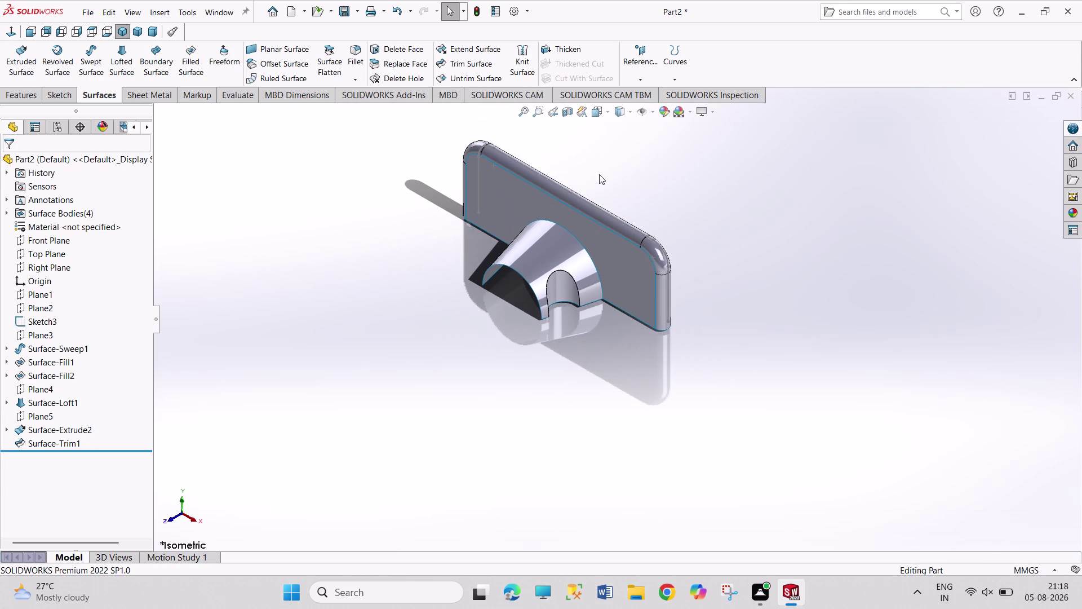
scroll(down, 3)
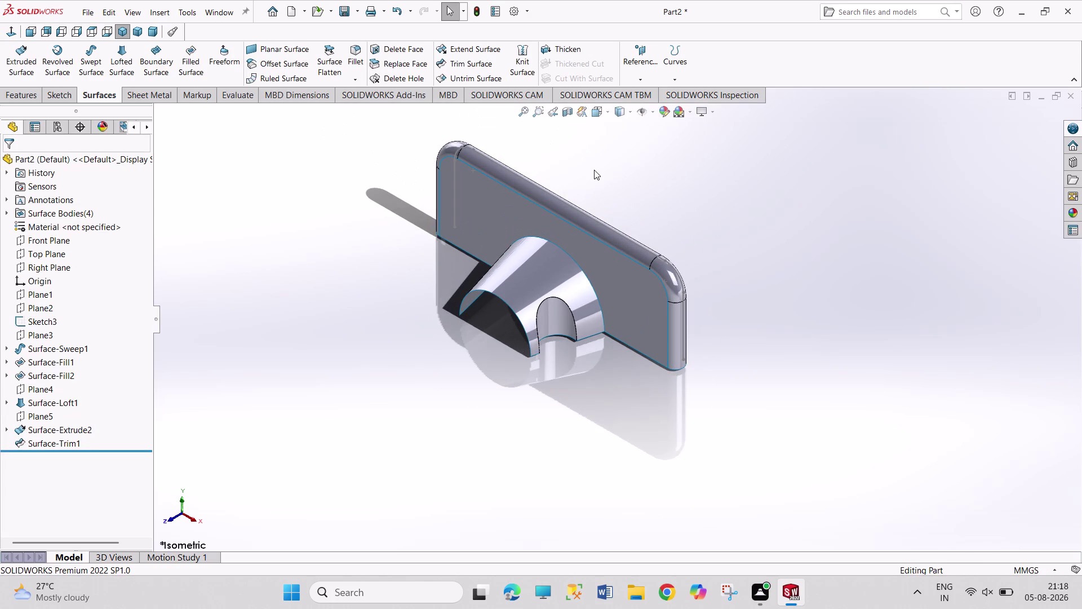
click(550, 242)
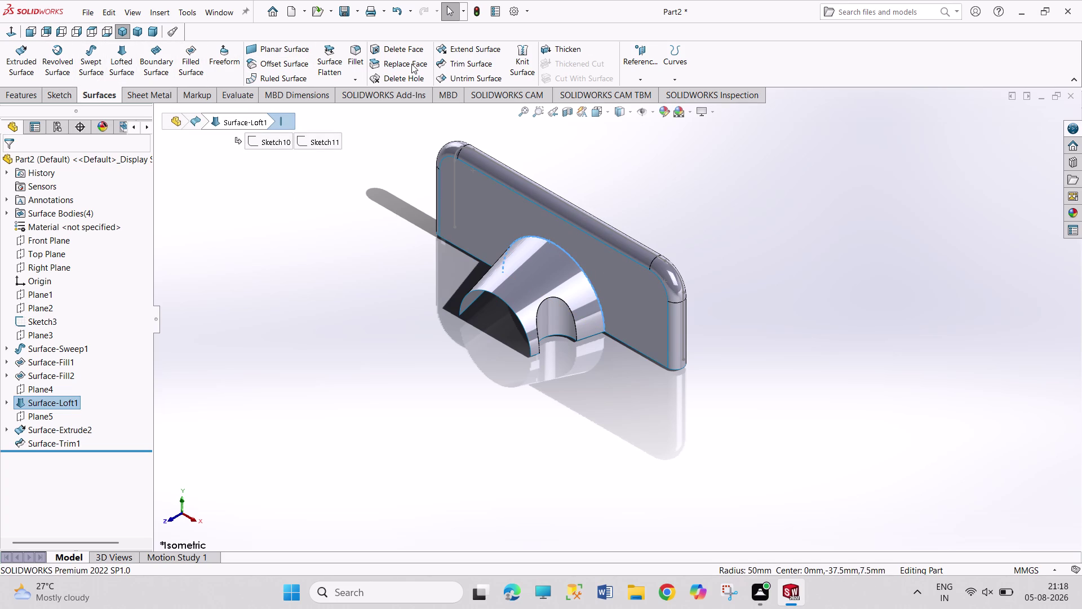
click(347, 56)
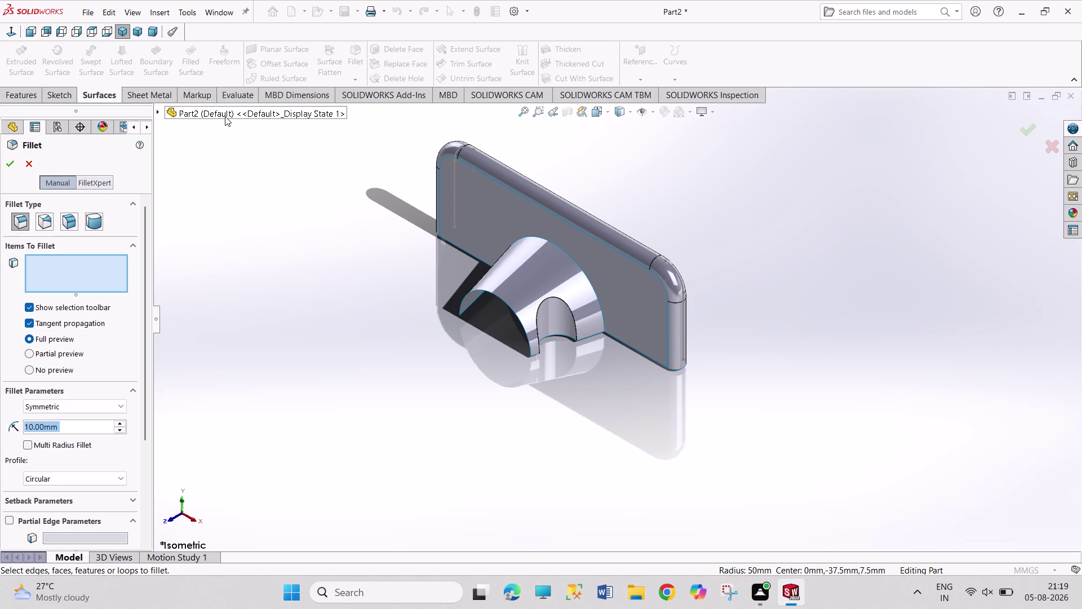
text(18)
key(Return)
click(12, 157)
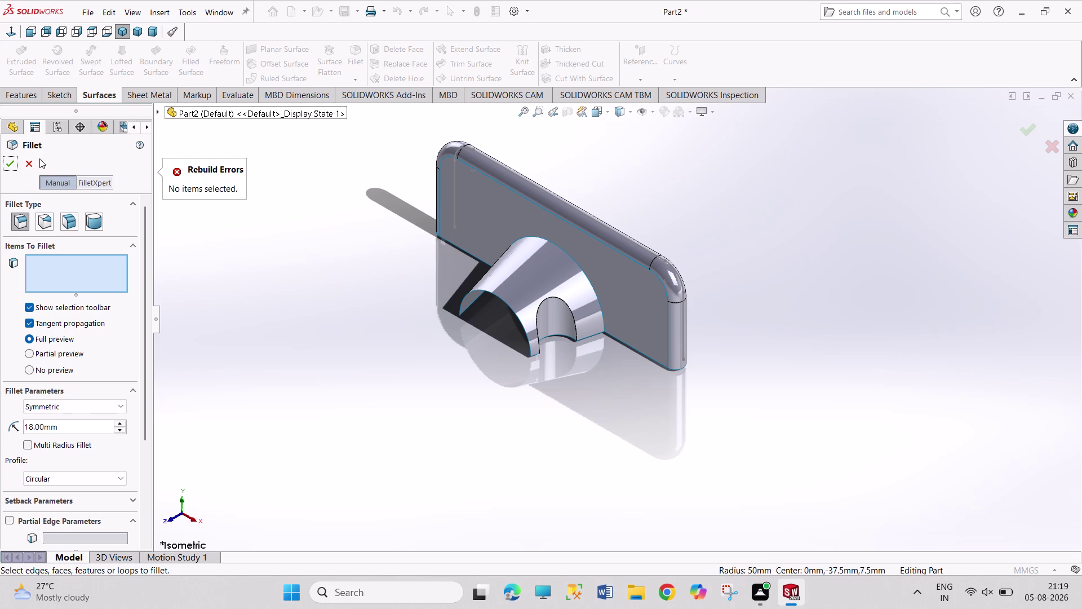
click(574, 259)
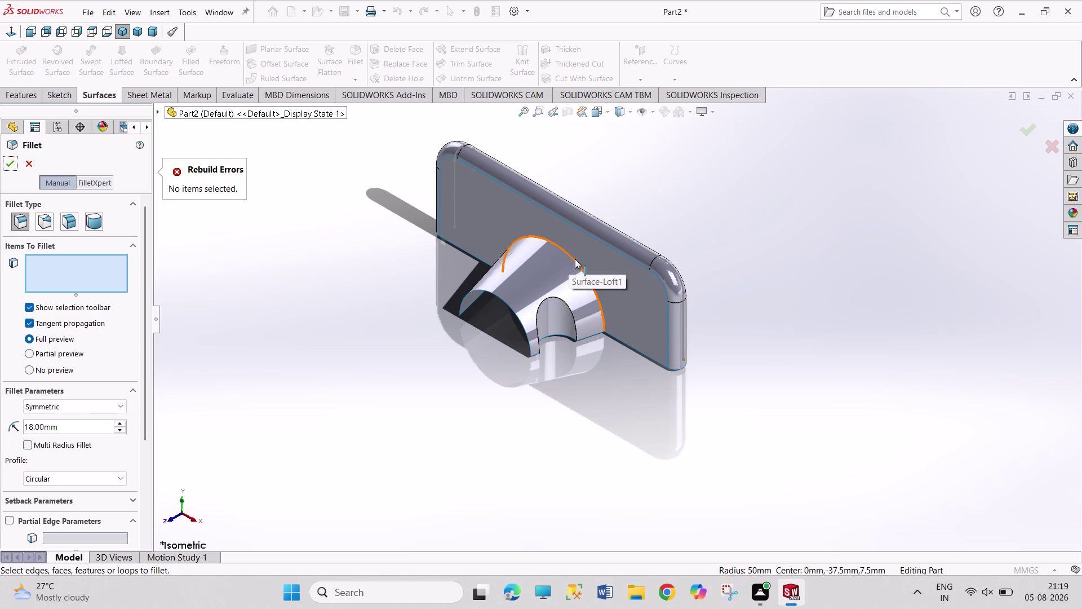
click(26, 169)
scroll(up, 3)
click(667, 207)
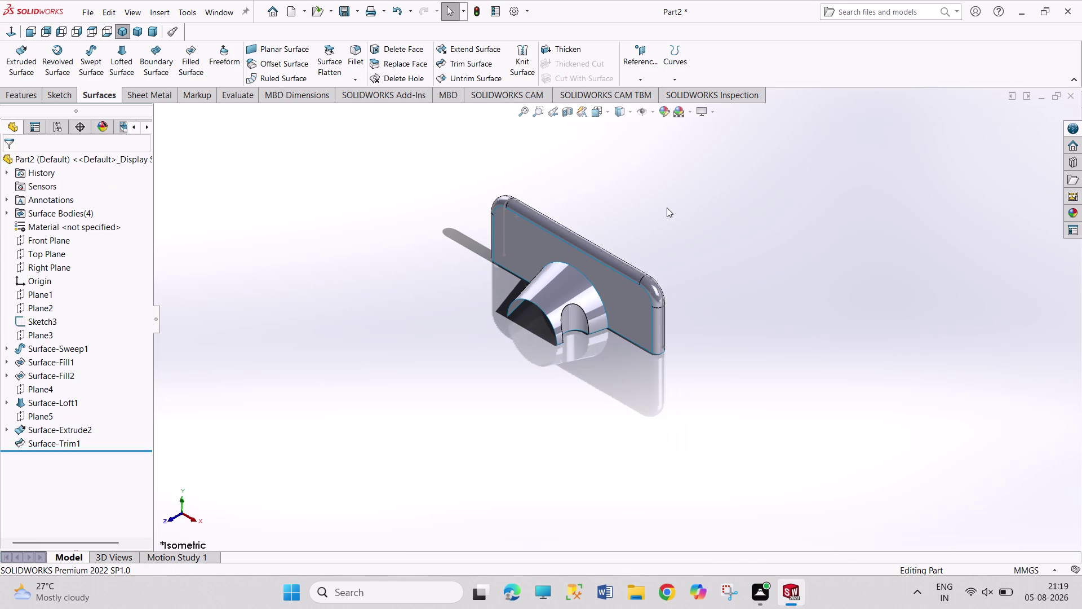
middle_drag(699, 269, 697, 271)
middle_drag(696, 271, 678, 311)
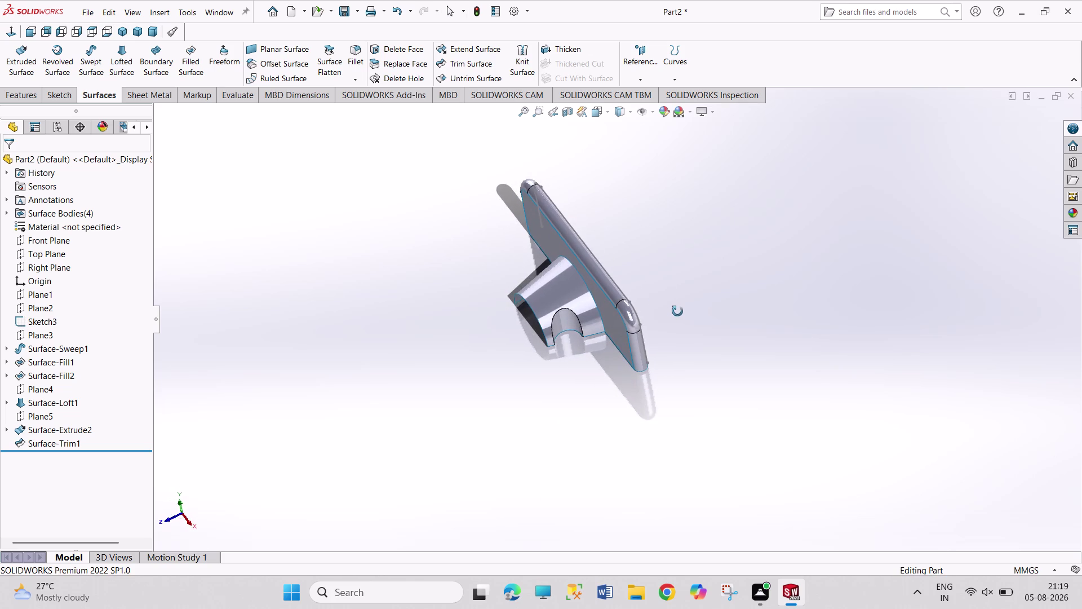
middle_drag(678, 311, 654, 304)
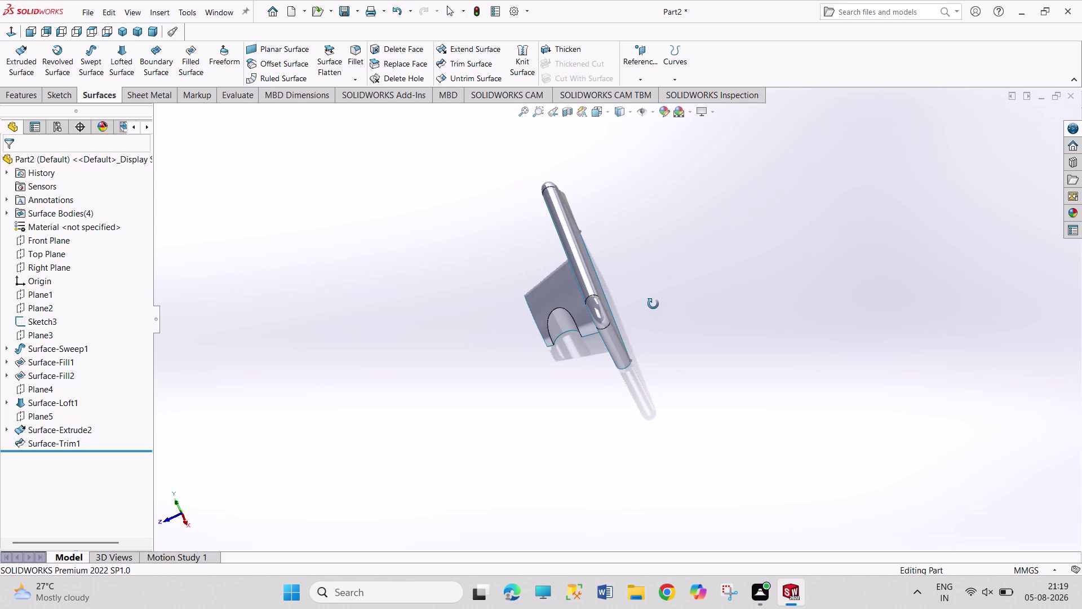
middle_drag(654, 304, 653, 304)
scroll(down, 3)
scroll(down, 3)
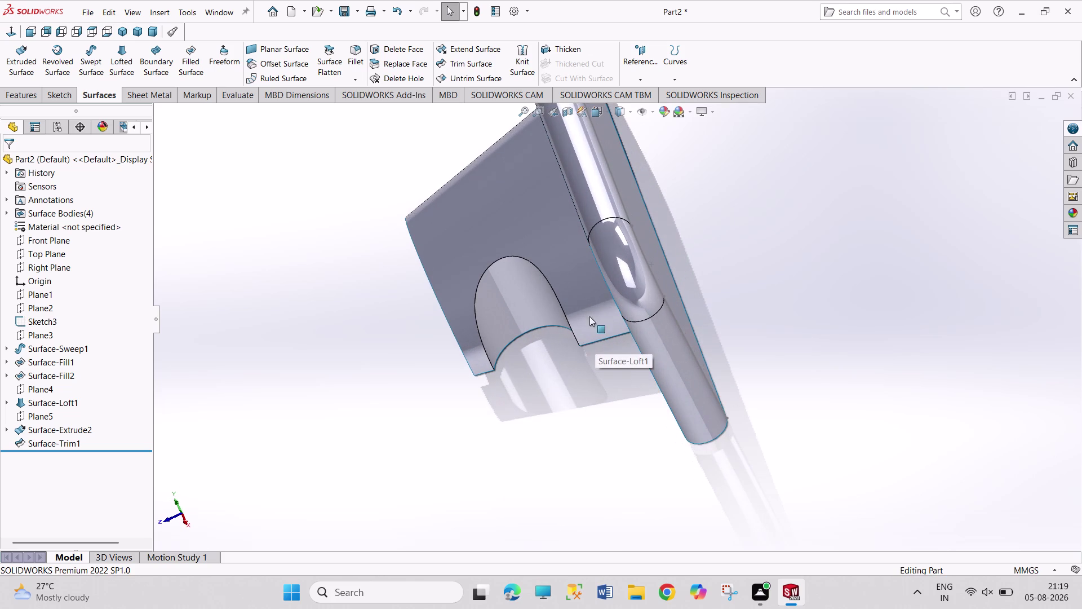
click(353, 55)
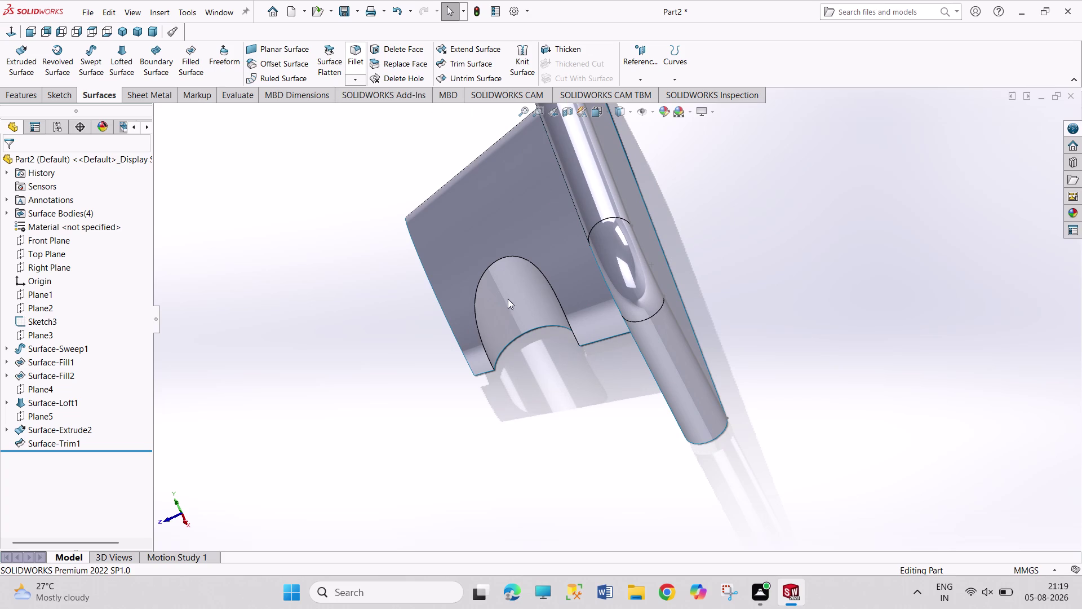
click(563, 310)
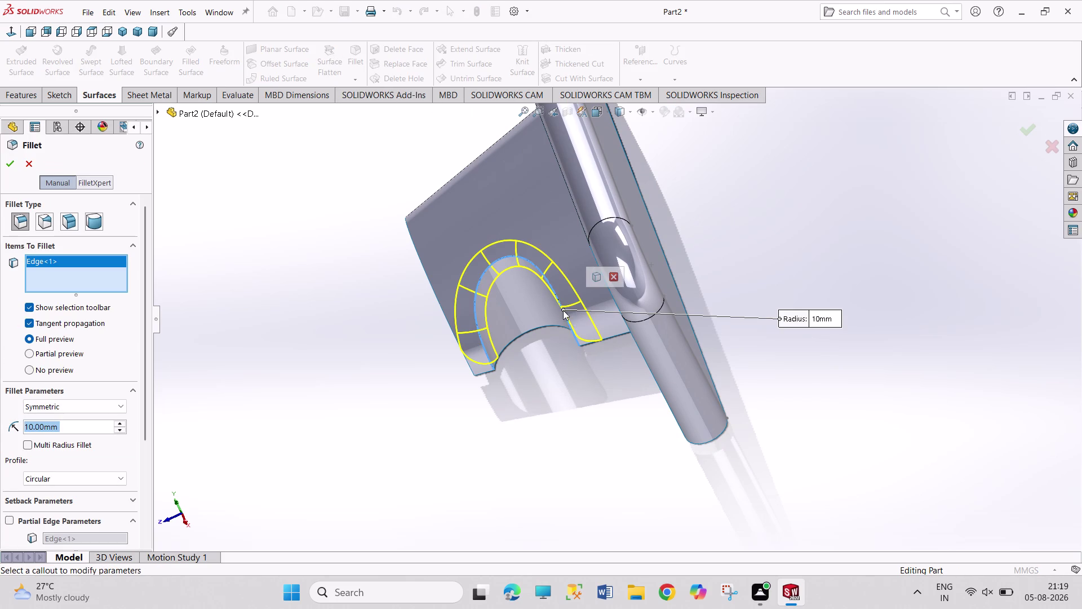
key(4)
key(Return)
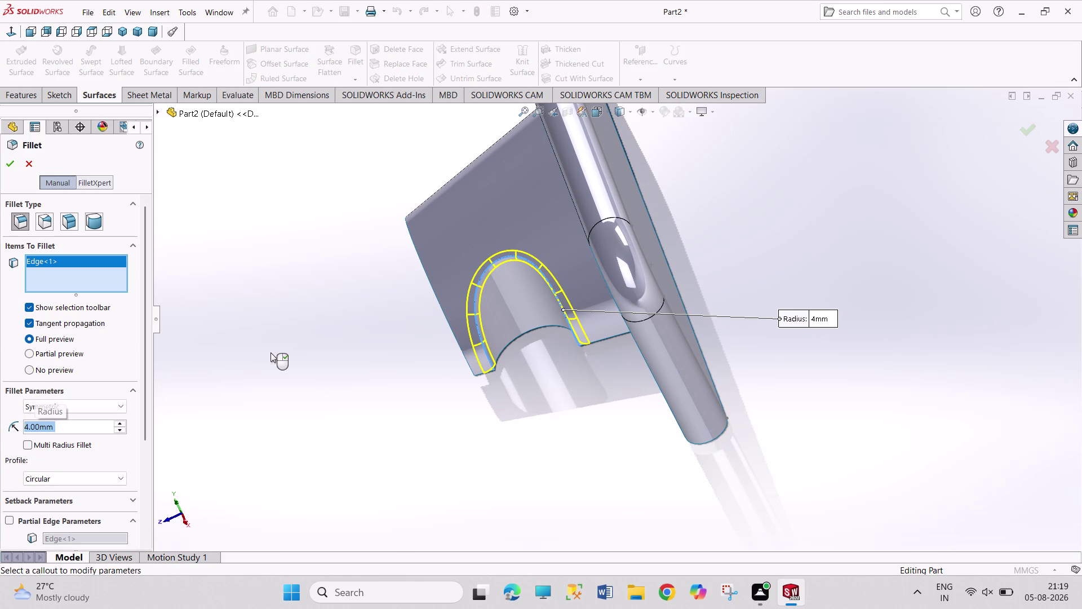
click(4, 161)
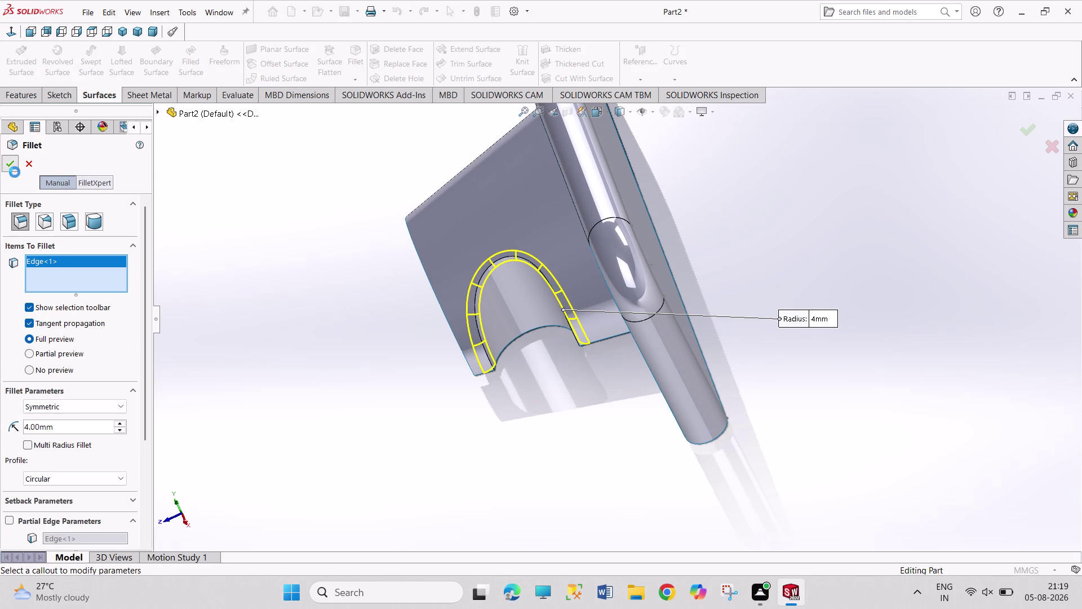
click(207, 300)
middle_drag(207, 300, 239, 302)
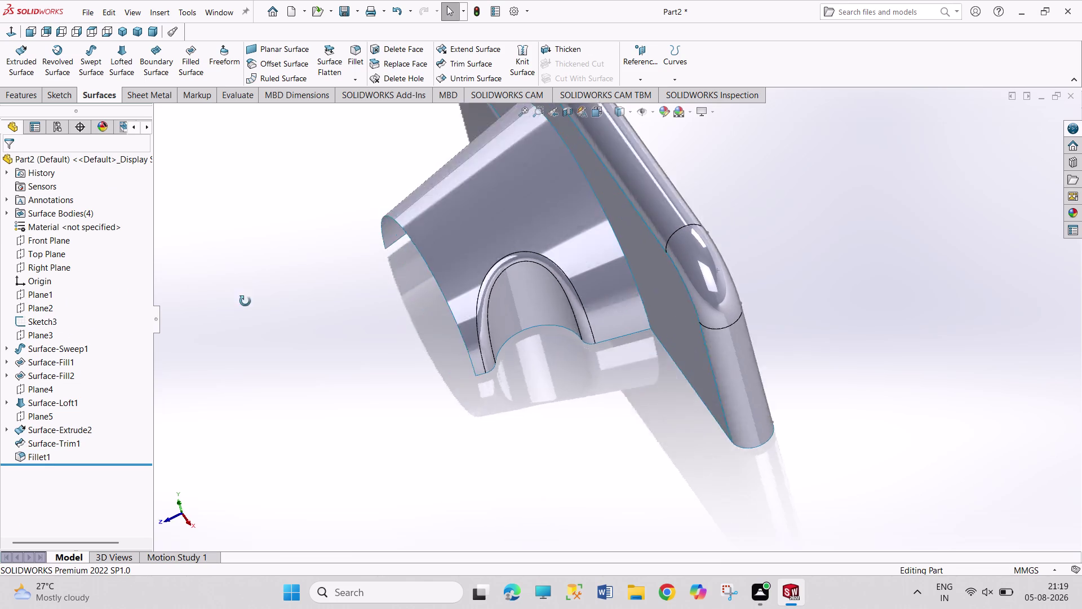
middle_drag(239, 302, 275, 294)
scroll(up, 3)
middle_drag(666, 180, 663, 181)
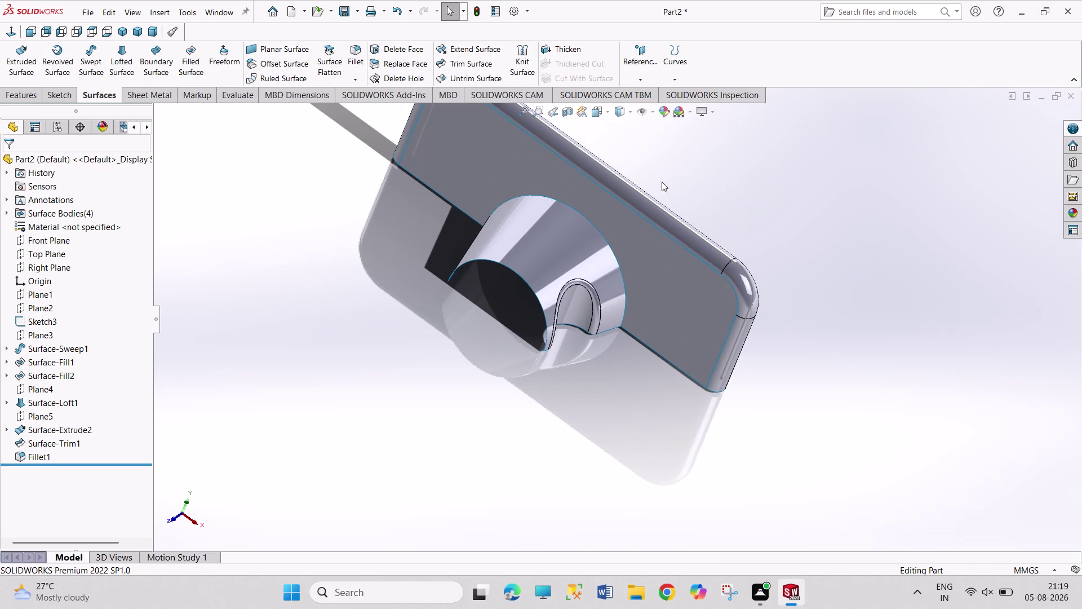
middle_drag(664, 181, 648, 189)
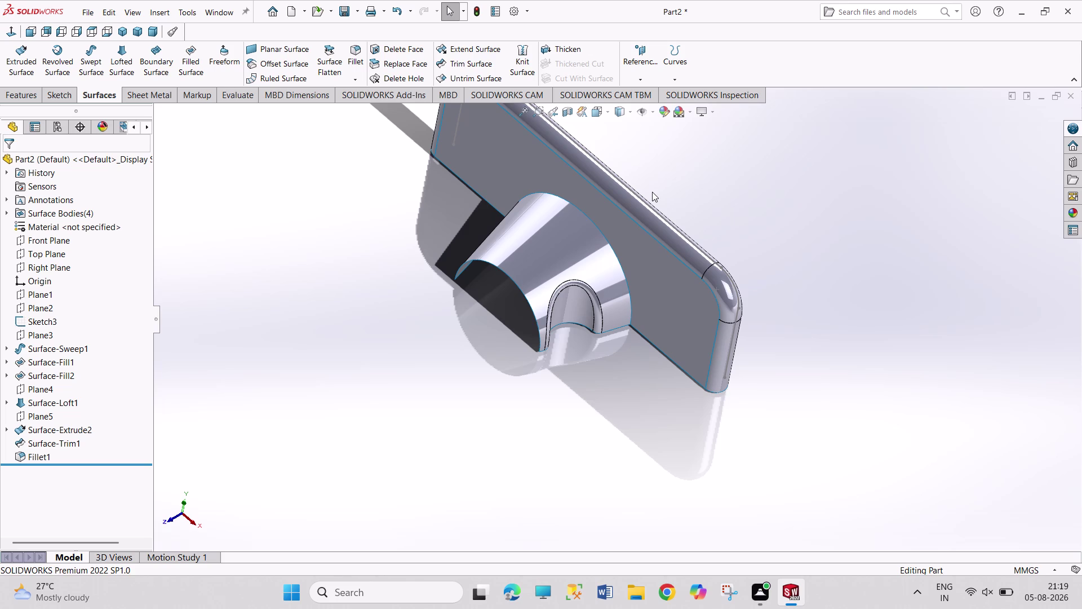
click(631, 590)
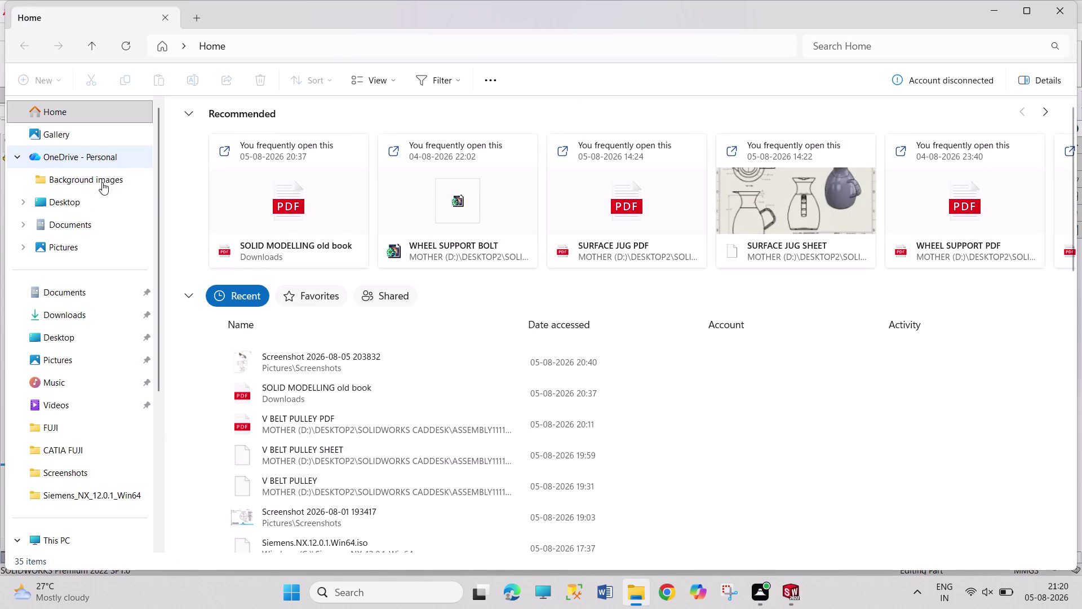
View the Exercise 4 drawing in Photos, return to SOLIDWORKS, and select the plate face.
double_click(314, 371)
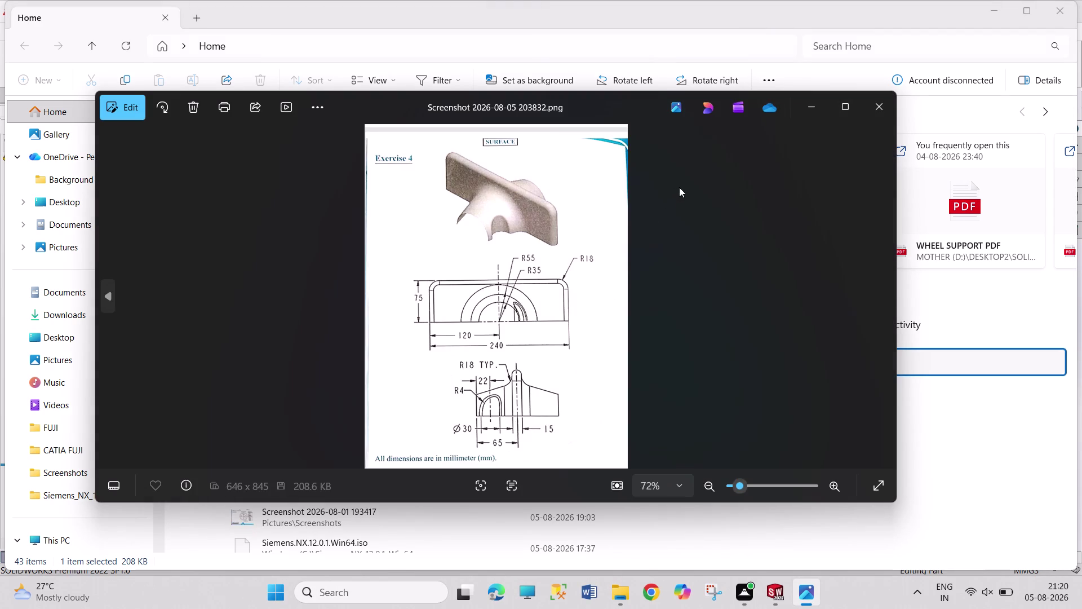
click(871, 102)
click(798, 589)
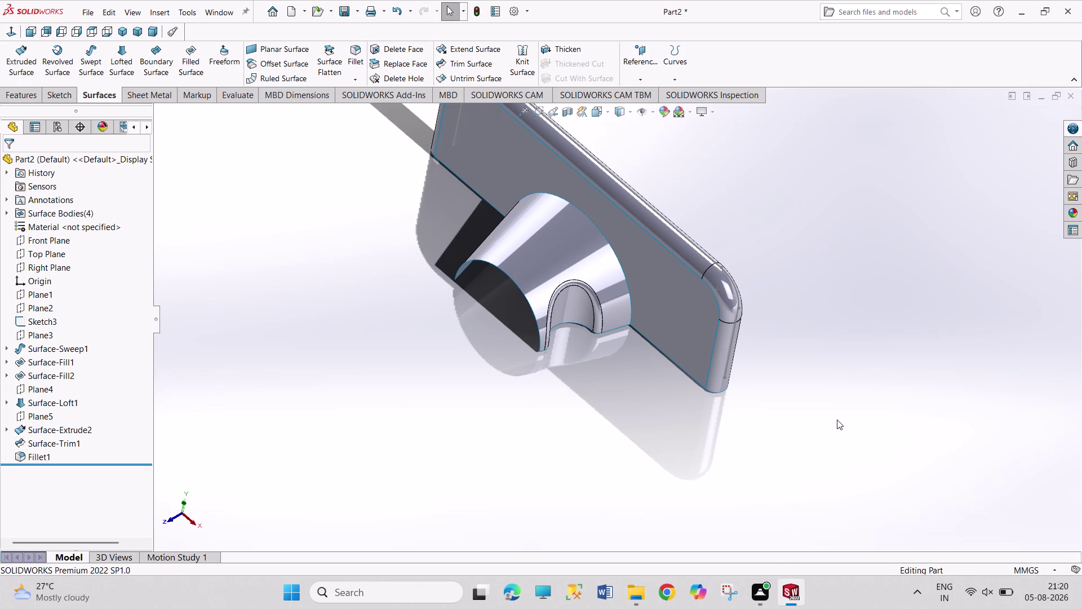
middle_drag(830, 421, 751, 434)
click(732, 217)
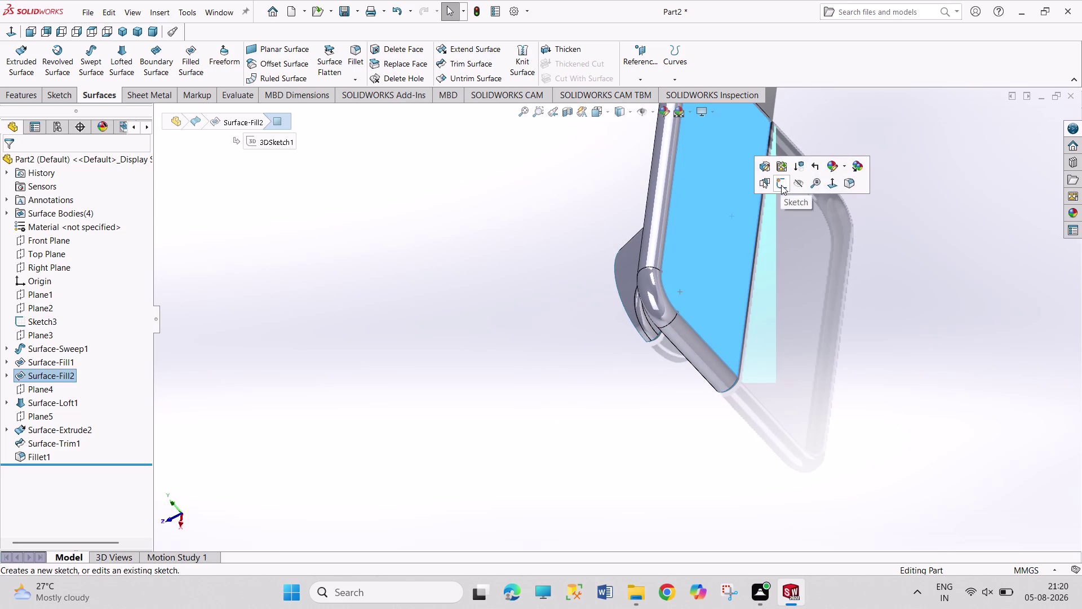
Start Sketch15 on the plate's flat filled face, then select the Top Plane.
click(818, 343)
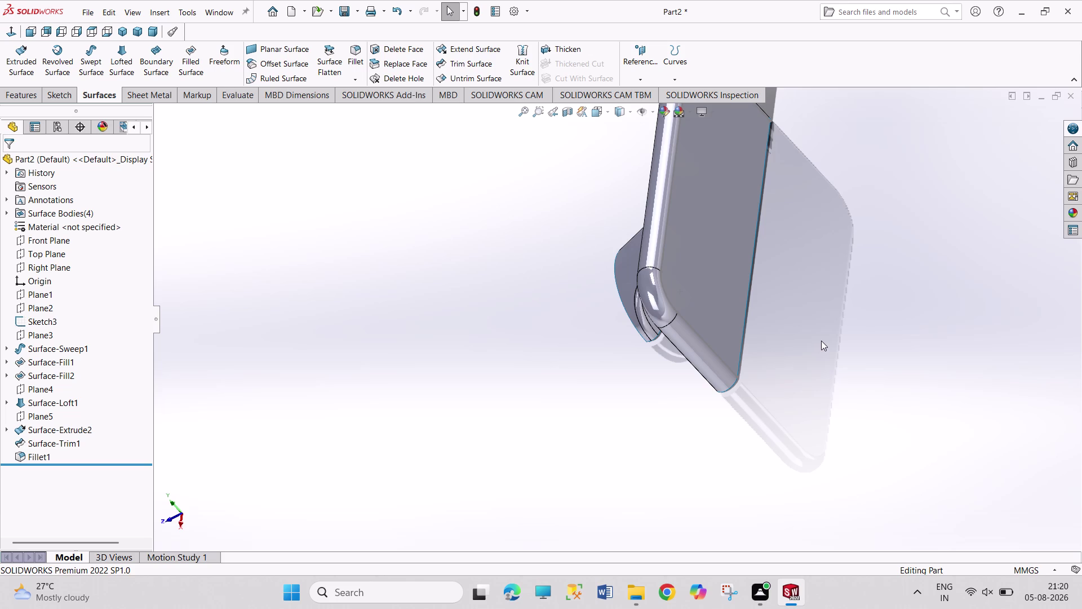
click(736, 227)
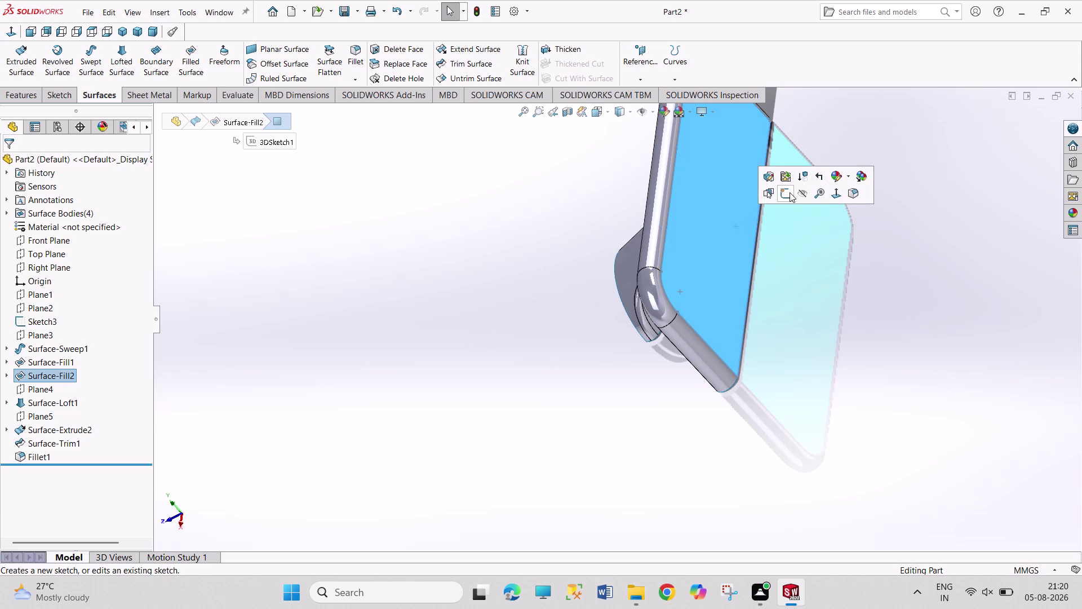
click(789, 192)
scroll(up, 3)
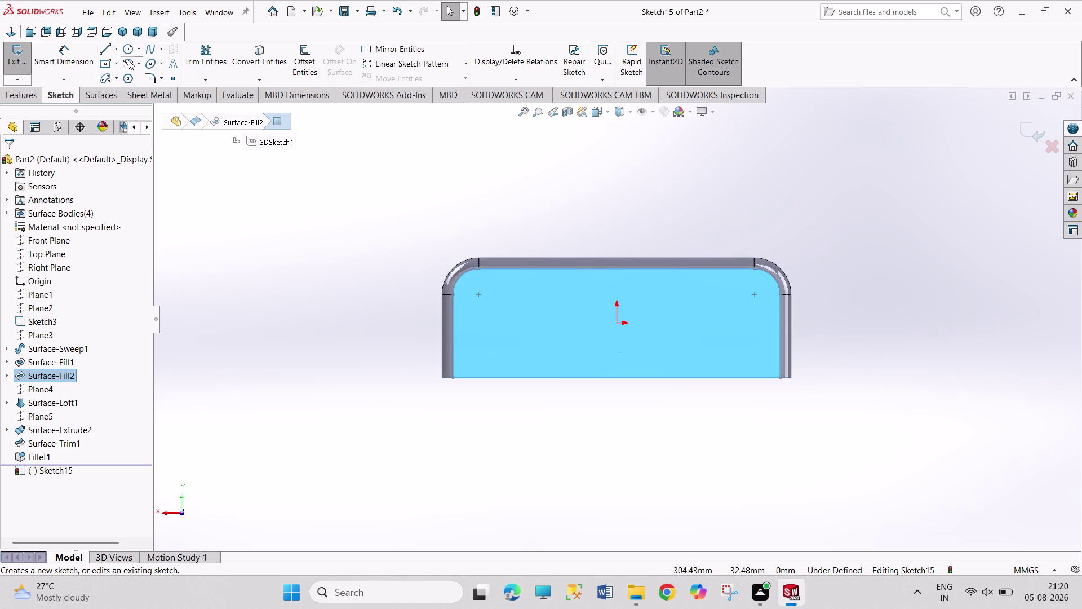
click(316, 244)
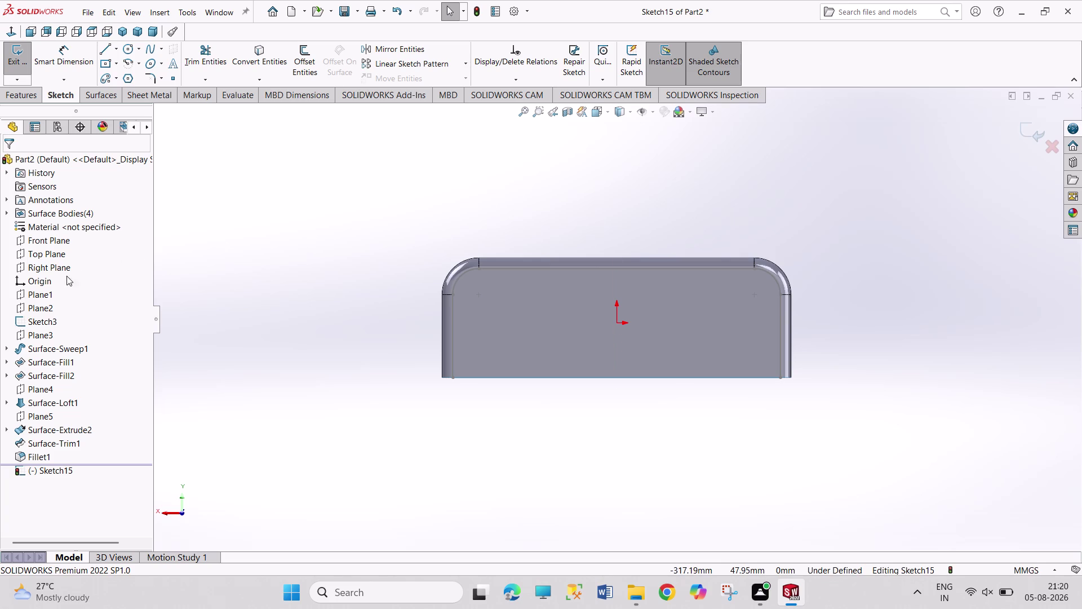
click(44, 253)
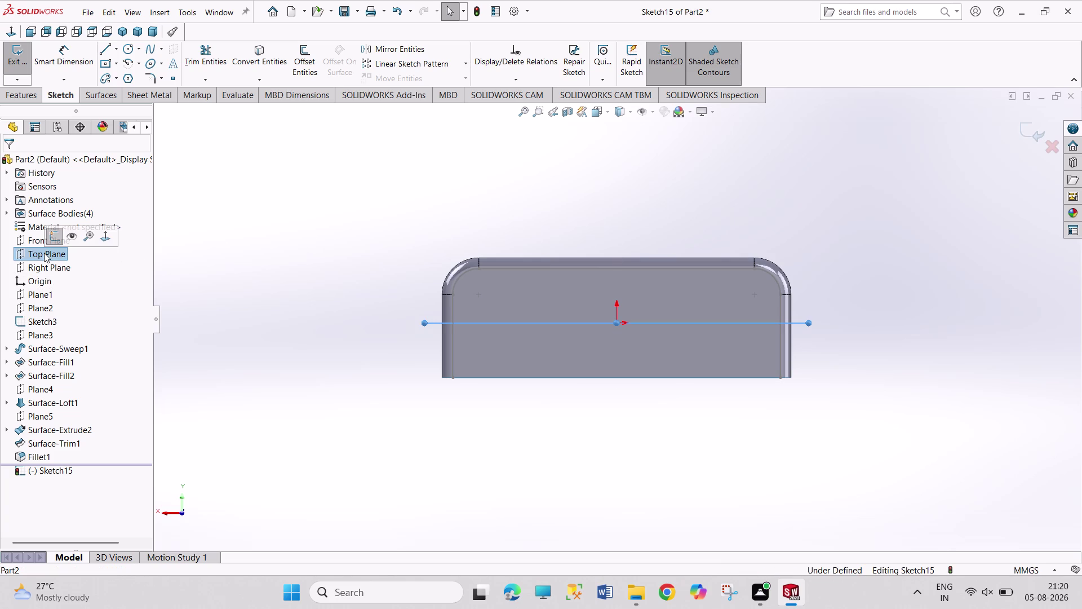
Discard the empty sketch and orbit to an angled view of the planes.
click(54, 238)
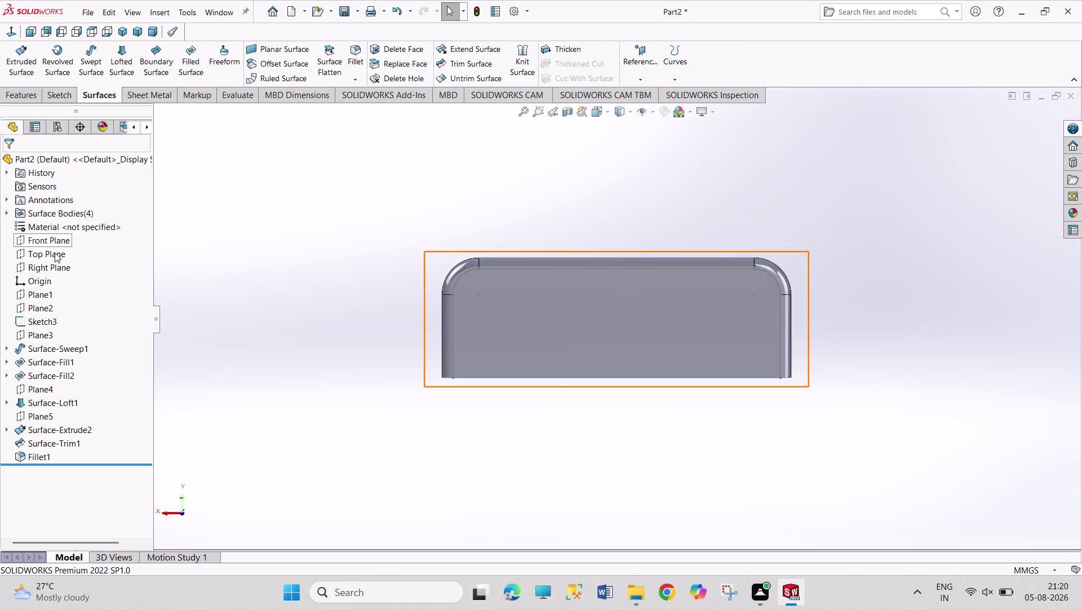
click(51, 255)
middle_drag(392, 227, 410, 262)
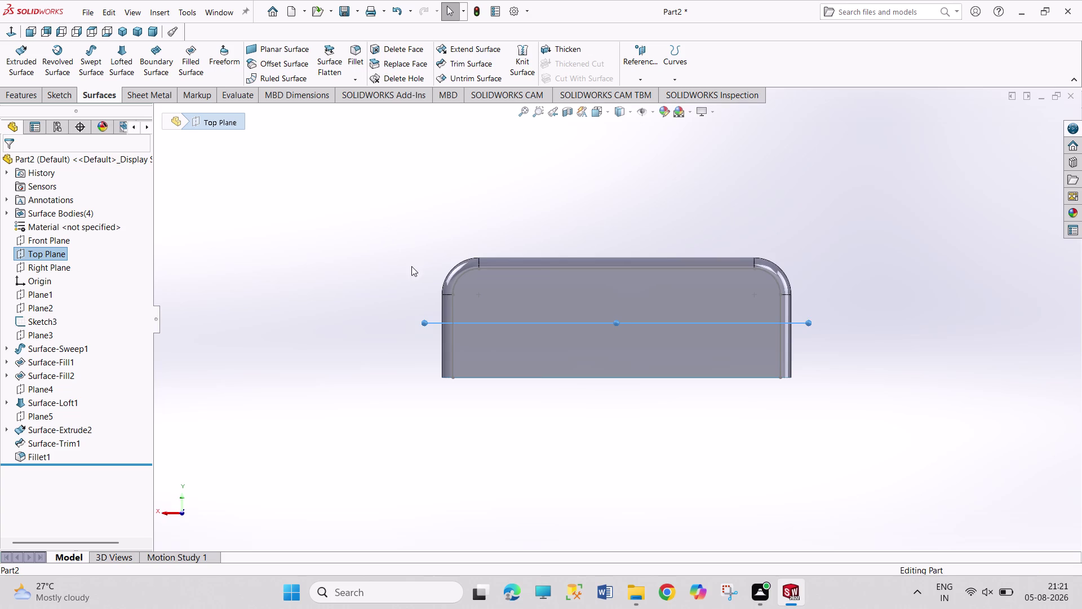
middle_drag(410, 263, 426, 300)
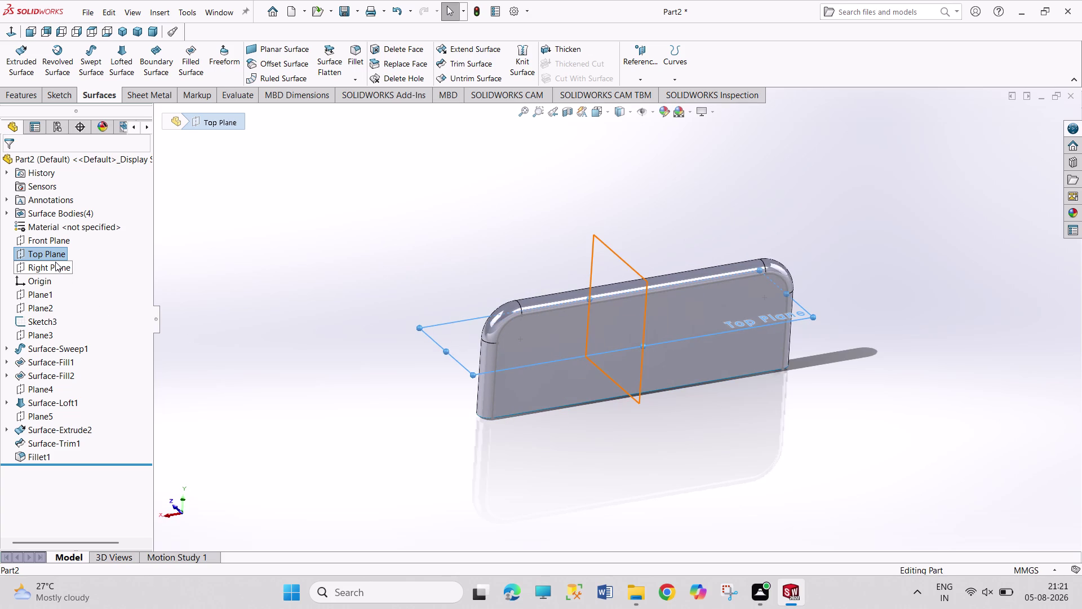
Create Plane7 offset 130/2 = 65 mm from the Front Plane on the flipped side.
click(50, 239)
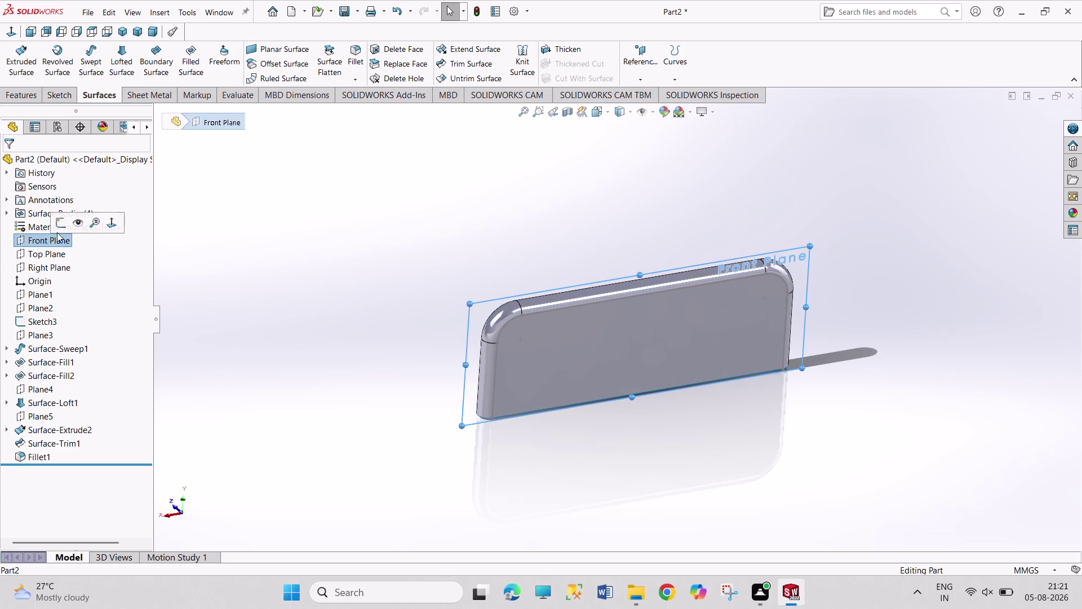
click(631, 69)
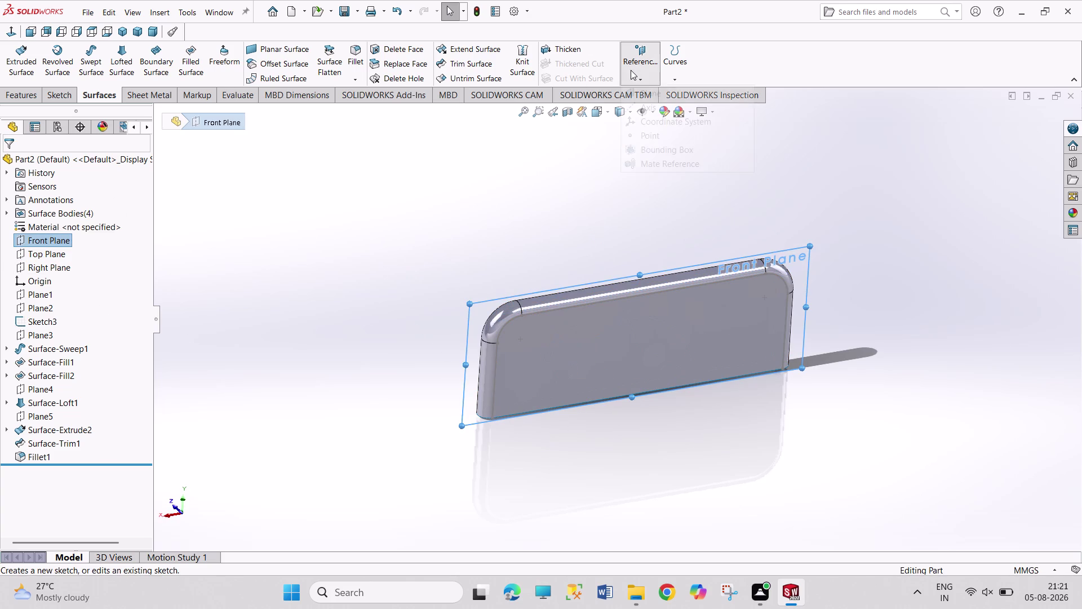
click(642, 88)
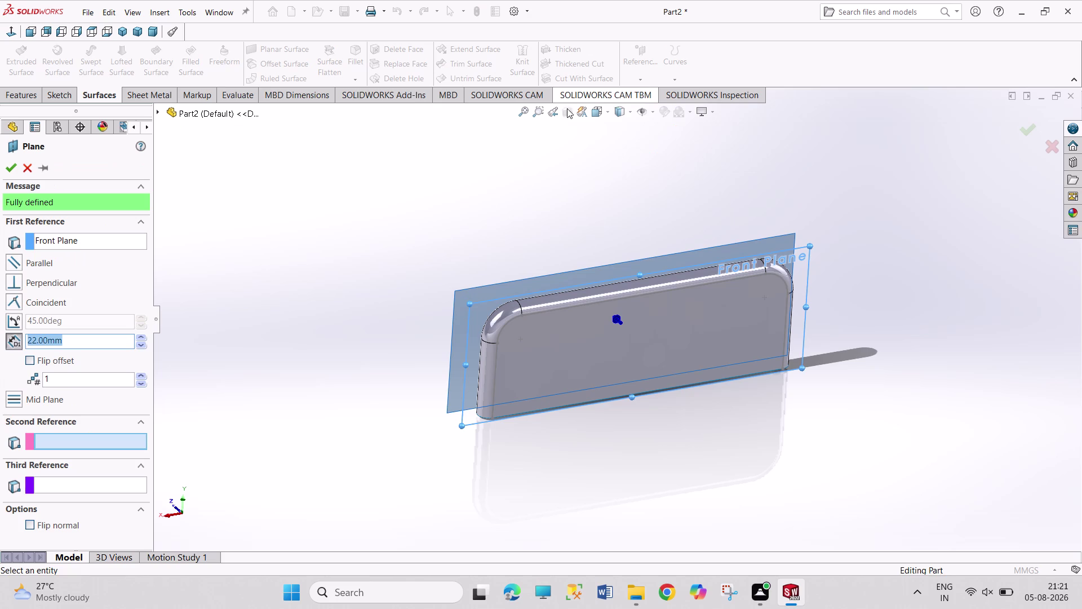
click(52, 363)
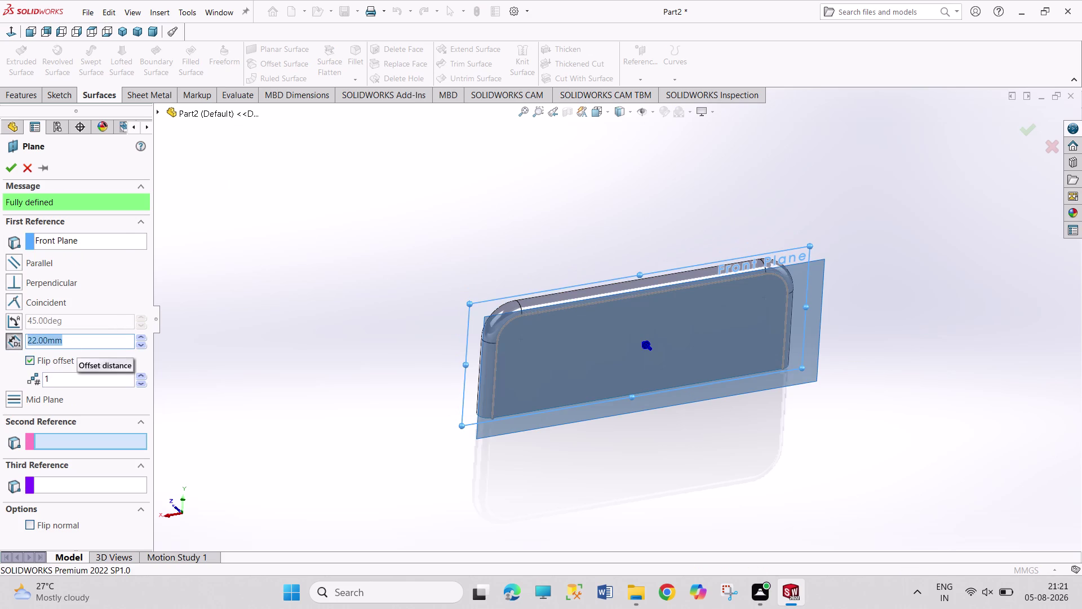
text(130)
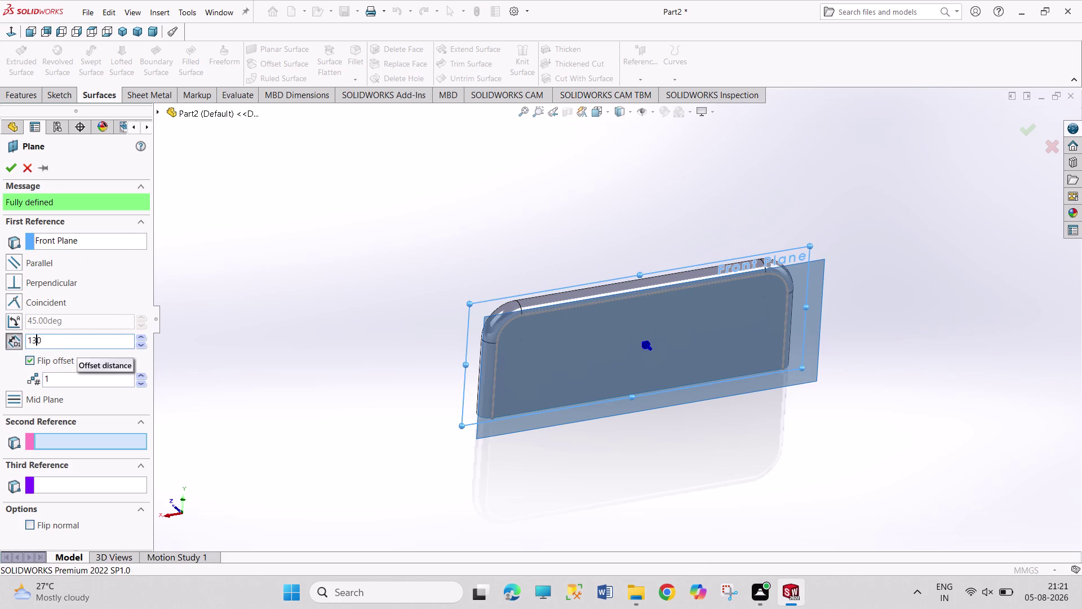
text(/2)
key(Return)
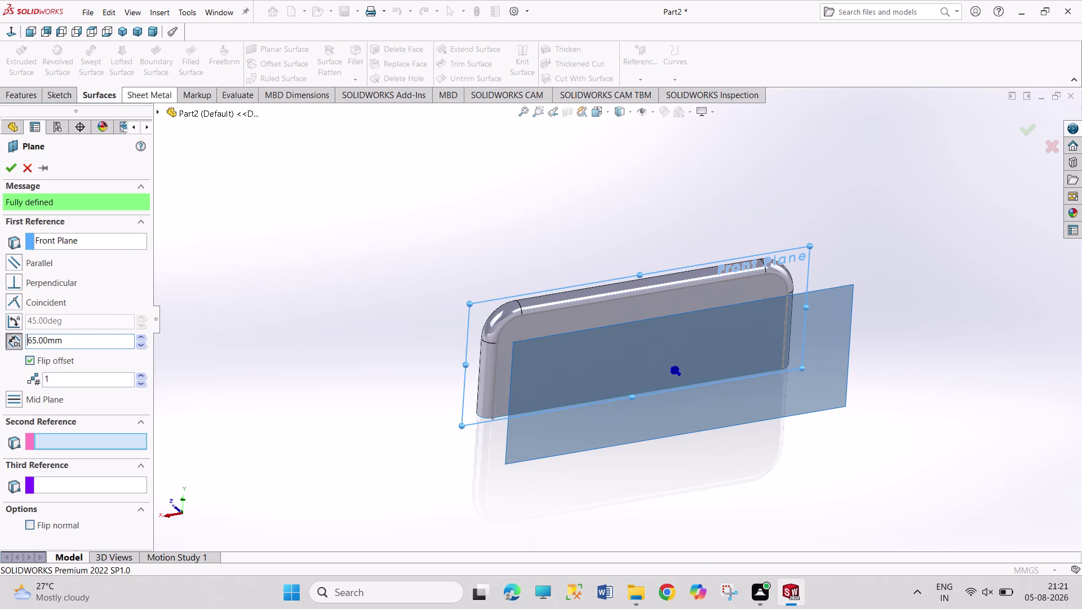
click(10, 164)
click(348, 187)
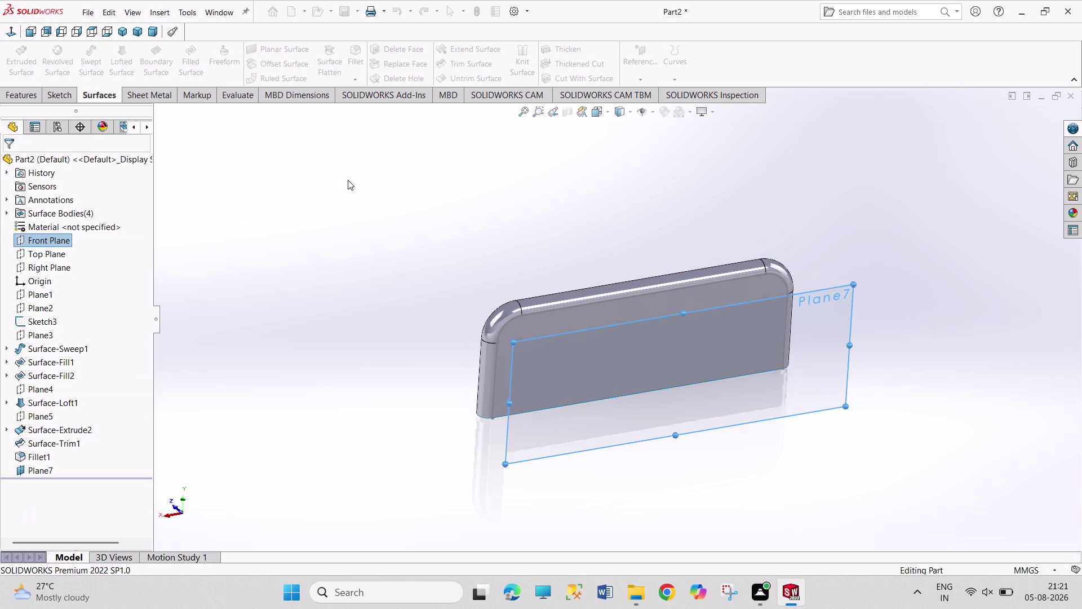
click(753, 382)
Sketch on Plane7 a half-round centre-point arc centred on the plate's bottom edge.
click(803, 349)
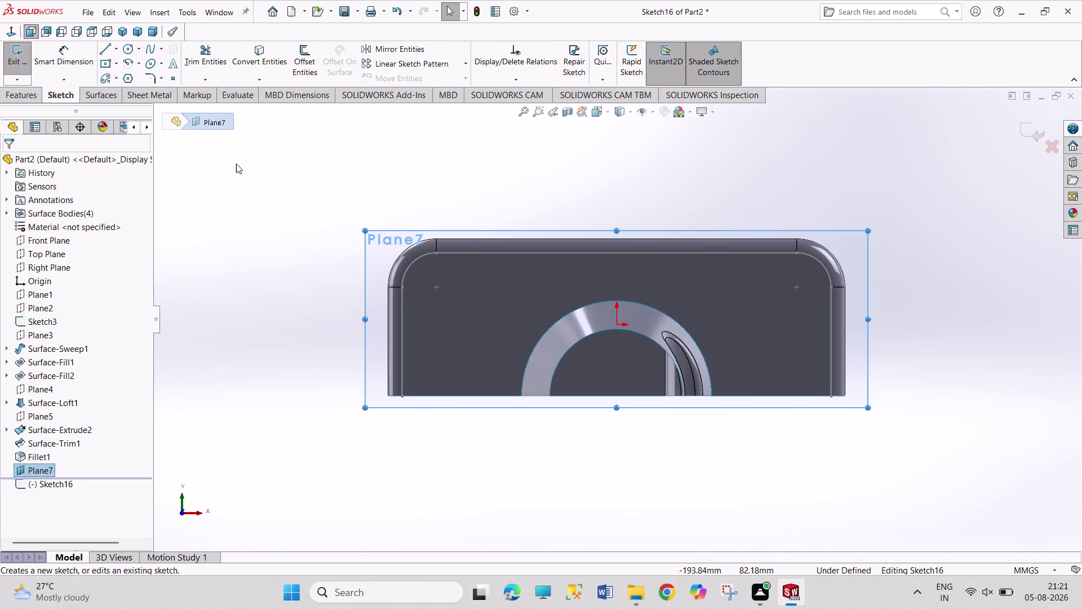
click(128, 62)
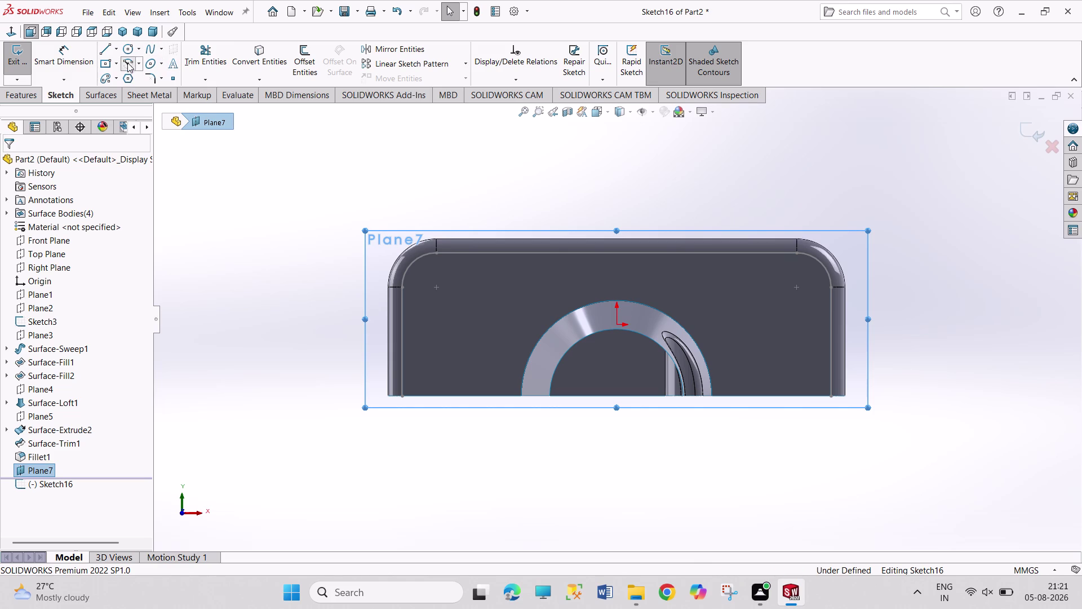
click(620, 397)
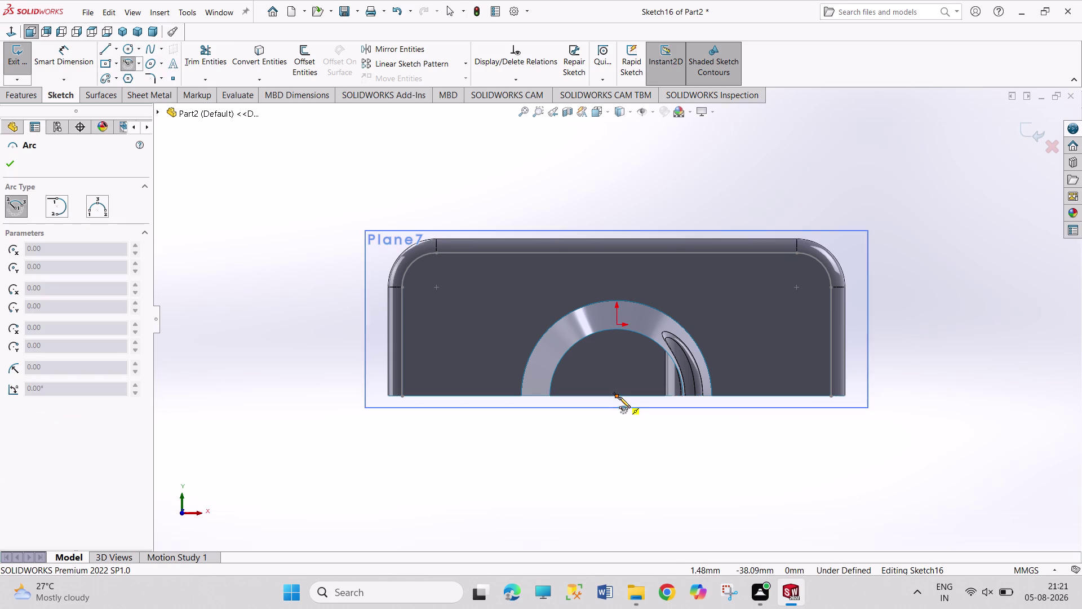
click(769, 395)
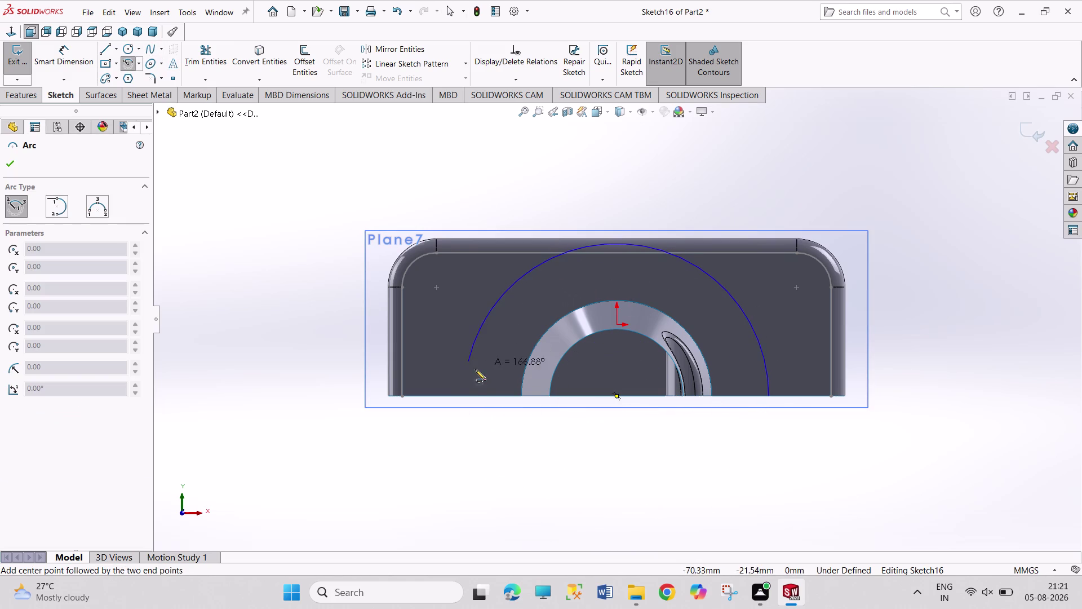
click(464, 395)
right_click(541, 177)
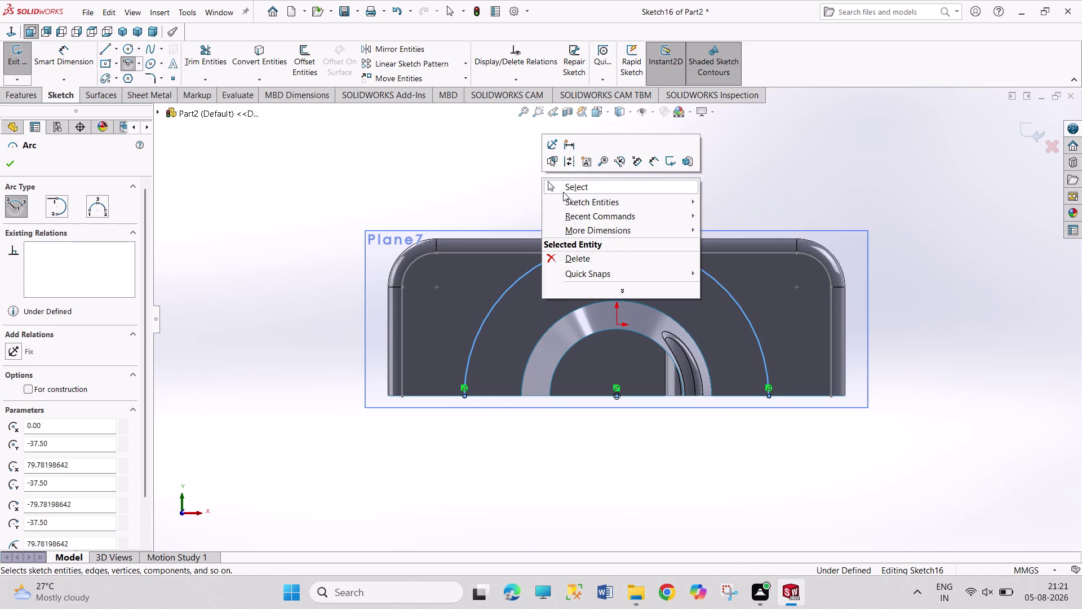
click(563, 192)
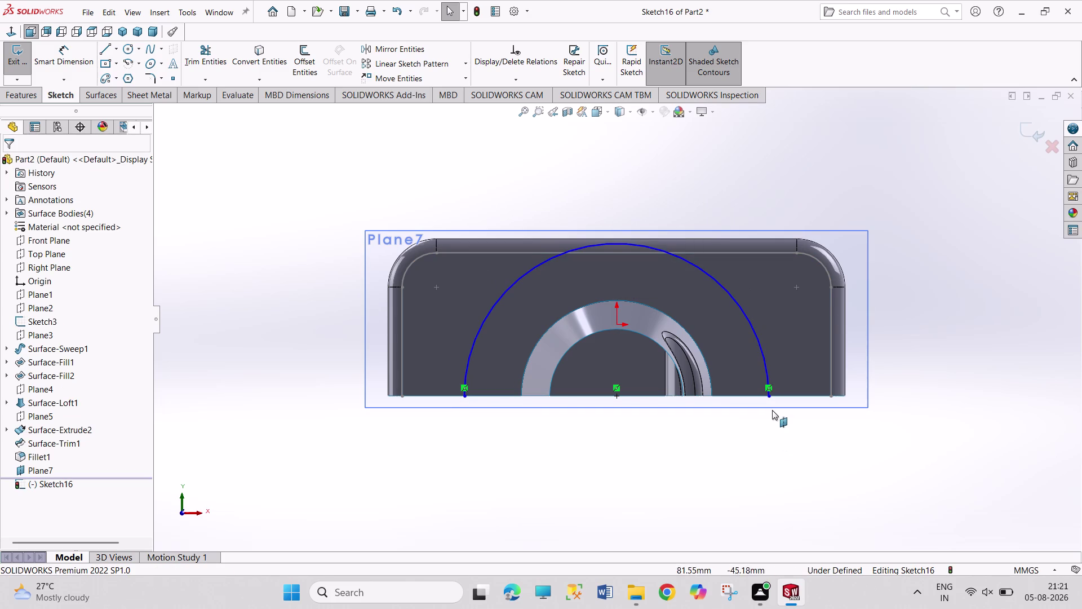
Select the arc's end point with the bottom edge, then pick the arc to dimension.
click(769, 398)
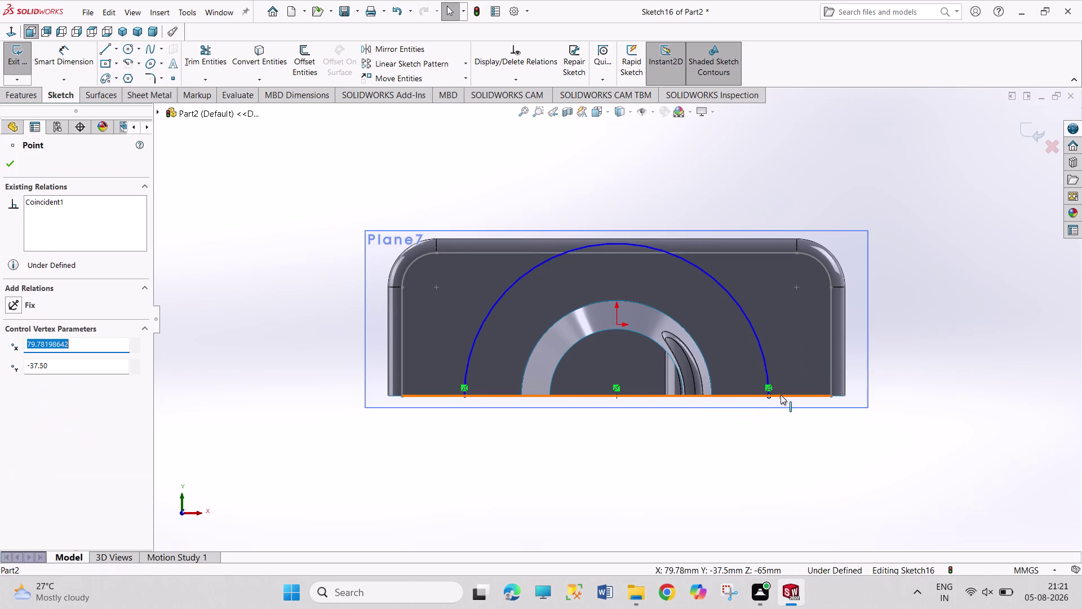
click(781, 394)
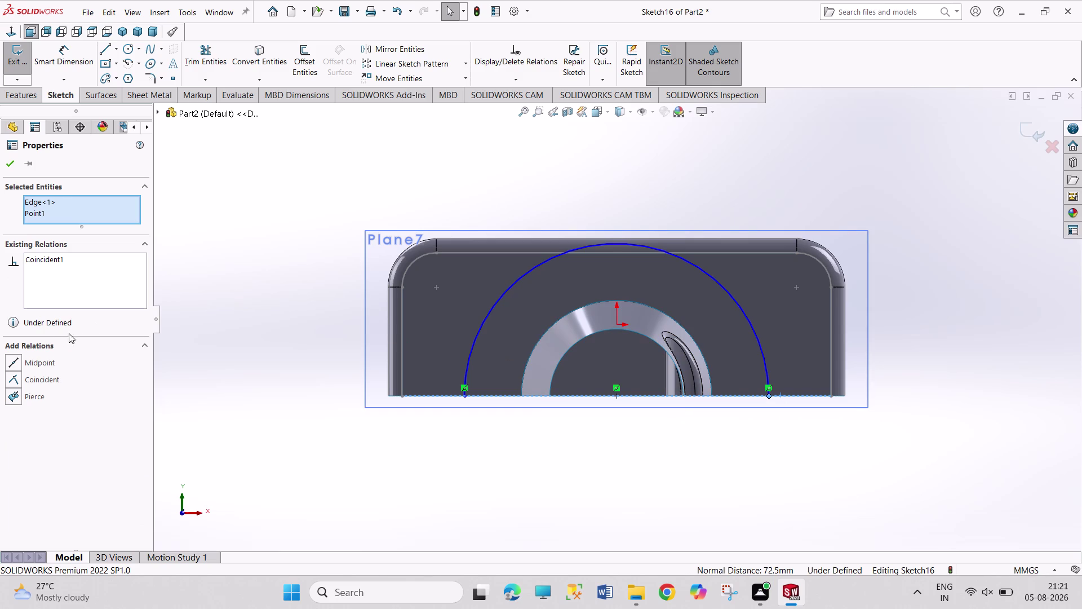
click(45, 378)
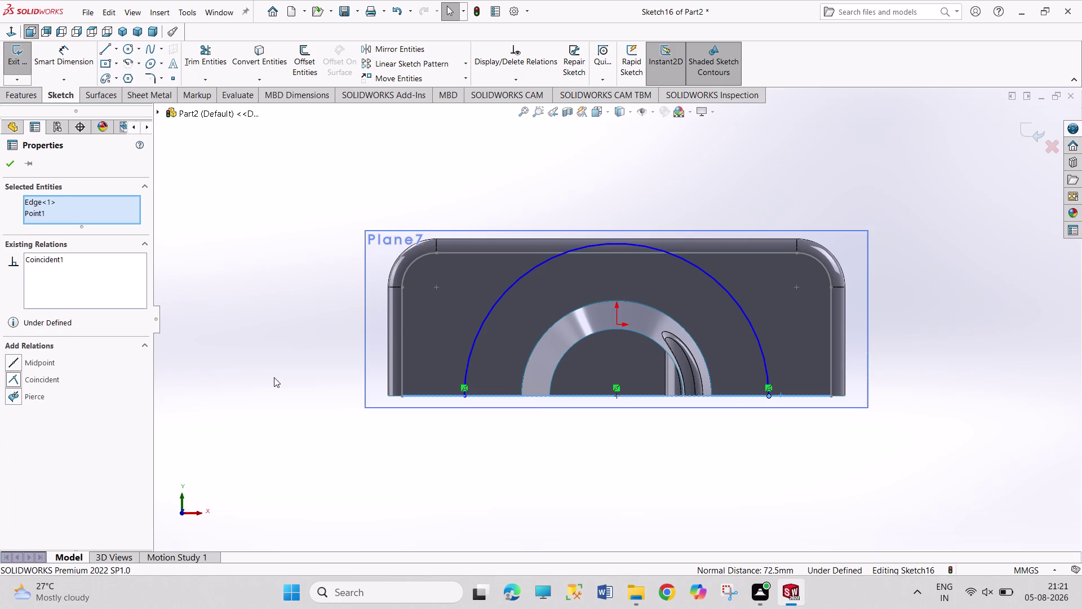
click(274, 377)
click(617, 322)
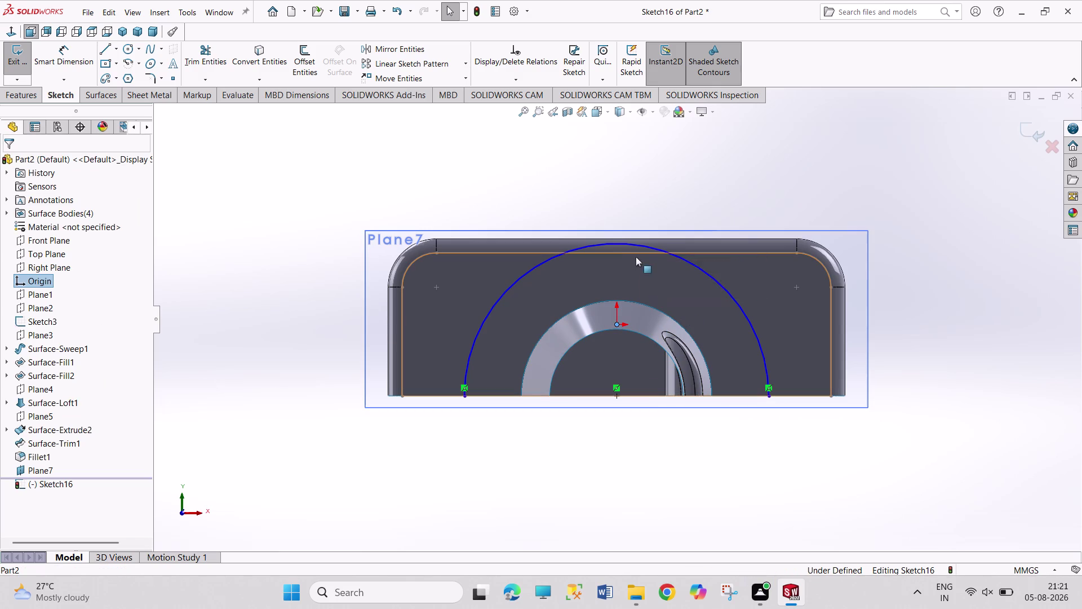
right_drag(648, 191, 657, 98)
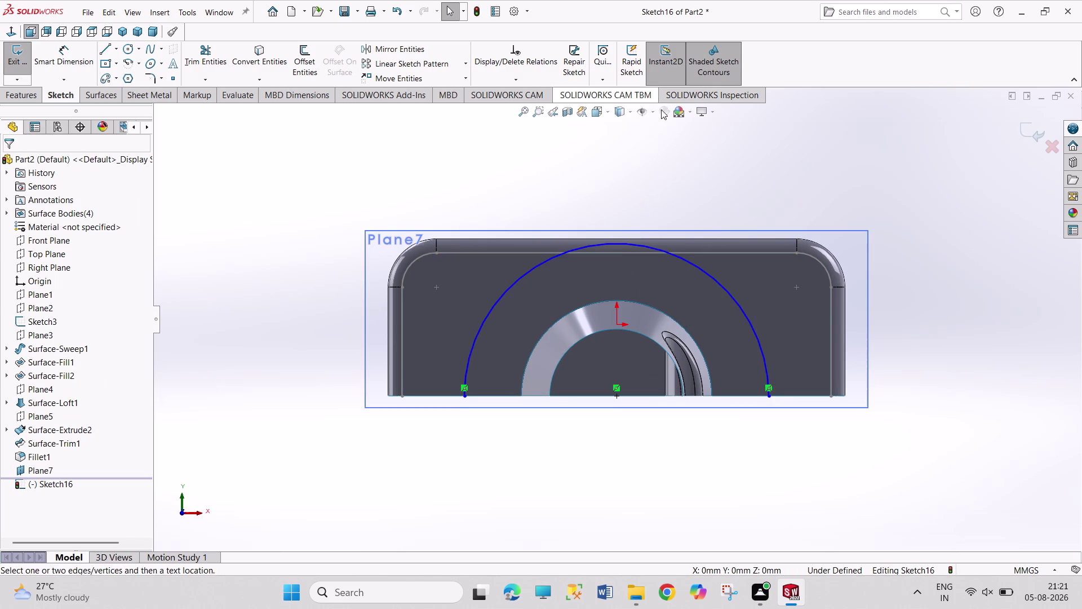
drag(667, 252, 668, 244)
Dimension the first half-round arc at R70, then change its radius to 35.
click(689, 173)
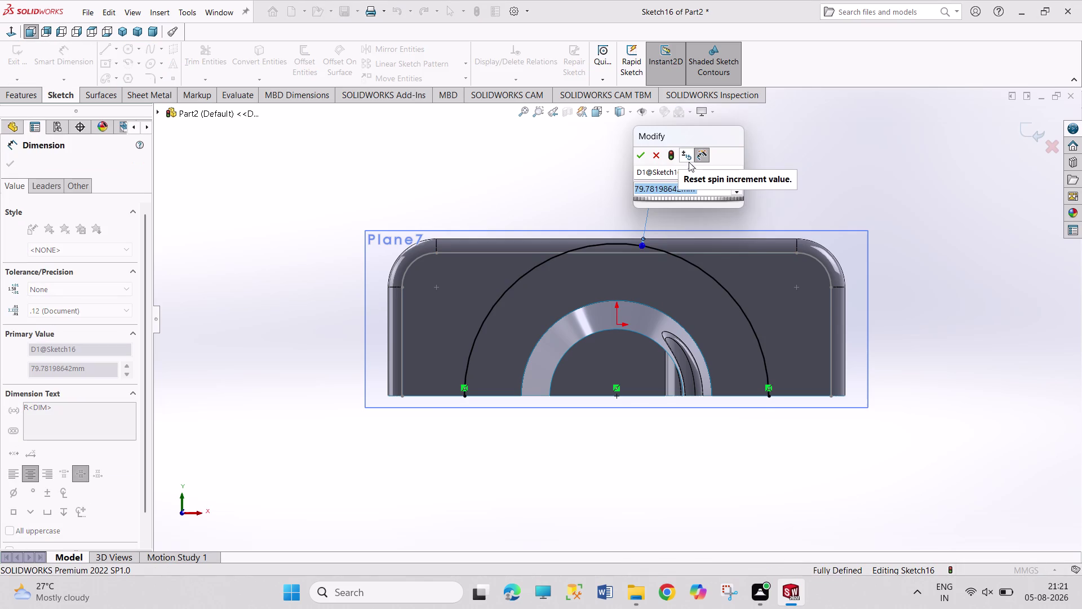
text(7)
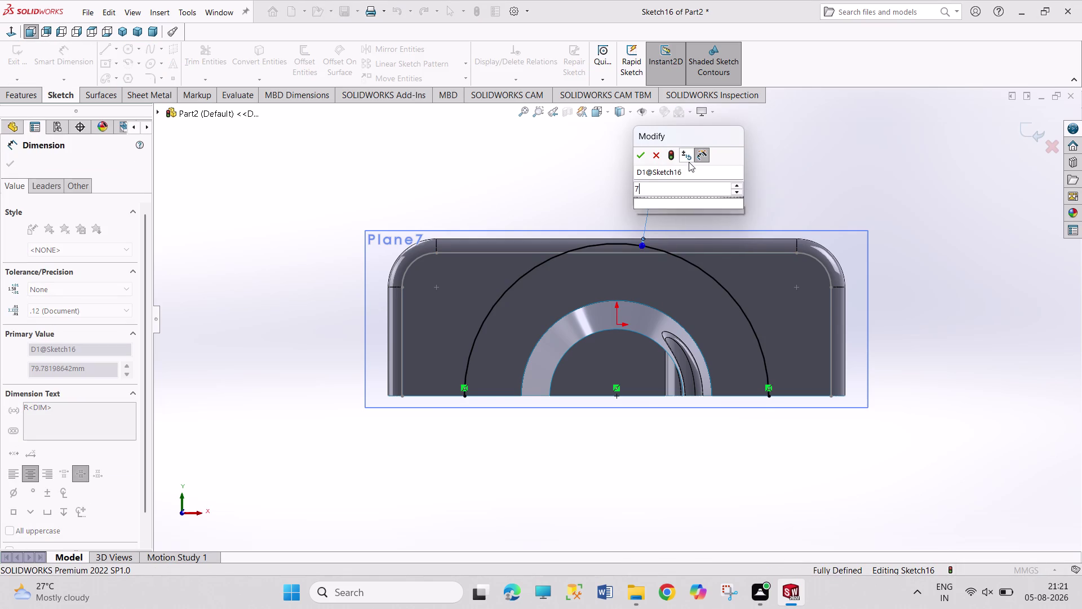
text(0)
key(Return)
right_click(830, 176)
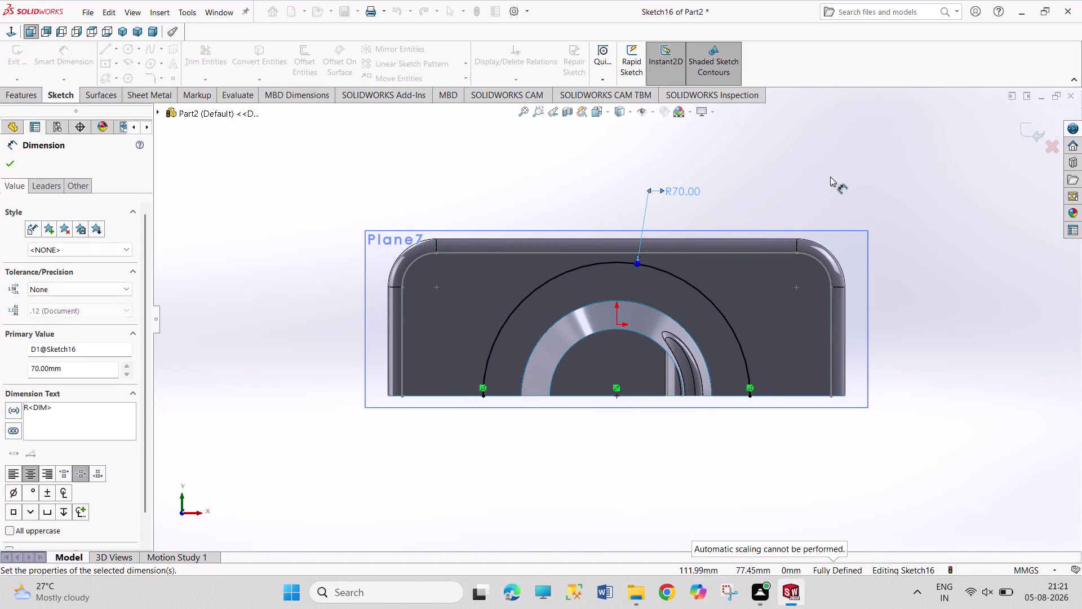
click(862, 214)
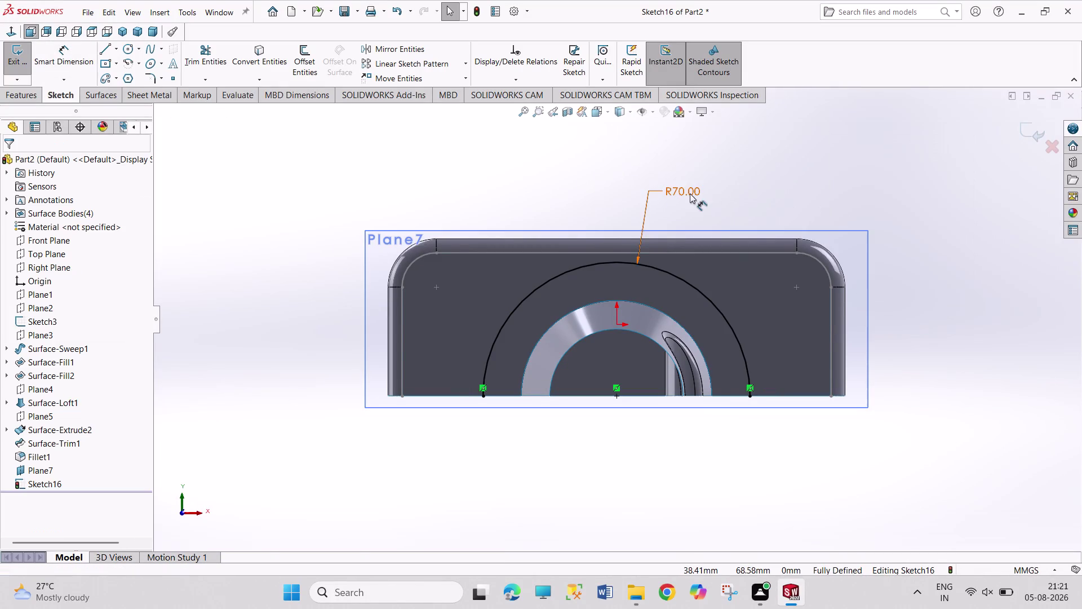
double_click(689, 193)
text(35)
key(Return)
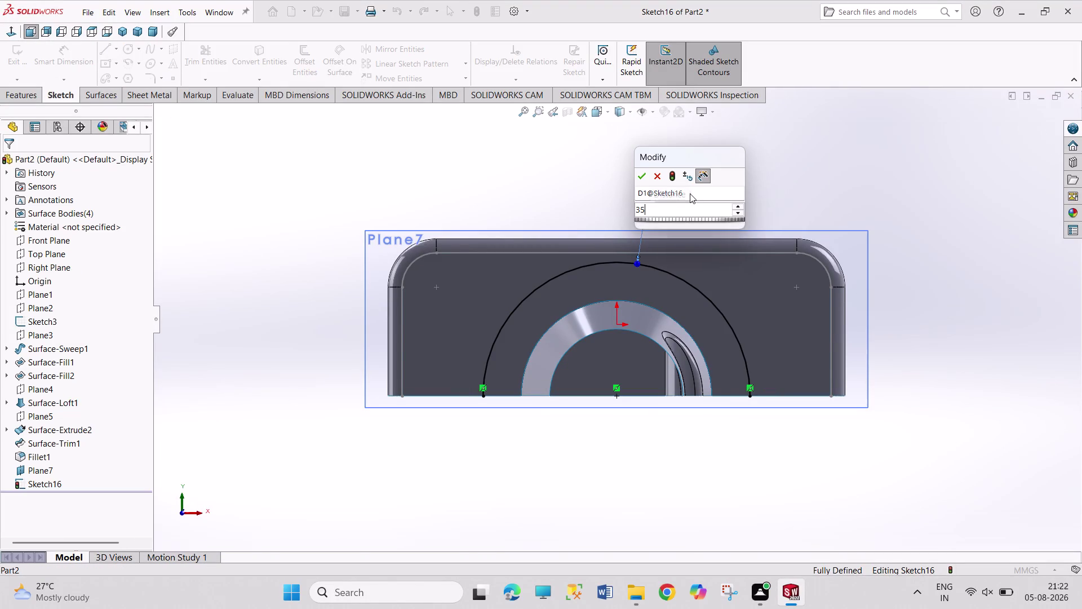
right_click(867, 193)
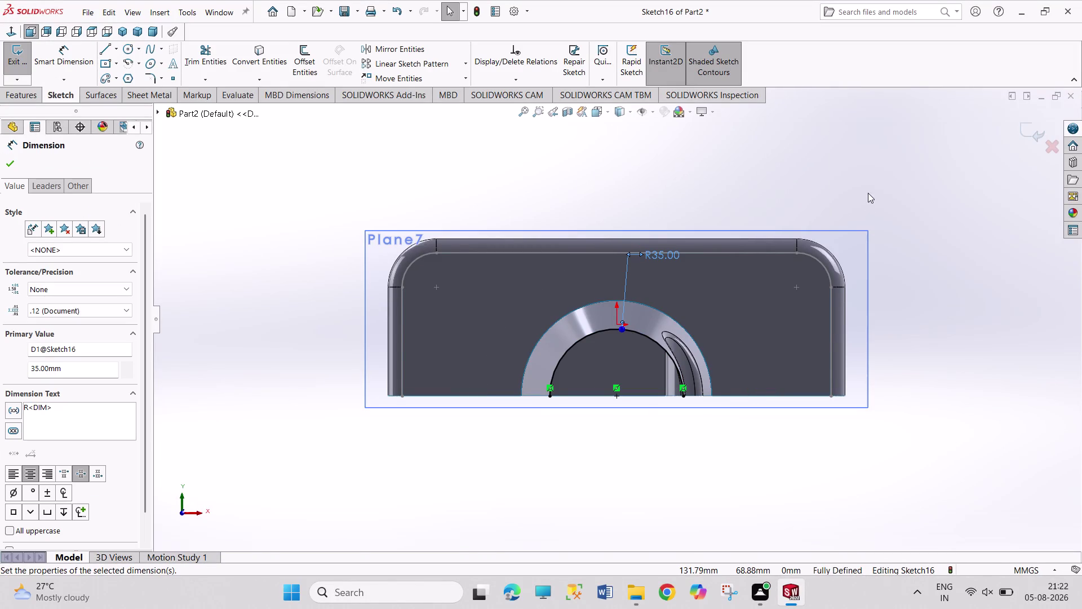
click(810, 178)
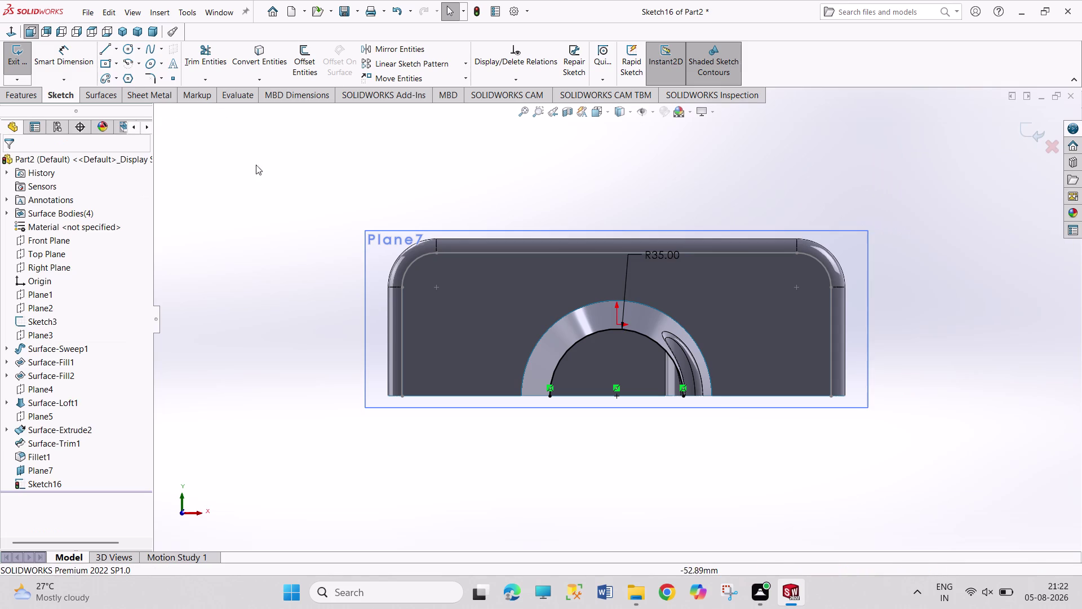
Draw an outer centerpoint half arc from the origin and dimension it R50.
click(126, 60)
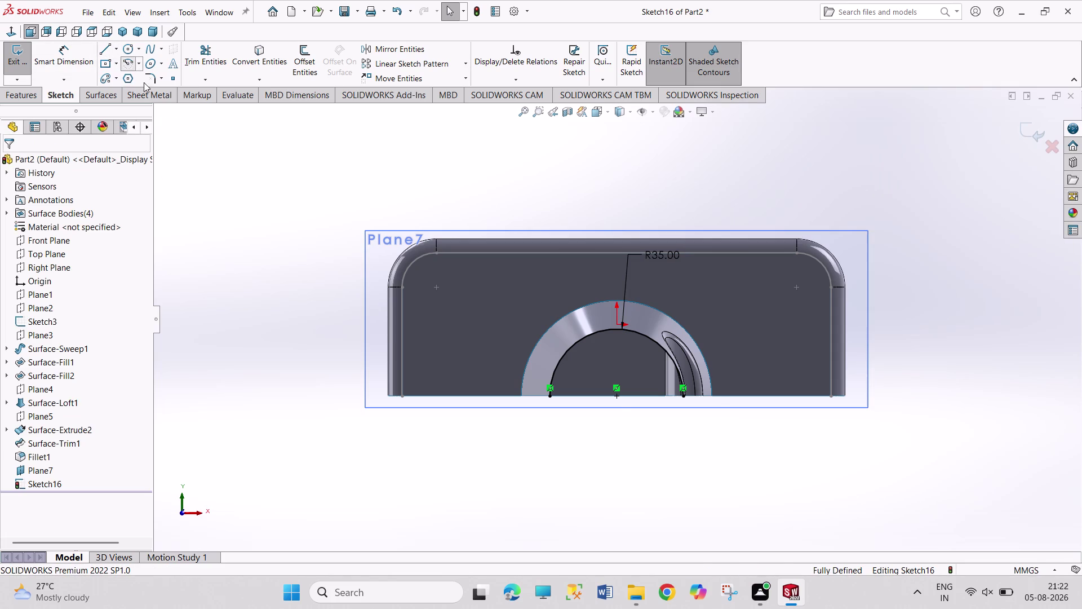
click(616, 395)
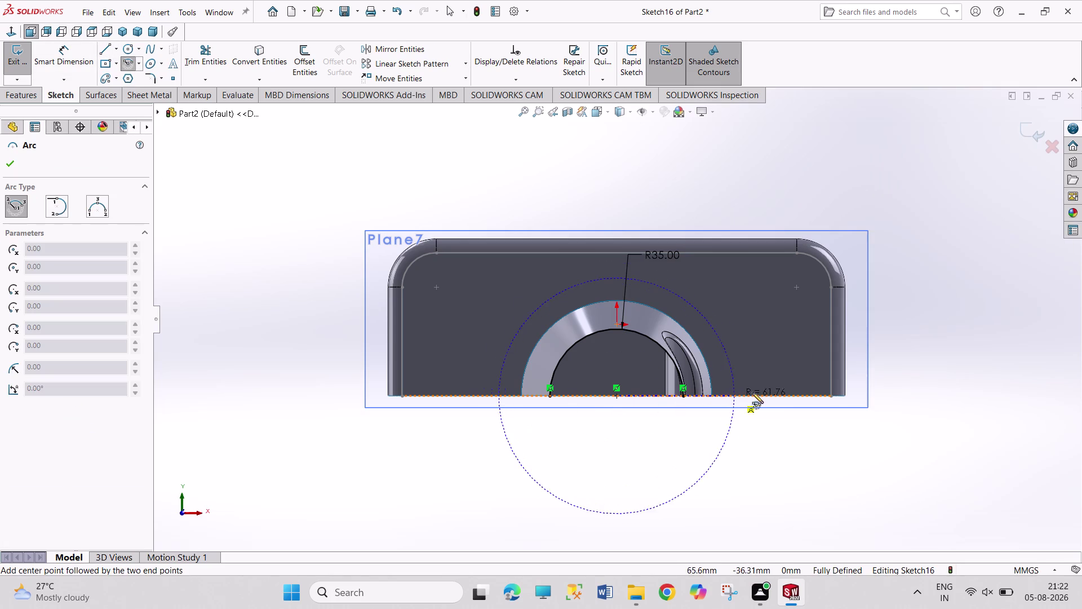
click(770, 395)
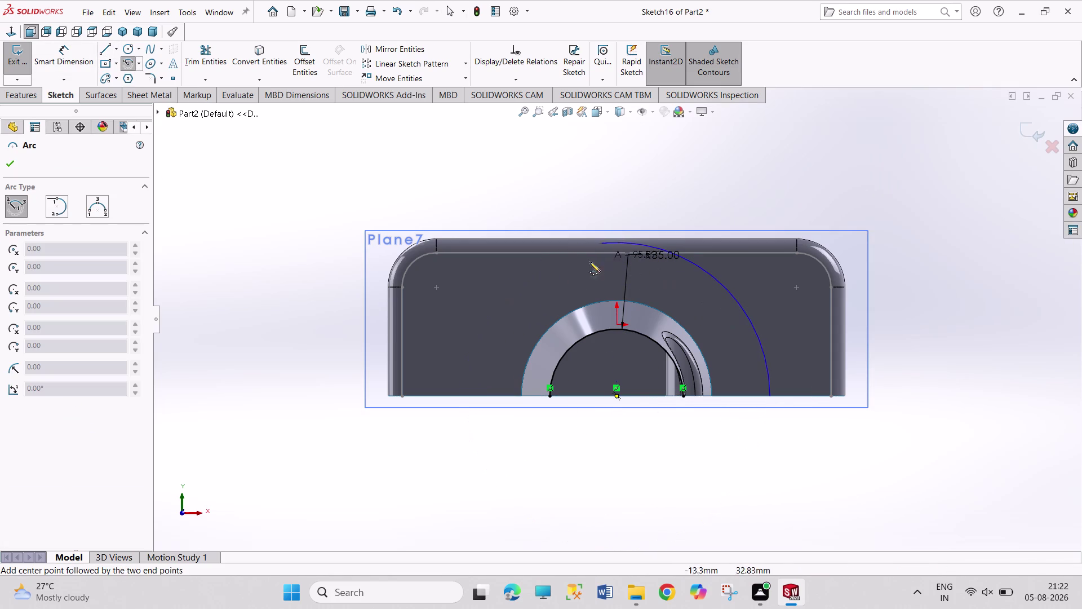
click(463, 395)
right_drag(446, 479, 390, 346)
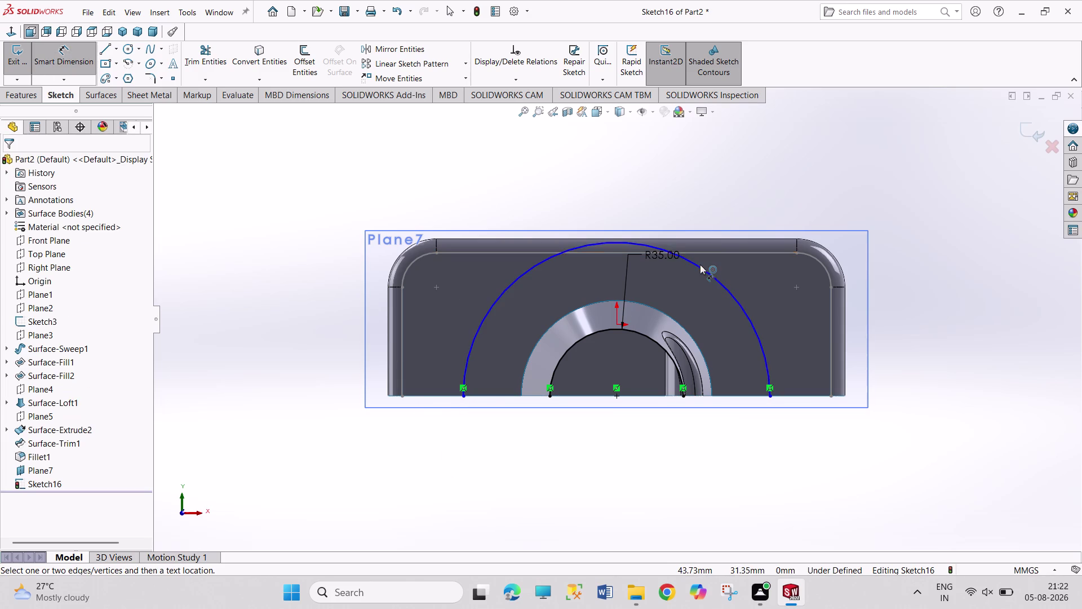
click(700, 264)
click(724, 211)
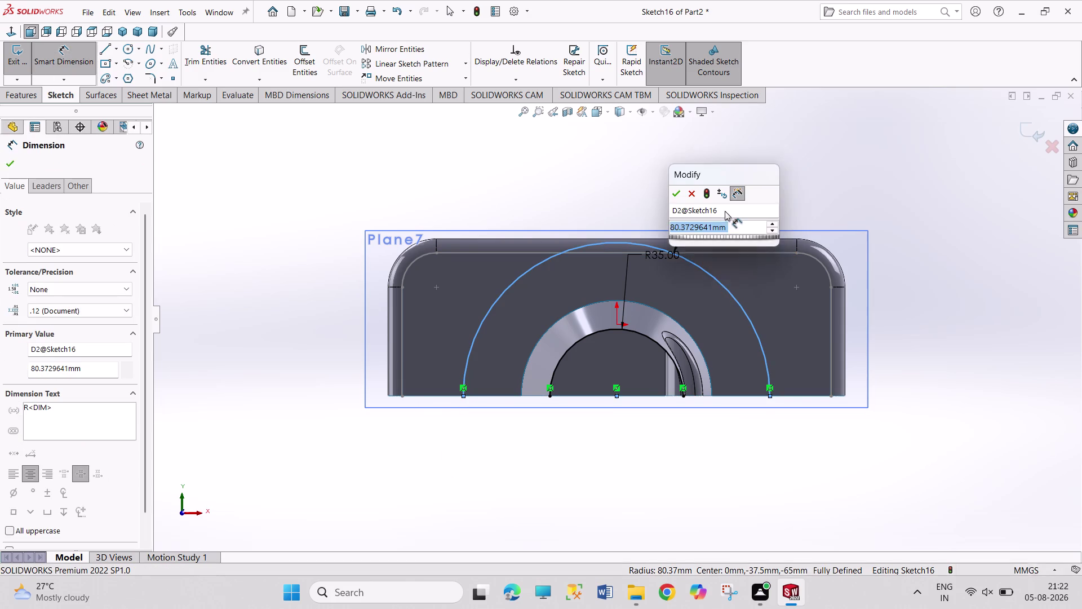
text(50)
key(Return)
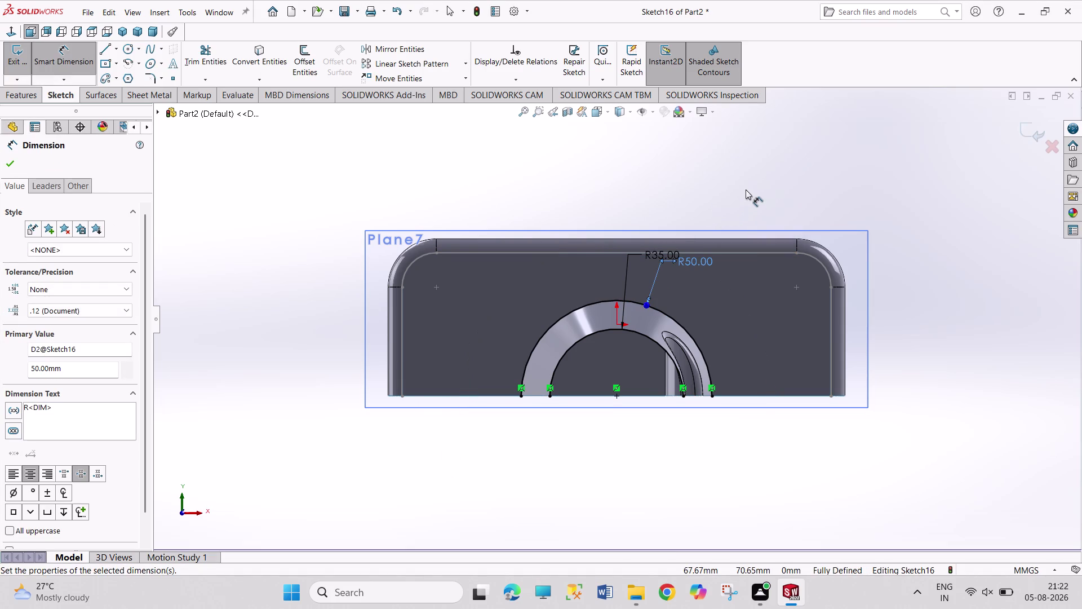
right_click(745, 189)
click(775, 228)
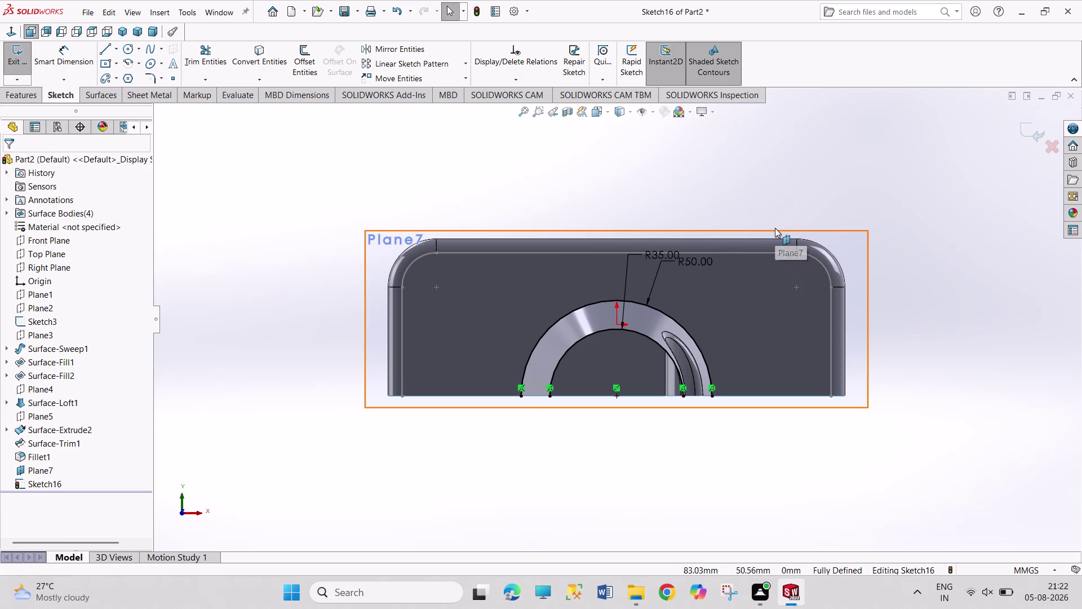